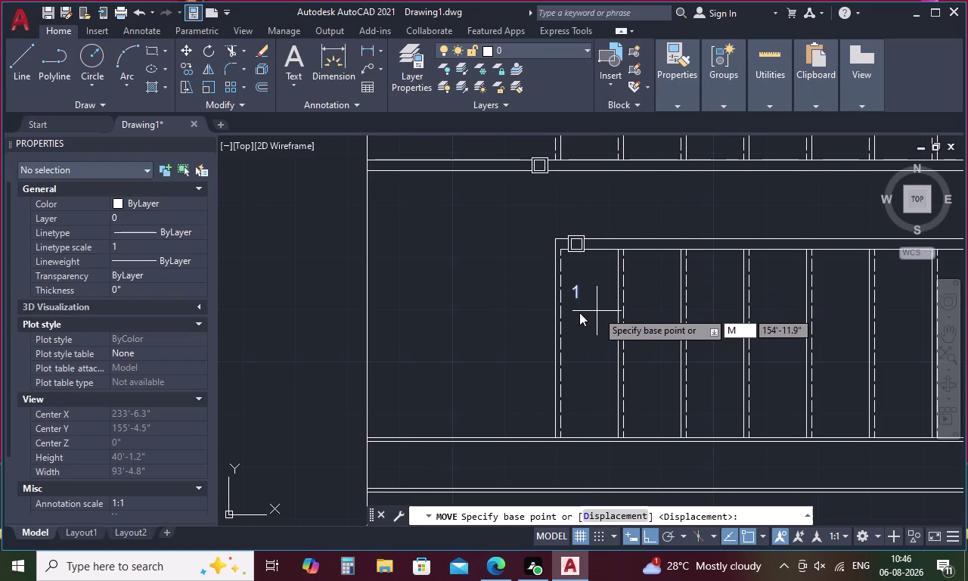
Move the number 1 to the midpoint between the first tread's top corners using M2P.
click(576, 287)
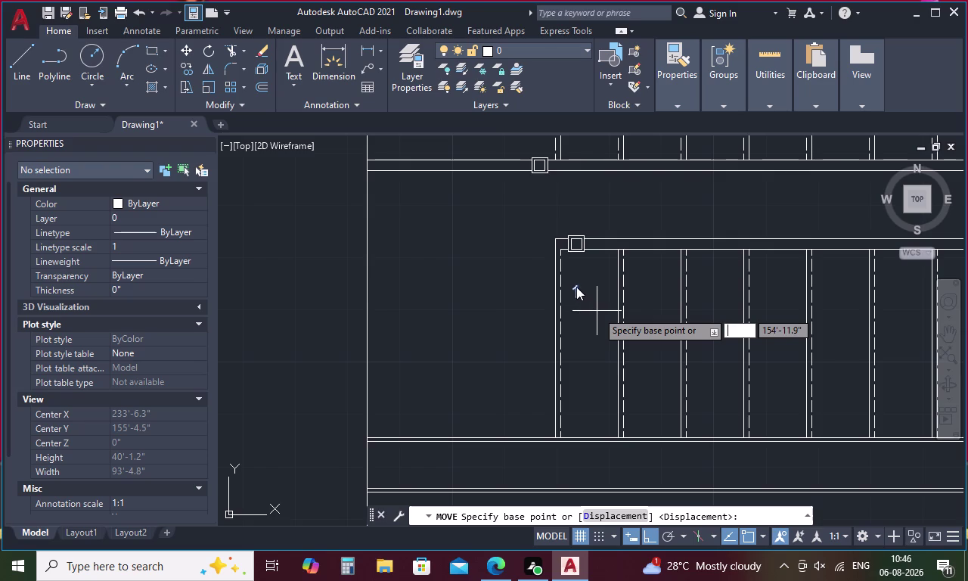
click(577, 294)
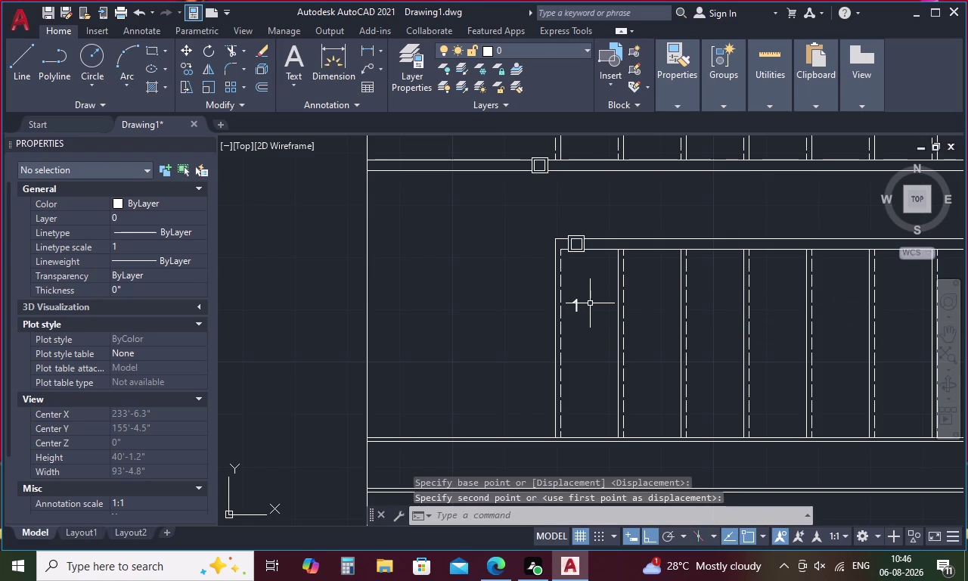
click(575, 305)
right_click(575, 305)
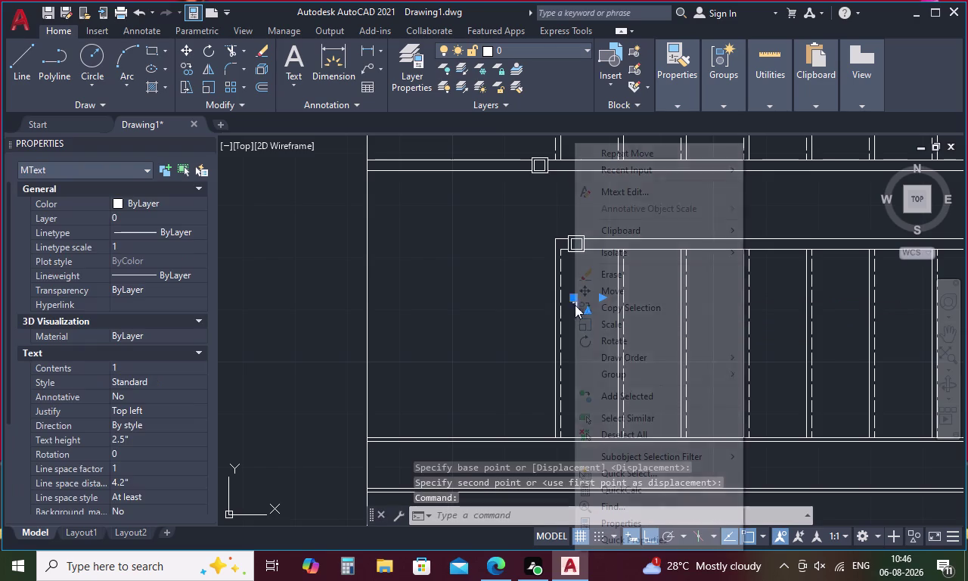
click(614, 291)
click(572, 315)
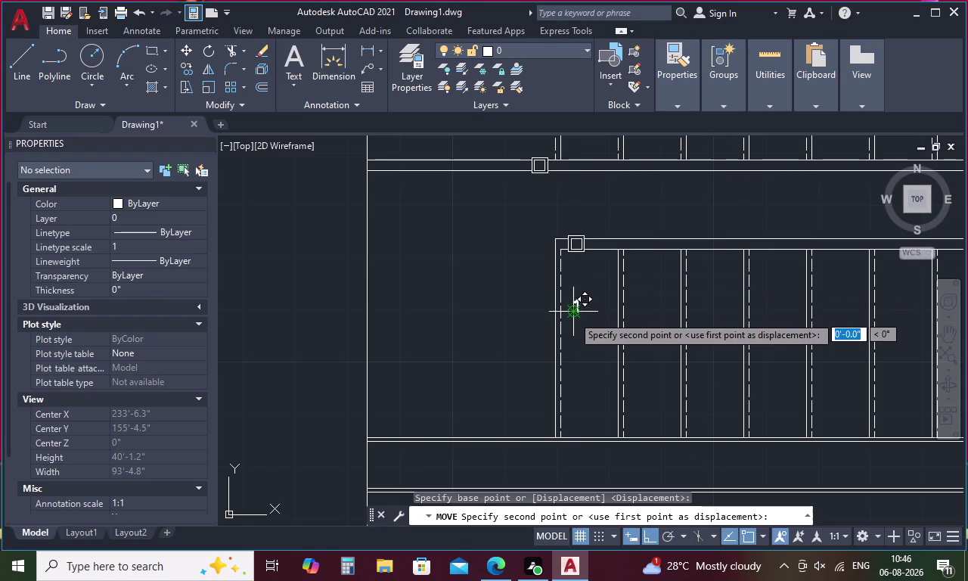
text(M)
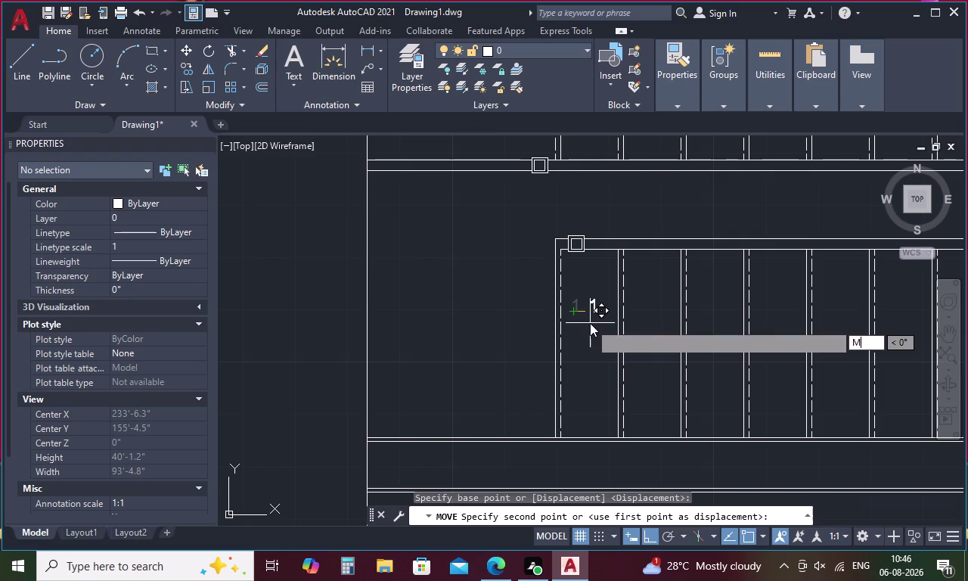
text(2)
key(p)
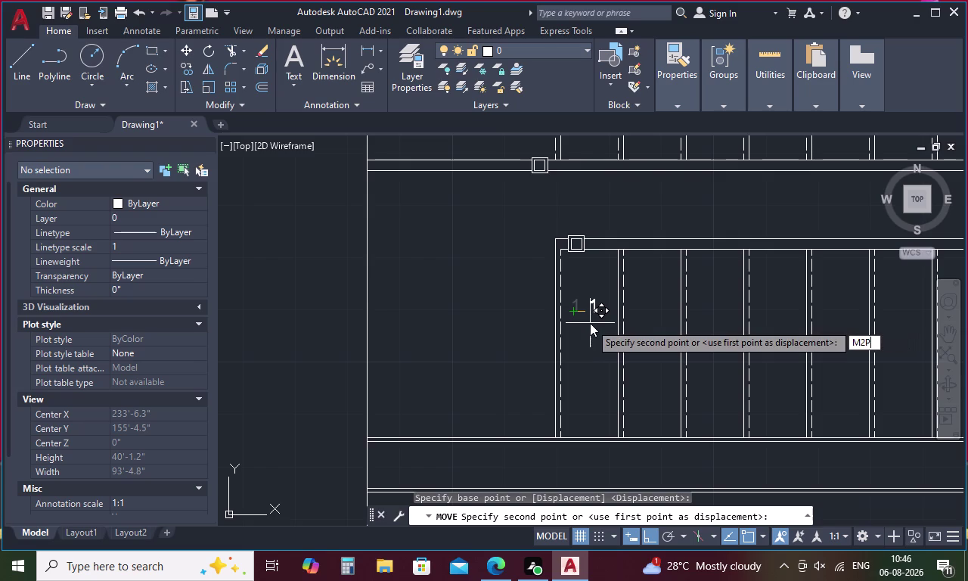
key(space)
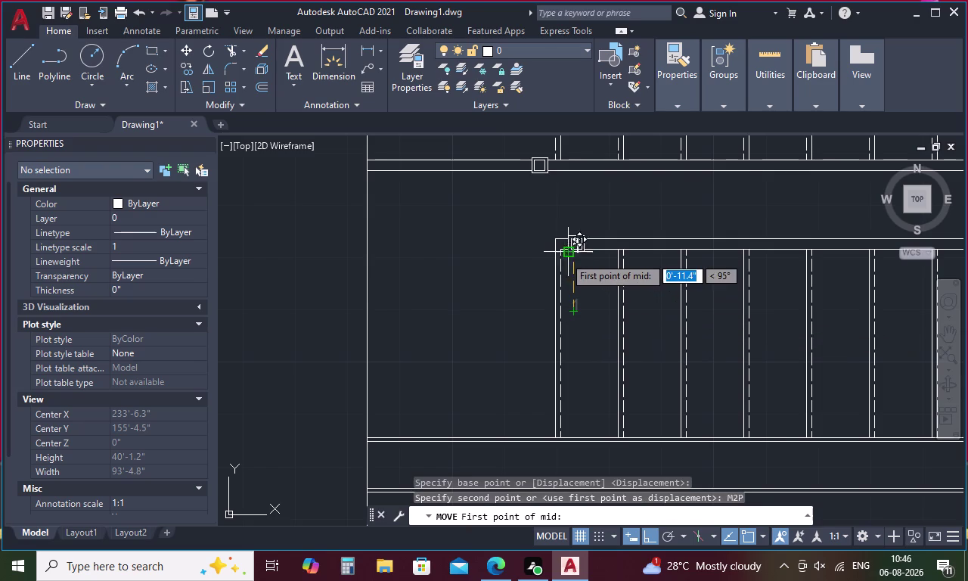
scroll(up, 3)
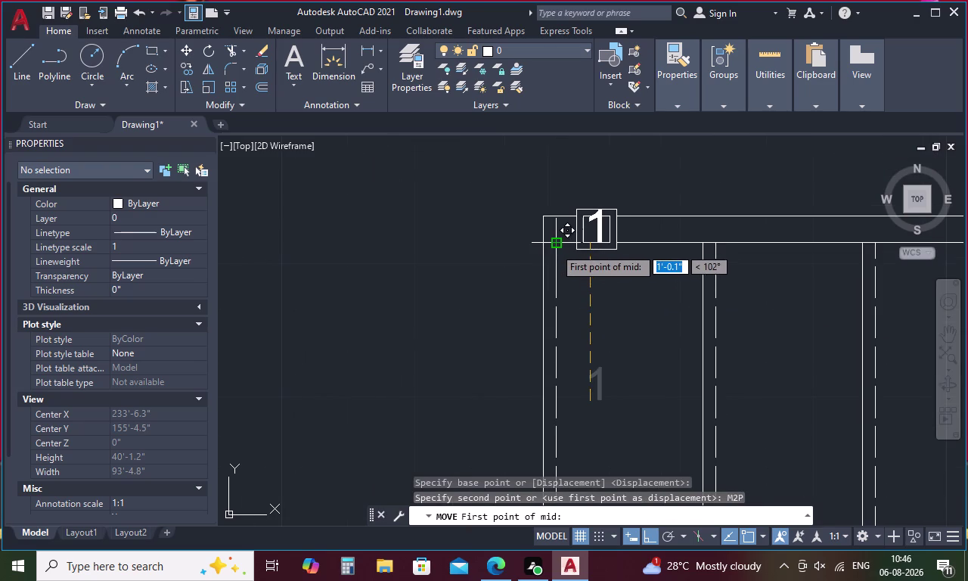
click(557, 247)
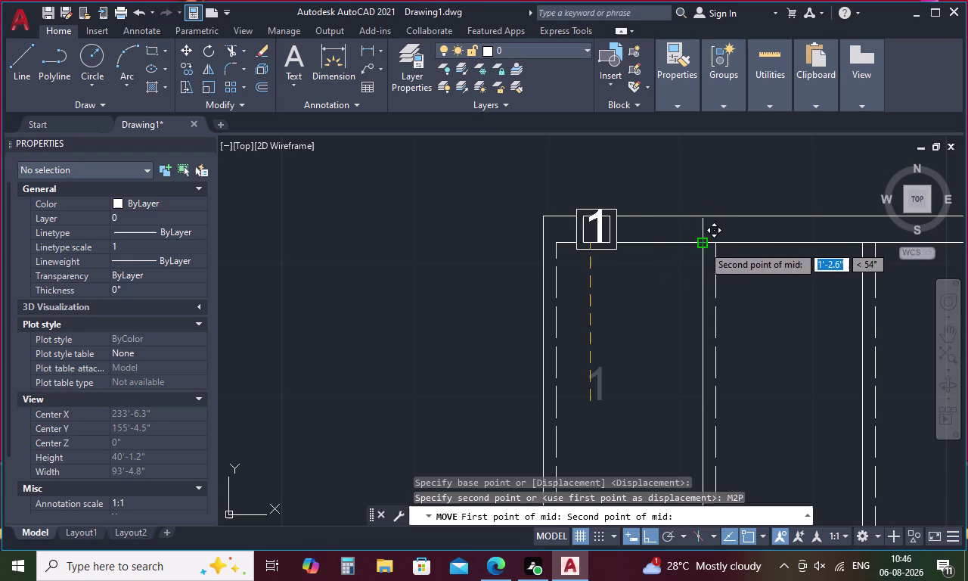
click(703, 245)
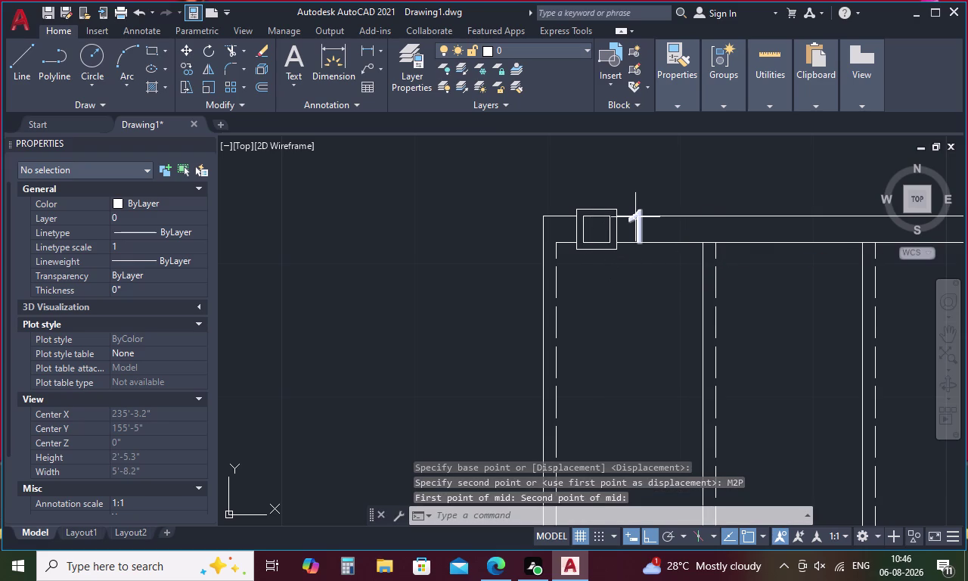
Move the number 1 down 1'-1" into the middle of the first tread.
click(636, 217)
right_click(636, 217)
click(694, 289)
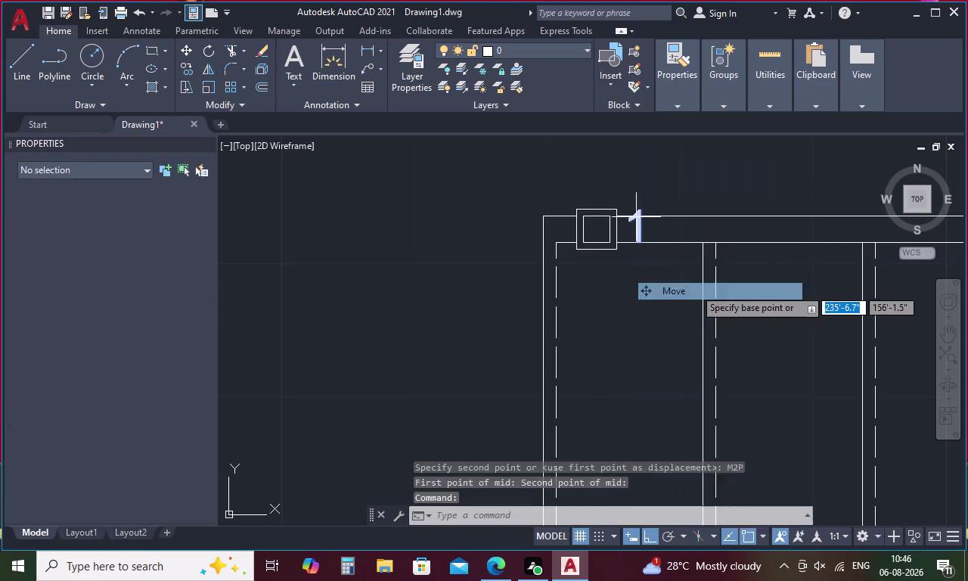
click(638, 228)
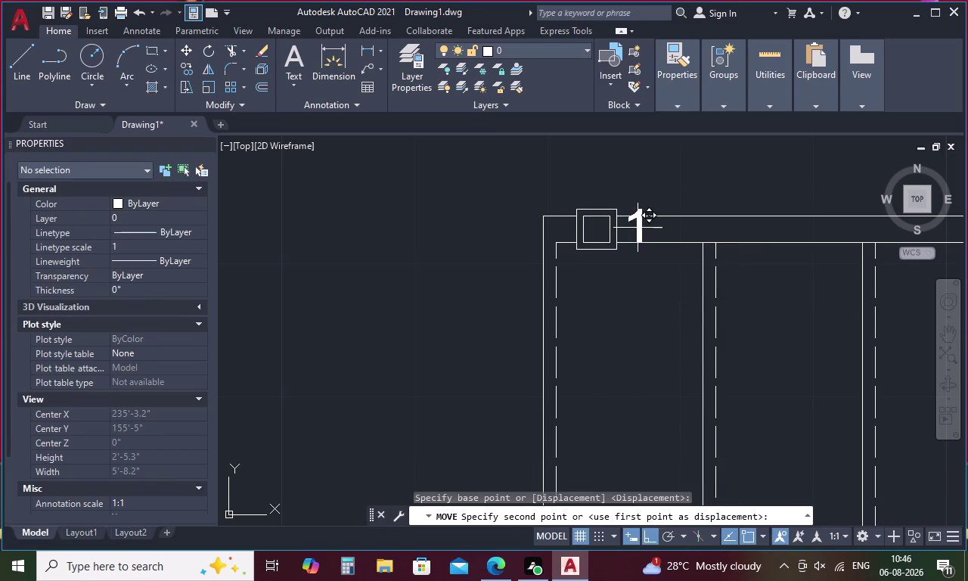
scroll(down, 3)
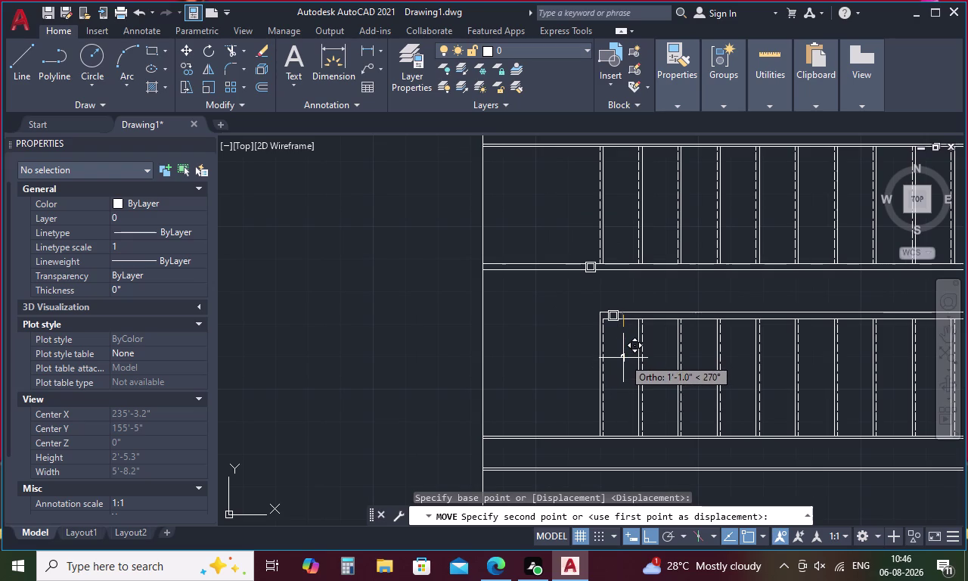
click(624, 361)
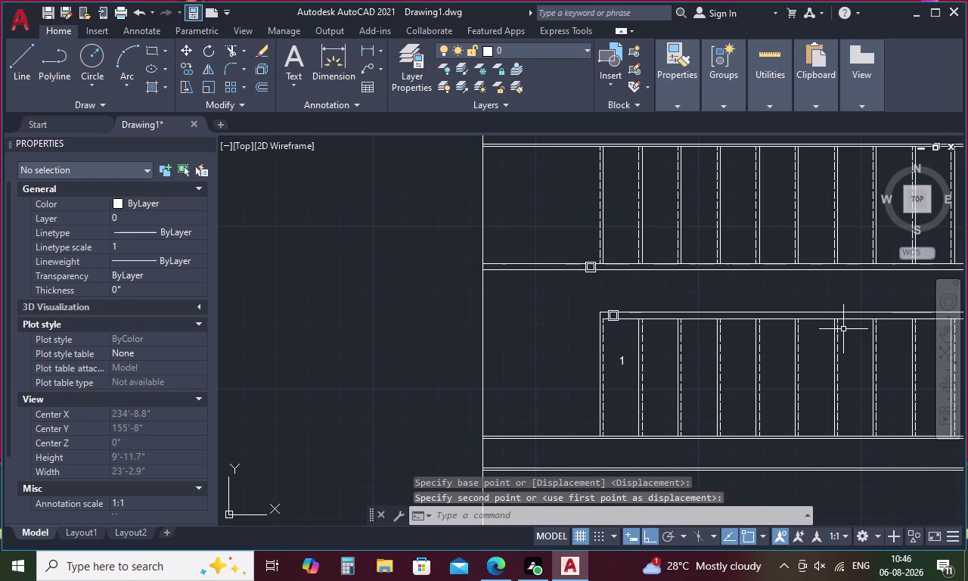
key(Escape)
click(622, 359)
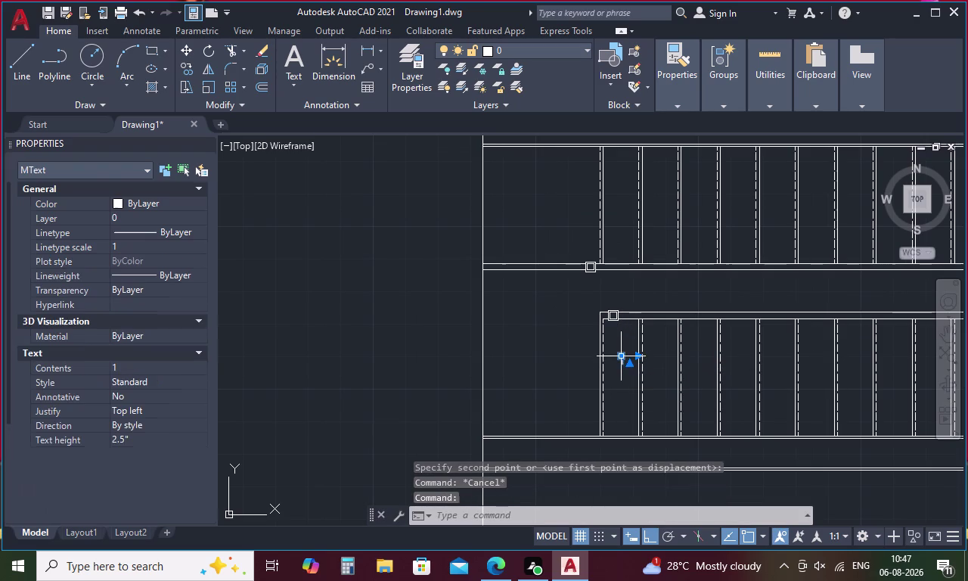
right_click(667, 287)
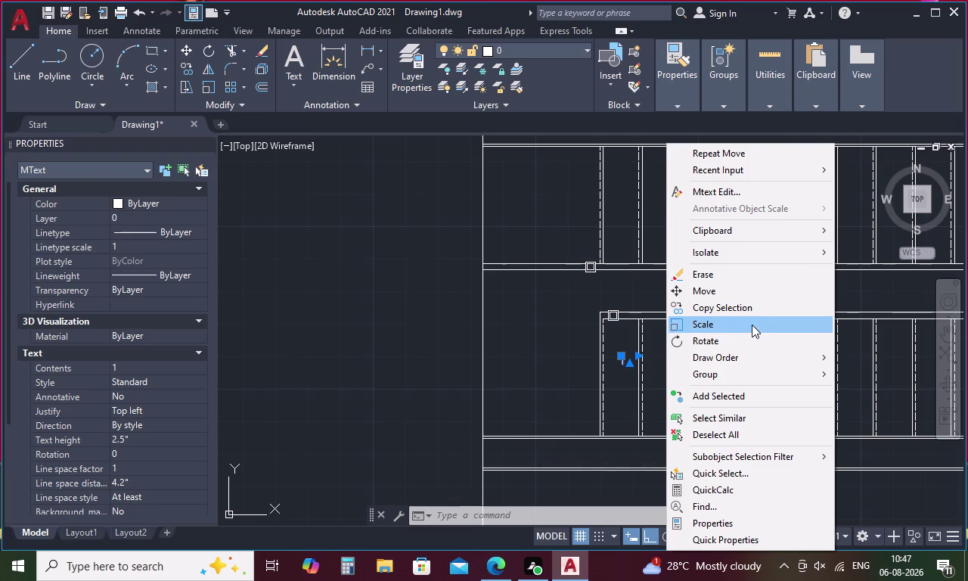
Copy the number 1 as an array of 11 labels spaced 1' apart across the lower flight.
click(756, 312)
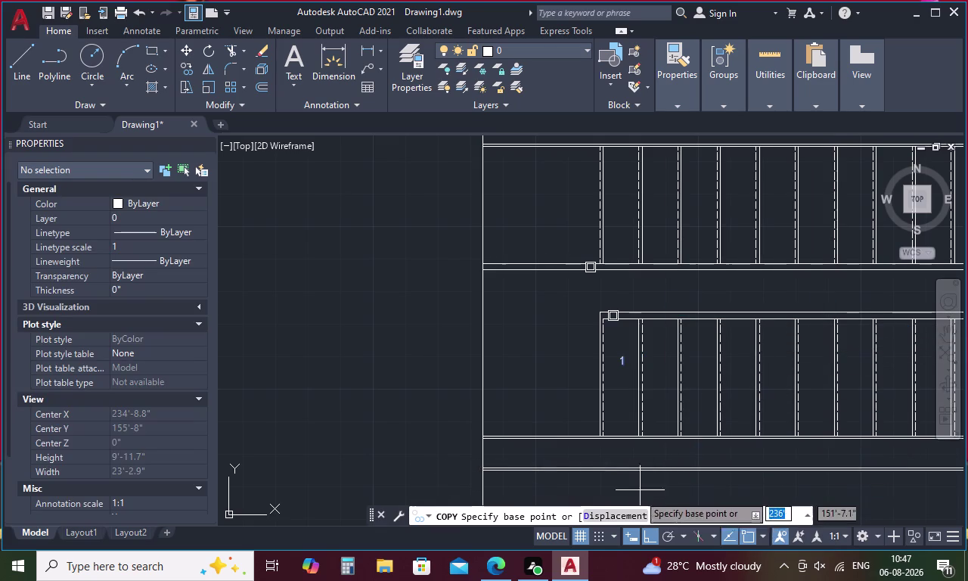
click(621, 362)
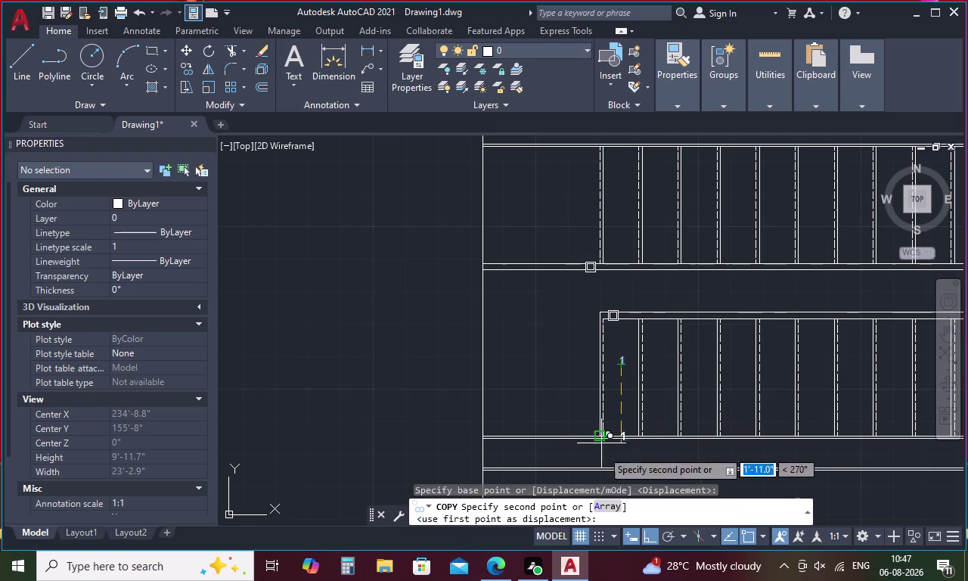
click(612, 507)
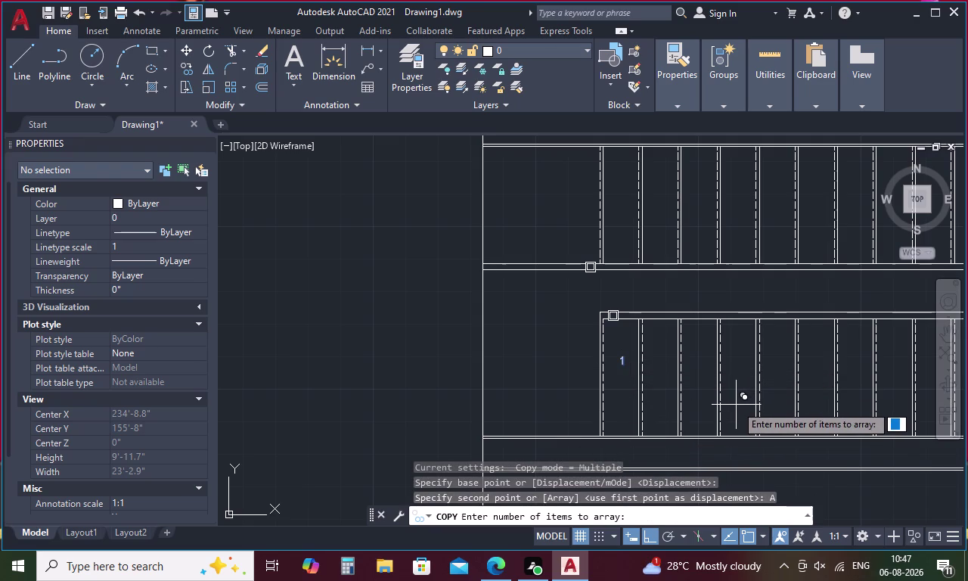
text(11)
key(space)
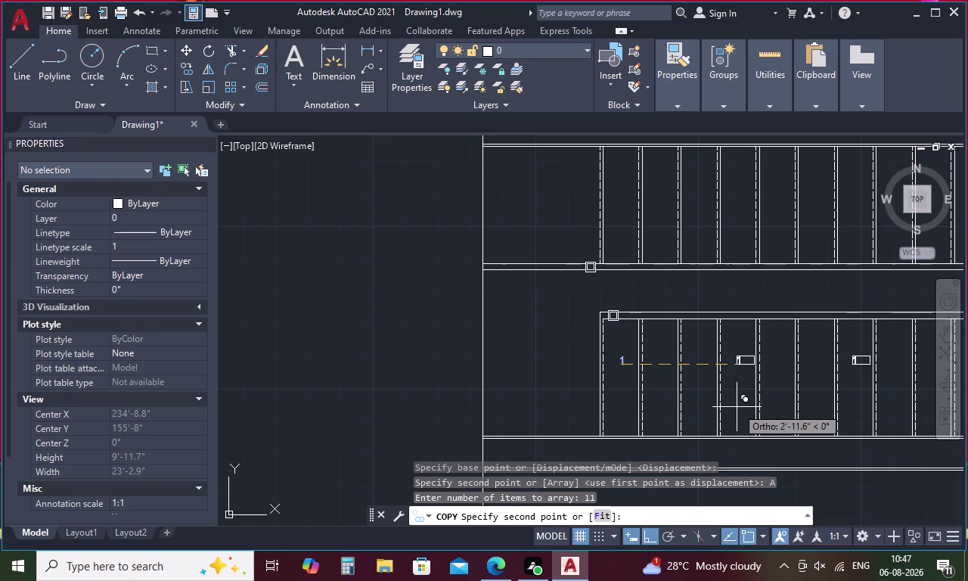
key(1)
key(apostrophe)
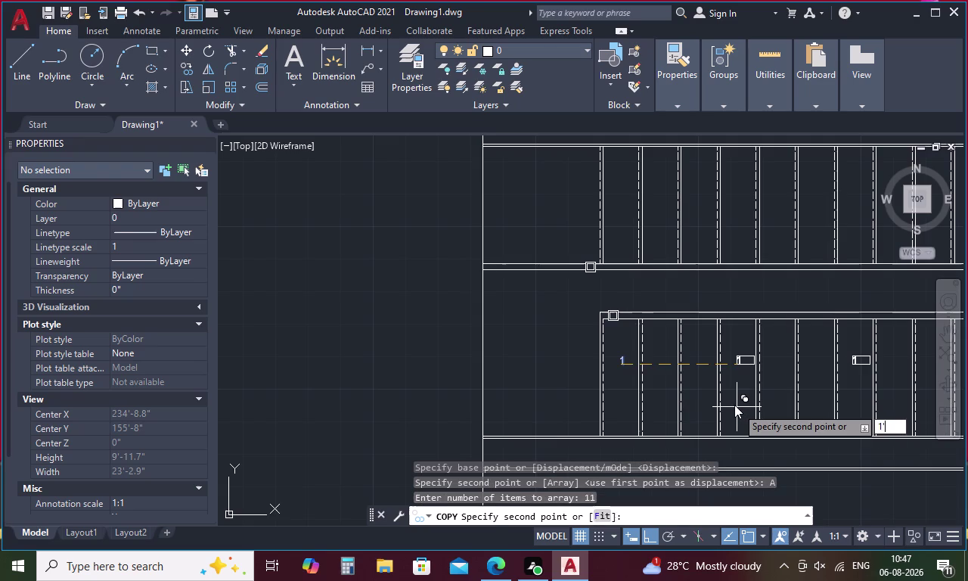
key(space)
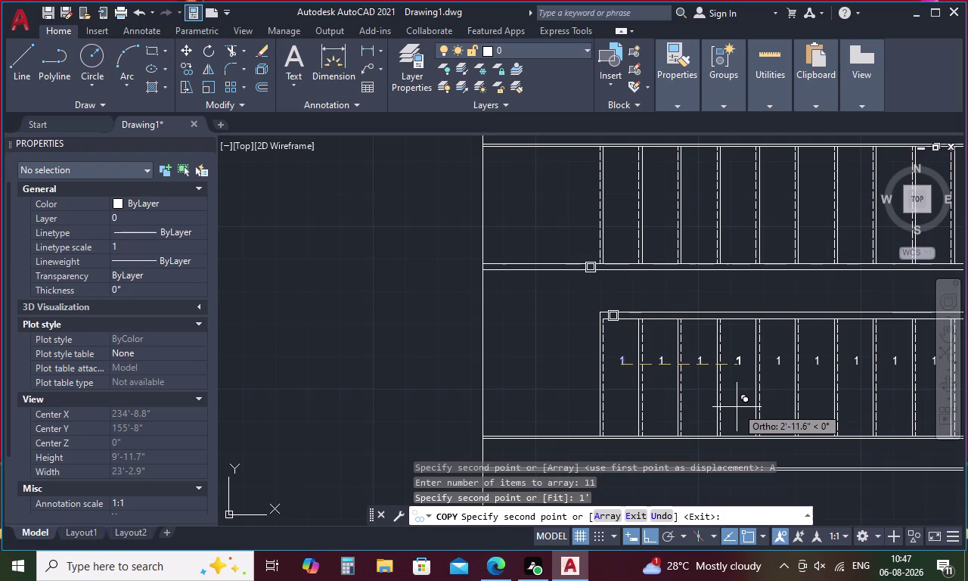
key(Escape)
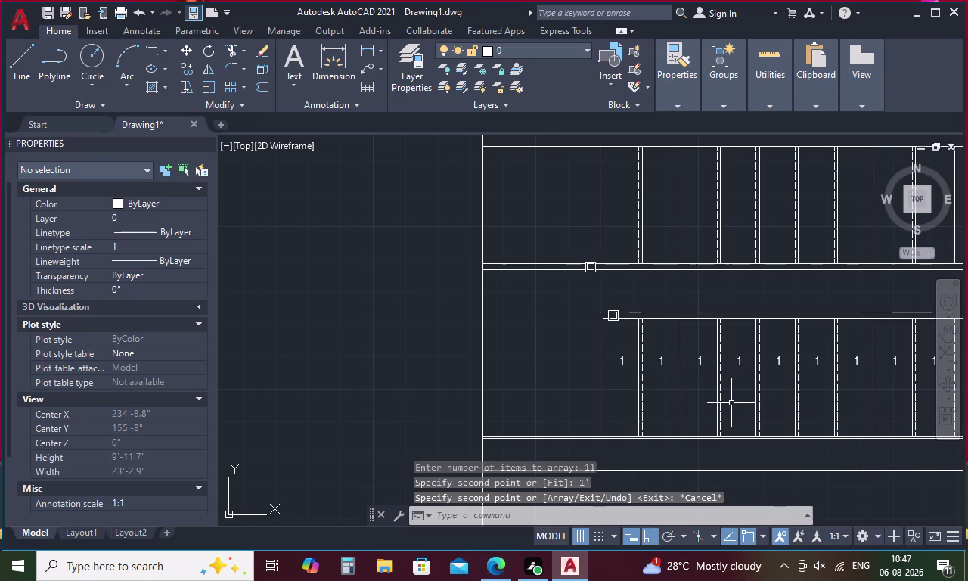
scroll(down, 3)
scroll(up, 3)
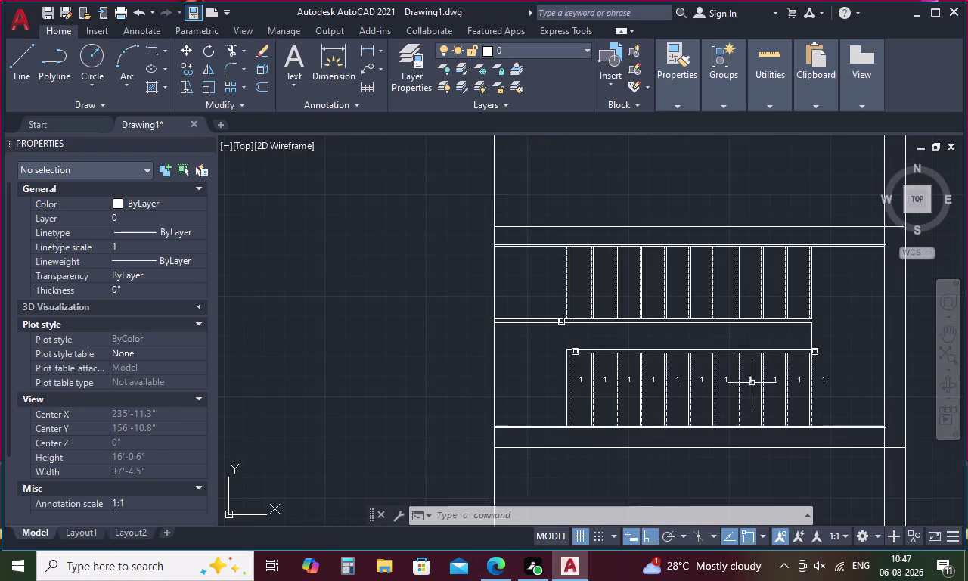
click(825, 379)
Copy all eleven tread numbers onto the upper stair flight with Ortho off.
right_click(825, 380)
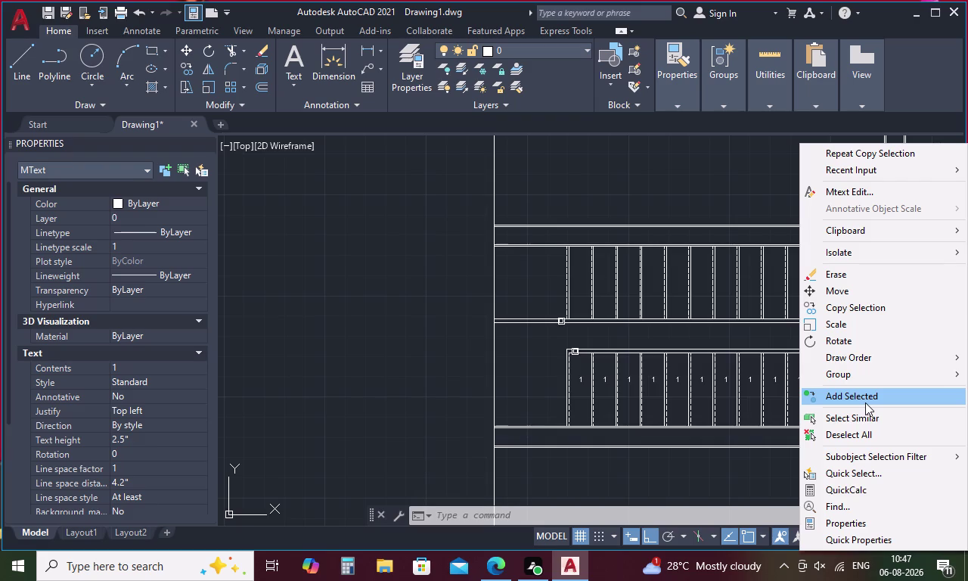
click(872, 420)
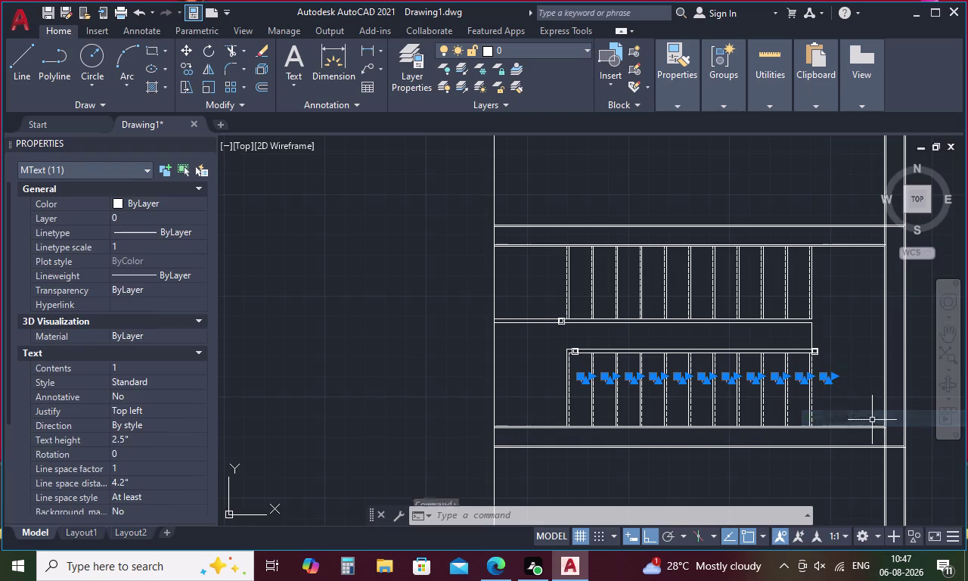
right_click(863, 392)
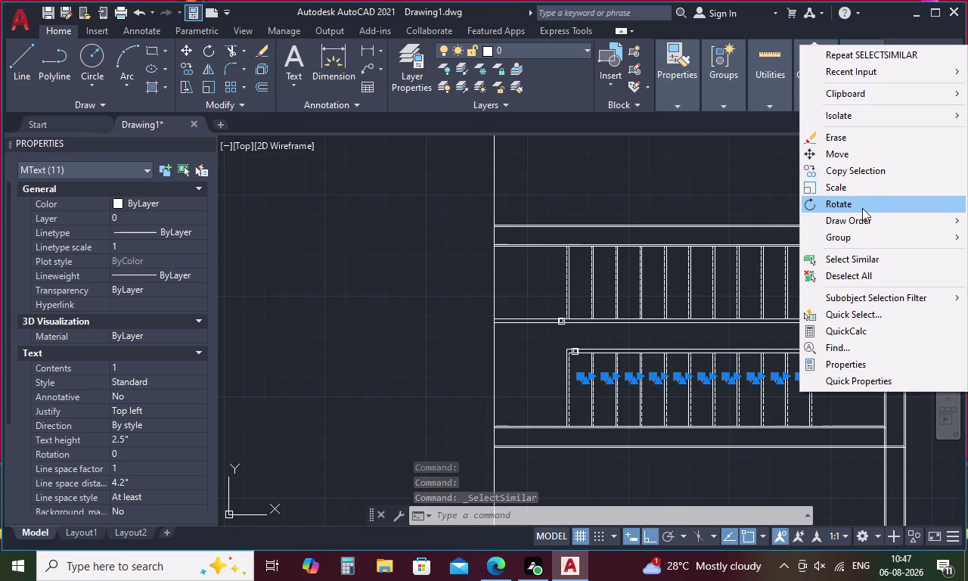
click(887, 174)
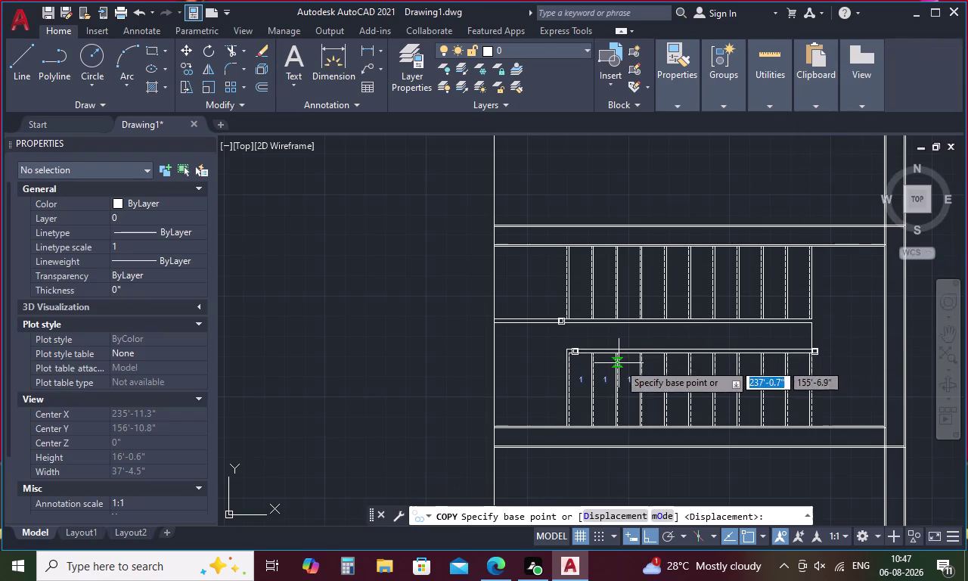
click(830, 384)
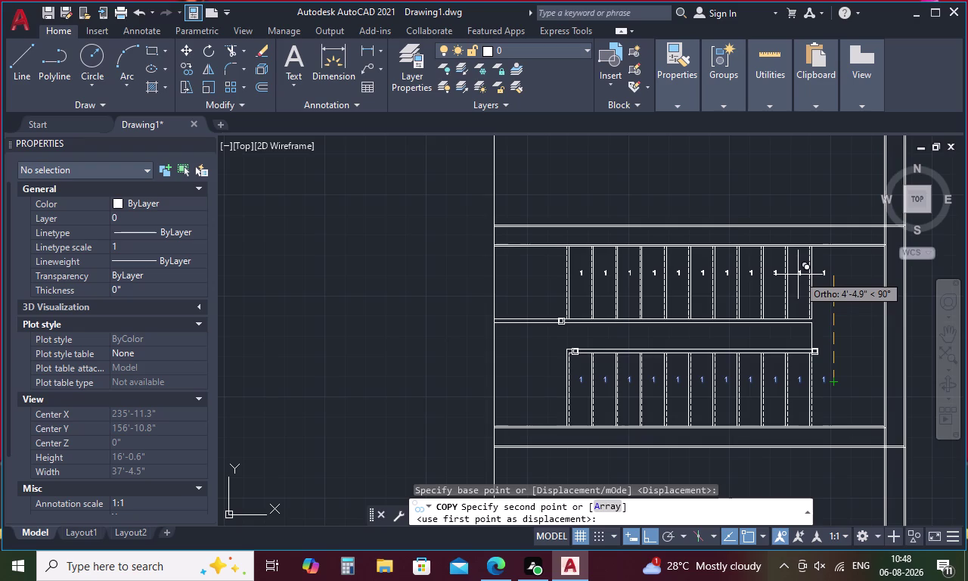
key(F8)
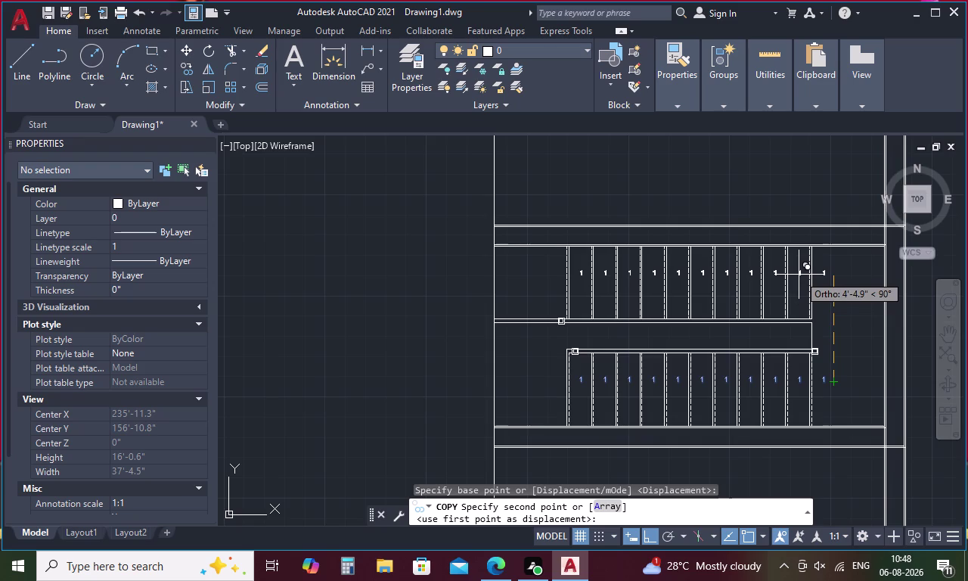
scroll(up, 3)
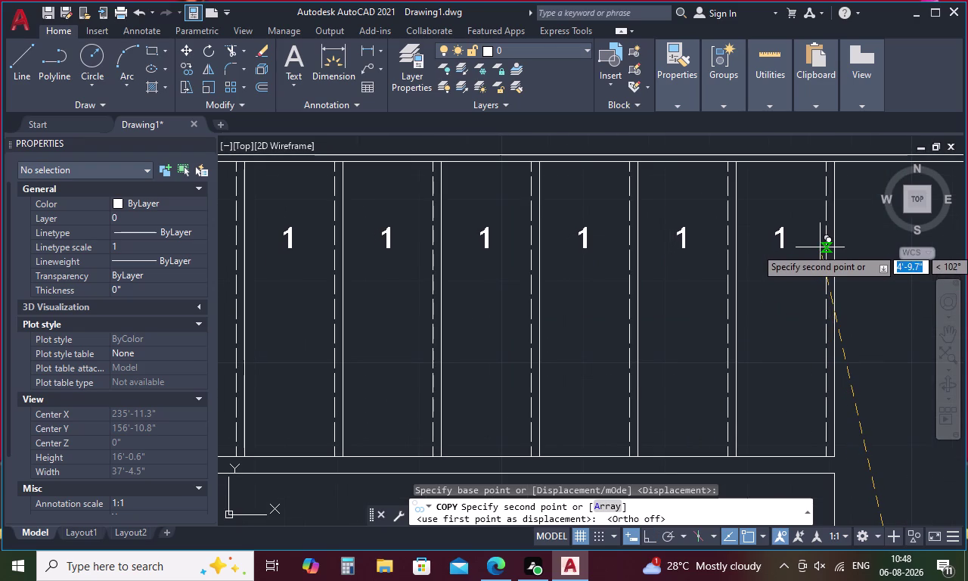
click(820, 248)
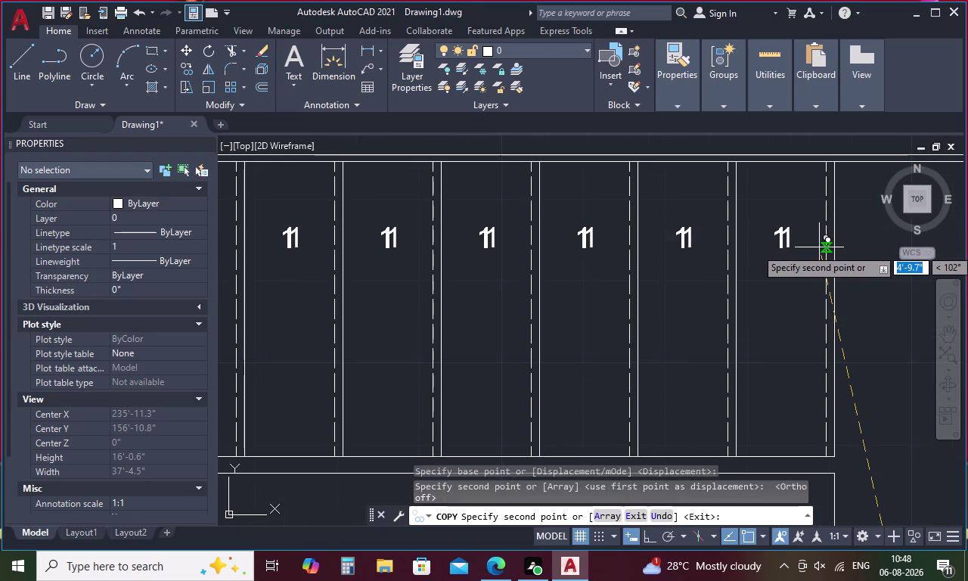
key(Escape)
scroll(down, 3)
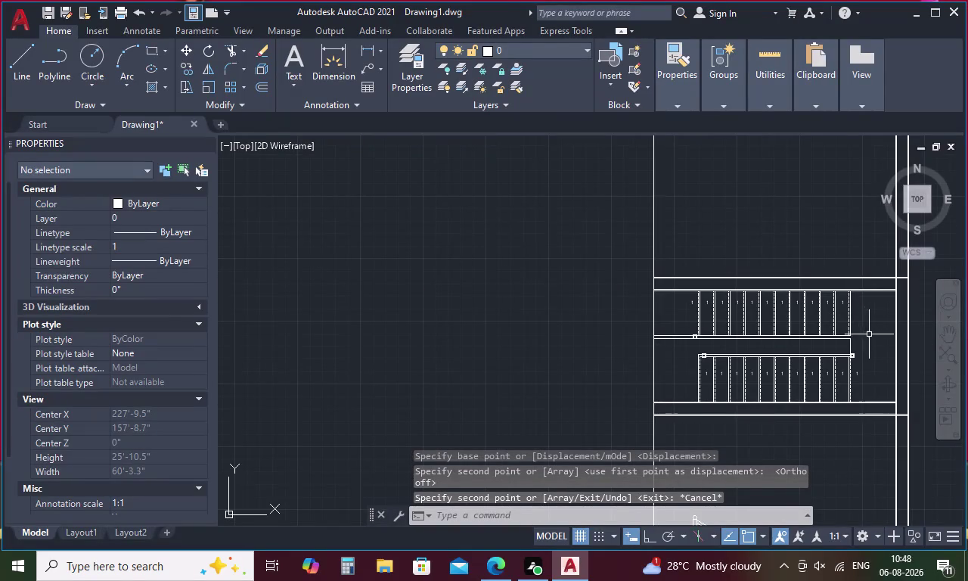
scroll(up, 3)
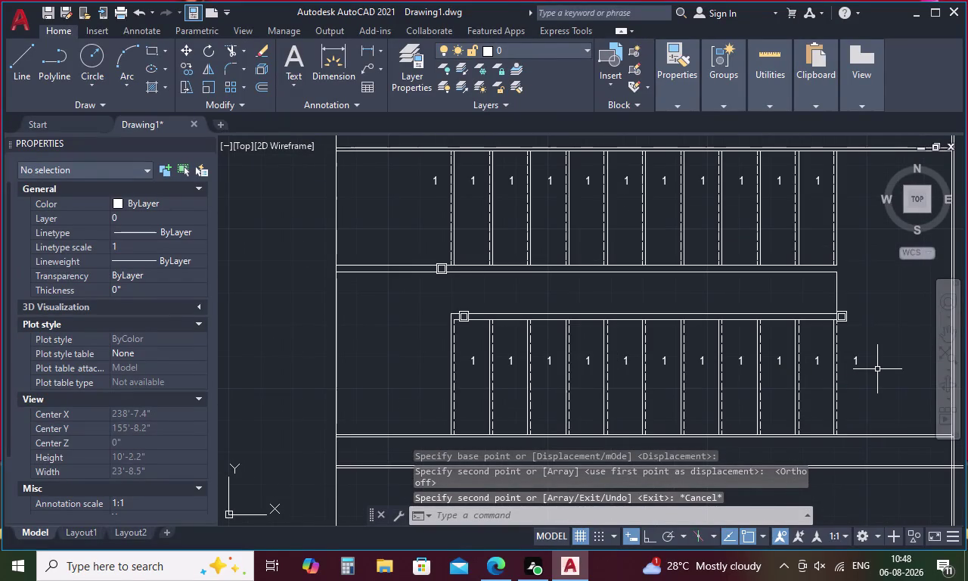
Try offsetting the bottom edge line at 2', then abandon that offset.
key(0)
key(space)
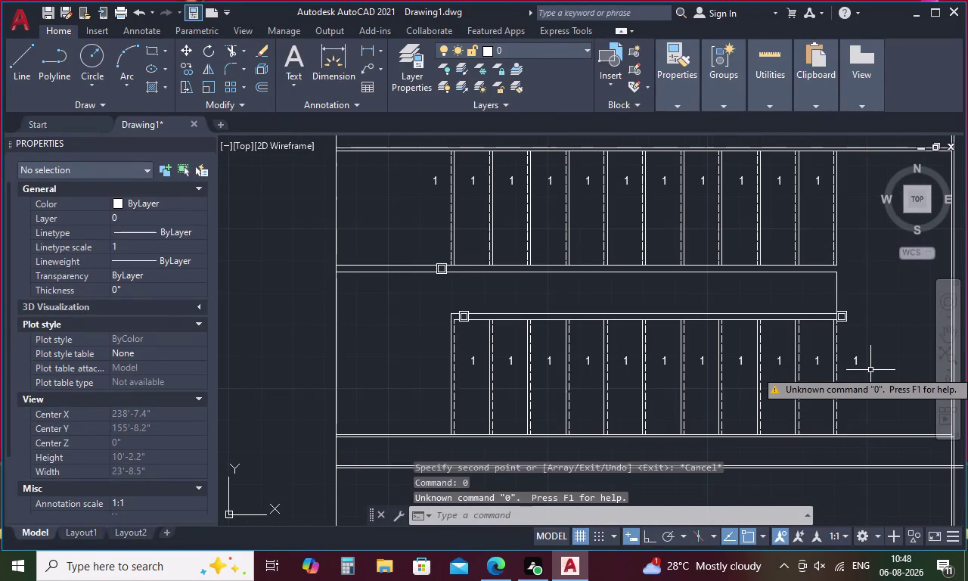
key(2)
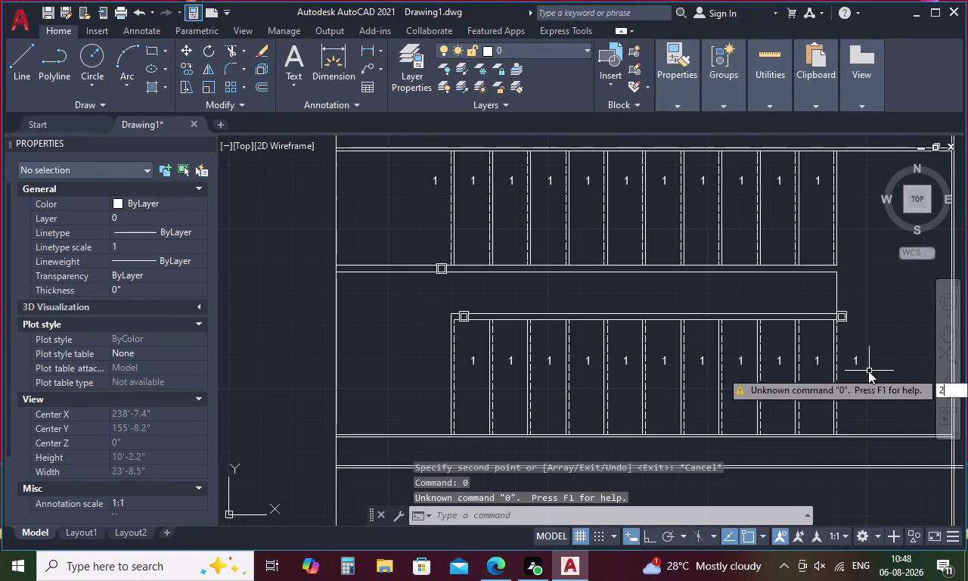
text(')
key(space)
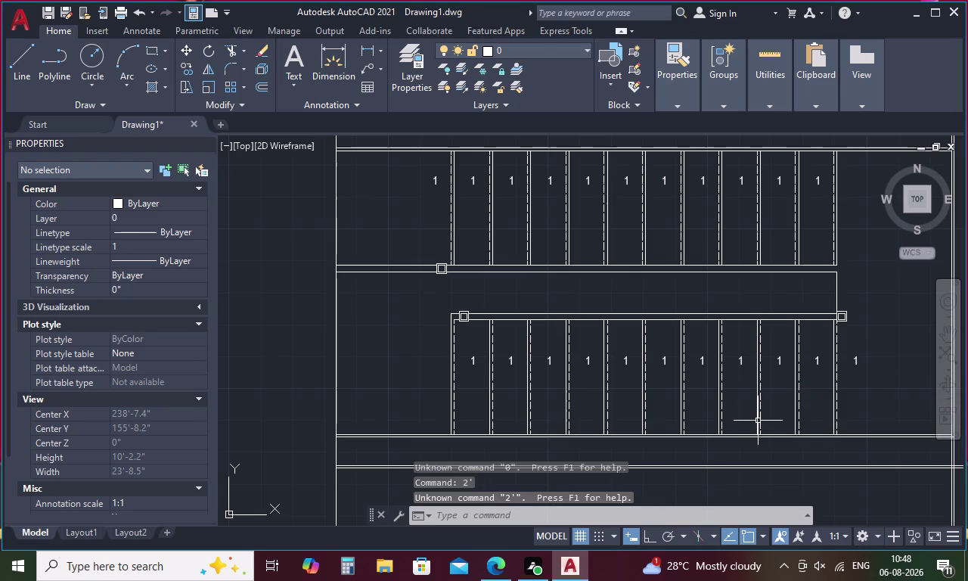
key(Escape)
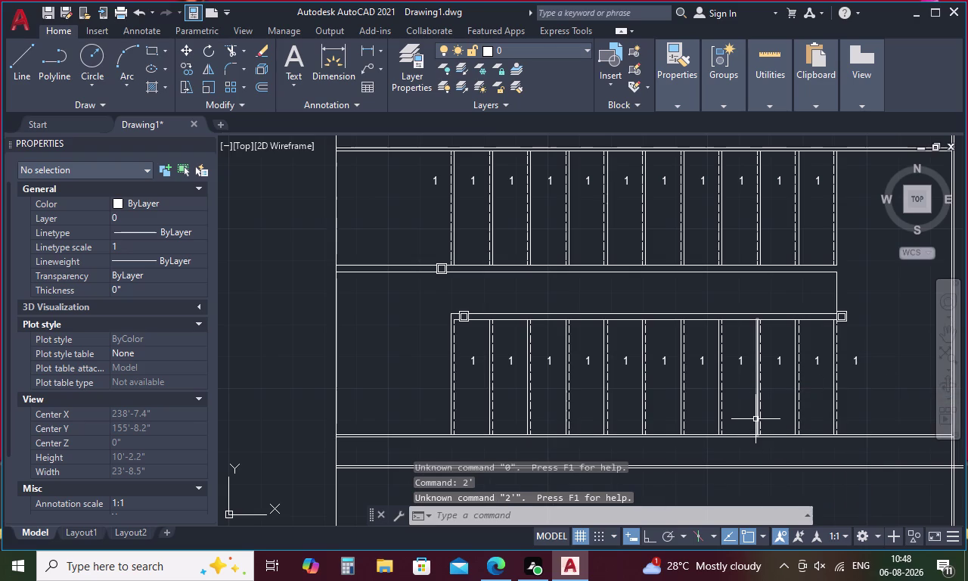
key(o)
key(space)
text(2)
text(')
key(space)
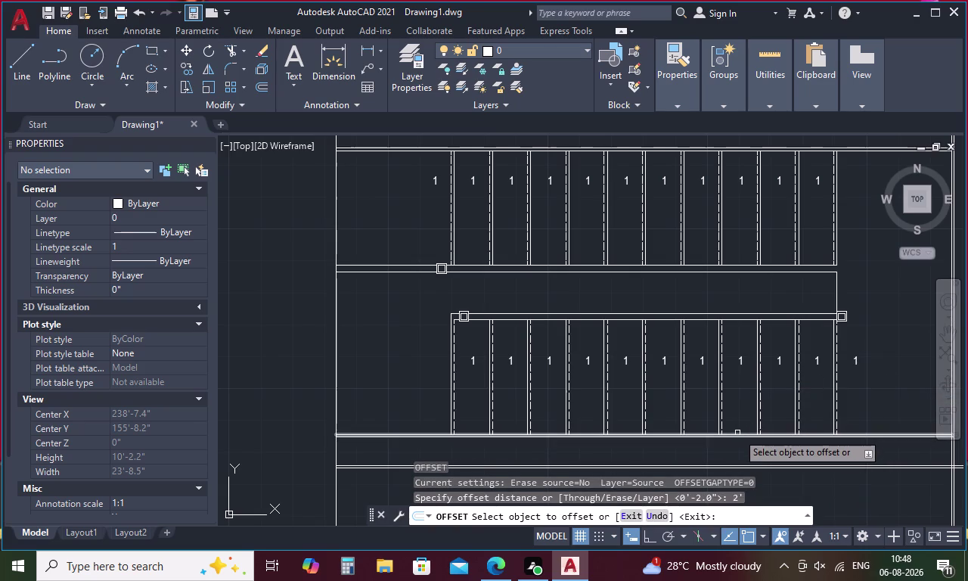
click(738, 433)
click(740, 432)
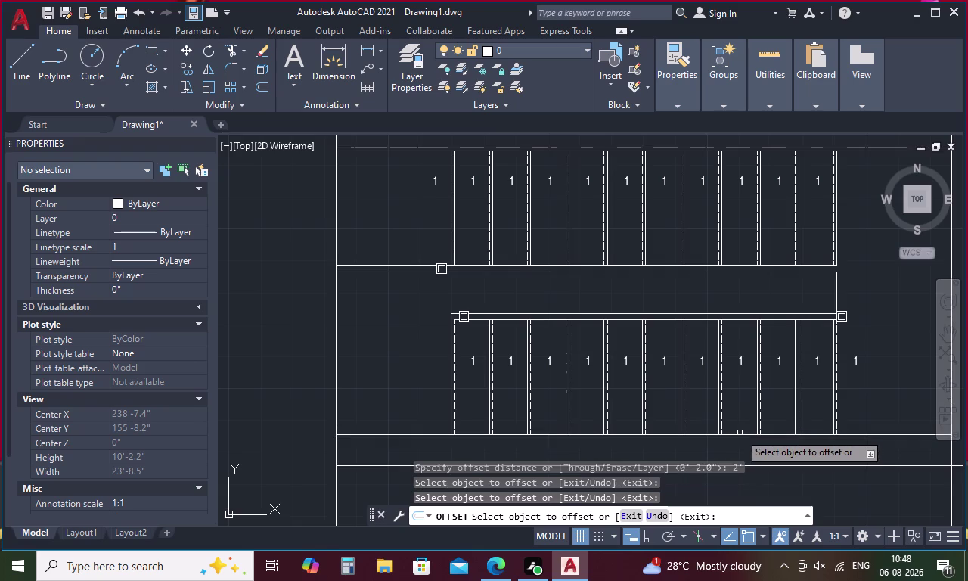
scroll(up, 3)
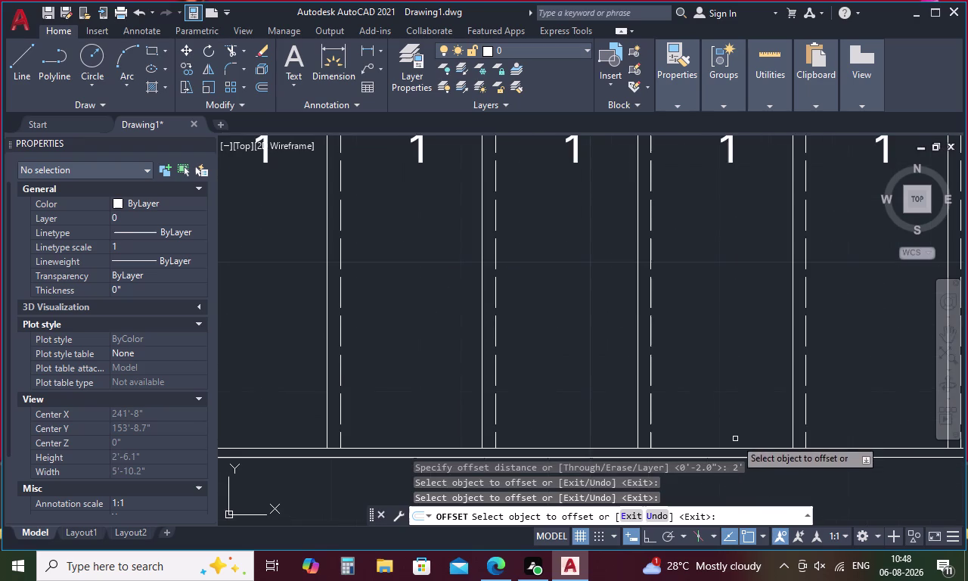
click(736, 449)
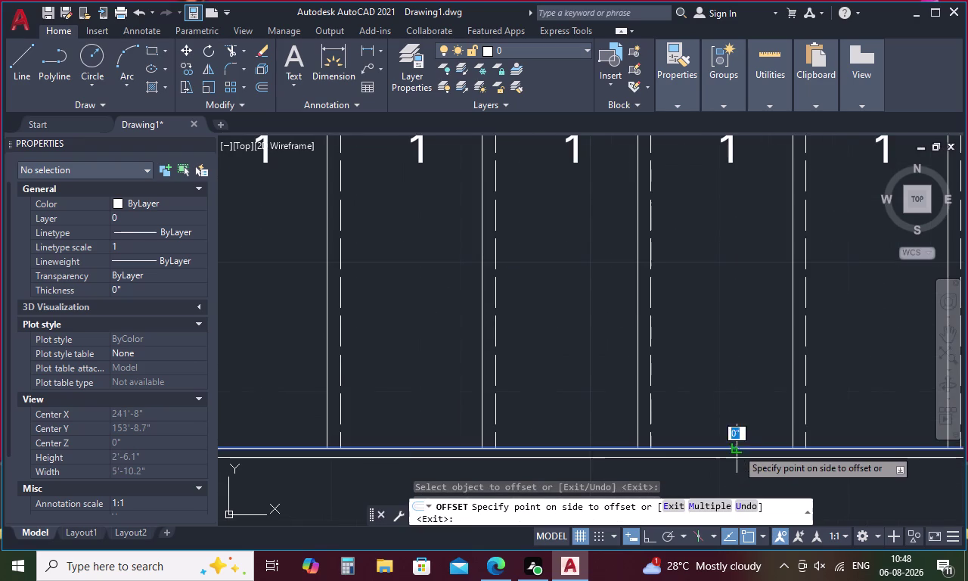
scroll(down, 3)
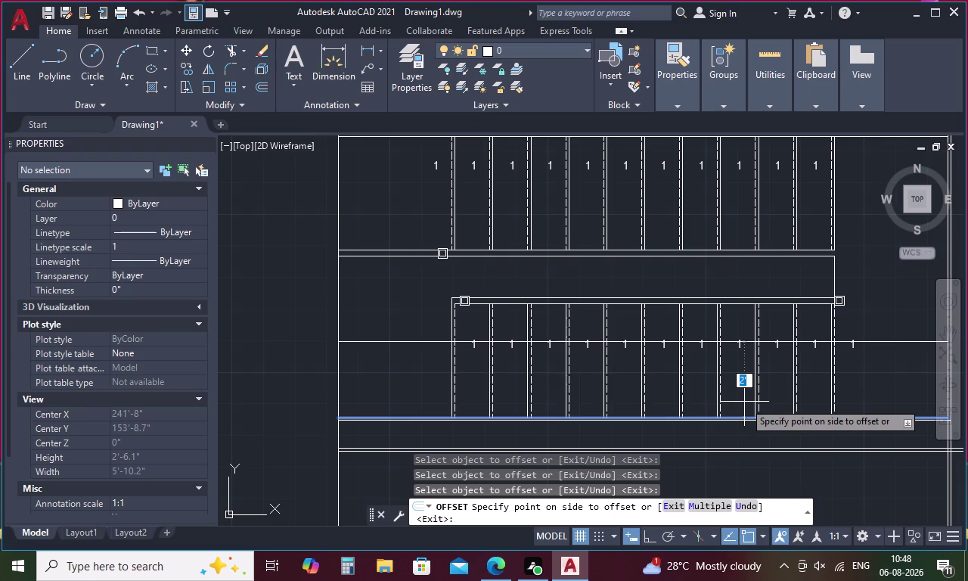
key(Escape)
Offset the bottom edge line 1'-6" inward into the lower flight.
text(O)
key(space)
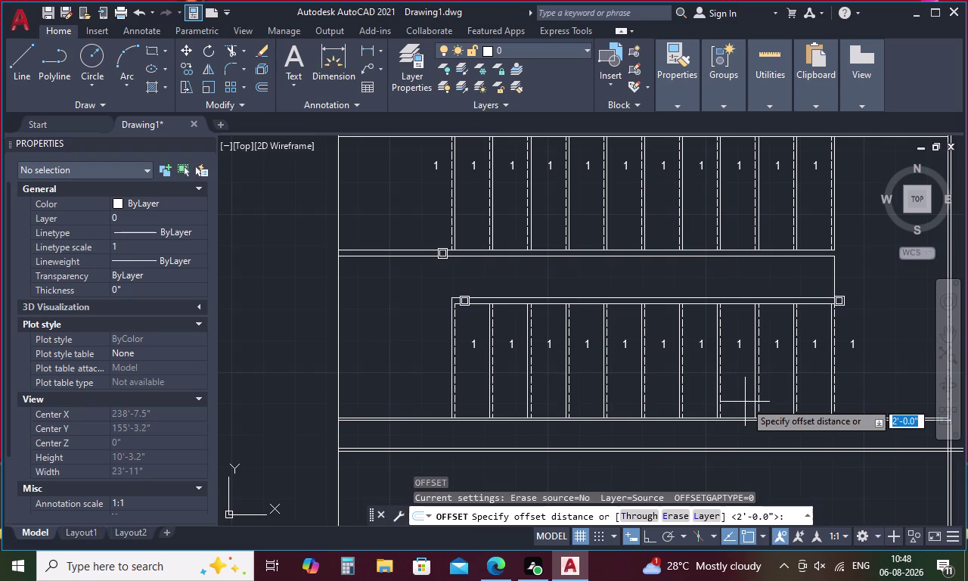
key(1)
key(period)
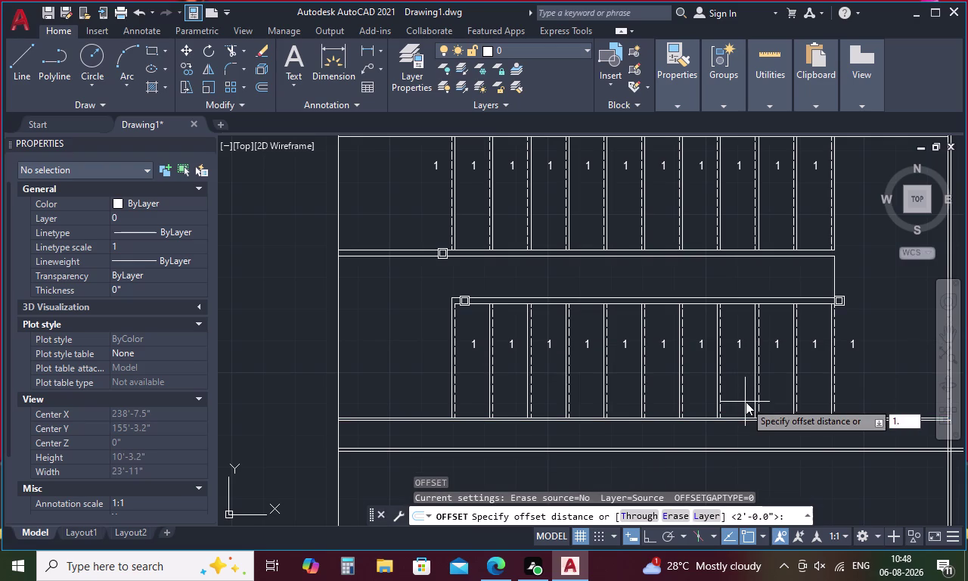
text(5')
key(space)
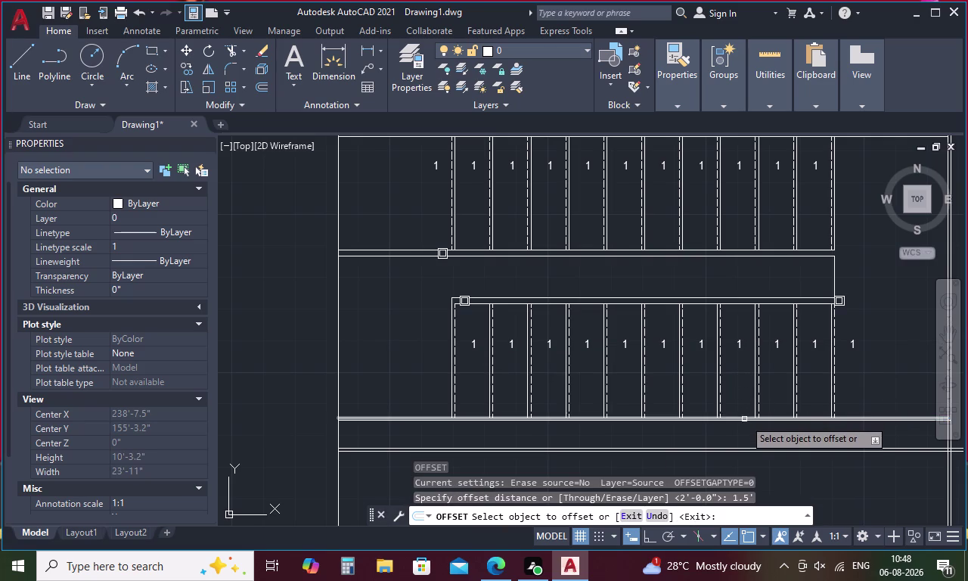
scroll(up, 3)
click(744, 419)
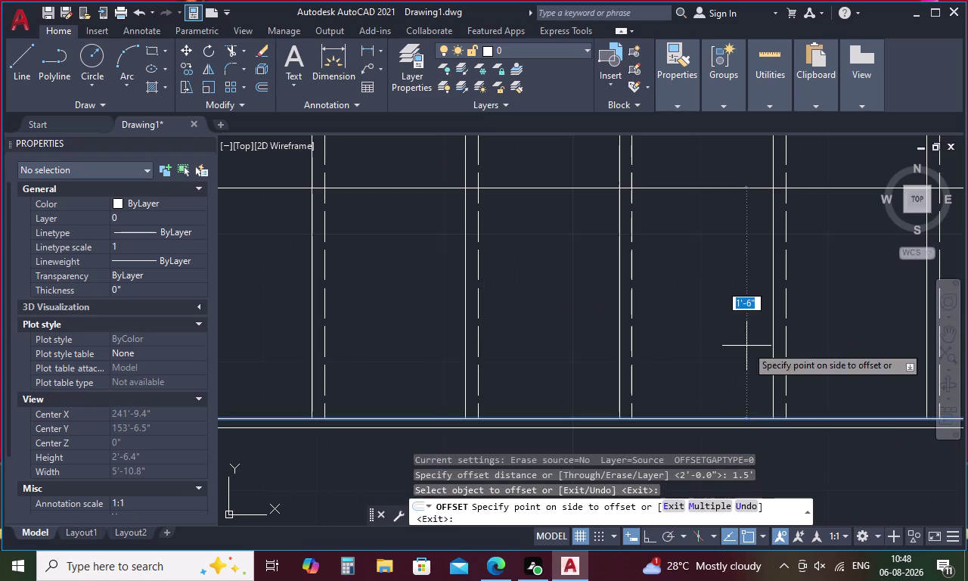
click(747, 343)
Offset the remaining edge lines 1'-6" inward, including the top edge across the upper flight.
scroll(down, 3)
middle_drag(783, 337, 641, 331)
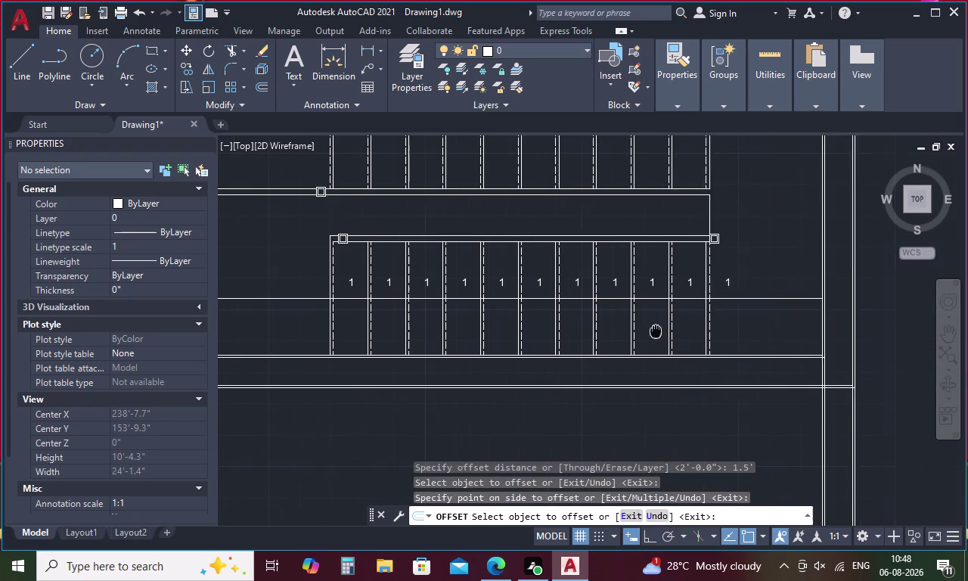
middle_drag(642, 332, 625, 331)
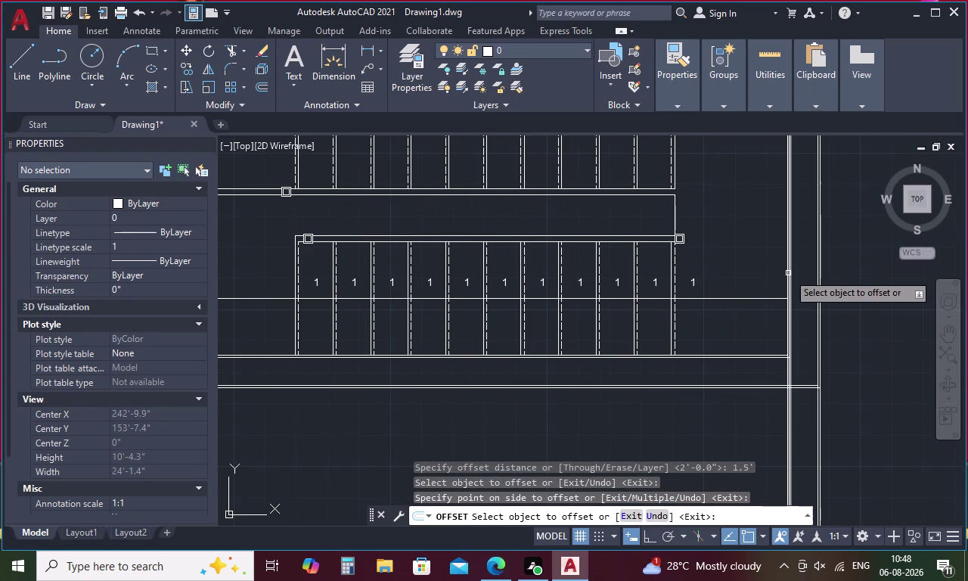
scroll(up, 3)
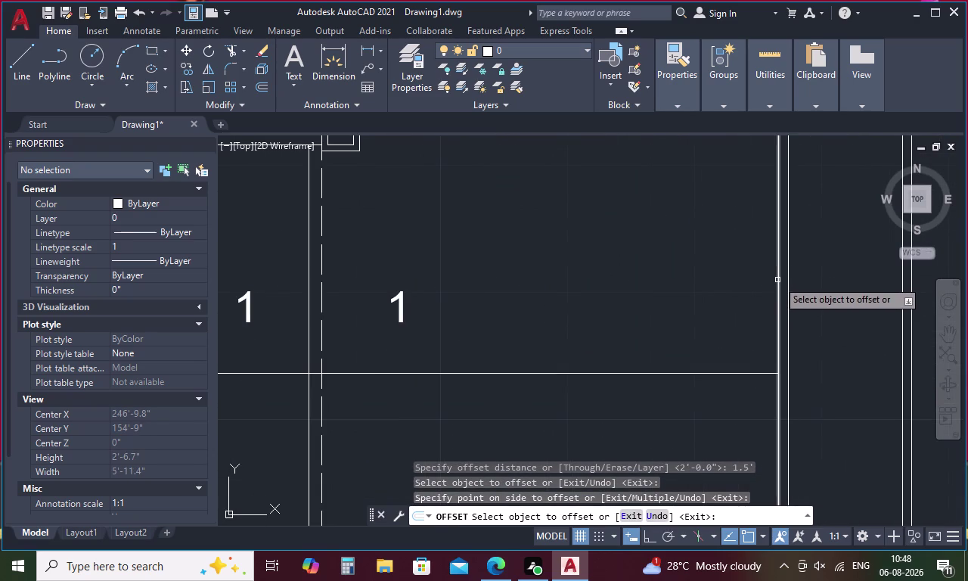
click(778, 280)
click(754, 284)
scroll(down, 3)
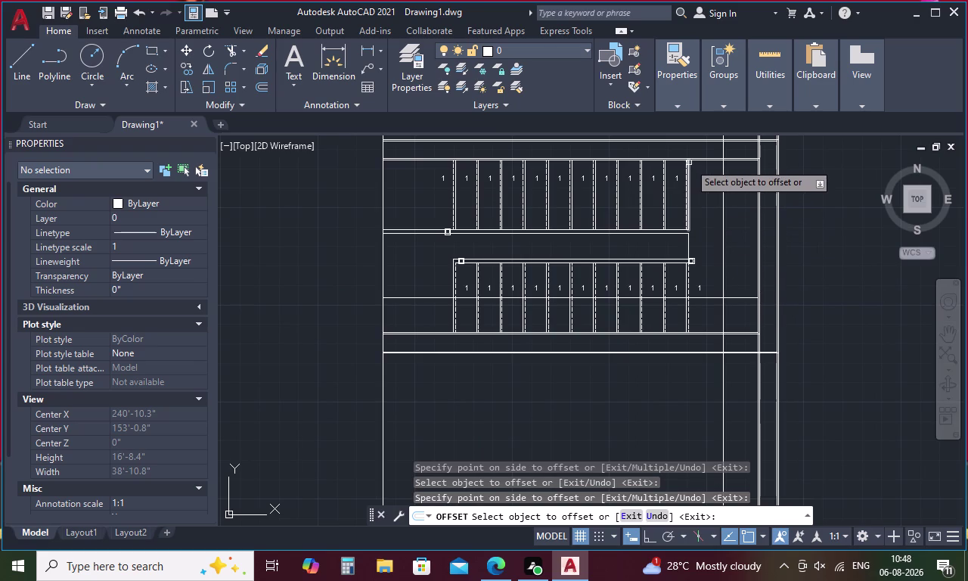
scroll(up, 3)
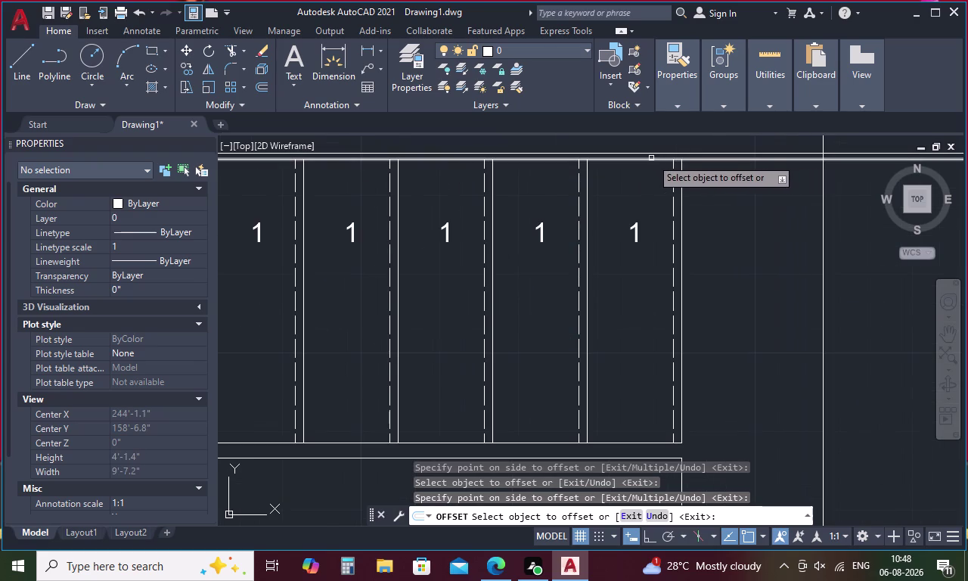
click(650, 159)
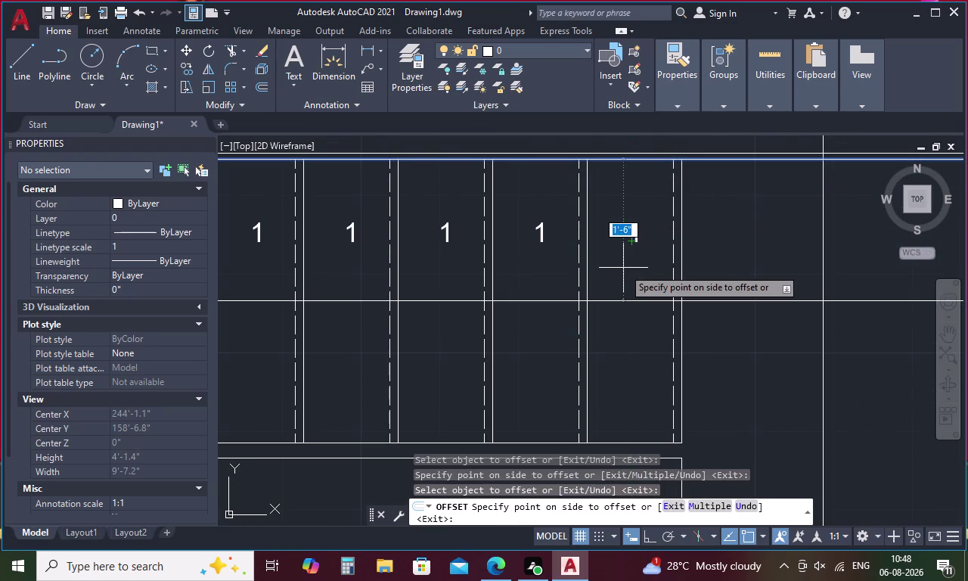
click(623, 268)
key(Escape)
Attempt a fence trim across the crossing line segments, then cancel it.
text(TR)
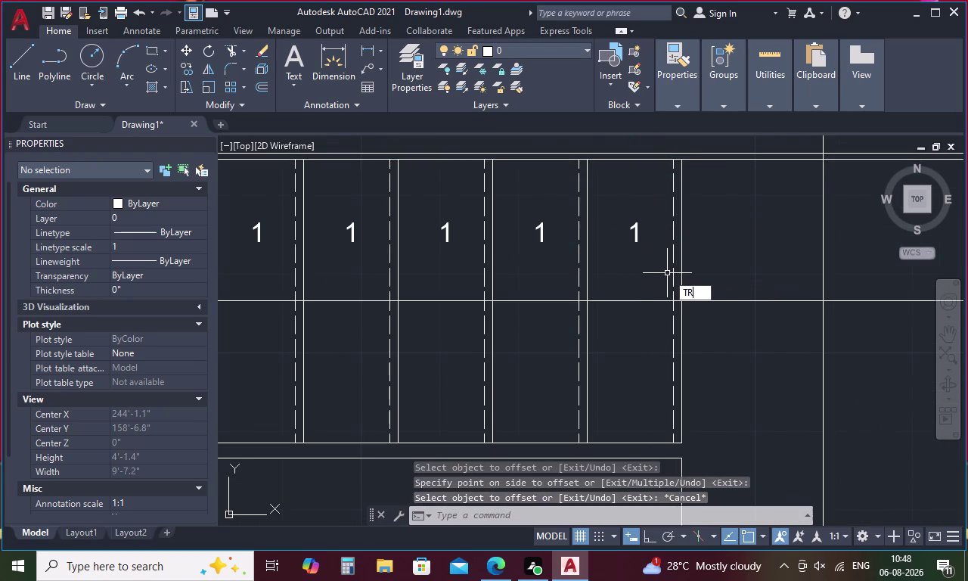
key(space)
click(810, 243)
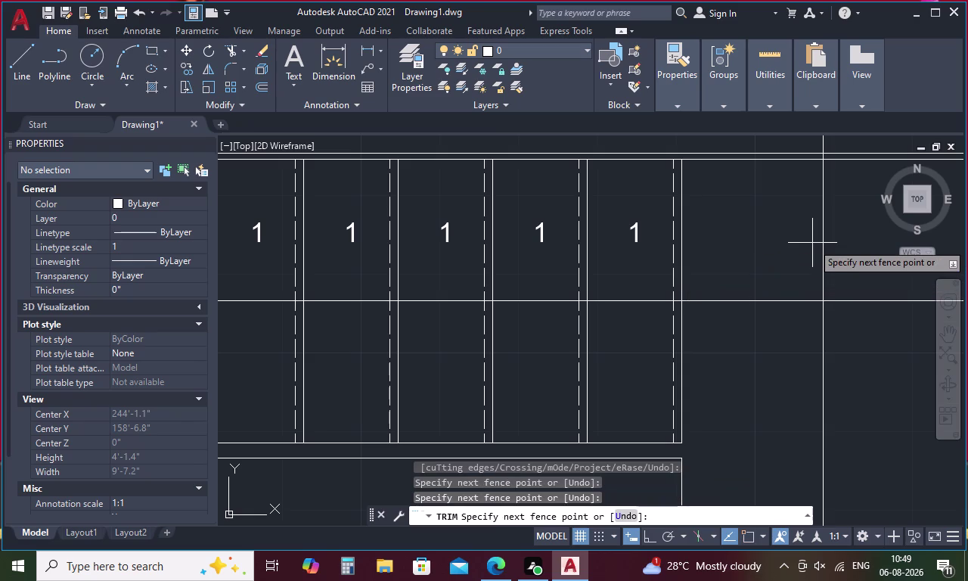
drag(812, 243, 863, 268)
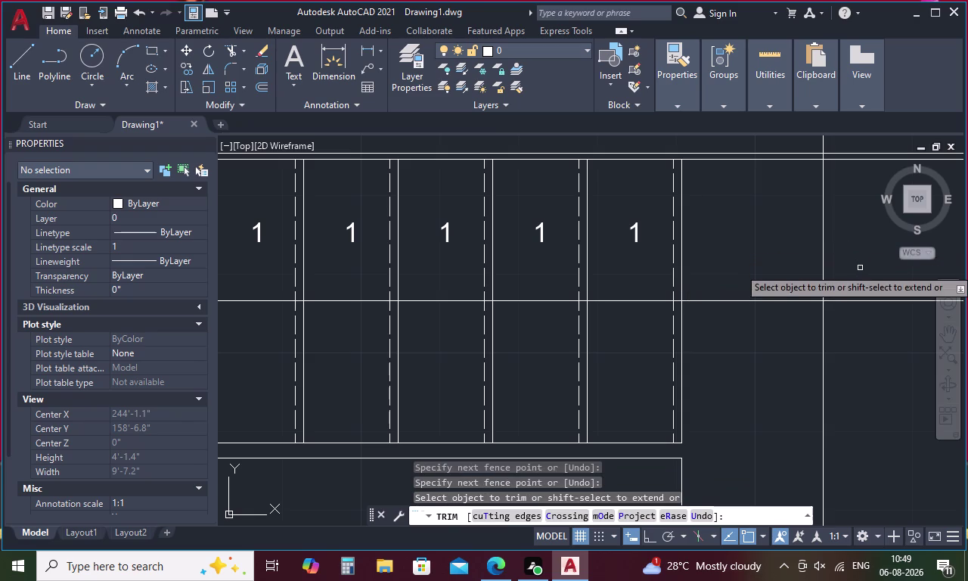
scroll(down, 3)
scroll(down, 3)
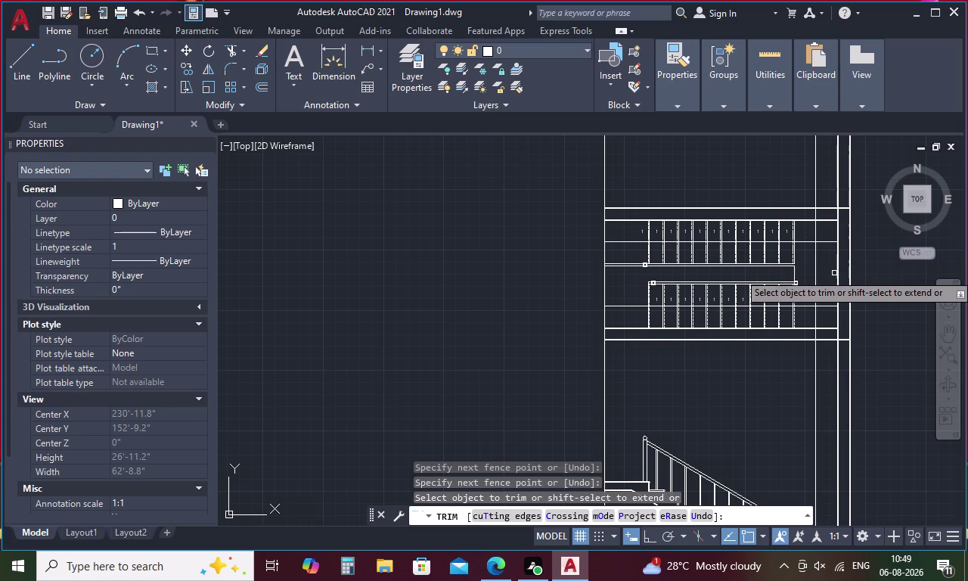
key(Escape)
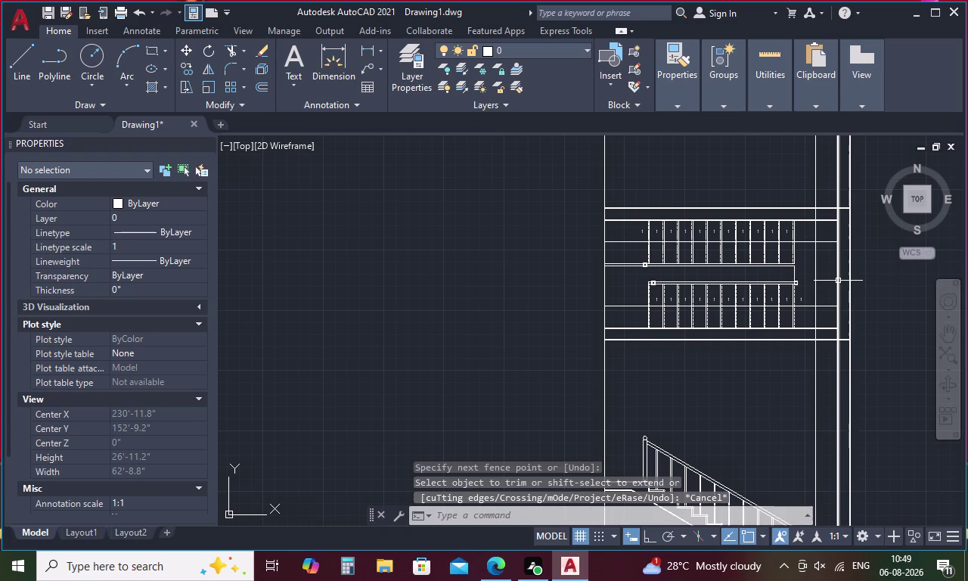
key(Escape)
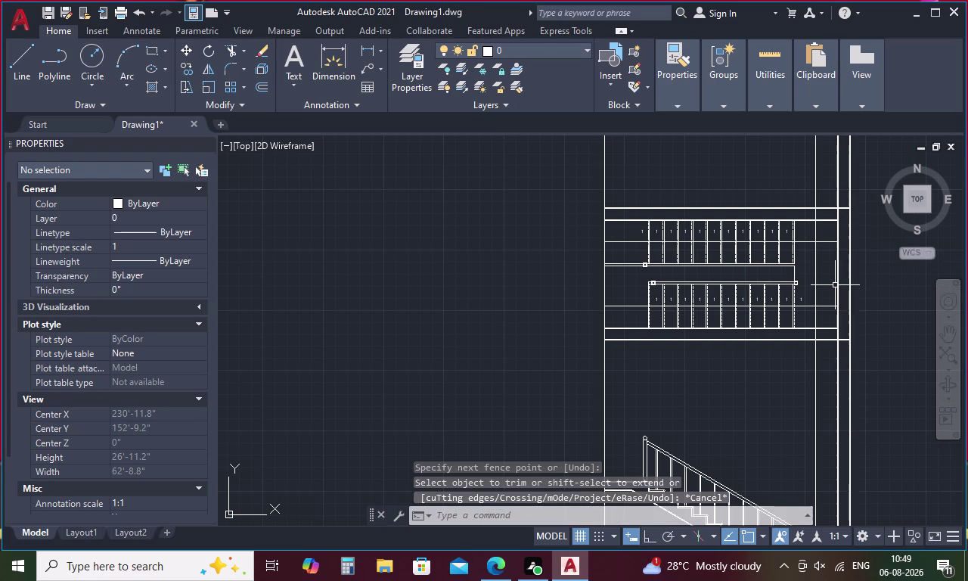
Trim the overhanging line ends near the upper and lower flights.
text(TR)
key(space)
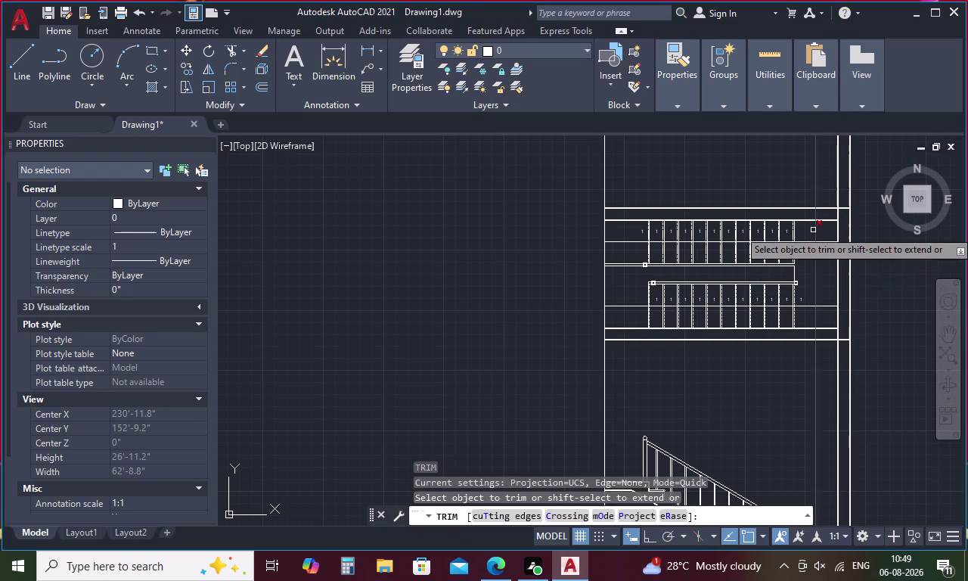
drag(811, 230, 828, 256)
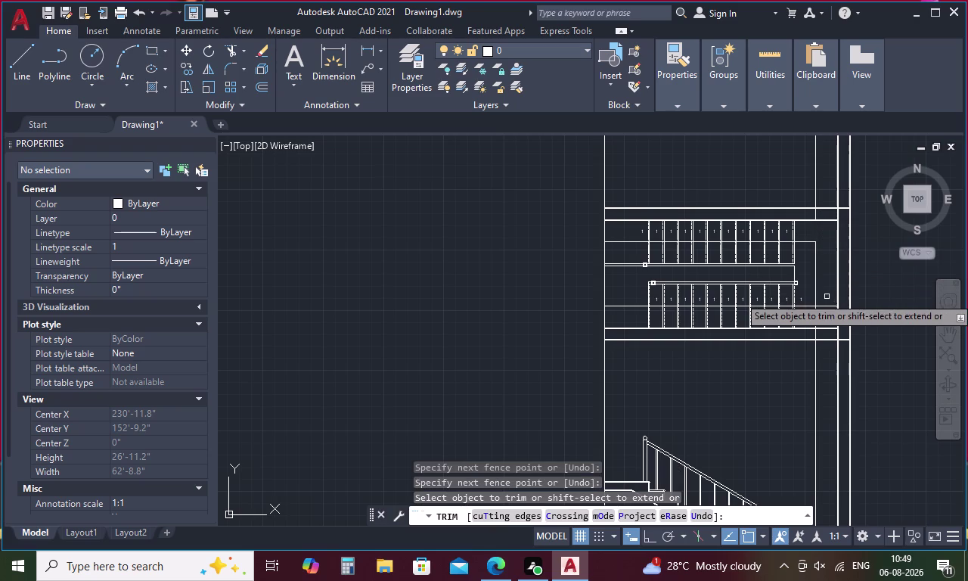
drag(826, 298, 807, 320)
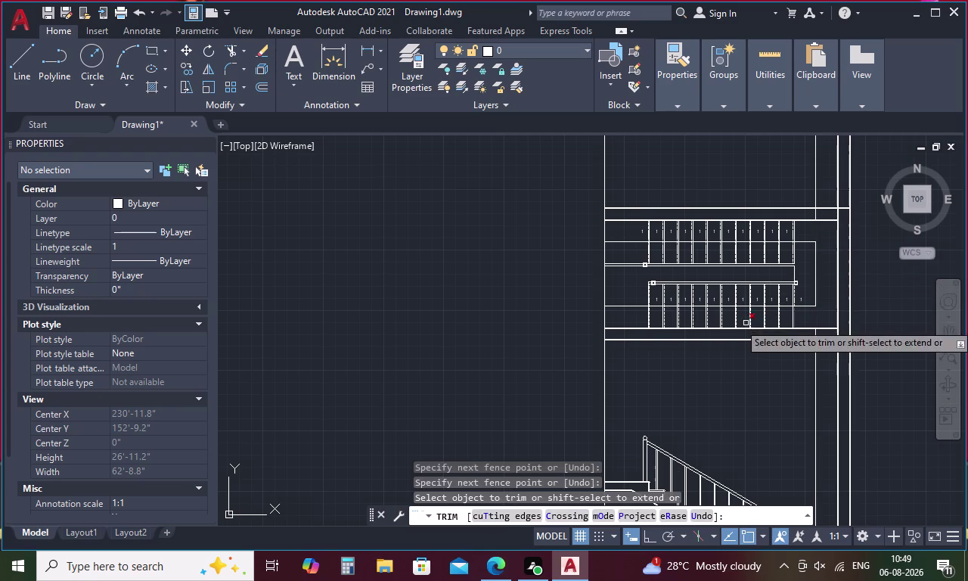
click(816, 214)
scroll(up, 3)
scroll(up, 3)
click(776, 197)
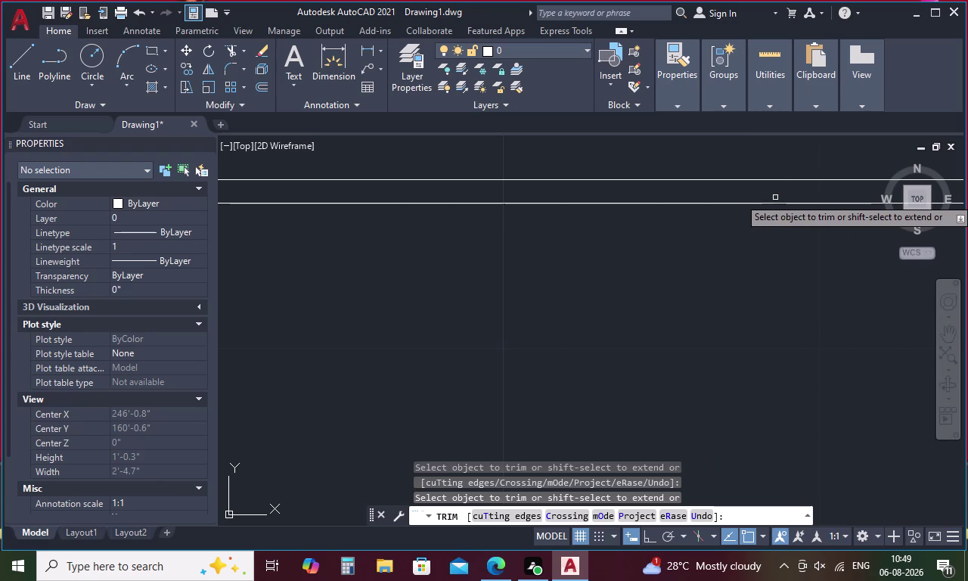
Trim the remaining unwanted line segments and extra line ends elsewhere on the stairs.
scroll(down, 3)
middle_drag(786, 163, 758, 268)
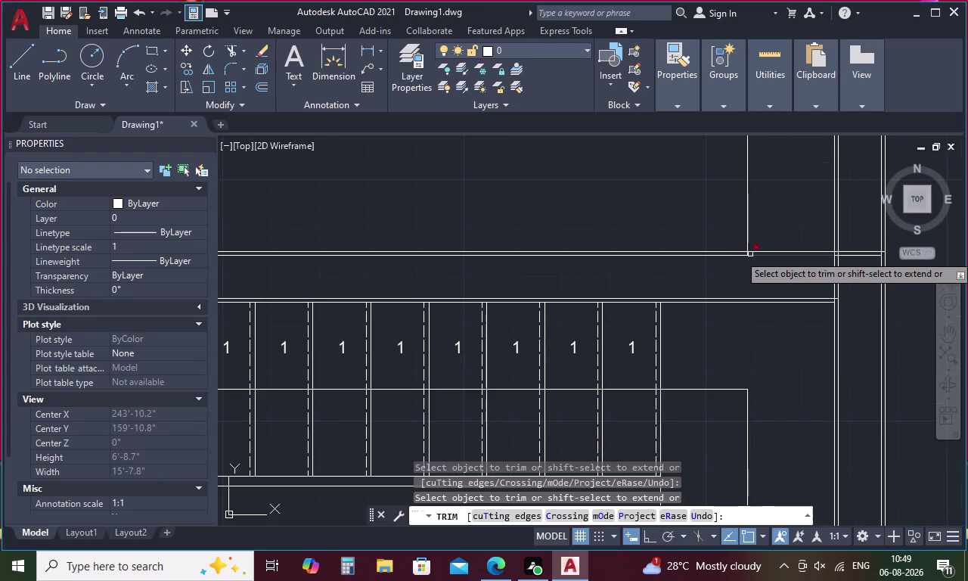
scroll(up, 3)
drag(740, 329, 710, 328)
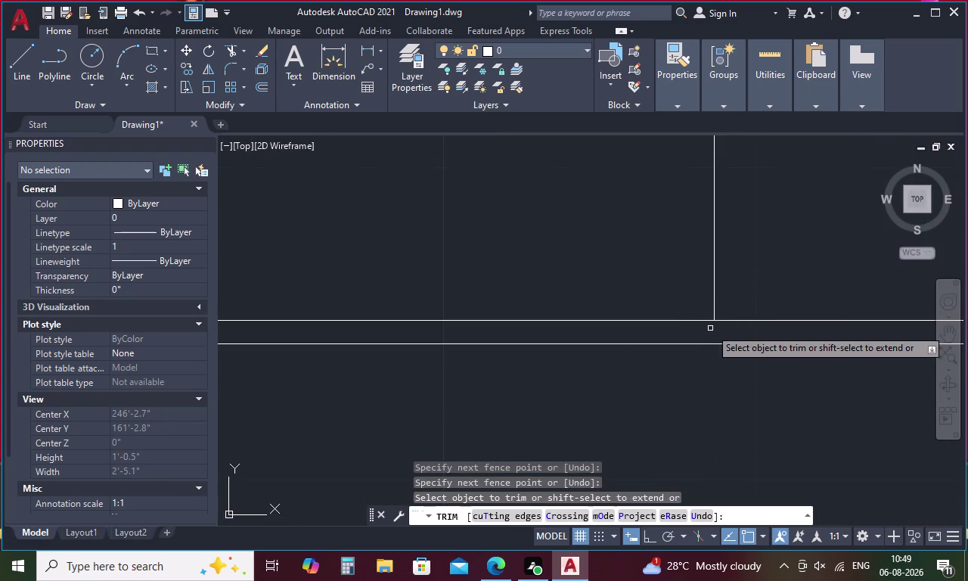
scroll(down, 3)
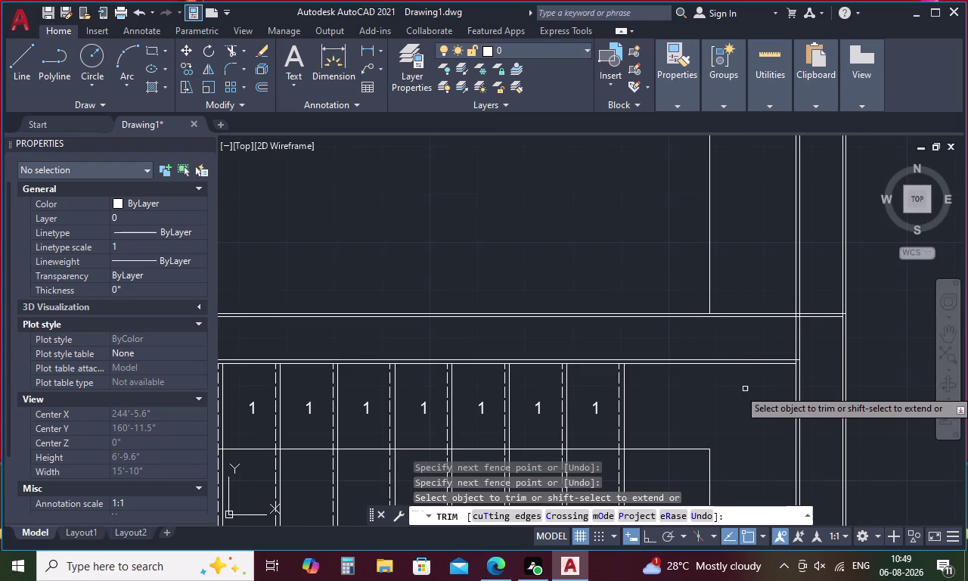
middle_drag(745, 389, 749, 215)
middle_click(753, 295)
scroll(down, 3)
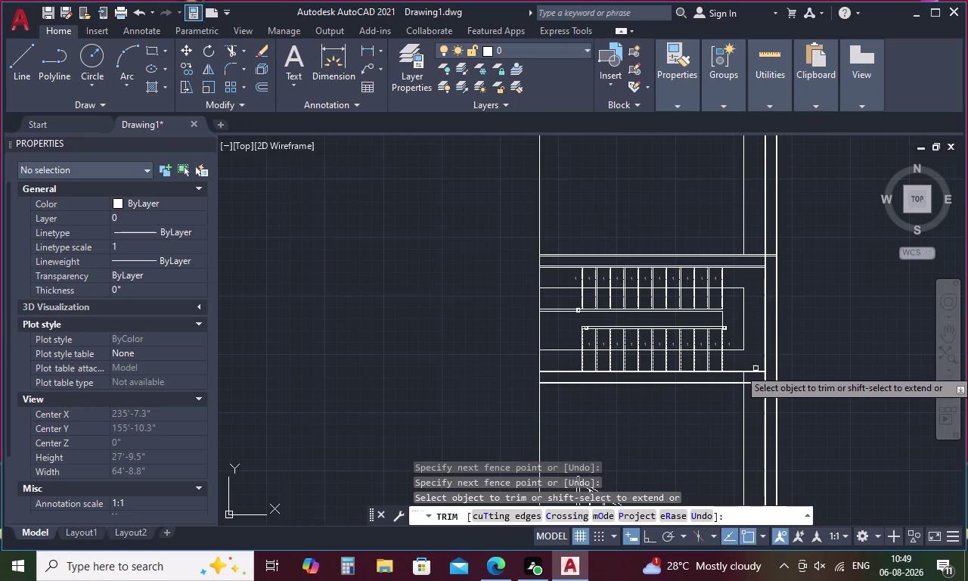
scroll(up, 3)
scroll(up, 3)
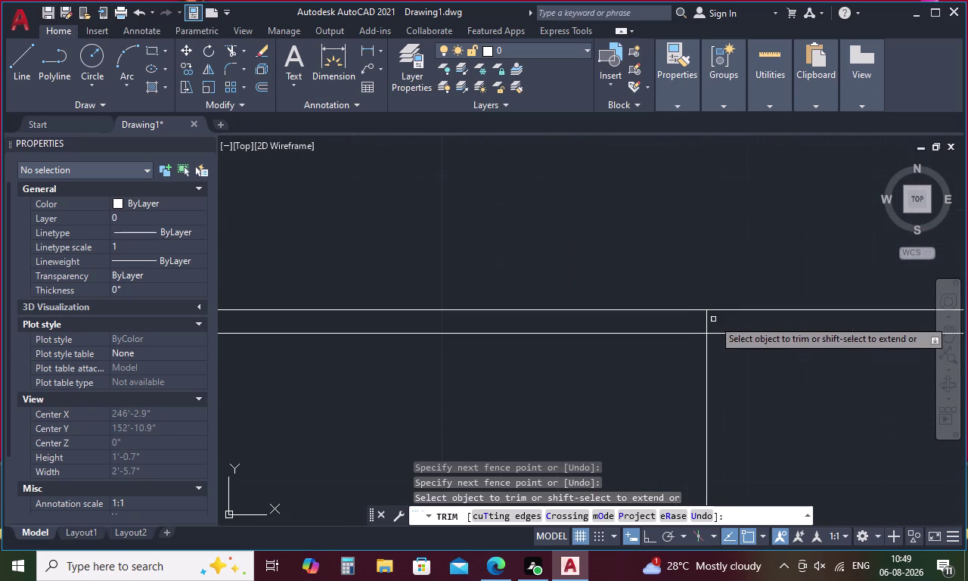
drag(718, 317, 700, 317)
drag(746, 372, 696, 386)
scroll(down, 3)
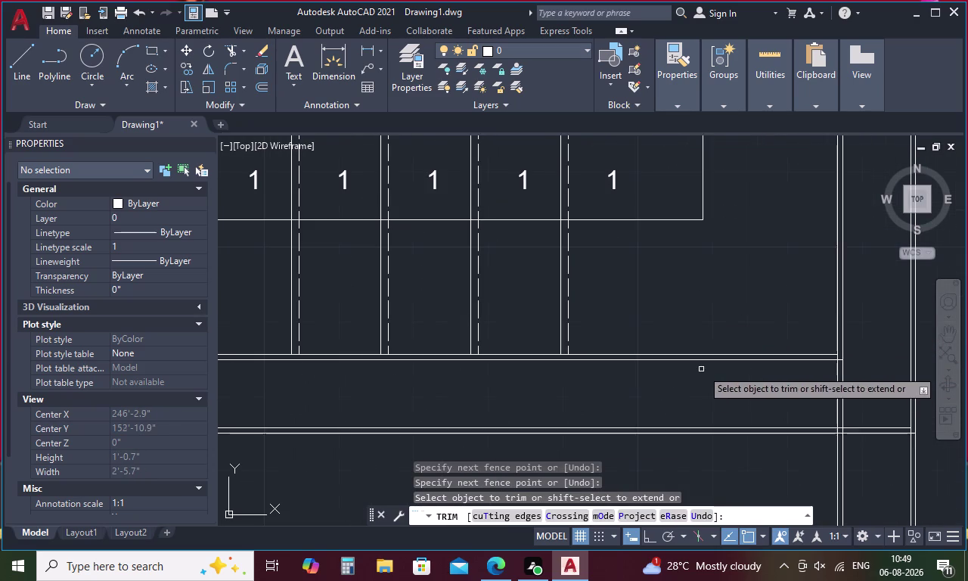
scroll(down, 3)
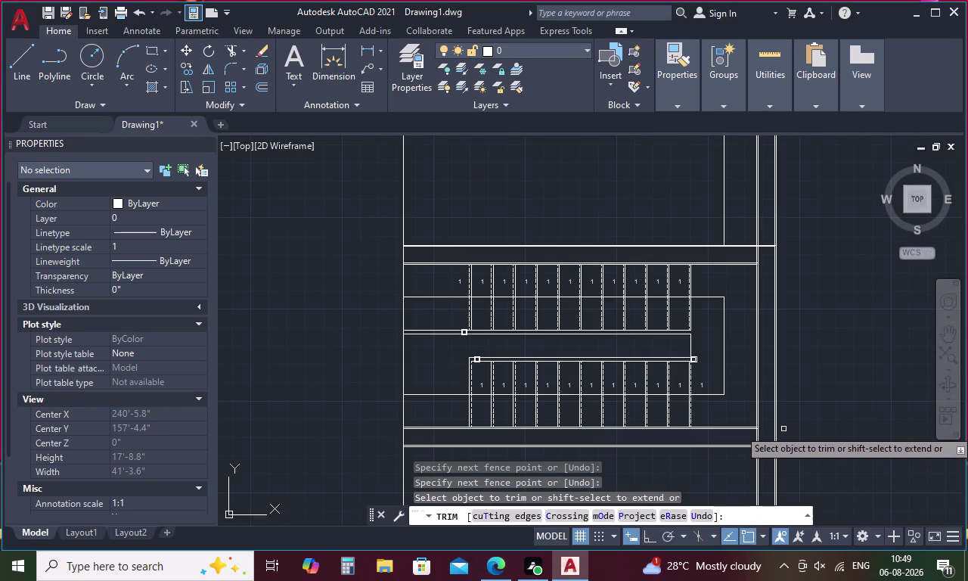
key(Escape)
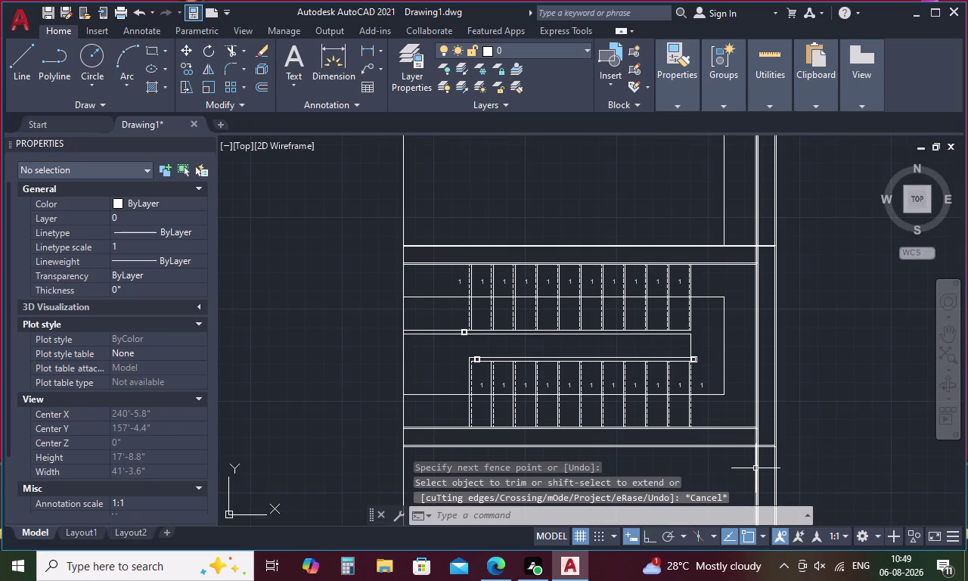
Erase the stray object from the stair drawing.
click(756, 468)
key(Escape)
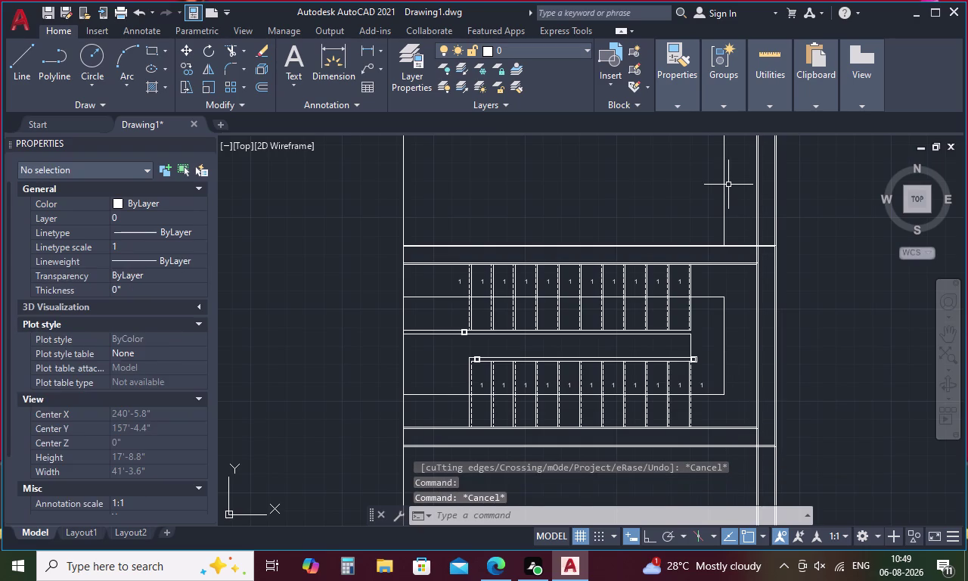
click(724, 181)
key(Delete)
Select all 22 '1' labels via Select Similar and launch Express Tools Auto Number.
scroll(down, 3)
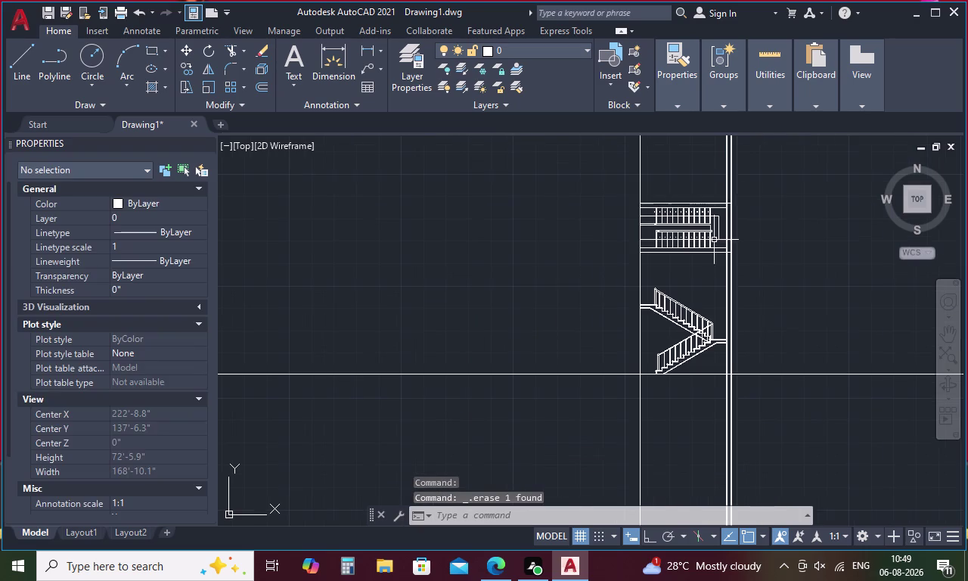
scroll(up, 3)
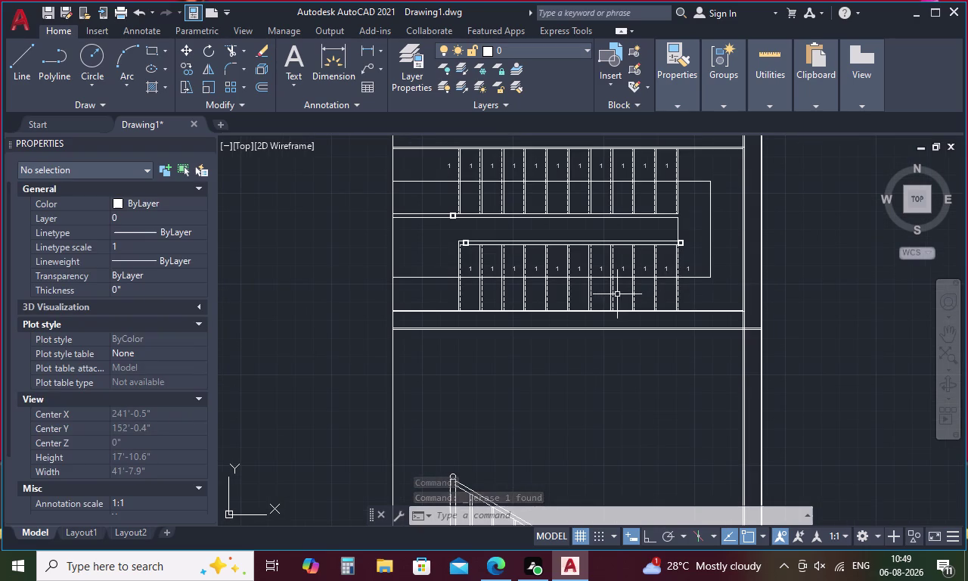
scroll(down, 3)
scroll(up, 3)
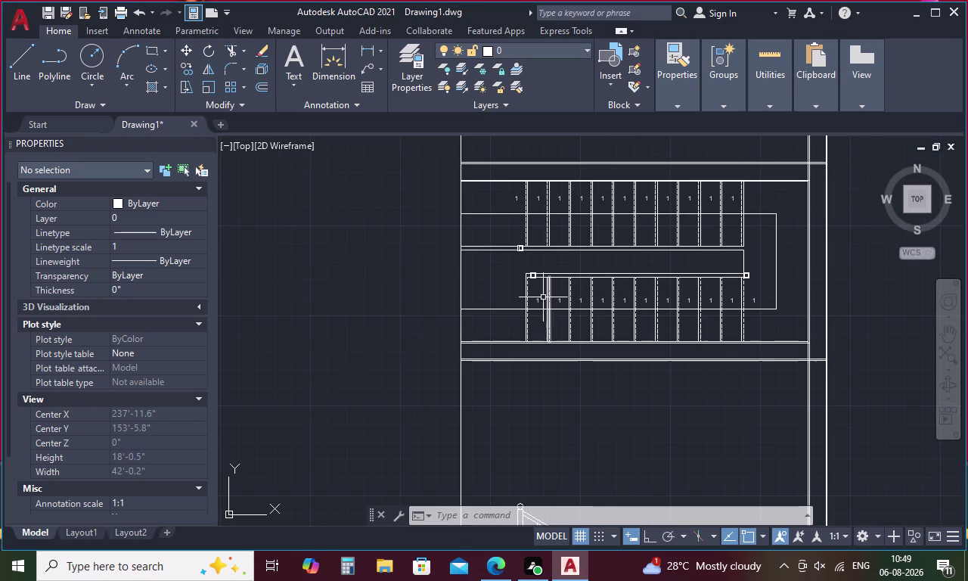
click(540, 302)
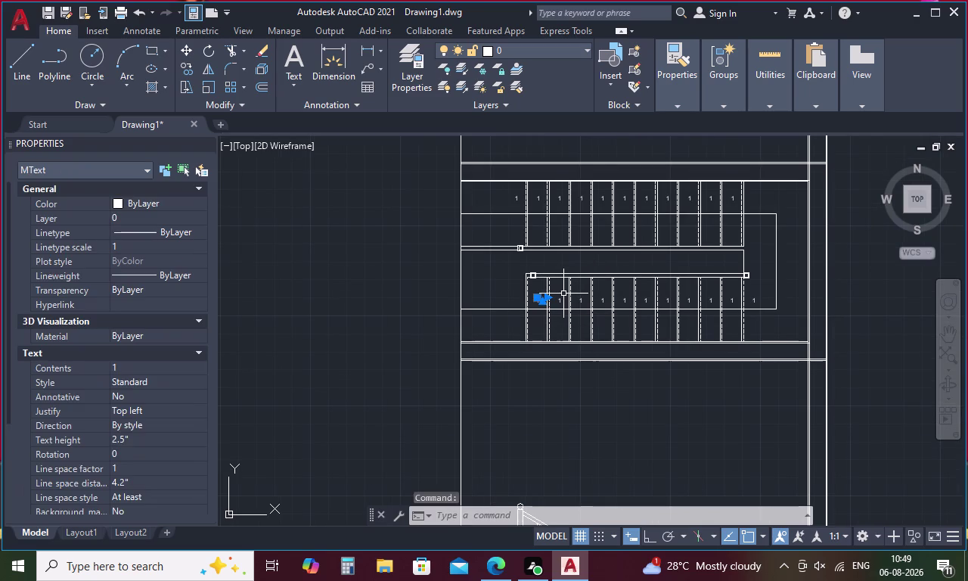
right_click(564, 294)
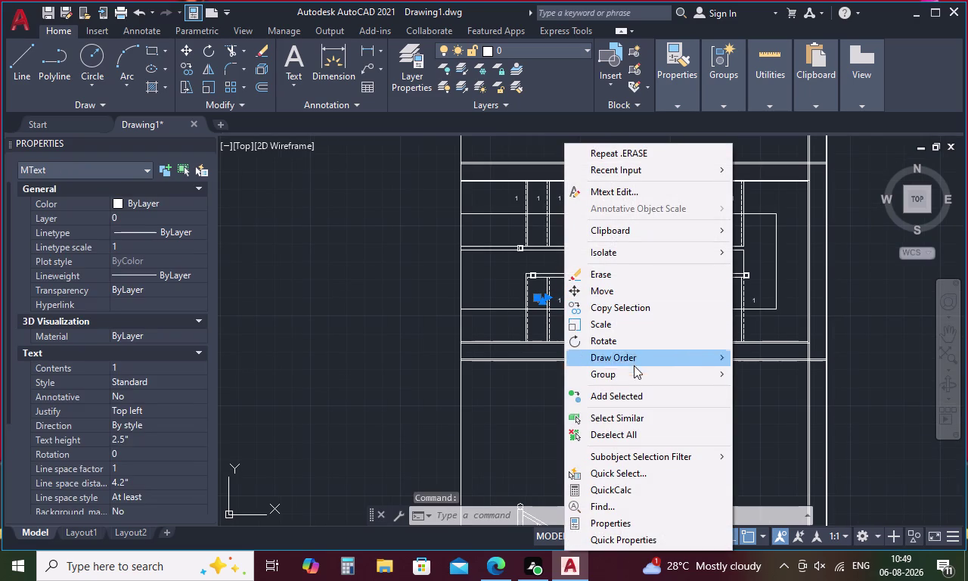
click(647, 411)
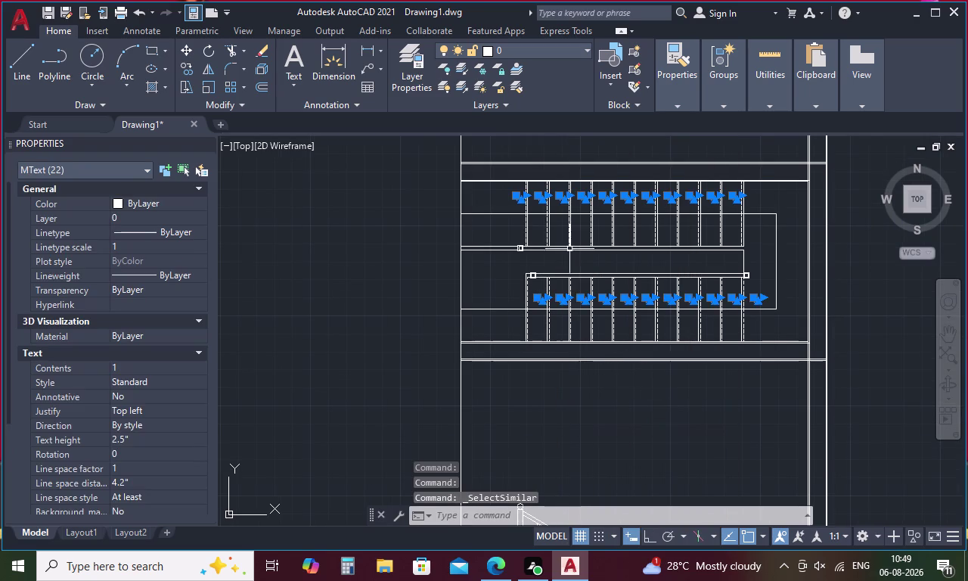
click(550, 28)
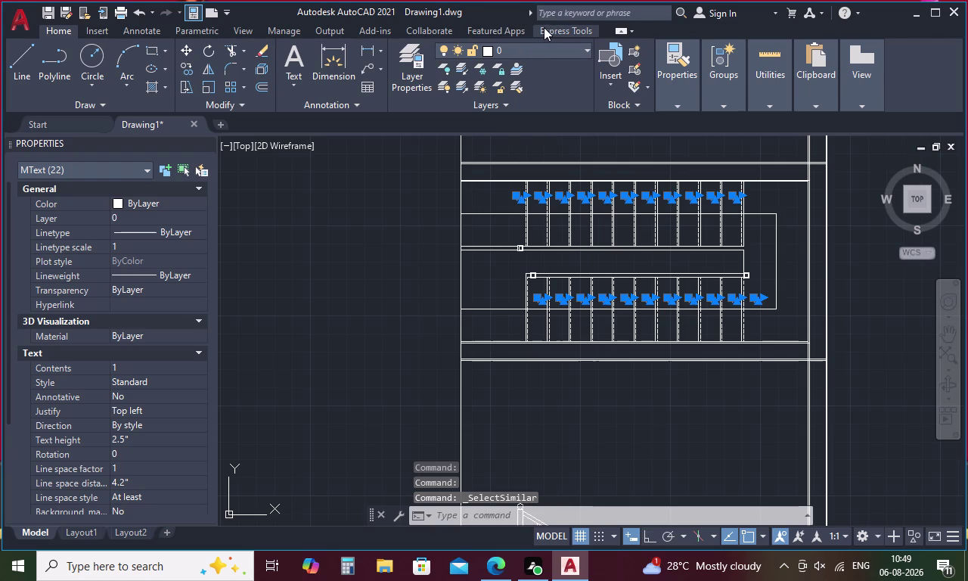
click(288, 65)
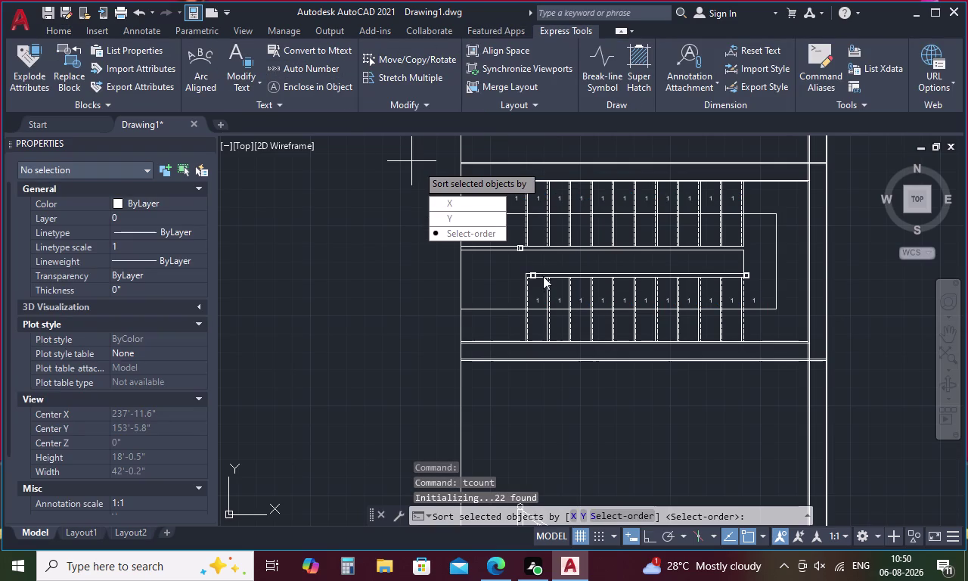
Auto-number the labels 1–22 in select order replacing '1', then undo back to all 1s.
drag(495, 230, 389, 142)
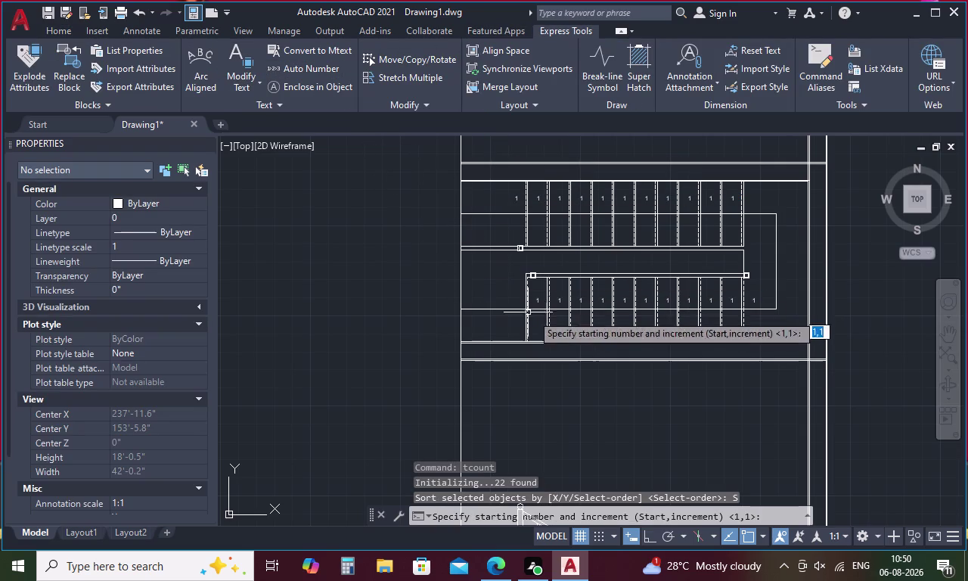
key(space)
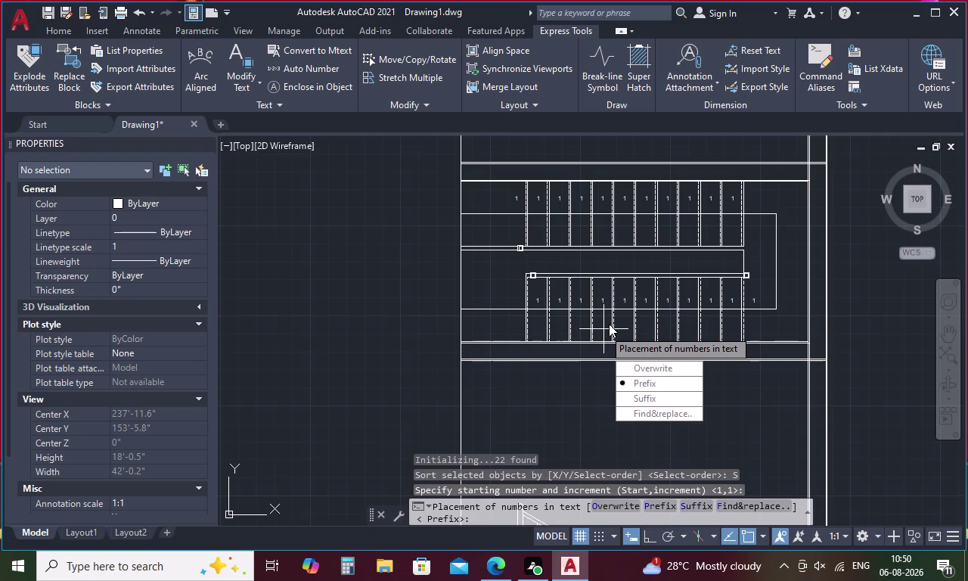
click(748, 505)
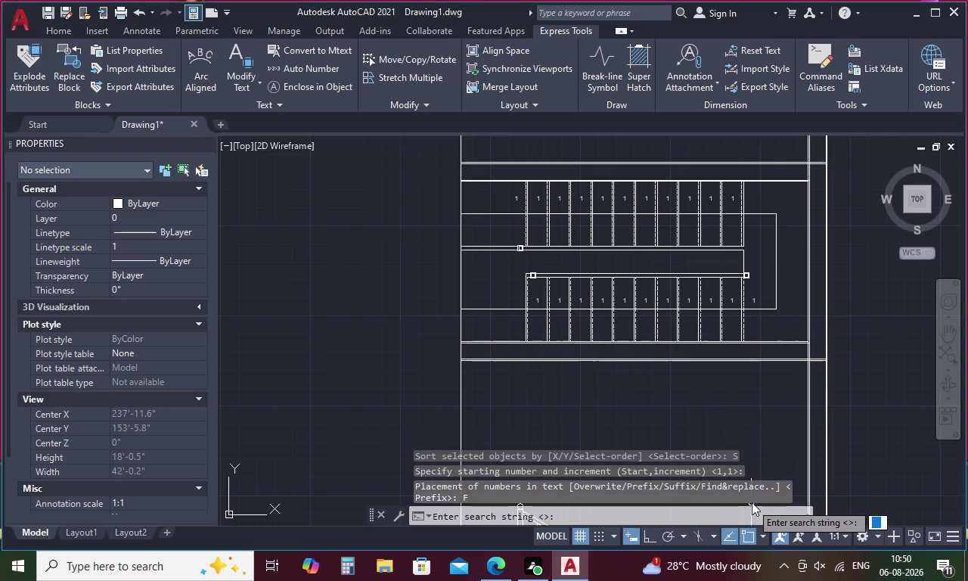
key(1)
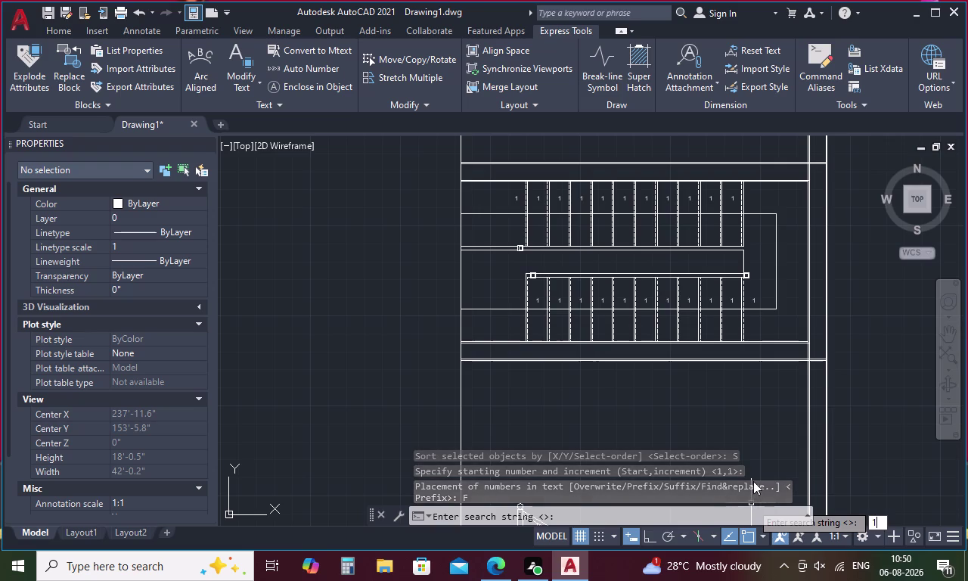
key(Return)
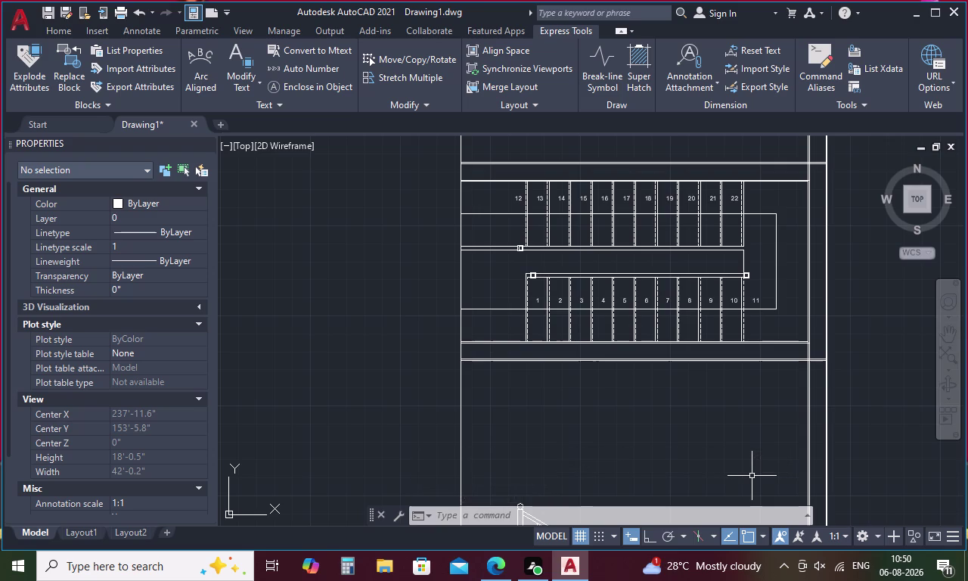
key(Escape)
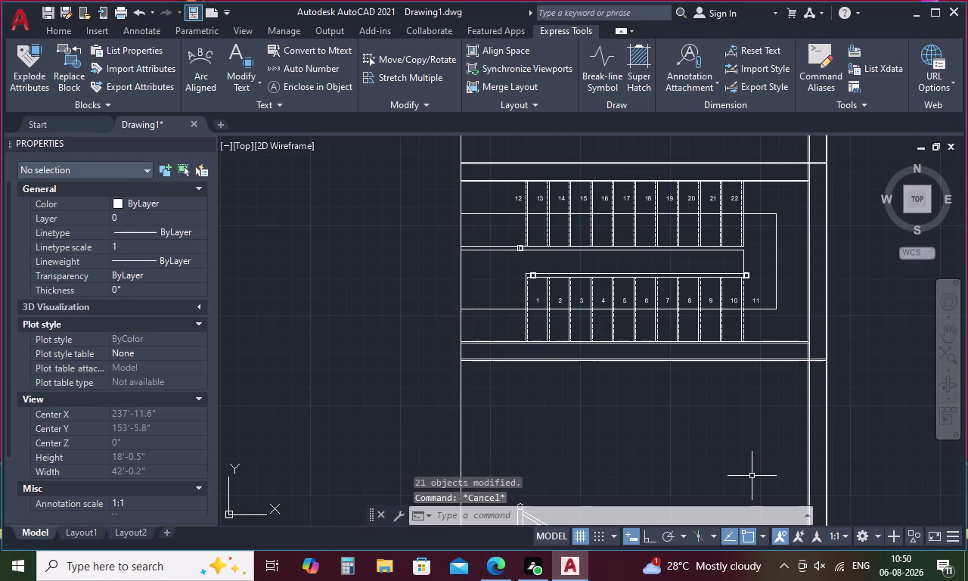
key(ctrl+z)
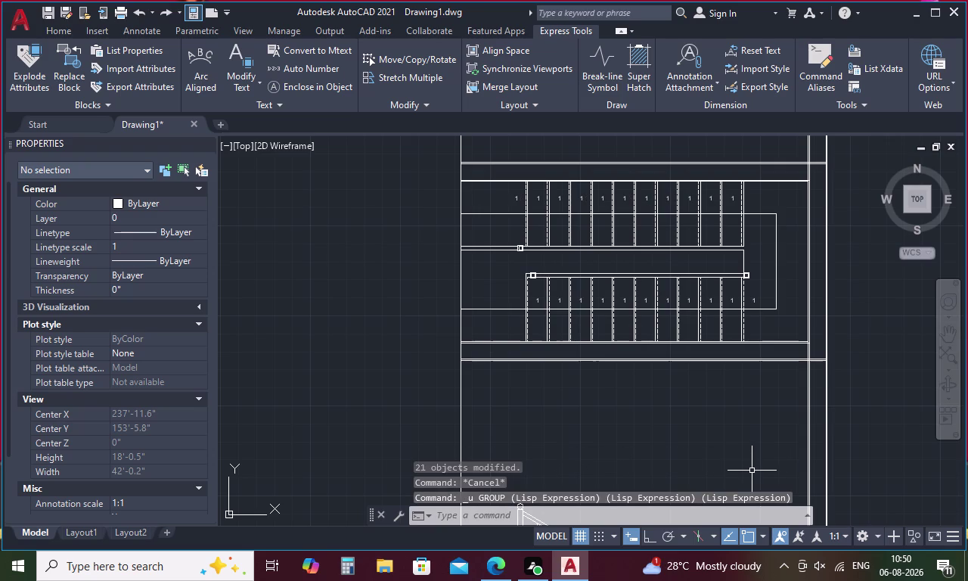
click(538, 302)
click(558, 301)
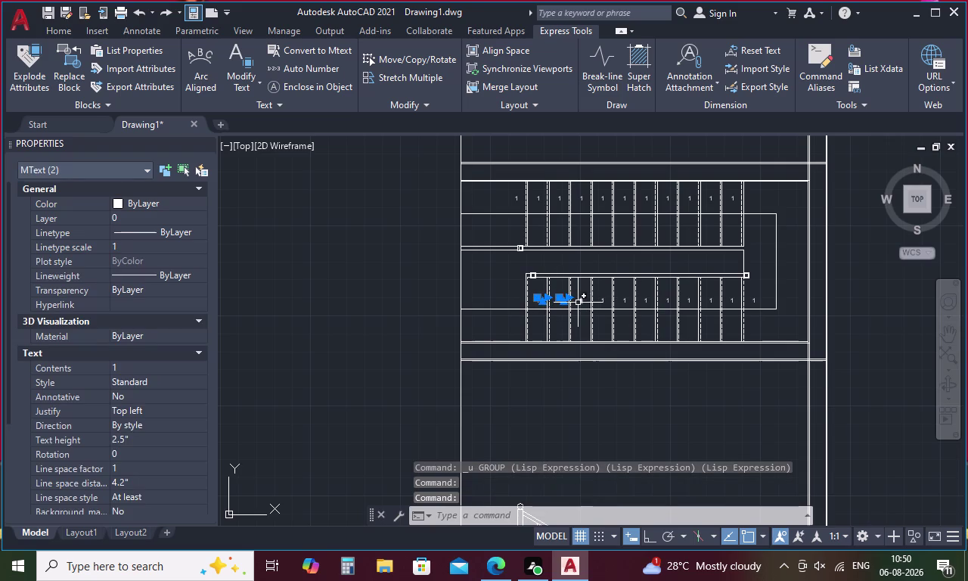
click(580, 300)
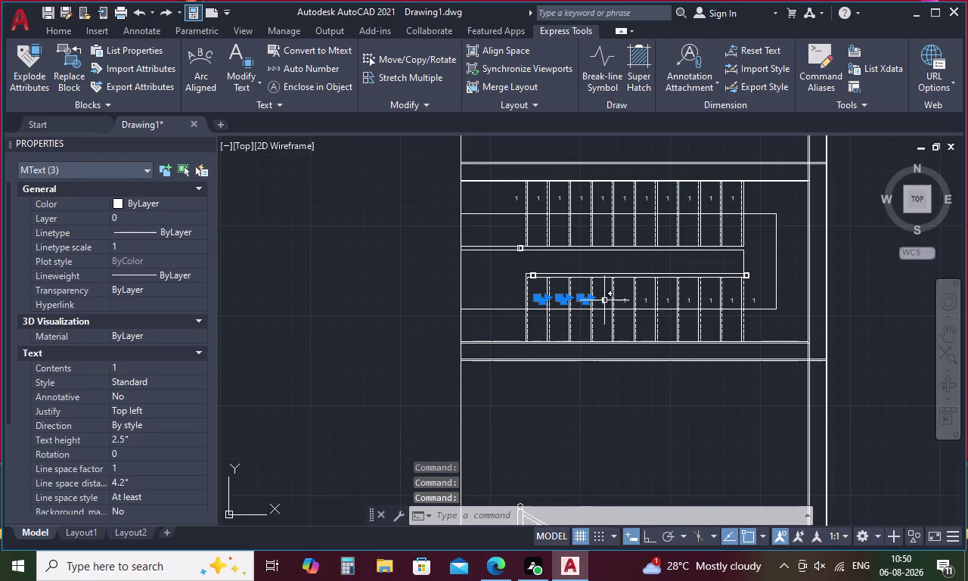
click(605, 301)
click(627, 301)
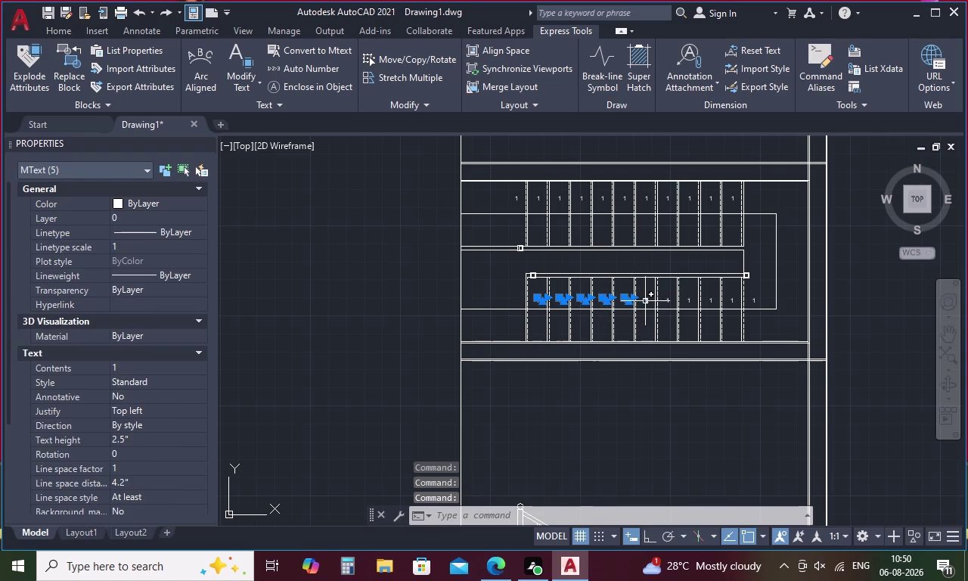
click(645, 301)
click(668, 302)
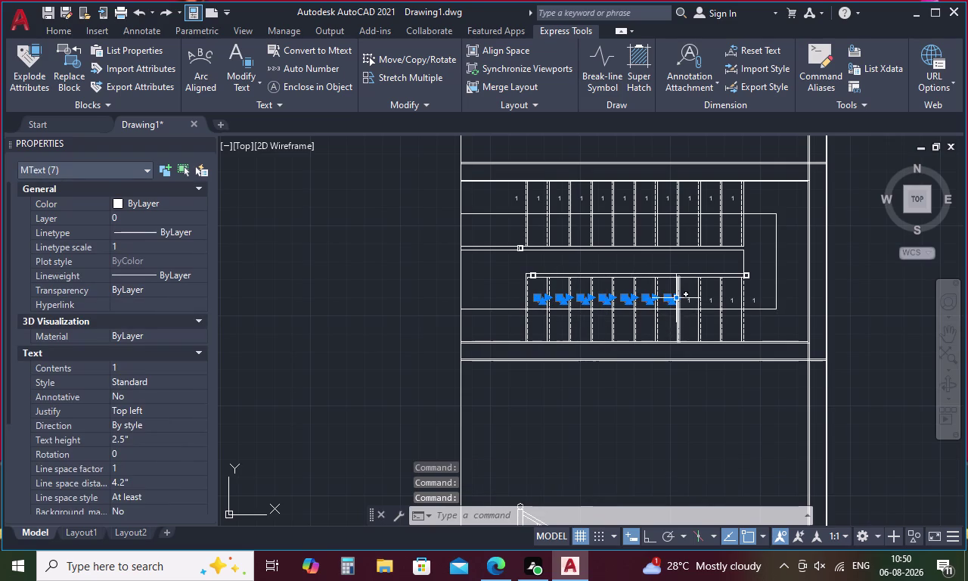
click(685, 301)
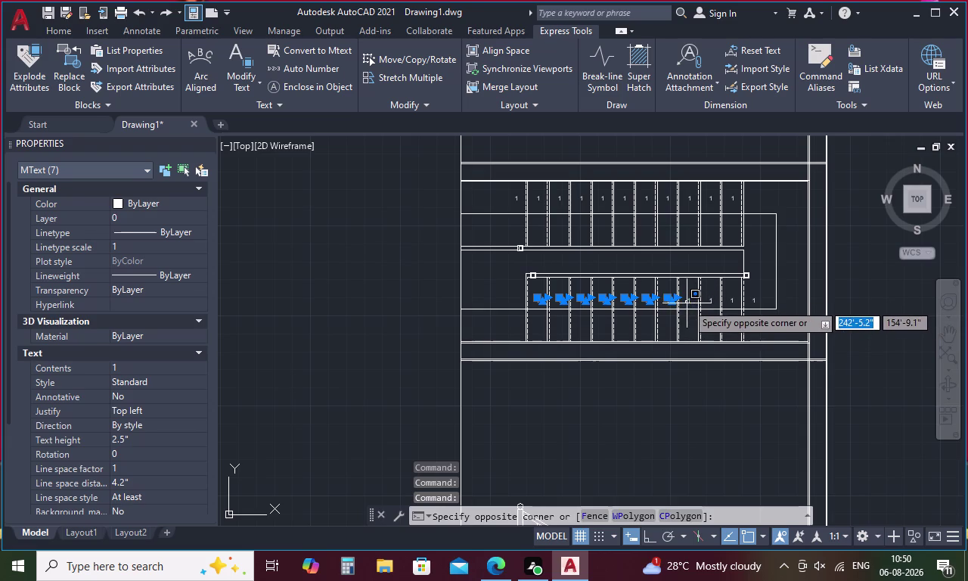
click(688, 299)
click(689, 301)
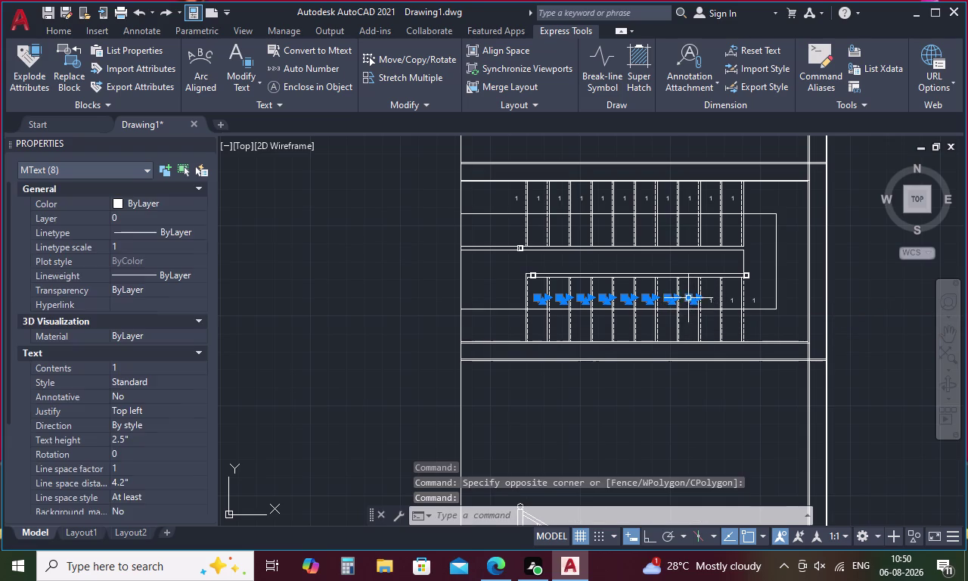
click(712, 302)
click(735, 300)
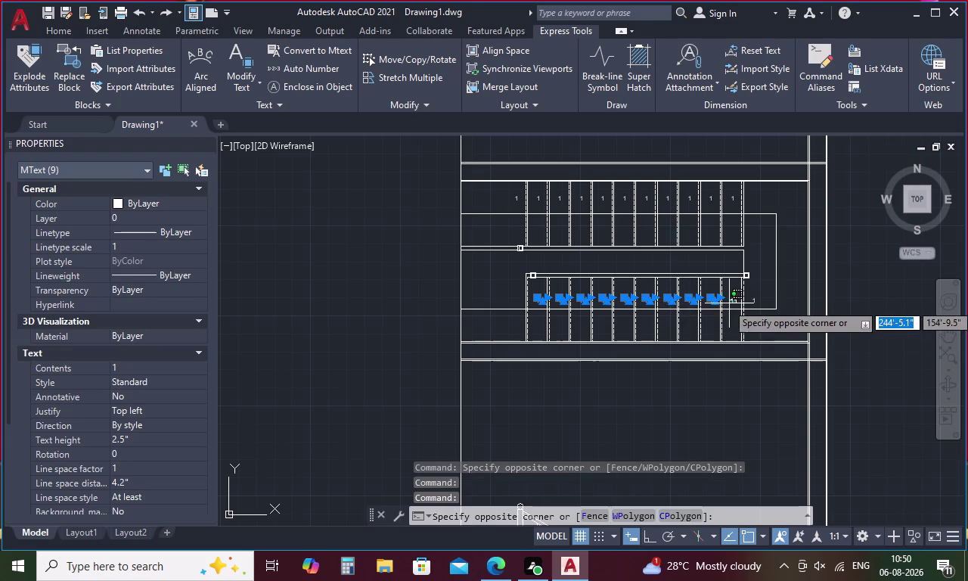
click(727, 304)
click(755, 301)
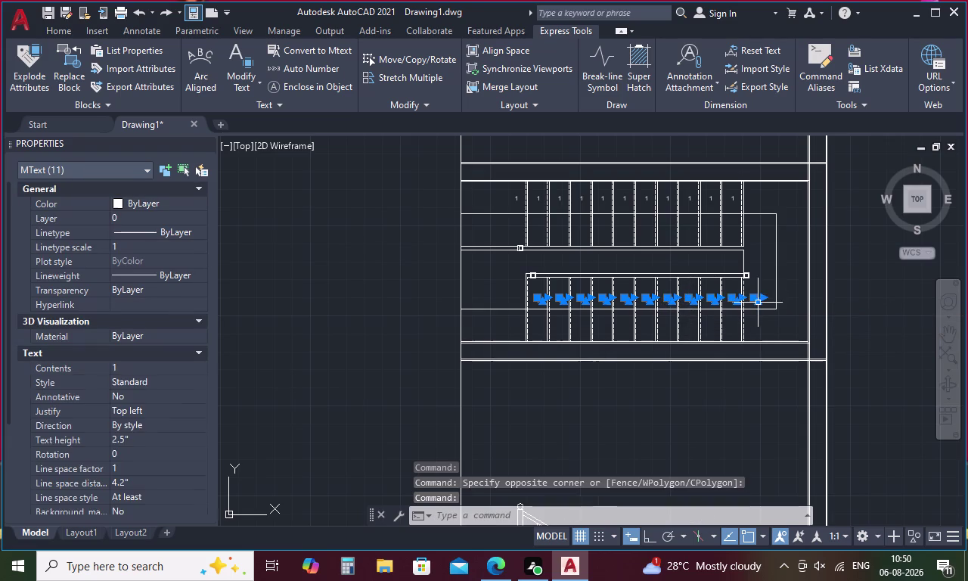
click(735, 198)
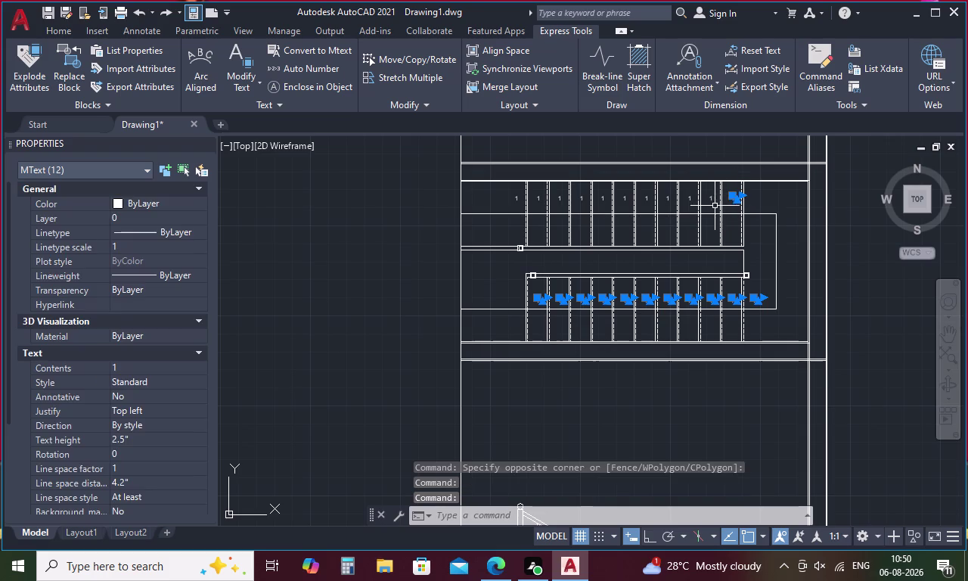
click(707, 201)
click(712, 197)
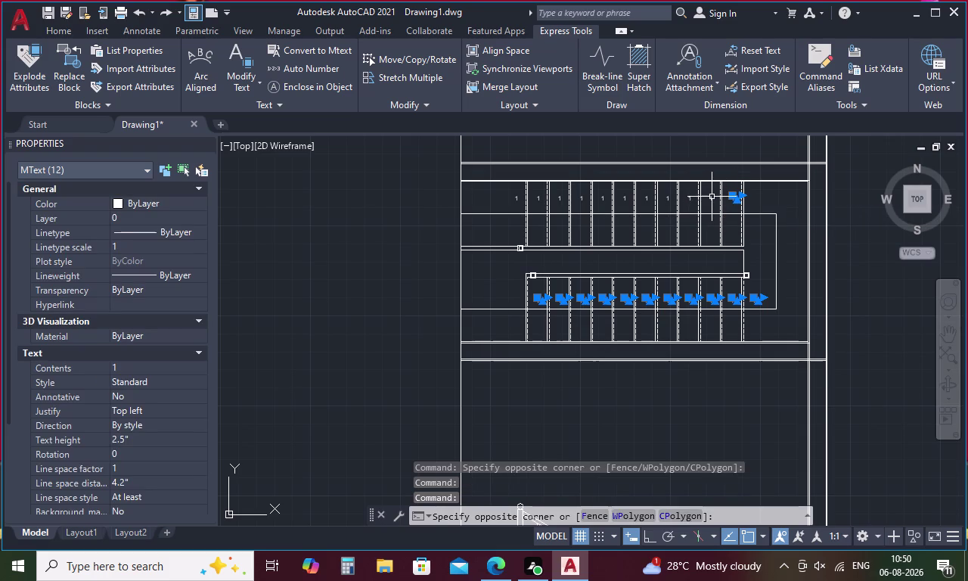
click(711, 198)
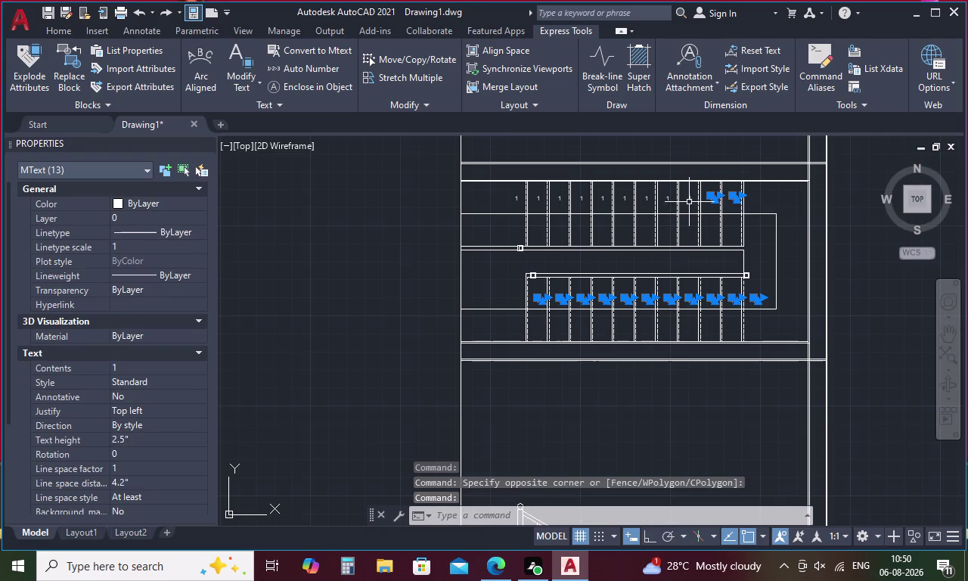
click(692, 198)
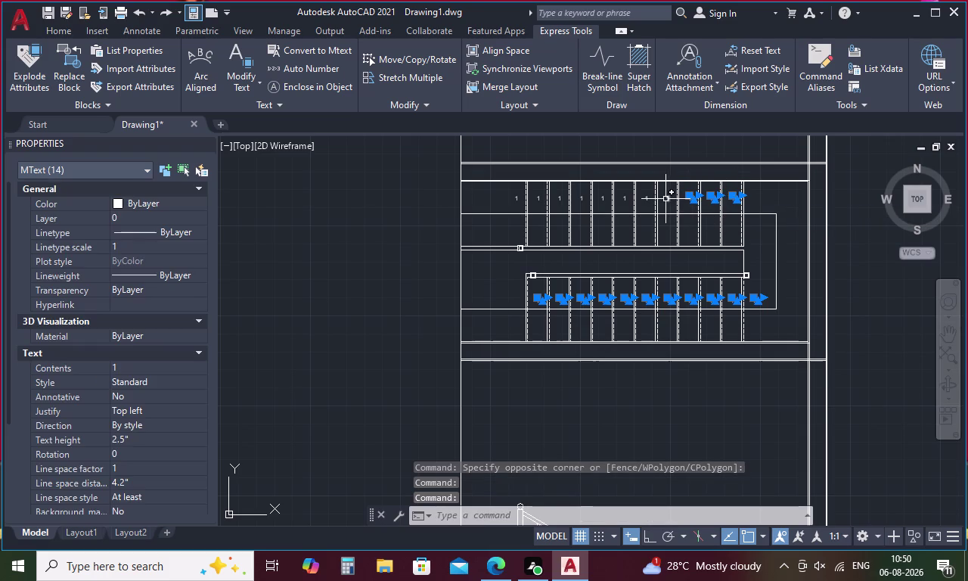
click(667, 197)
click(645, 201)
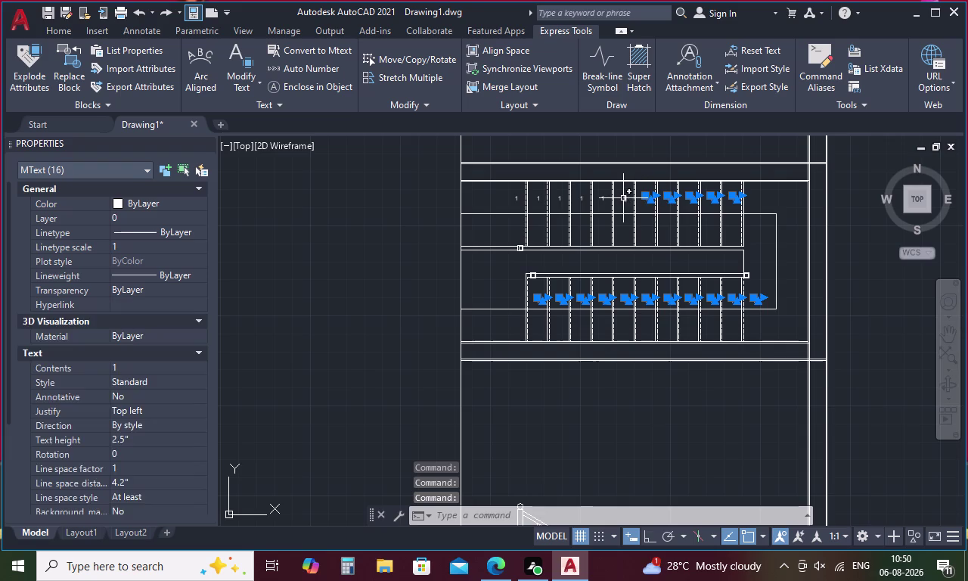
click(623, 198)
click(602, 197)
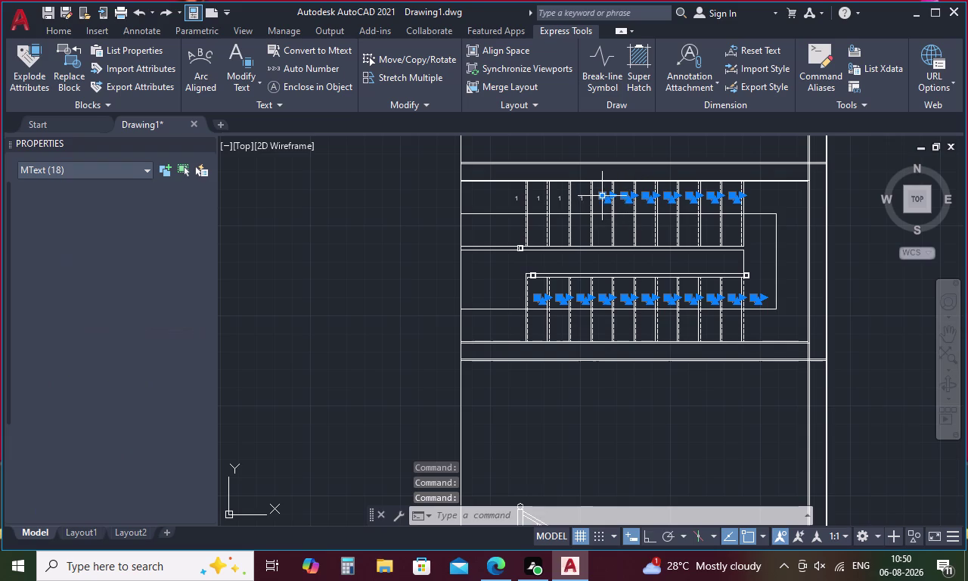
click(582, 200)
click(559, 200)
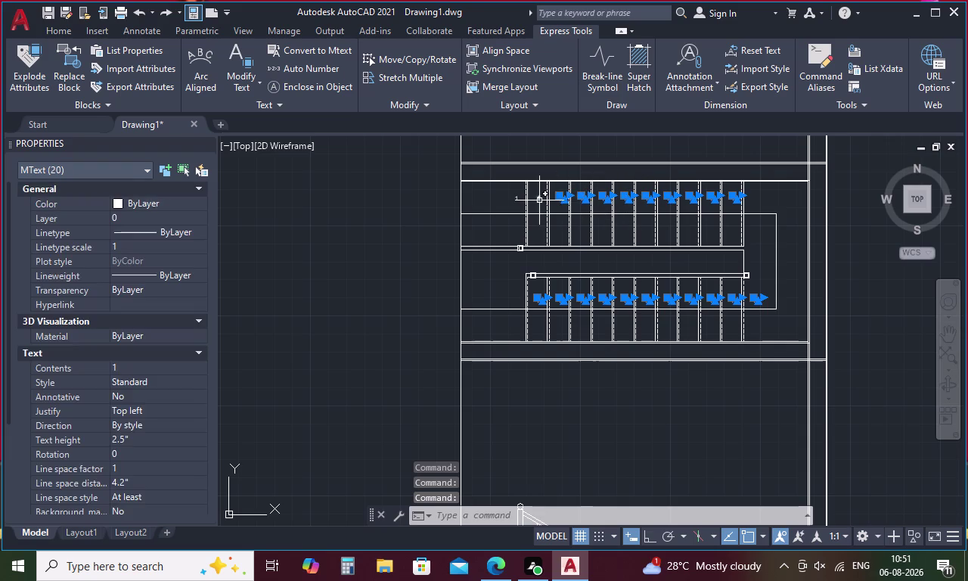
click(539, 200)
click(513, 200)
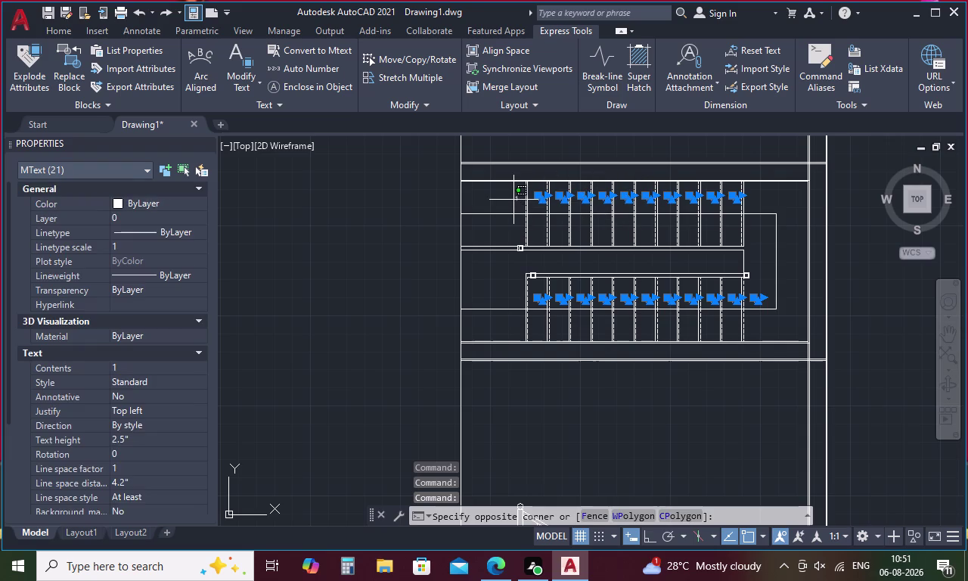
click(422, 281)
key(Escape)
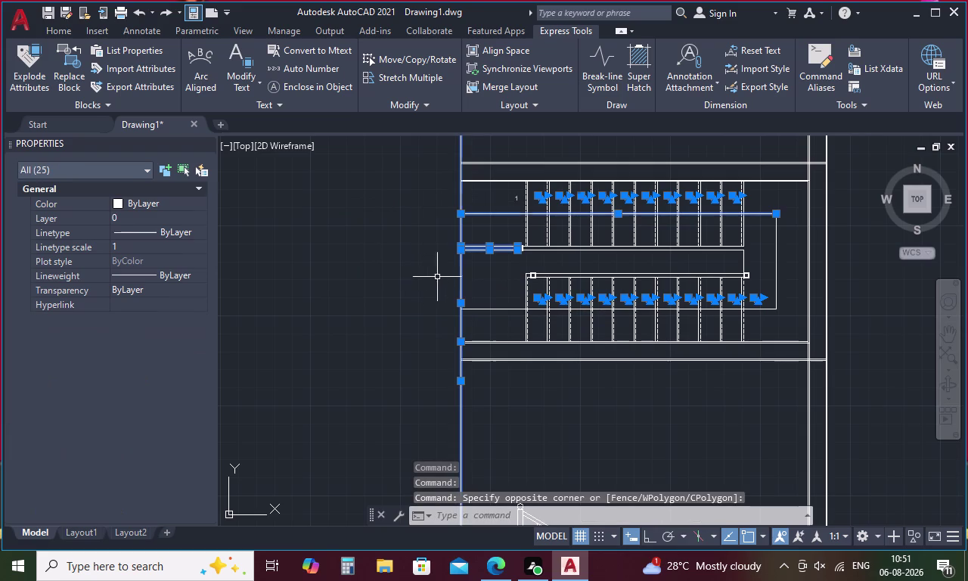
scroll(up, 3)
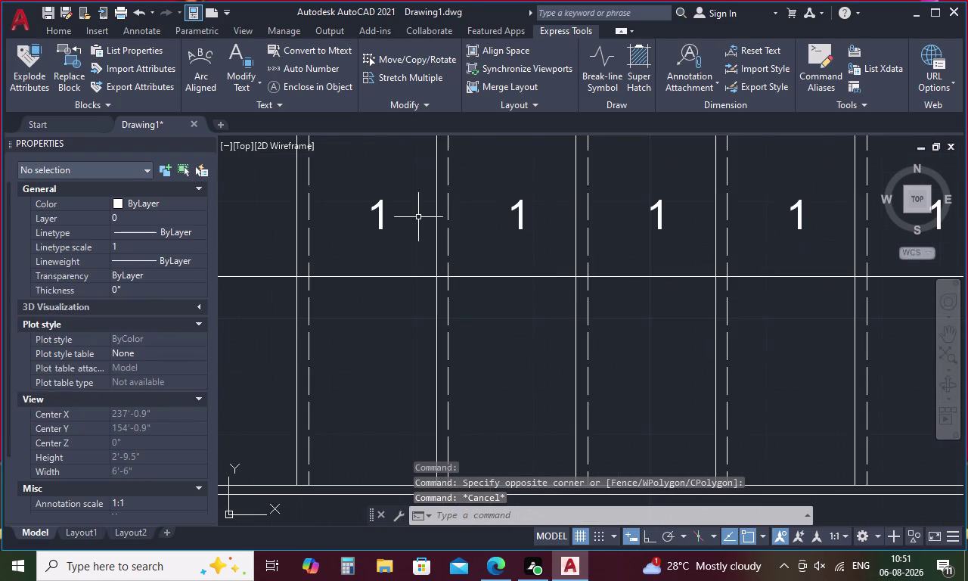
Pick the first four '1' step labels in the lower flight.
drag(416, 209, 368, 219)
drag(541, 211, 482, 228)
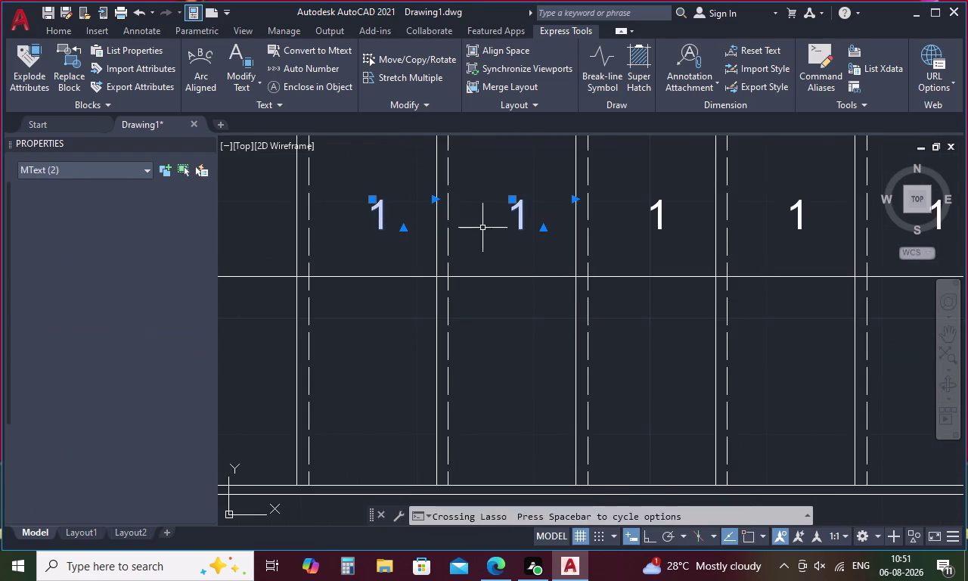
drag(677, 216, 606, 228)
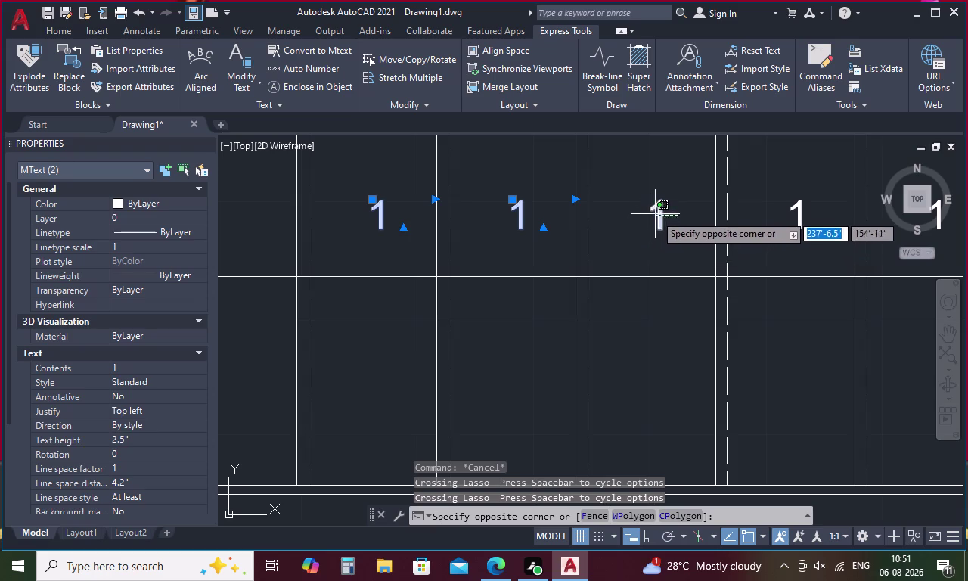
click(635, 210)
drag(812, 207, 776, 222)
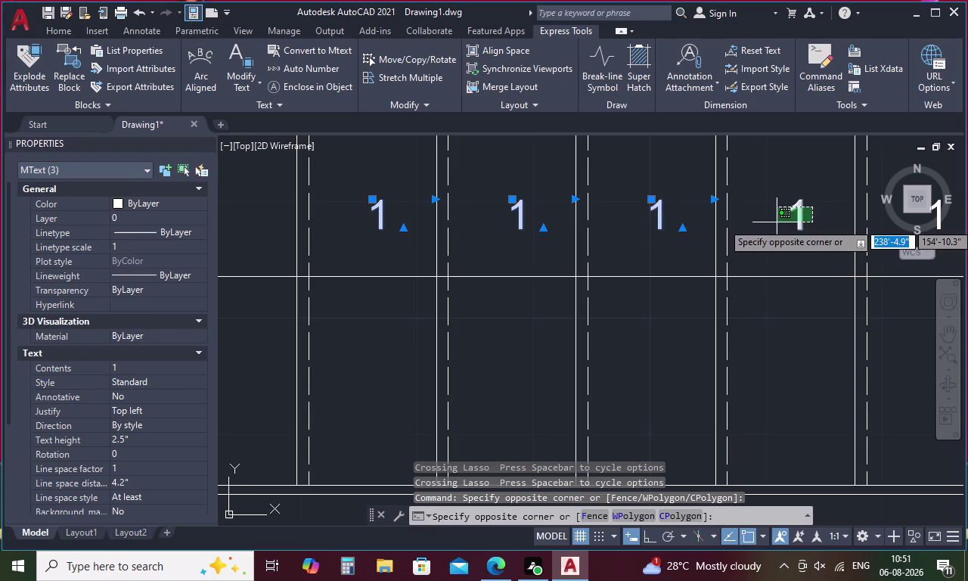
click(776, 222)
Pan along the row and pick the remaining lower-flight labels plus one upper label.
scroll(down, 3)
middle_drag(806, 213, 804, 211)
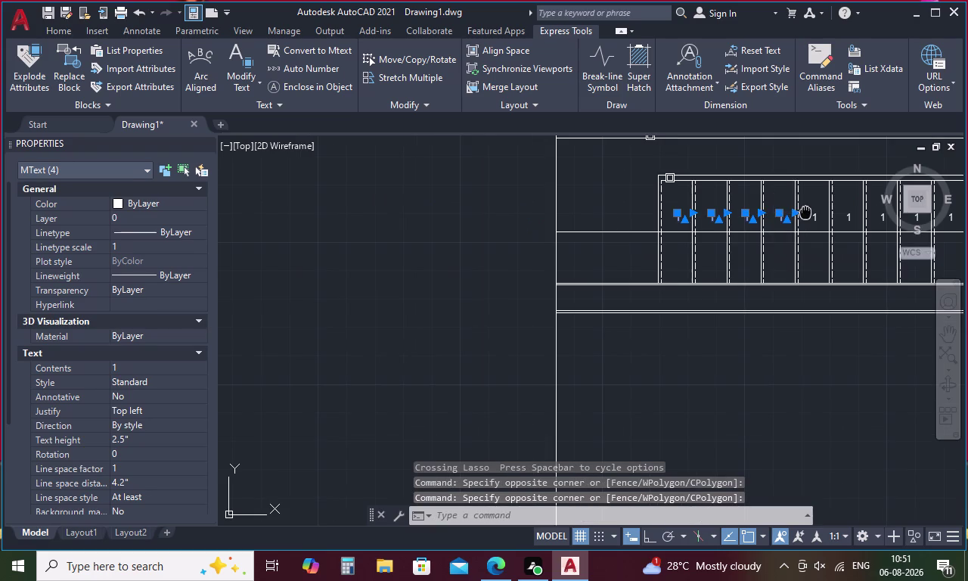
middle_drag(804, 211, 495, 233)
drag(511, 230, 503, 233)
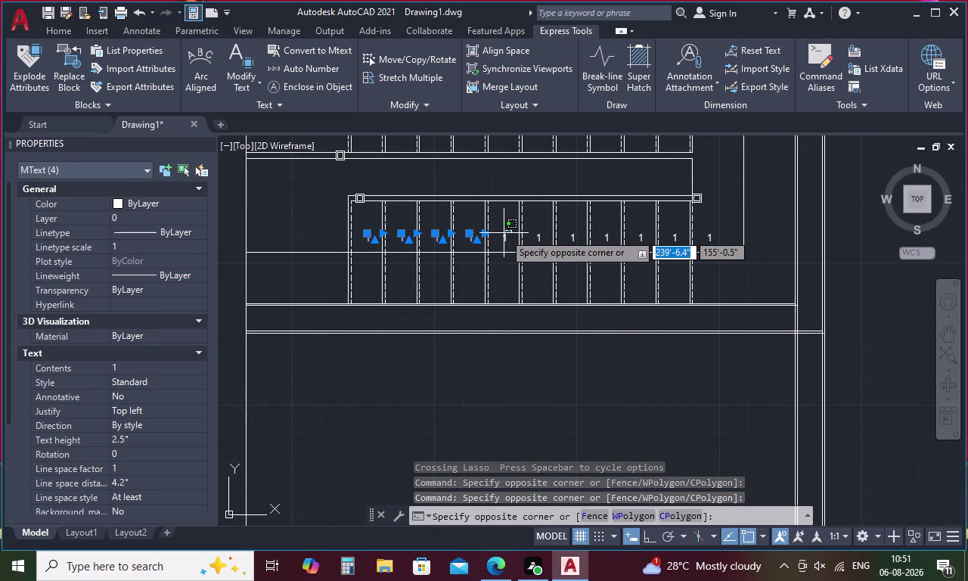
click(501, 244)
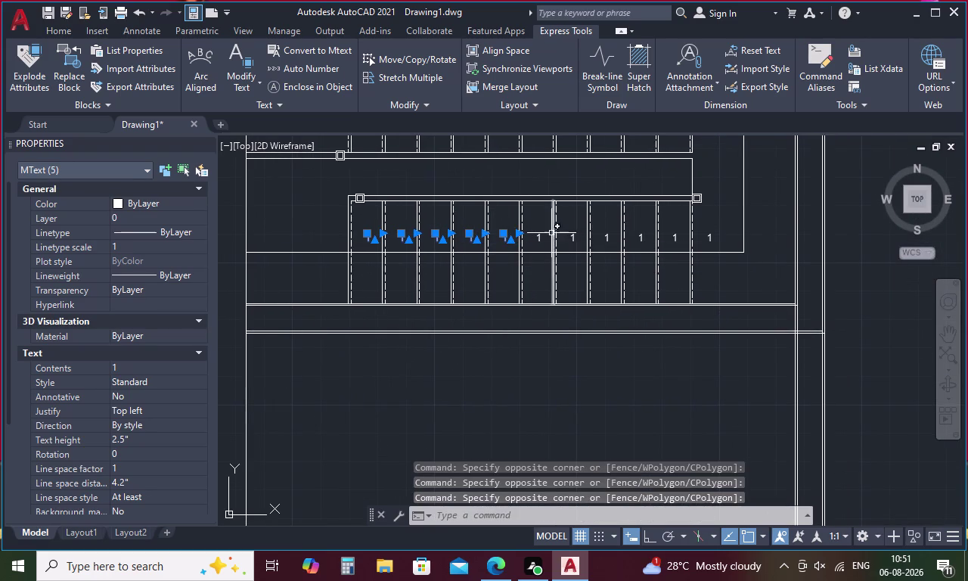
drag(546, 232, 536, 239)
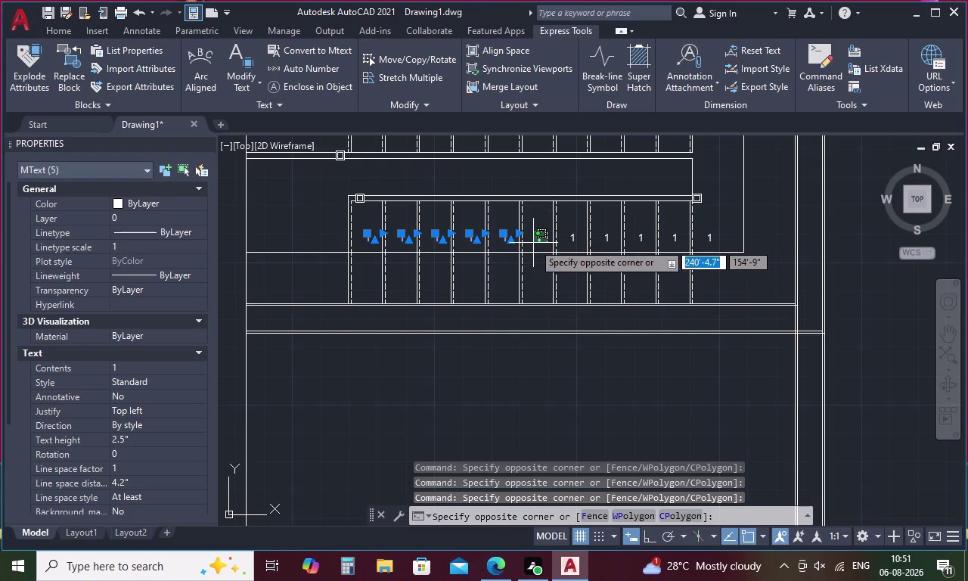
click(533, 242)
click(574, 239)
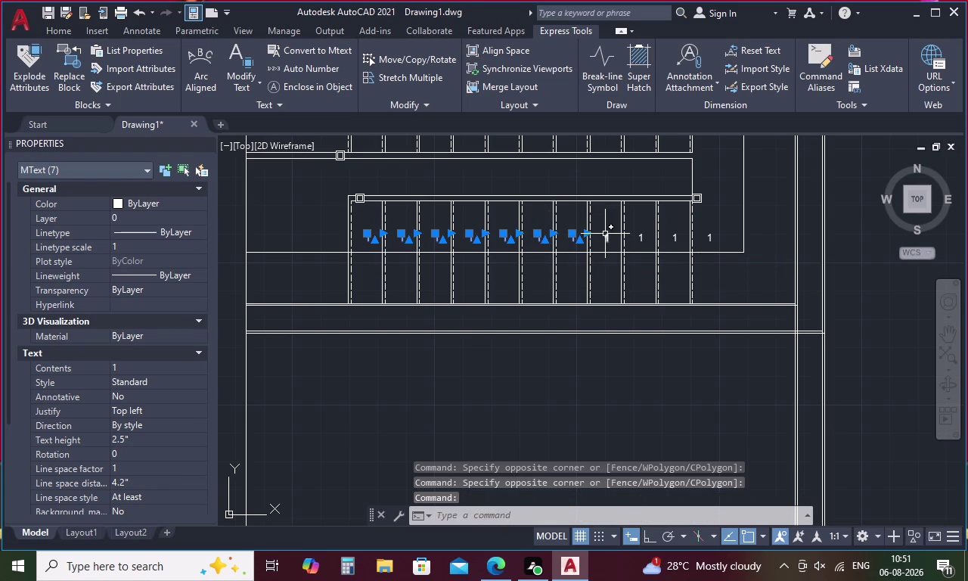
click(605, 234)
click(641, 235)
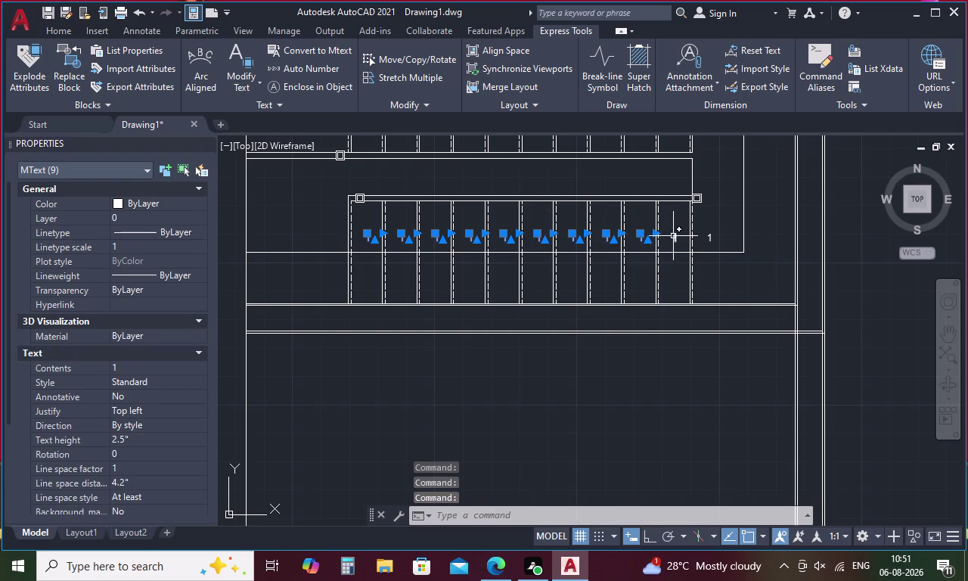
click(673, 236)
click(709, 236)
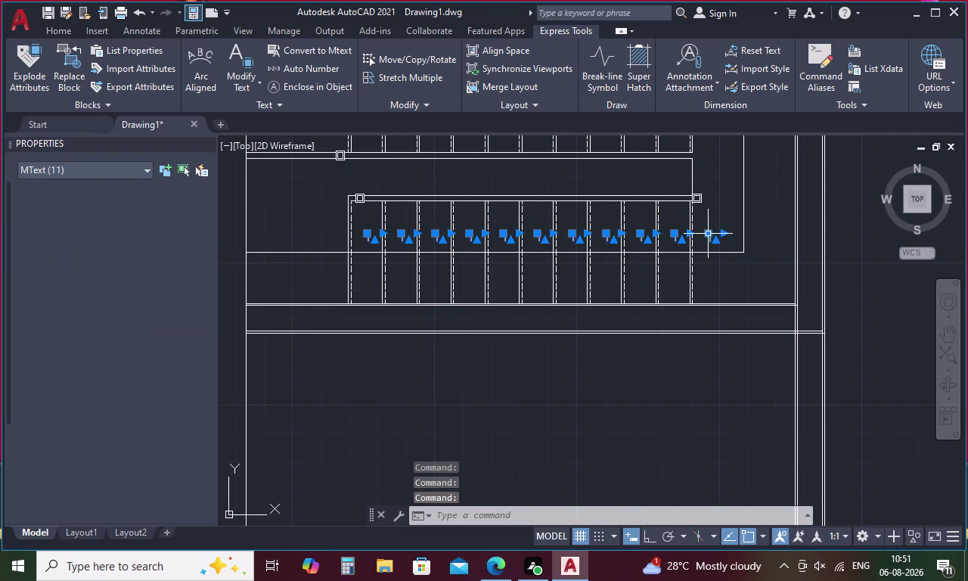
scroll(down, 3)
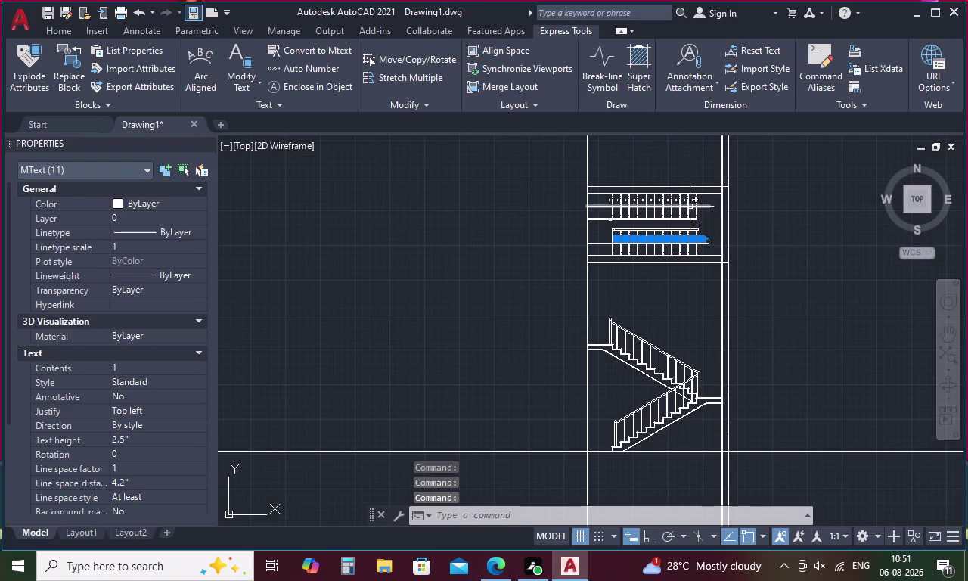
scroll(up, 3)
Add the first upper-flight step labels to the selection, working right to left.
click(708, 194)
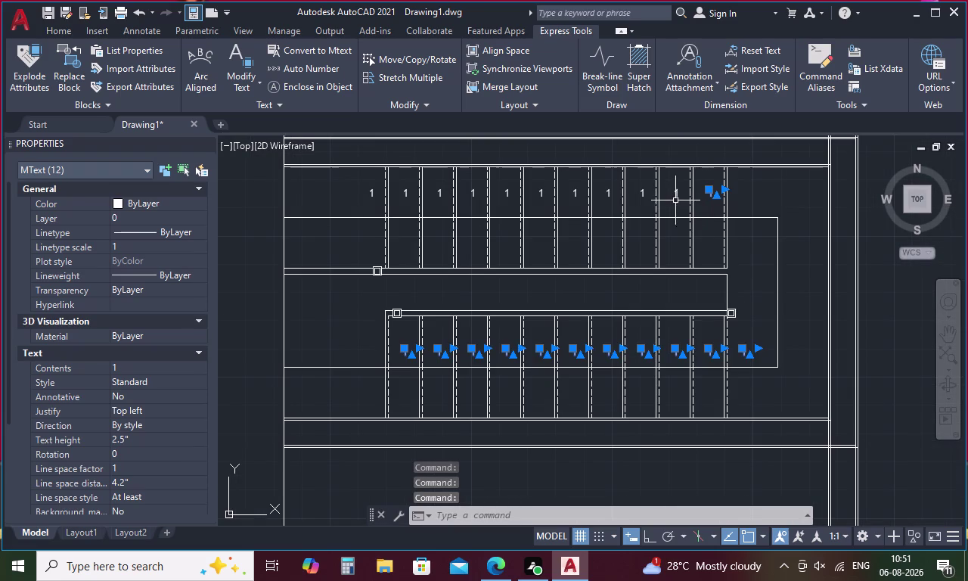
click(675, 196)
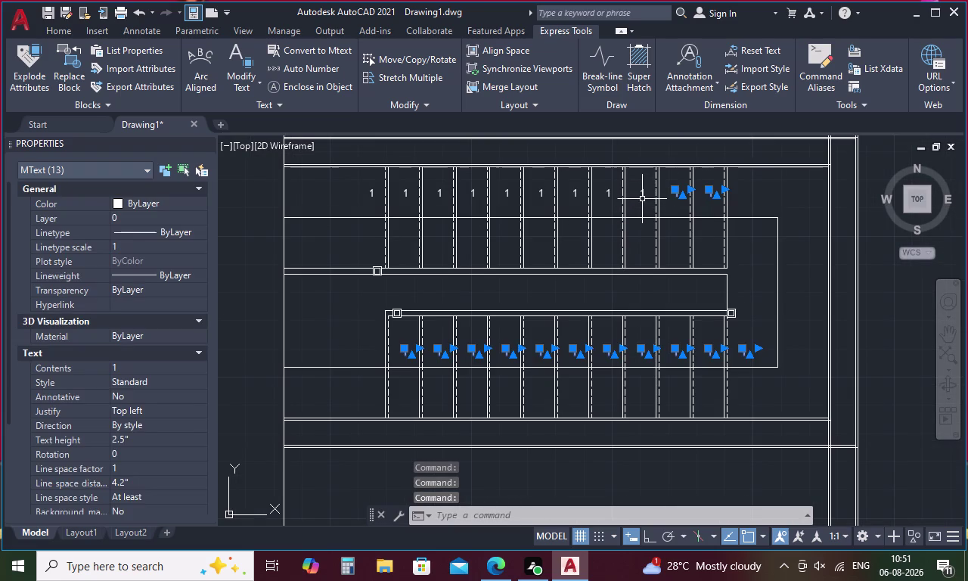
click(642, 198)
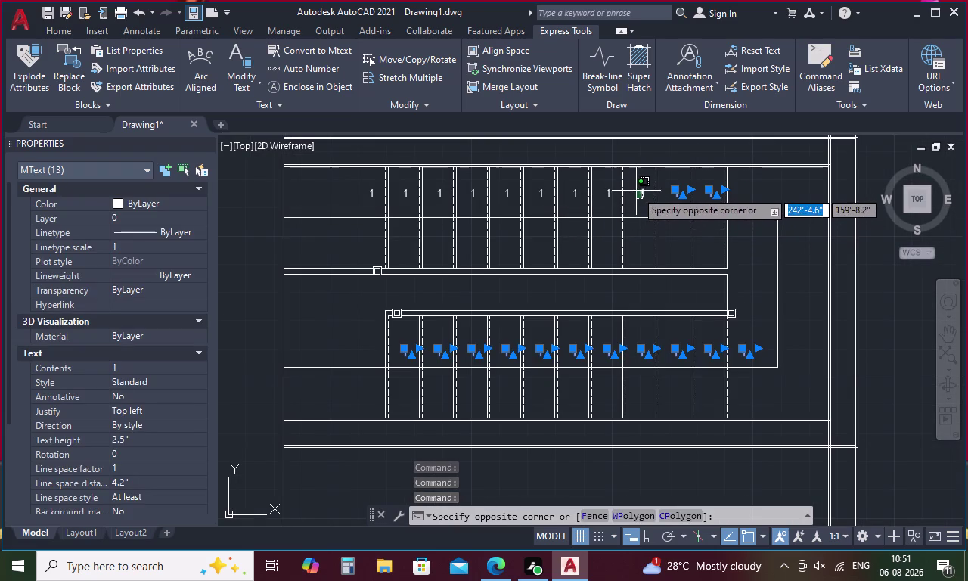
click(638, 185)
click(605, 195)
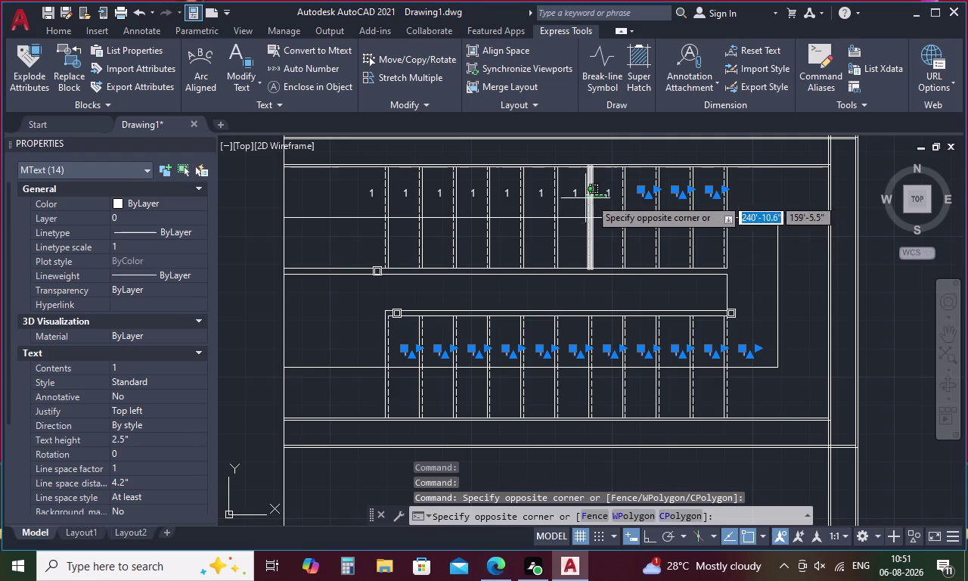
click(612, 188)
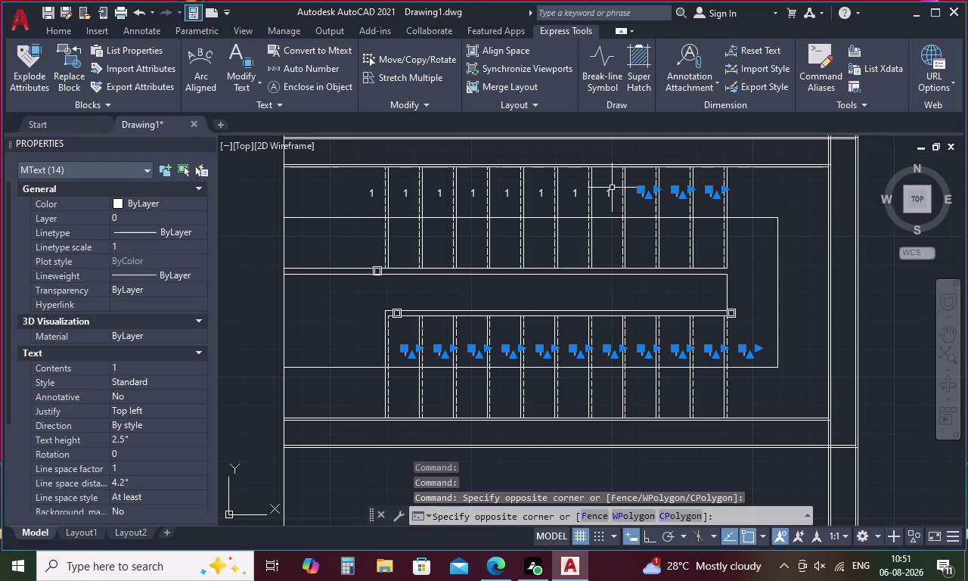
click(610, 191)
click(578, 196)
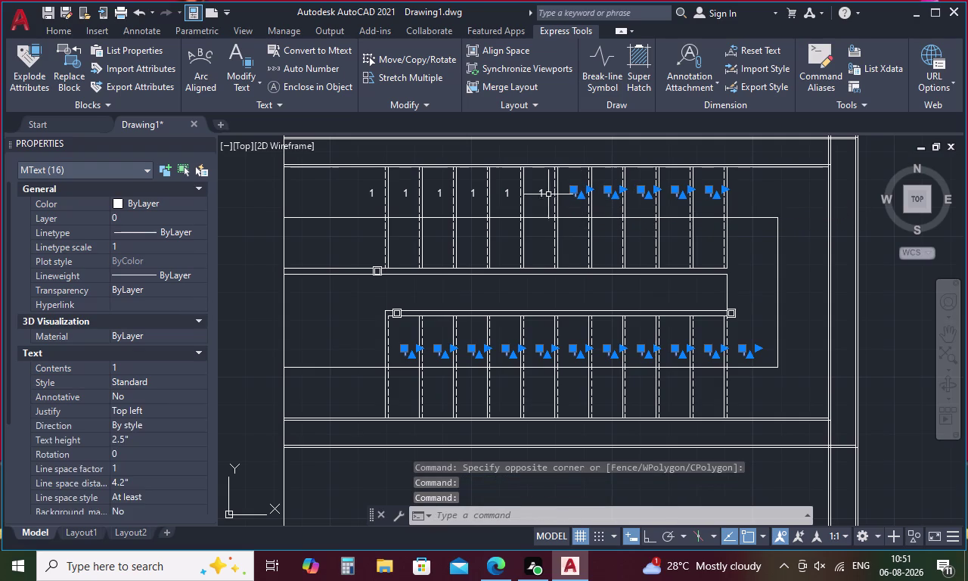
Add the last upper-flight labels so all 22 MText labels are picked.
click(544, 192)
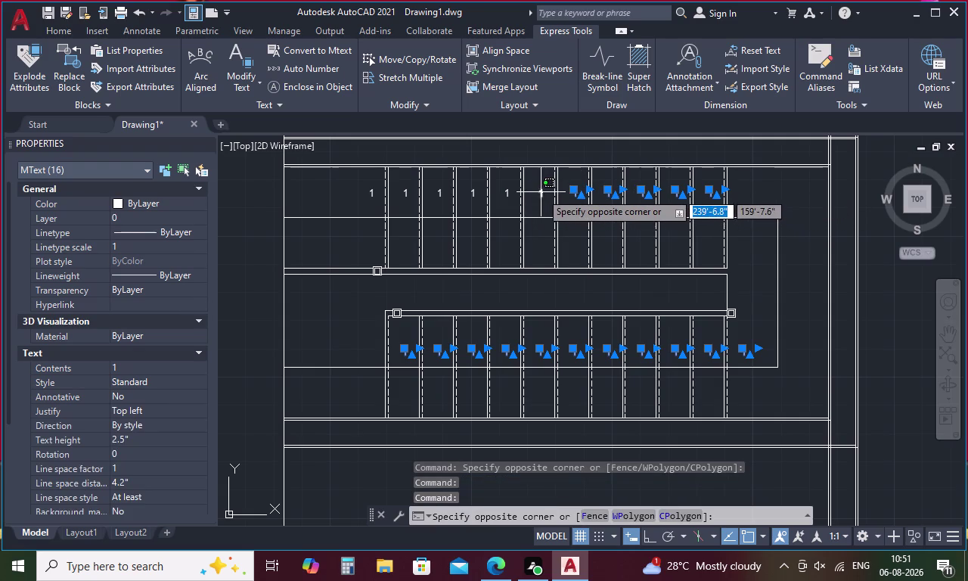
click(542, 193)
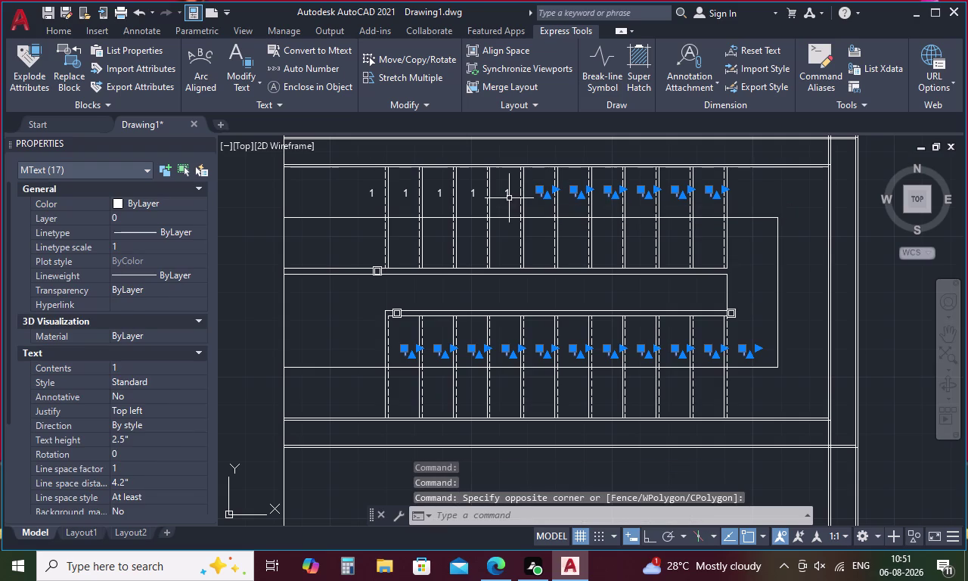
click(506, 197)
click(471, 192)
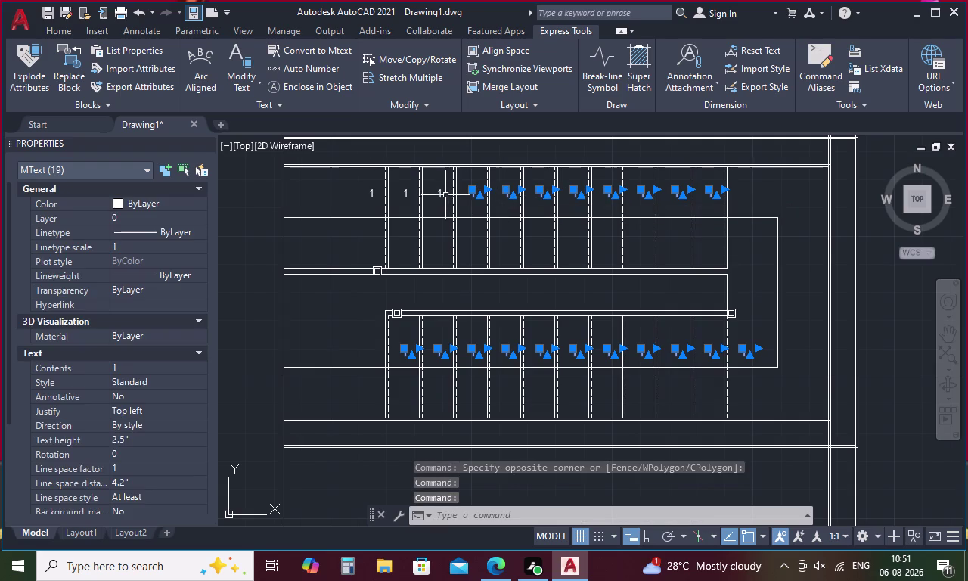
click(440, 191)
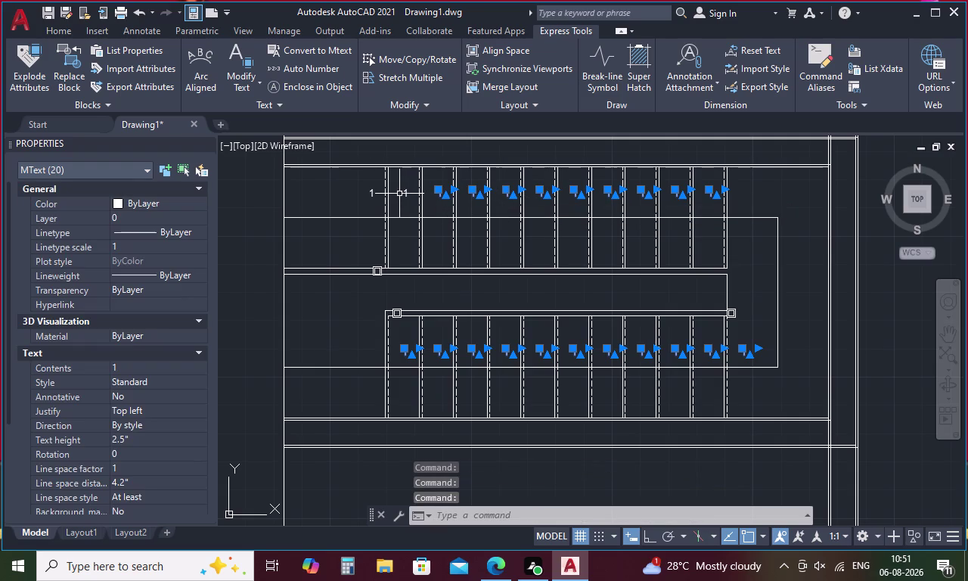
click(402, 193)
click(373, 191)
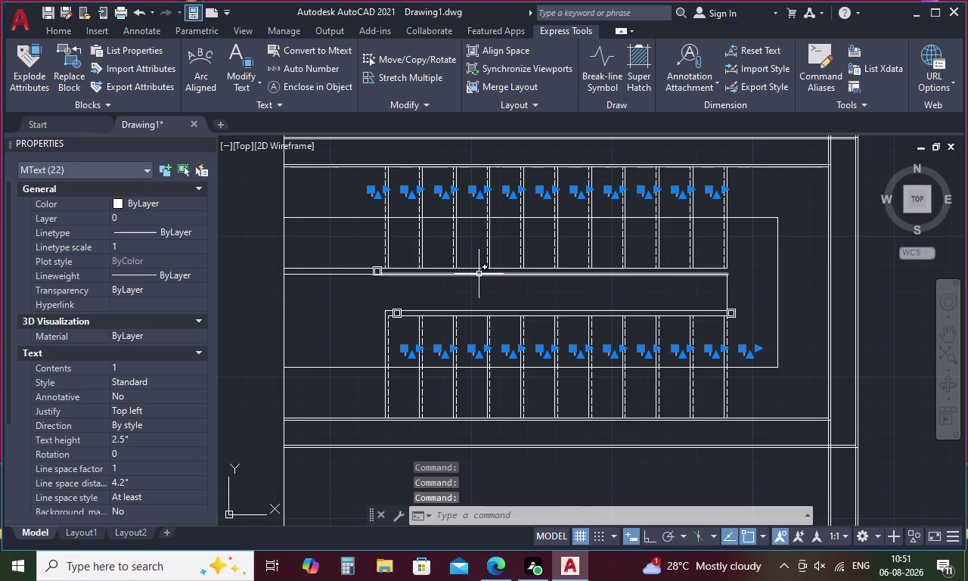
click(320, 69)
Auto Number the labels from 1 in steps of 1, Find&replace on '1'.
key(space)
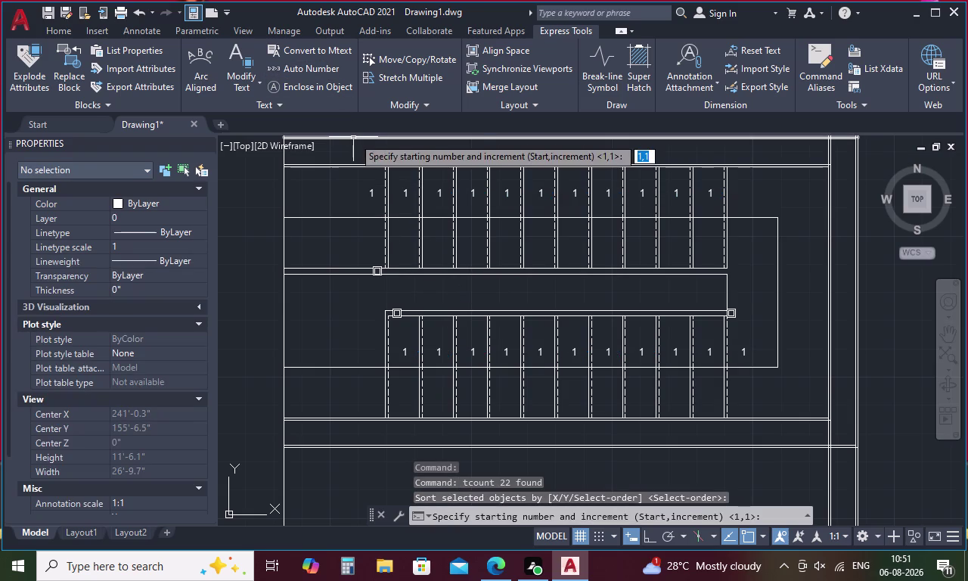
key(space)
key(space)
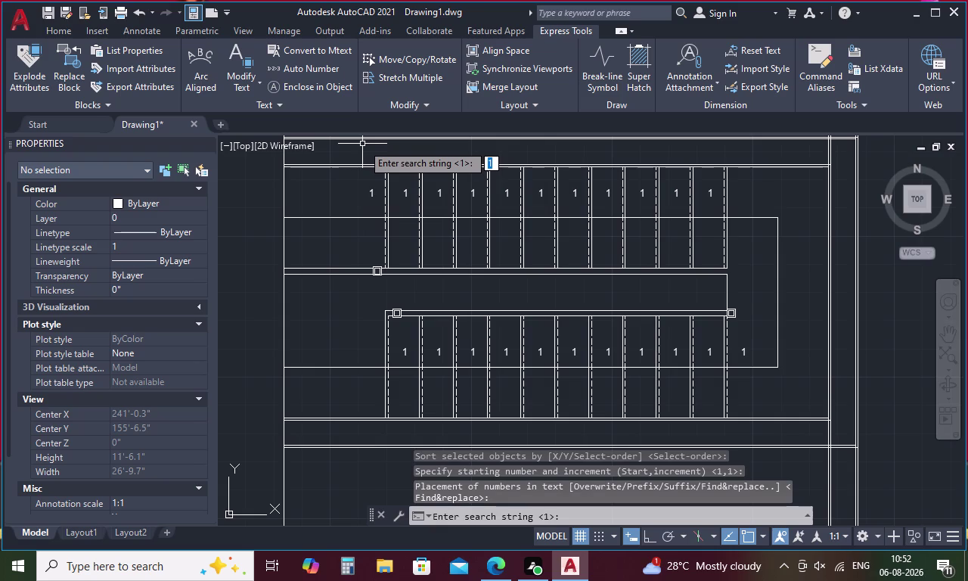
key(space)
key(1)
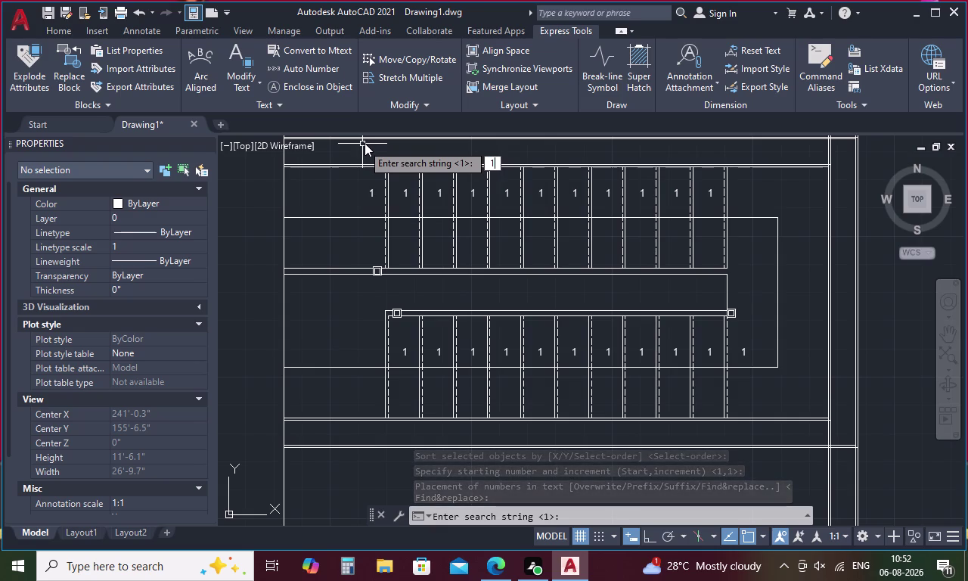
key(BackSpace)
key(BackSpace)
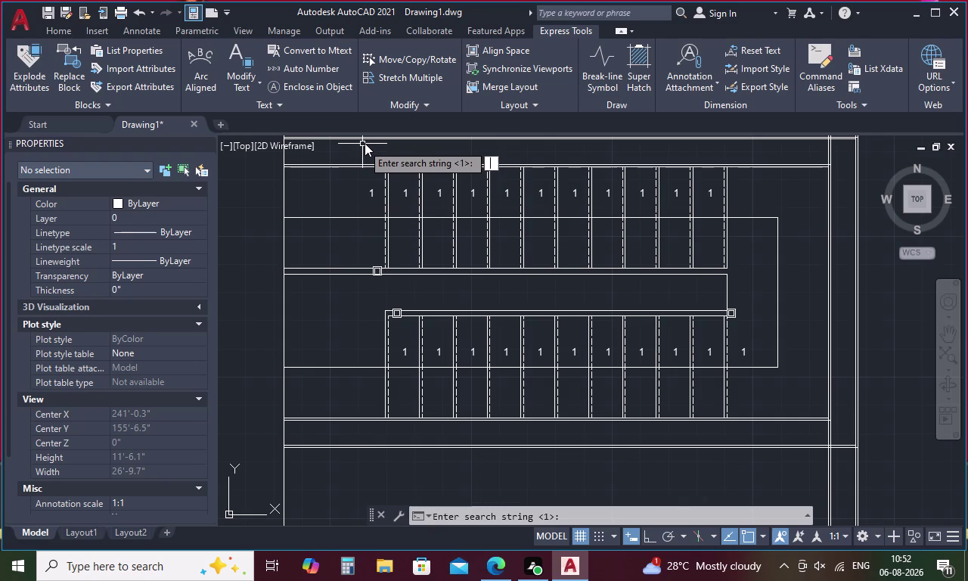
key(1)
key(Return)
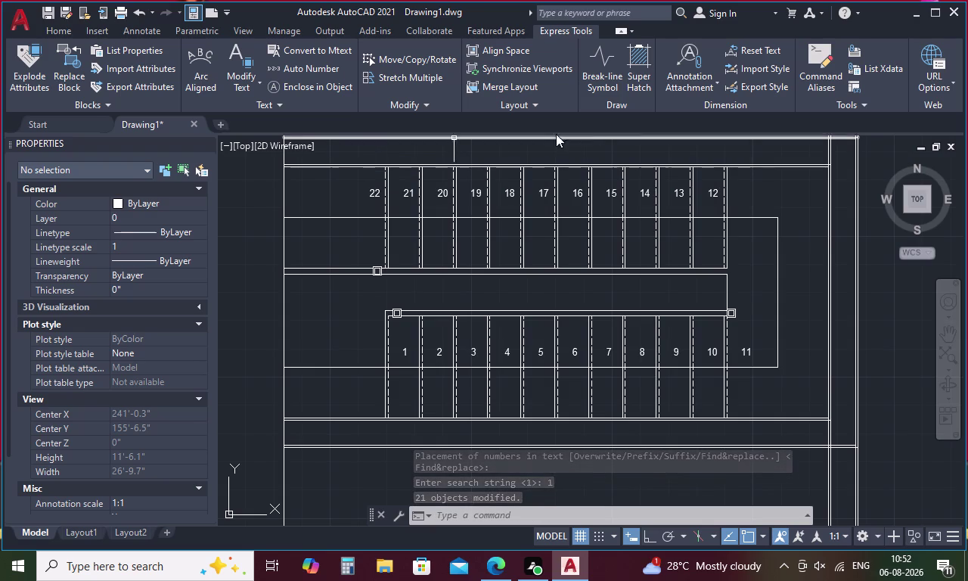
key(Escape)
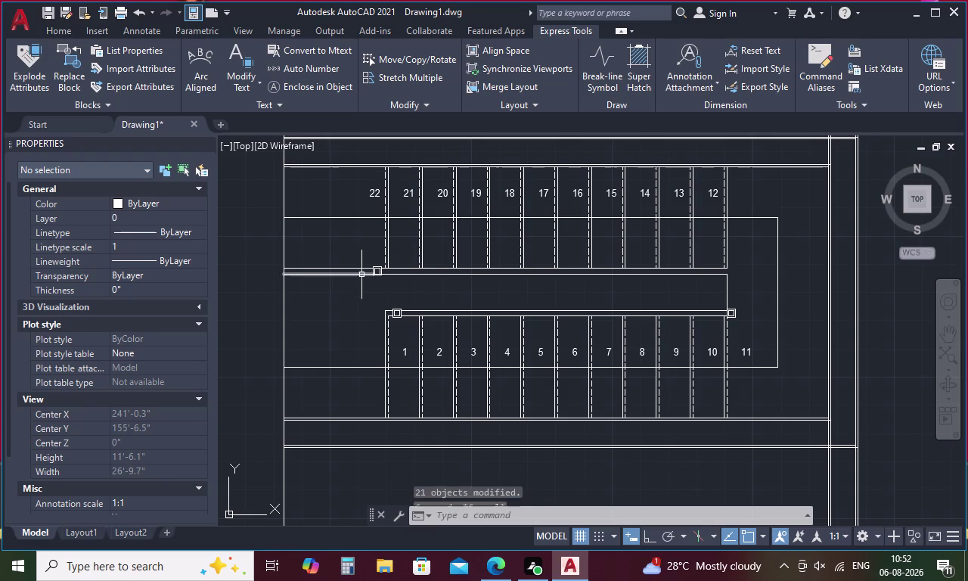
Pan to the elevation and add a multiline text '1' on the bottom tread.
scroll(down, 3)
middle_drag(421, 353, 437, 146)
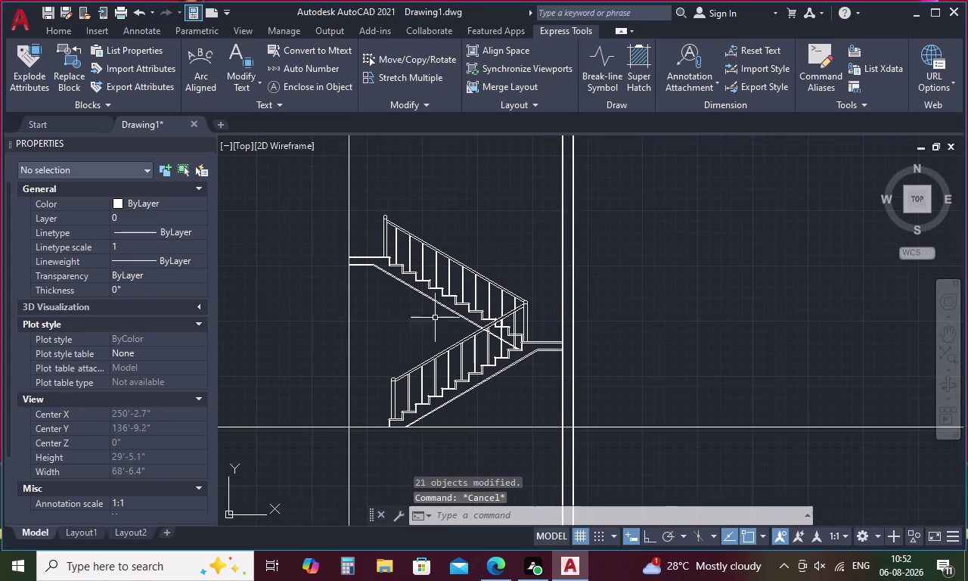
scroll(up, 3)
scroll(up, 3)
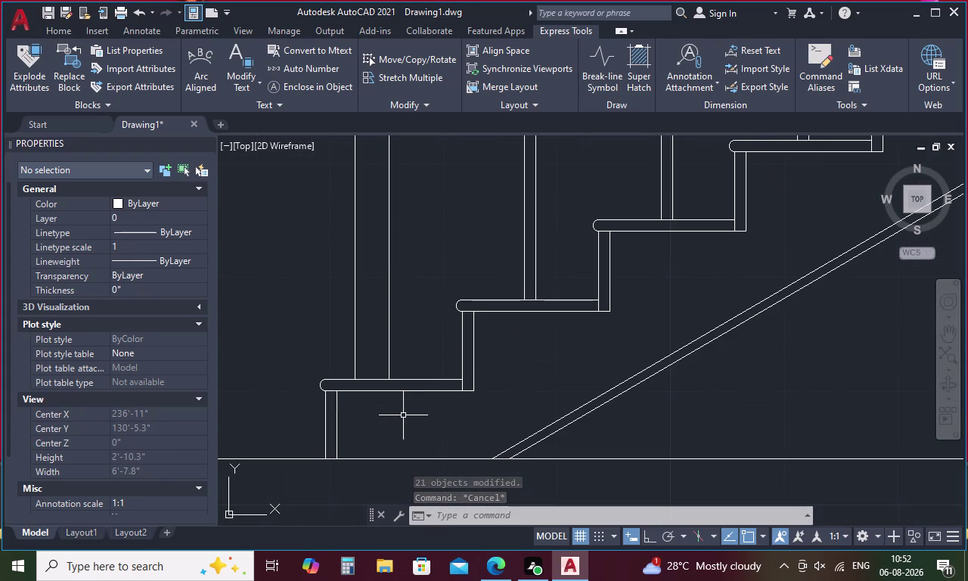
text(T)
key(space)
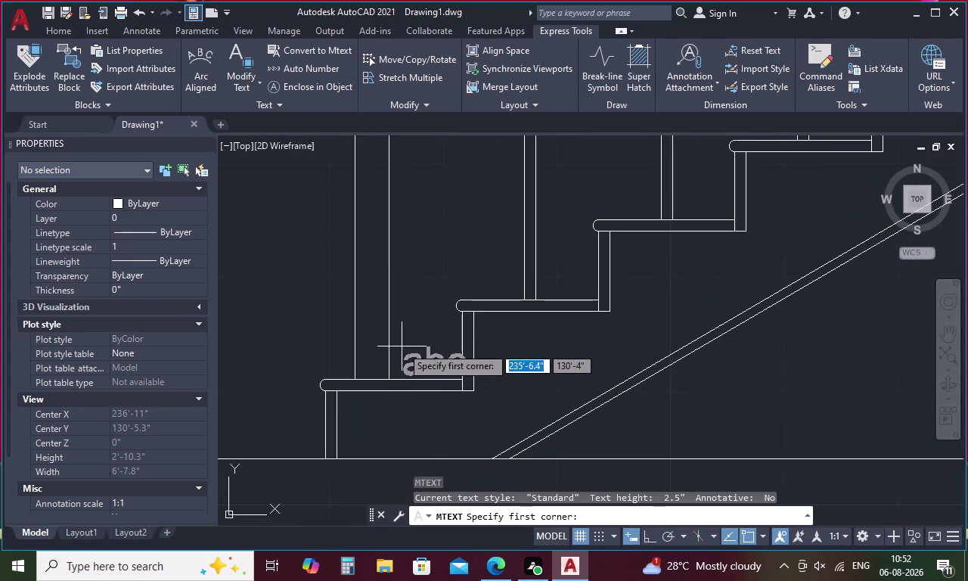
drag(401, 346, 444, 362)
click(444, 363)
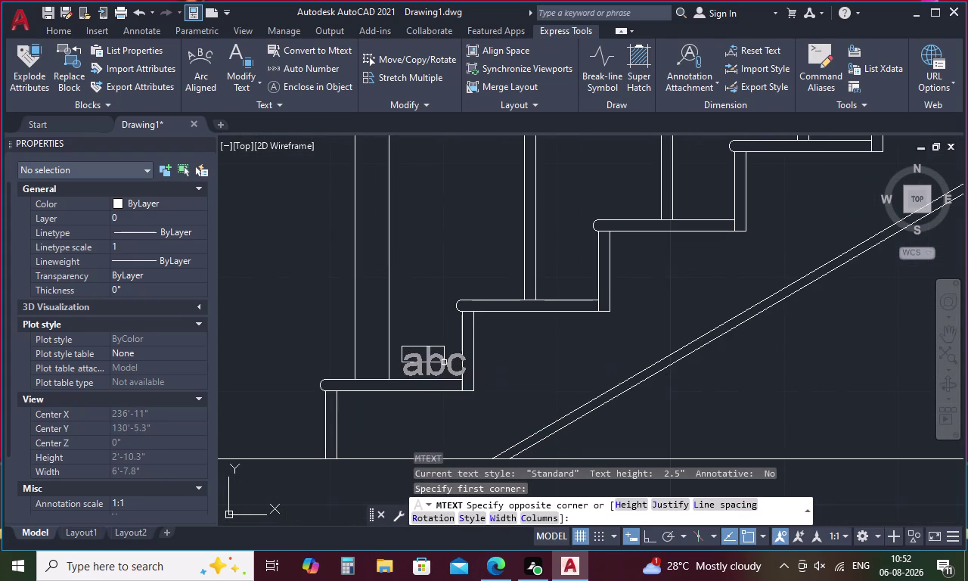
key(1)
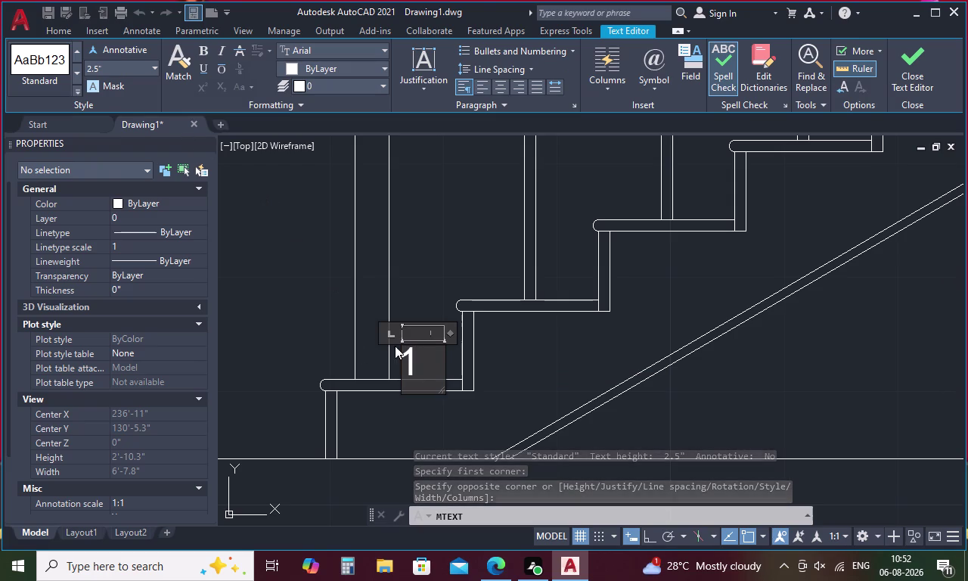
Select the typed 1, enter 3 in the Text Editor ribbon, and finish editing.
drag(425, 358, 374, 372)
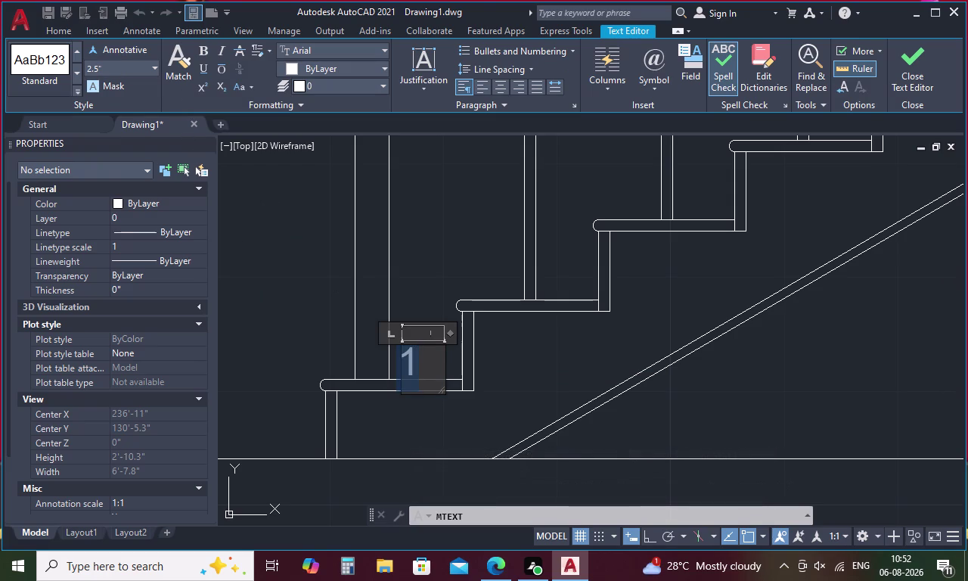
click(113, 71)
key(BackSpace)
key(3)
key(Return)
click(247, 271)
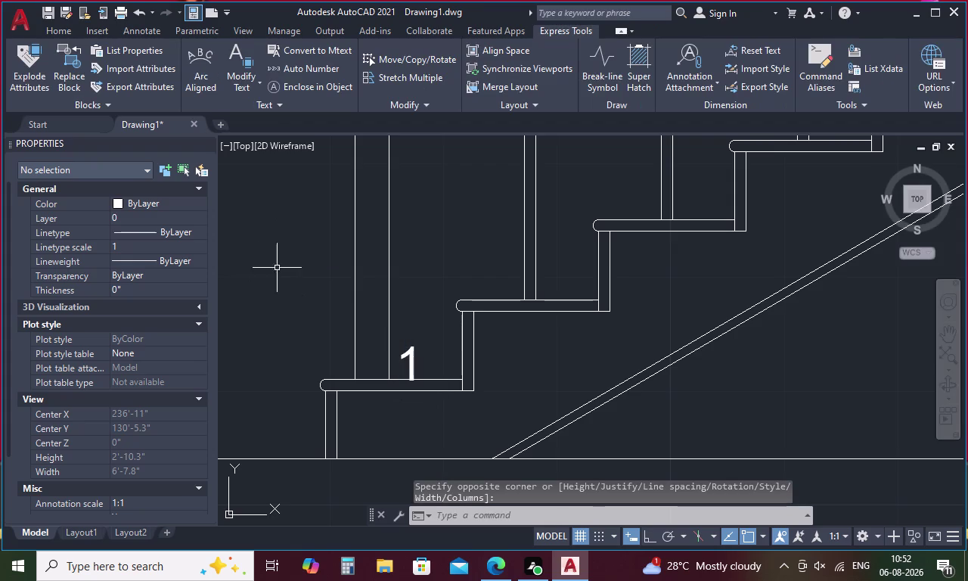
Move the '1' label up onto the first tread.
click(412, 363)
right_click(413, 362)
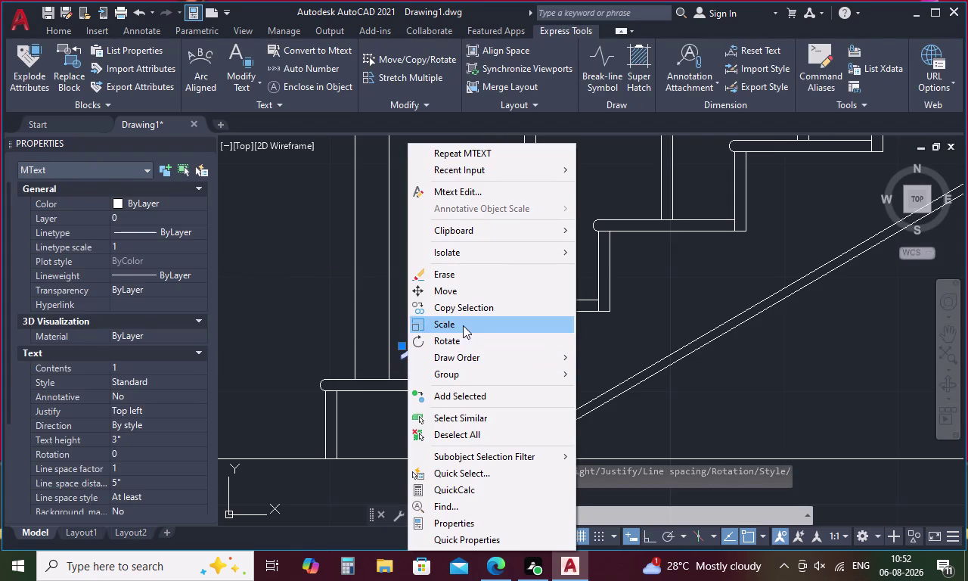
click(469, 292)
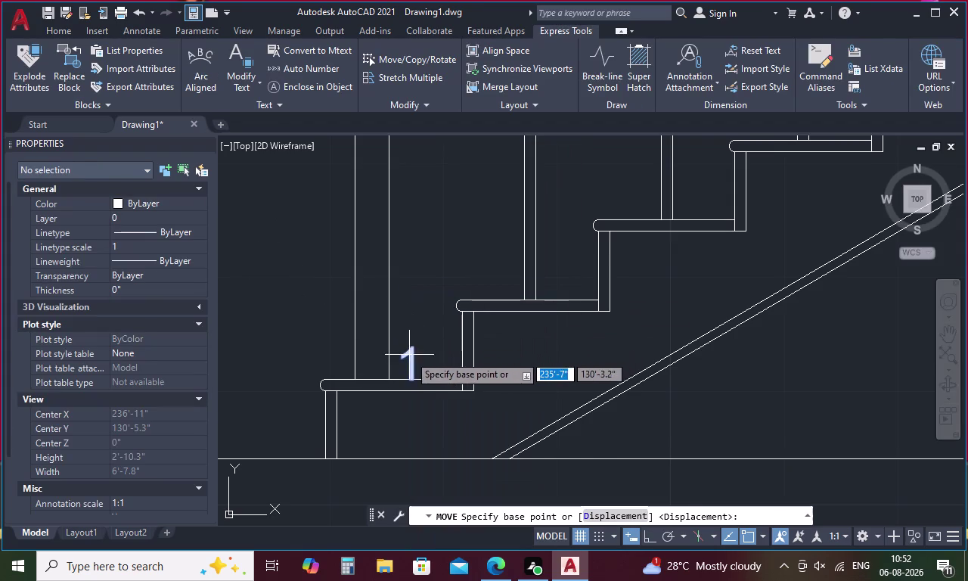
click(409, 355)
click(409, 340)
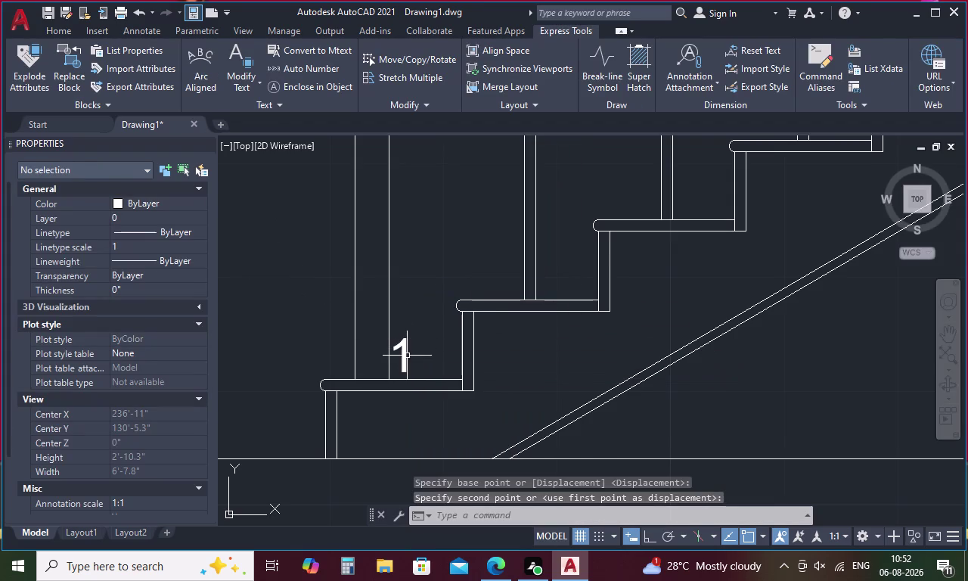
Move the '1' label again to refine its position above the tread.
click(402, 358)
right_click(405, 358)
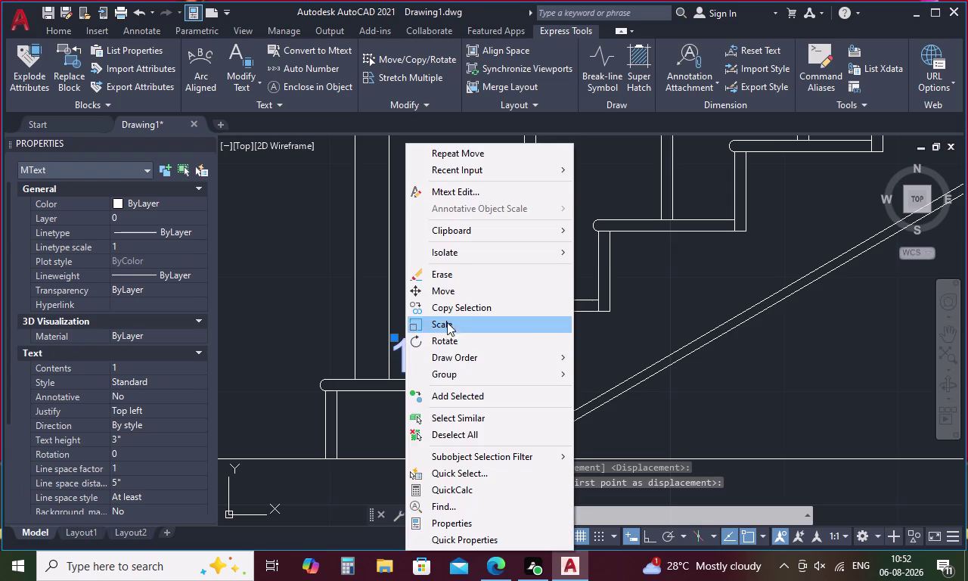
click(457, 291)
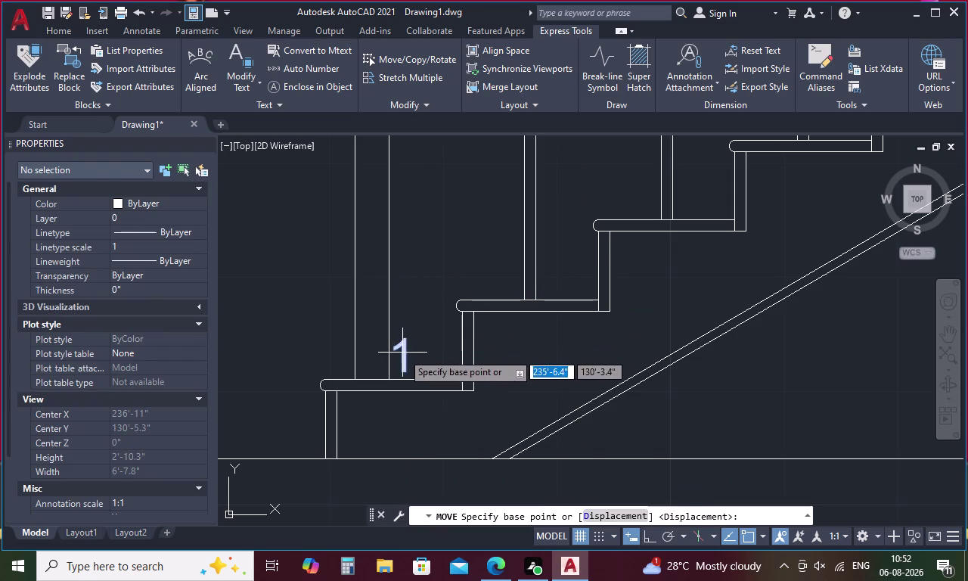
click(402, 352)
scroll(up, 3)
click(420, 335)
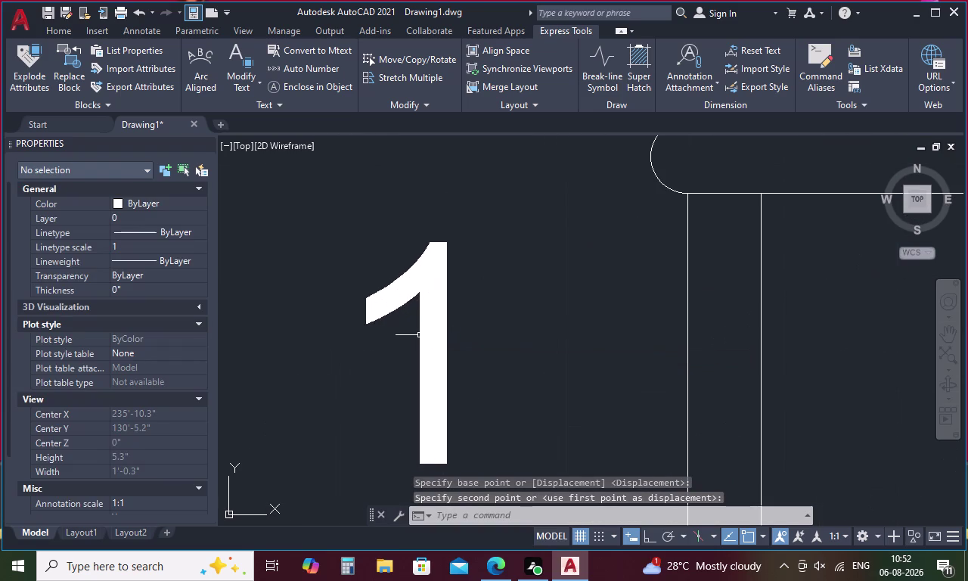
scroll(down, 3)
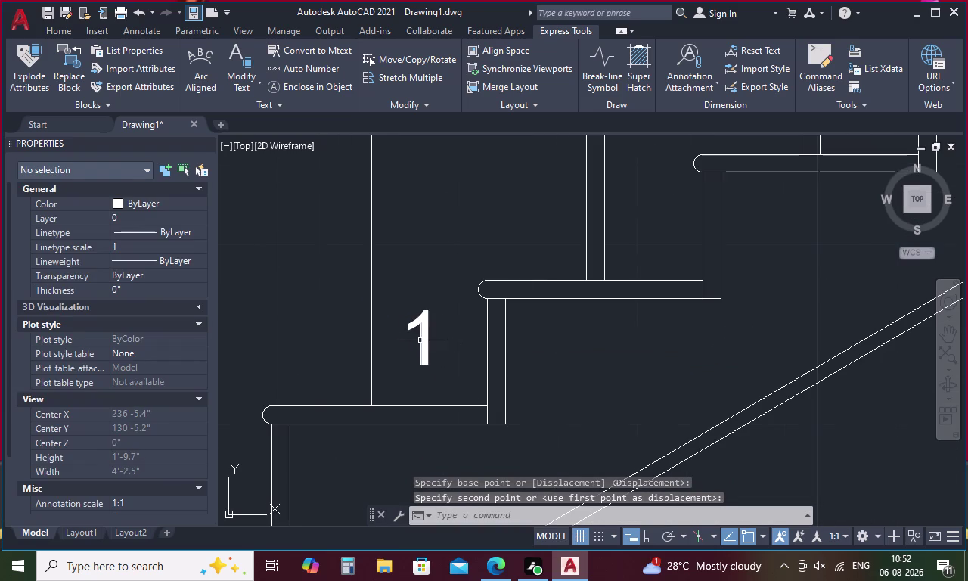
click(420, 340)
right_click(424, 331)
Copy the '1' label onto the next five treads of the flight.
click(456, 310)
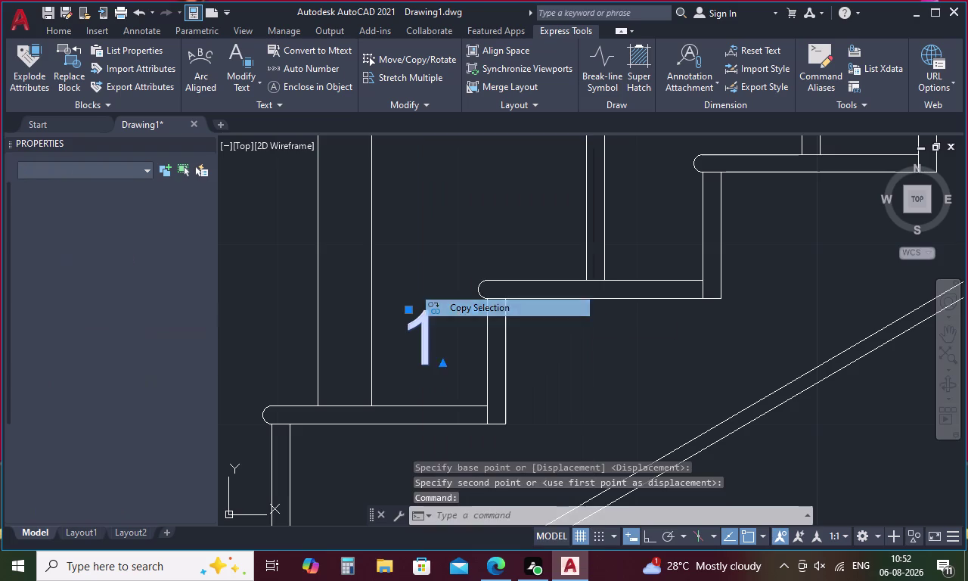
click(423, 364)
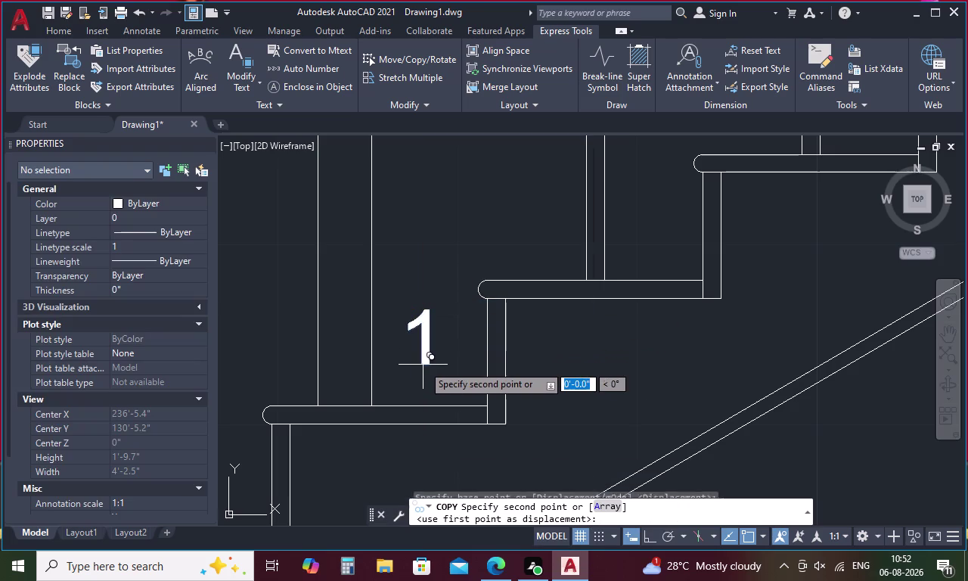
scroll(down, 3)
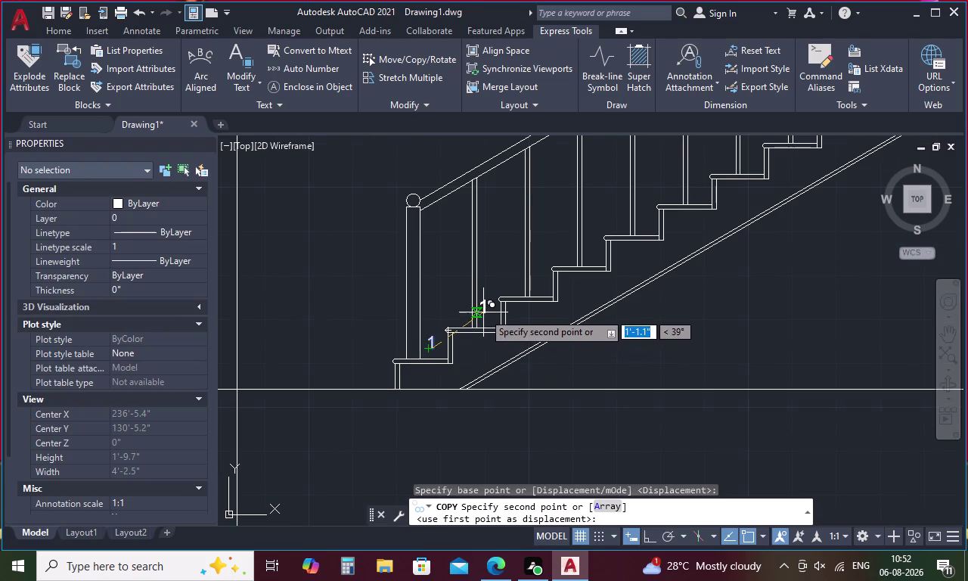
scroll(up, 3)
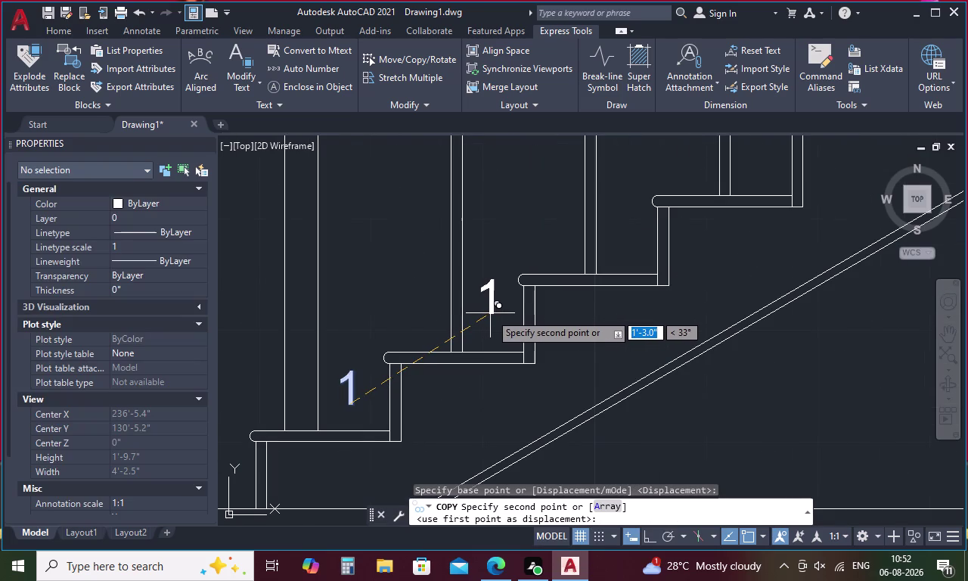
click(490, 313)
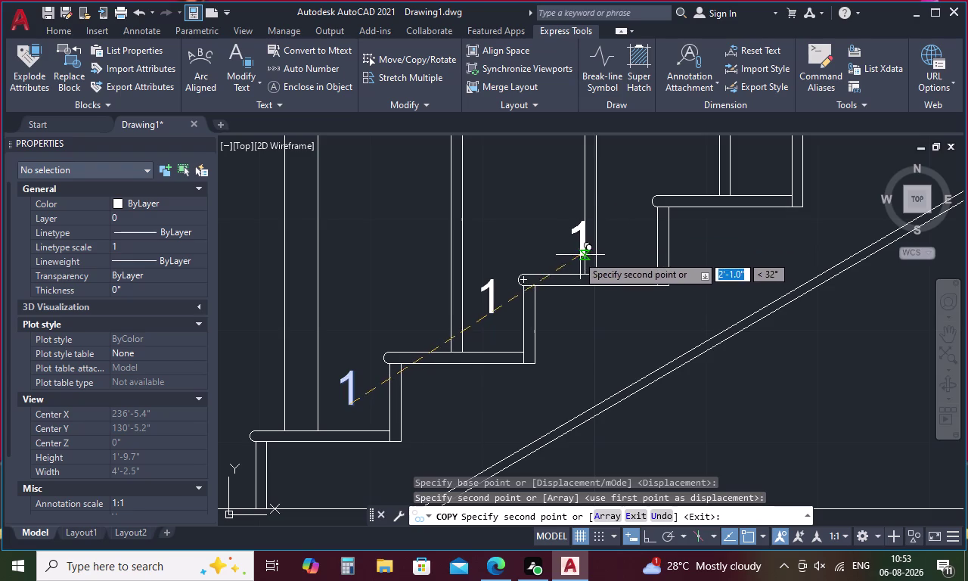
click(415, 321)
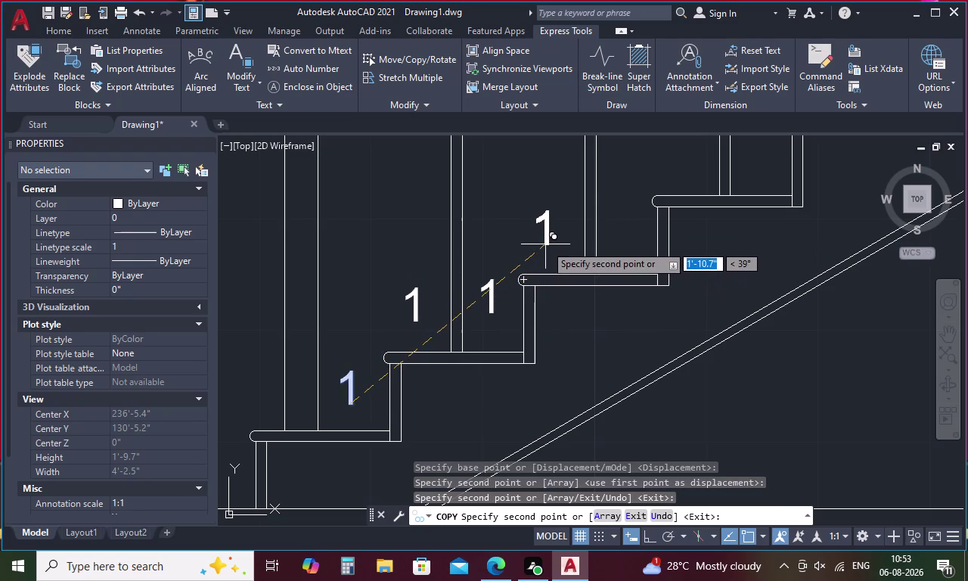
click(546, 250)
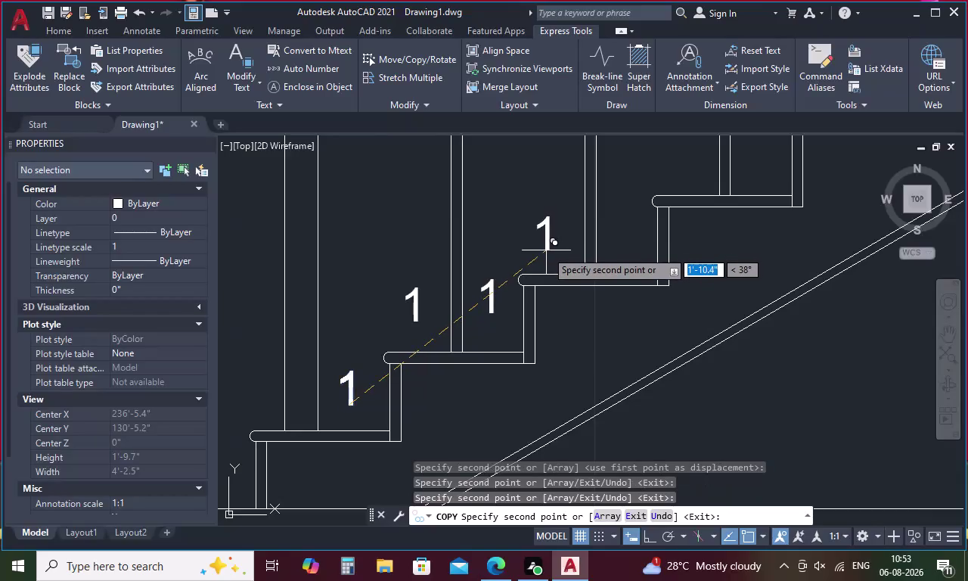
middle_drag(613, 210, 424, 301)
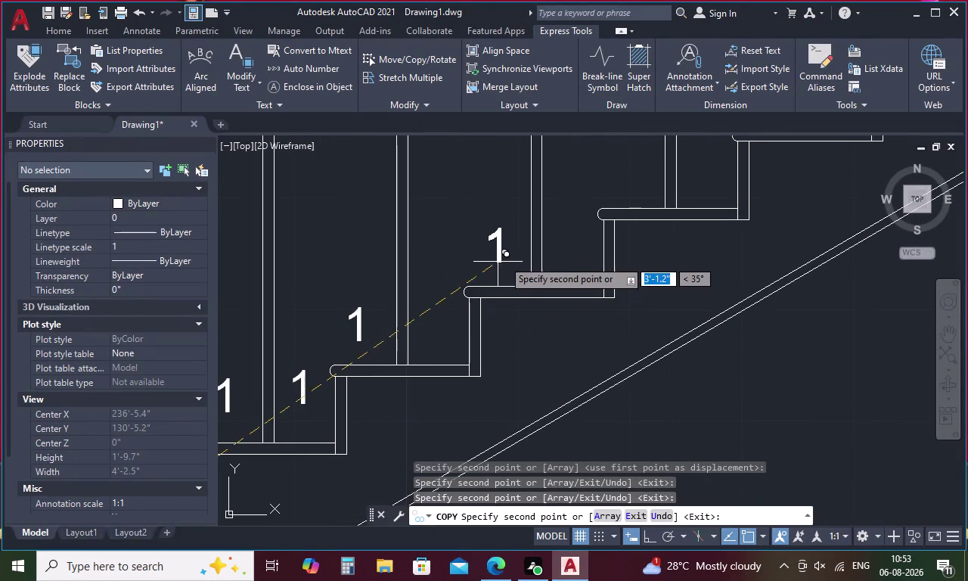
click(496, 261)
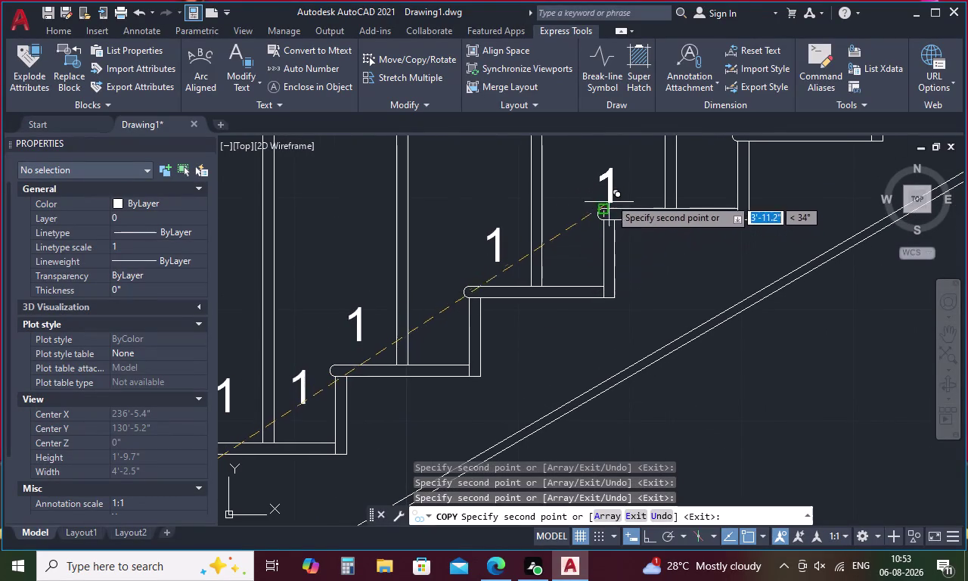
click(626, 187)
Place five more '1' copies up the flight, panning toward the landing.
middle_drag(622, 189, 617, 192)
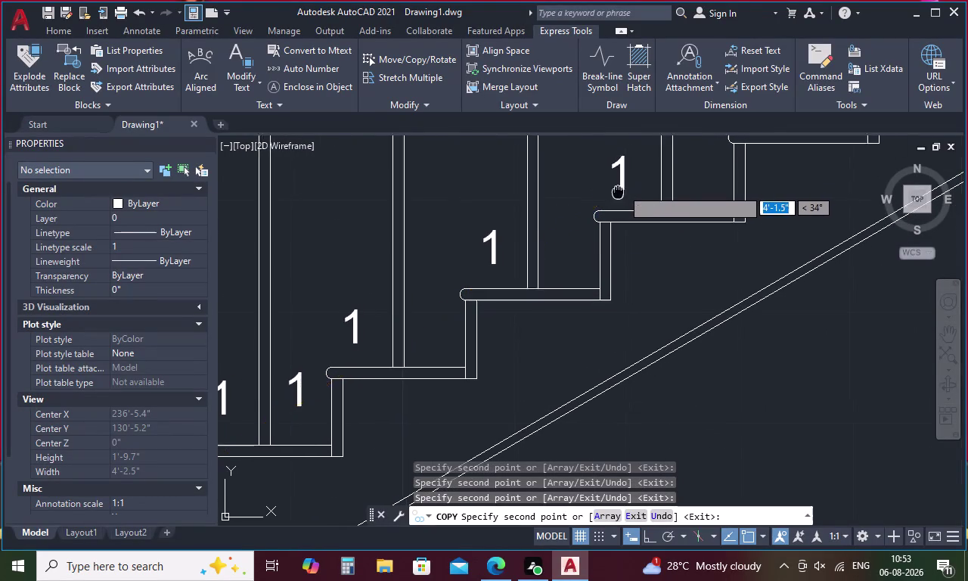
middle_drag(617, 191, 407, 308)
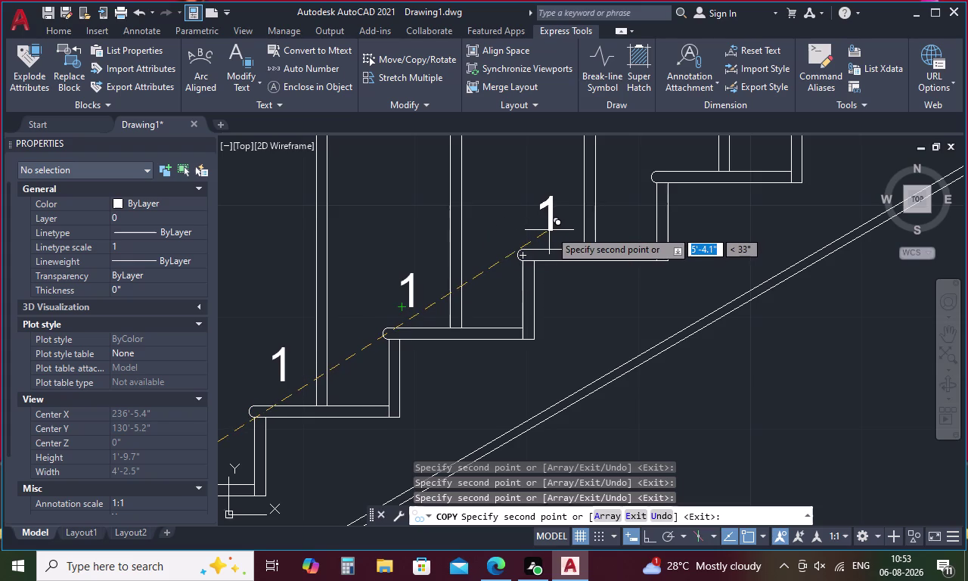
click(552, 229)
middle_drag(567, 216, 382, 330)
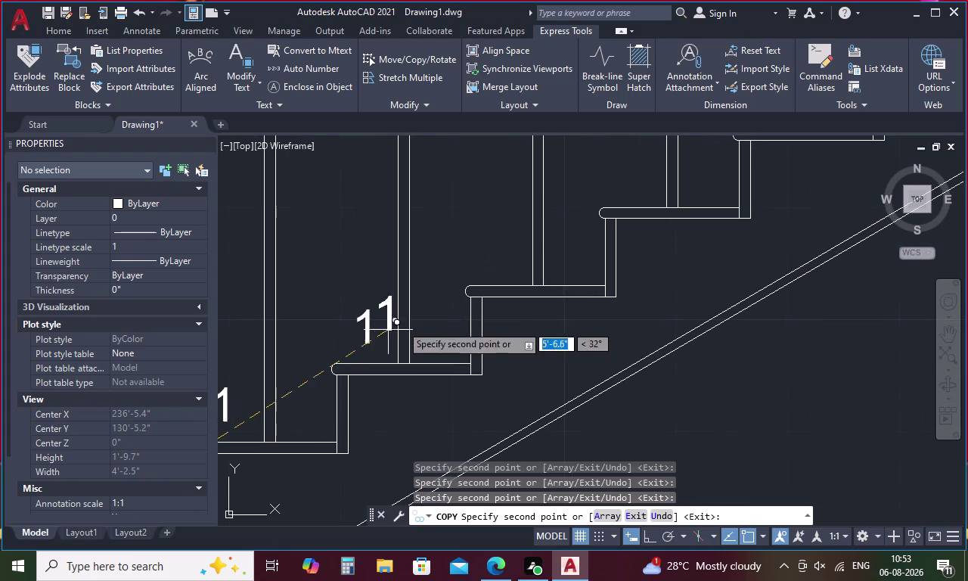
click(496, 257)
middle_drag(522, 240, 396, 316)
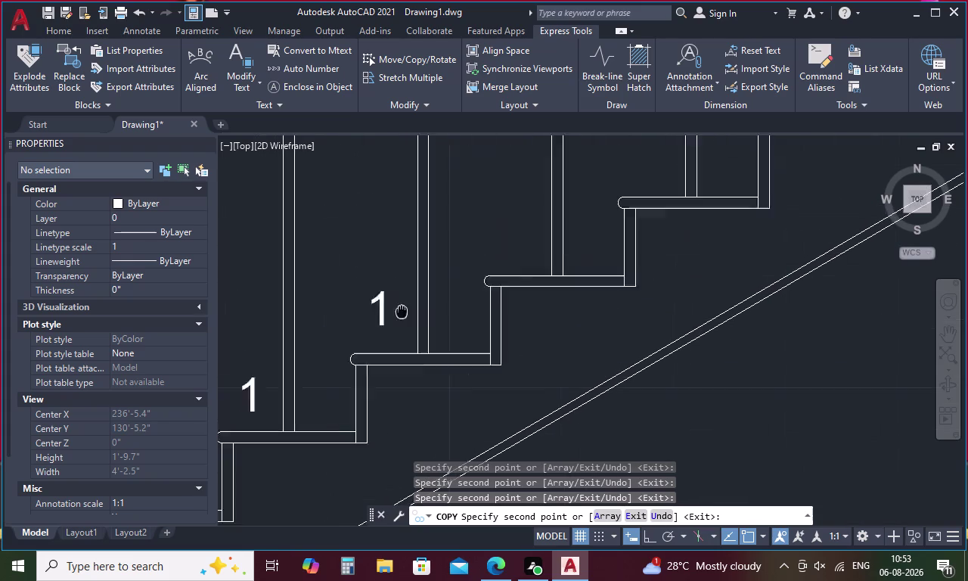
middle_drag(396, 316, 360, 341)
click(471, 276)
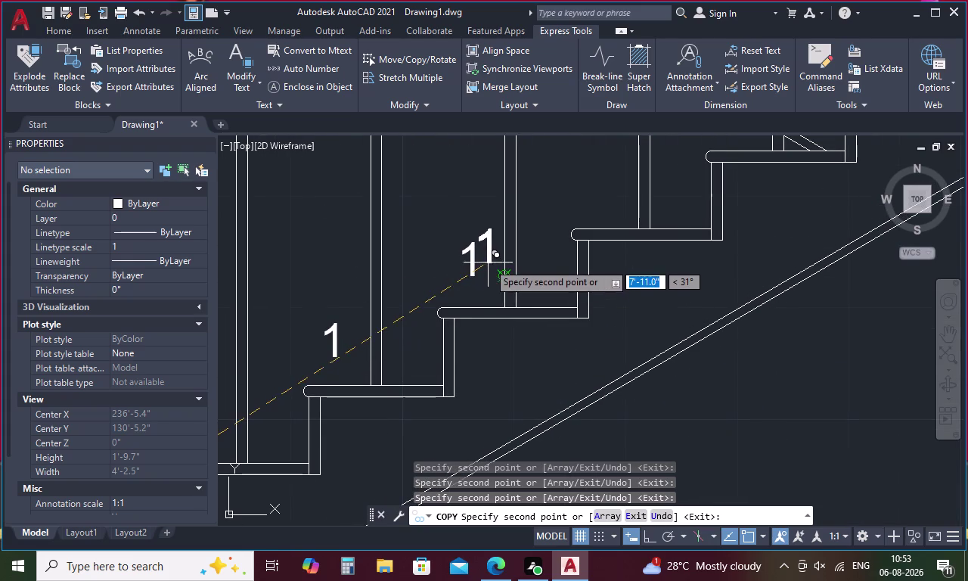
middle_drag(488, 262, 382, 330)
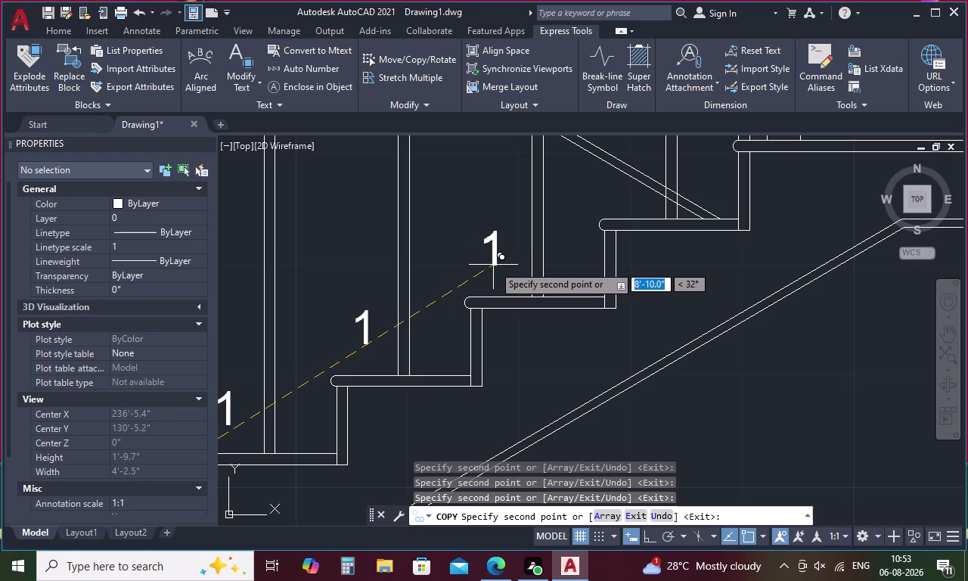
click(494, 264)
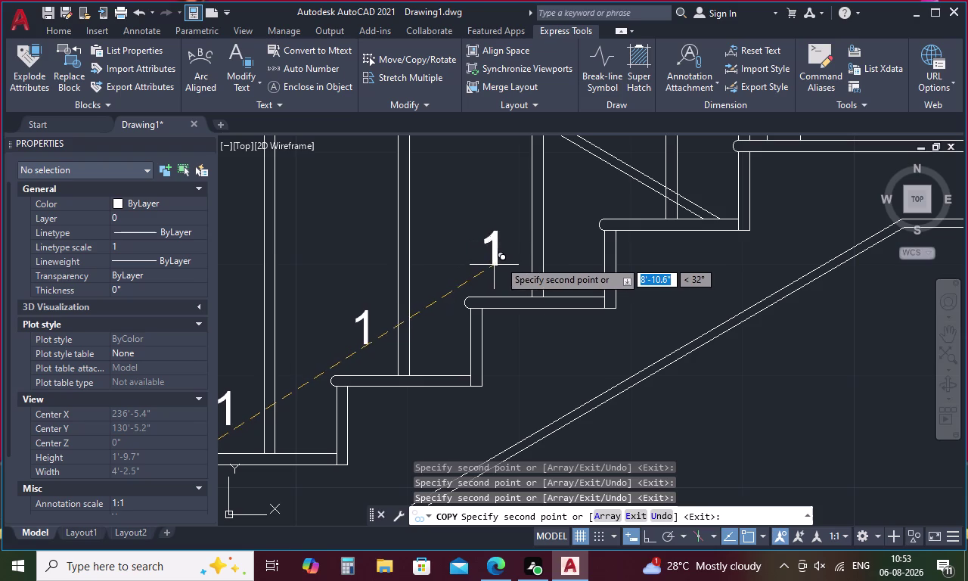
click(569, 214)
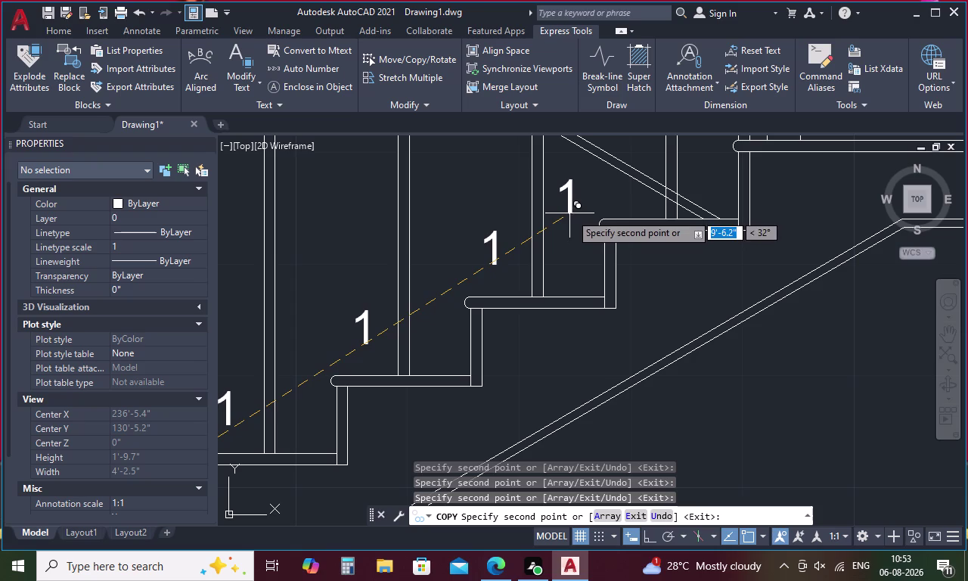
middle_drag(591, 204, 409, 309)
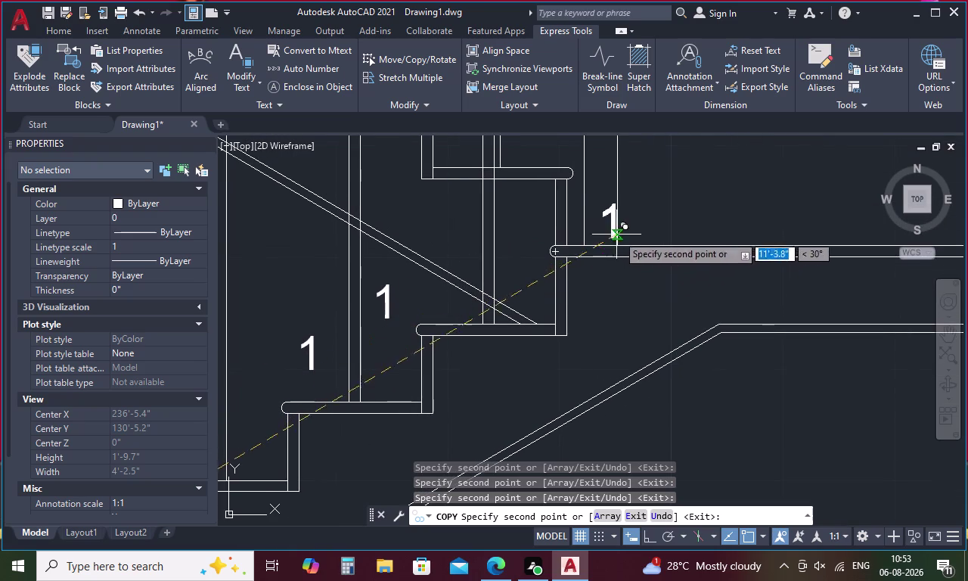
Place '1' copies on the top step and the first upper-flight treads.
click(659, 221)
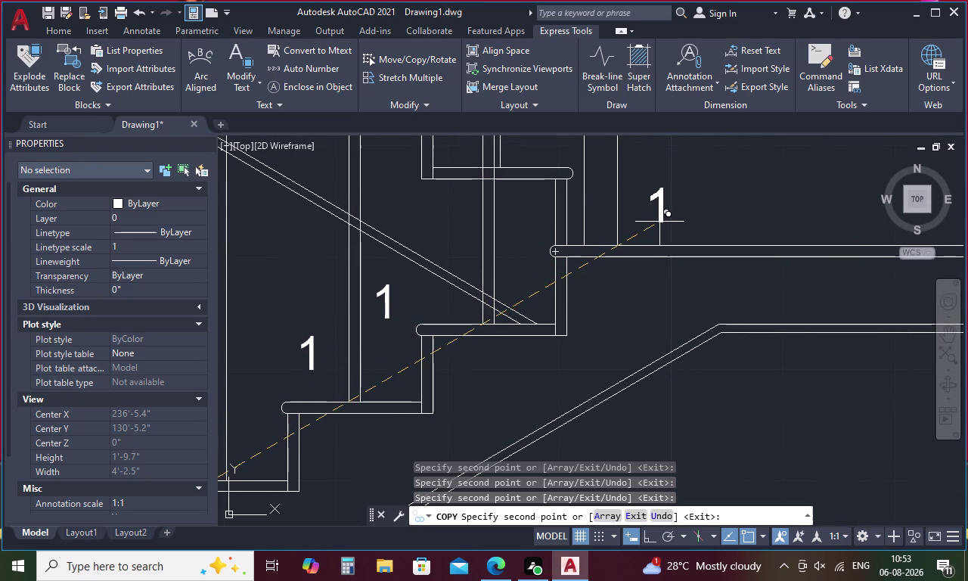
middle_drag(628, 213, 630, 220)
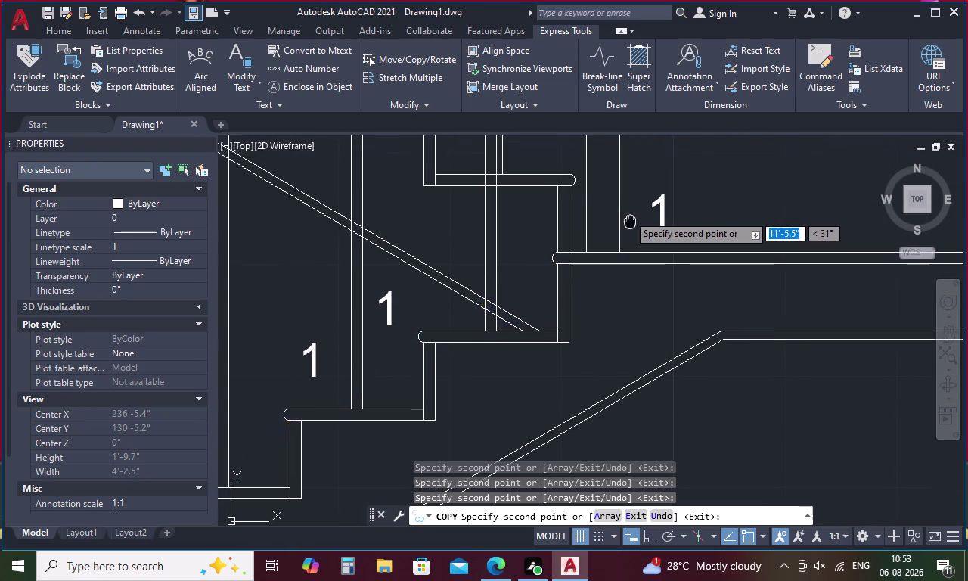
middle_drag(630, 220, 682, 347)
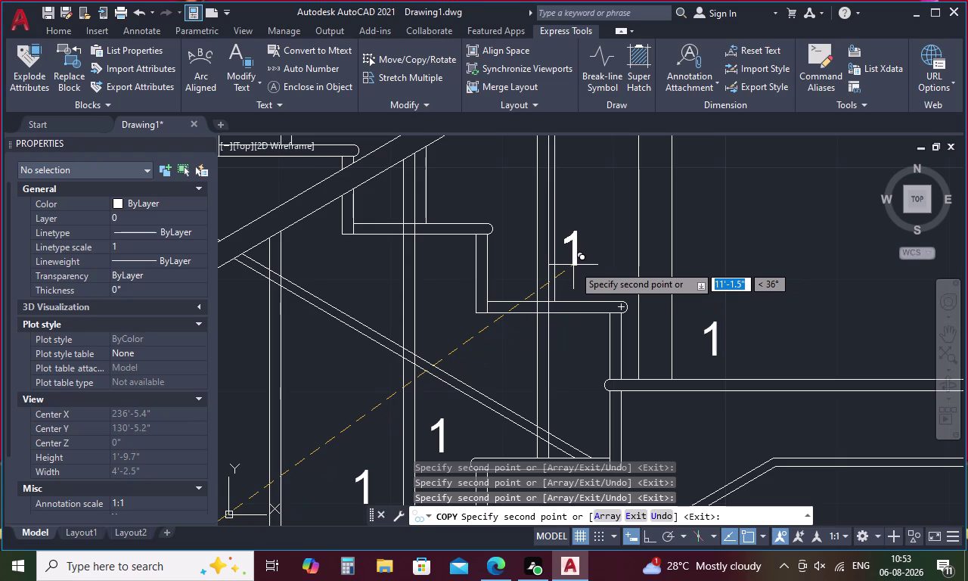
click(573, 264)
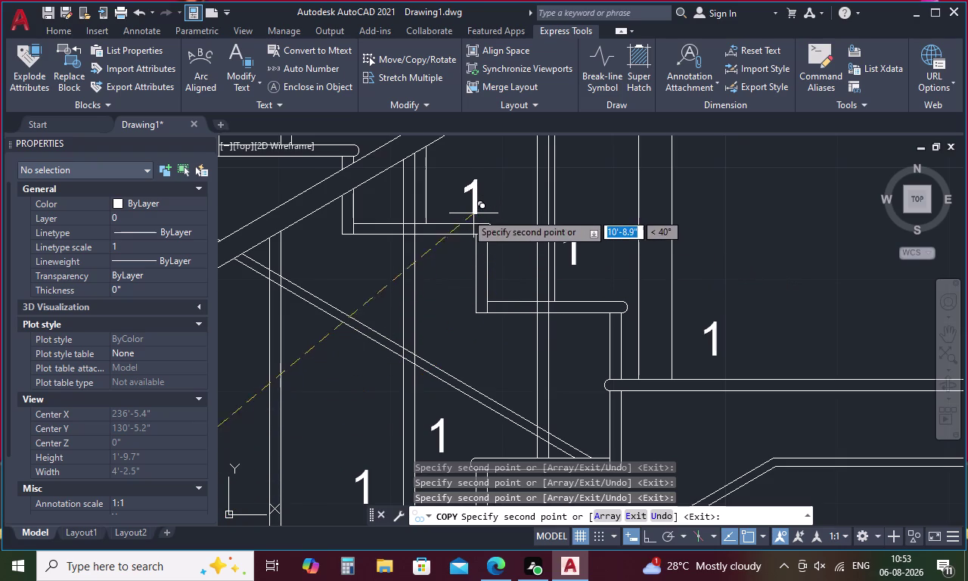
click(456, 208)
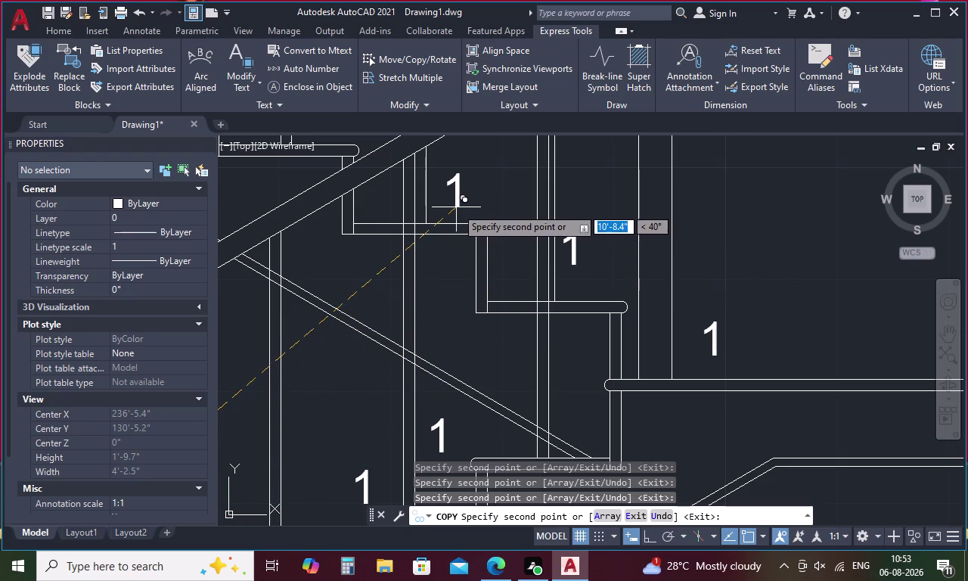
middle_drag(468, 202, 645, 328)
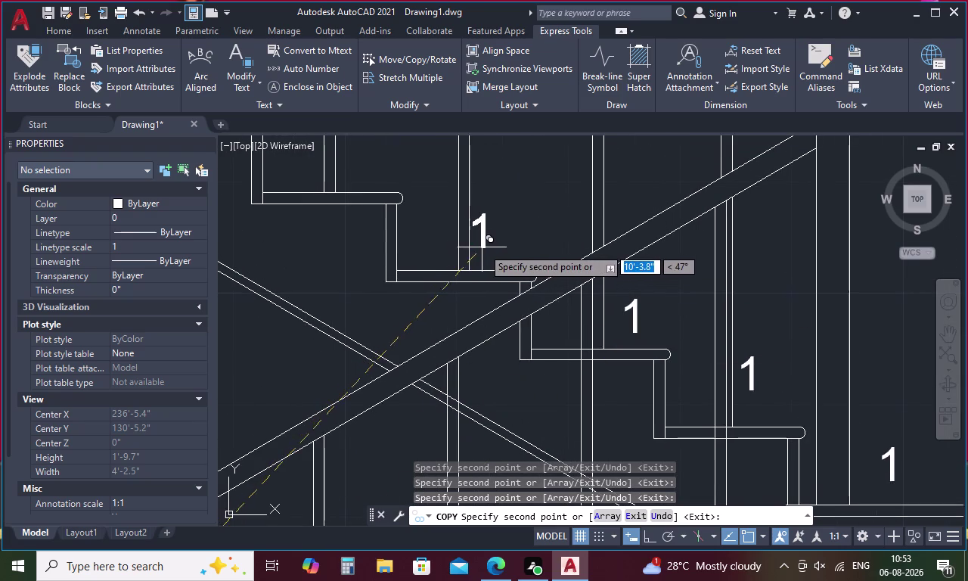
click(493, 248)
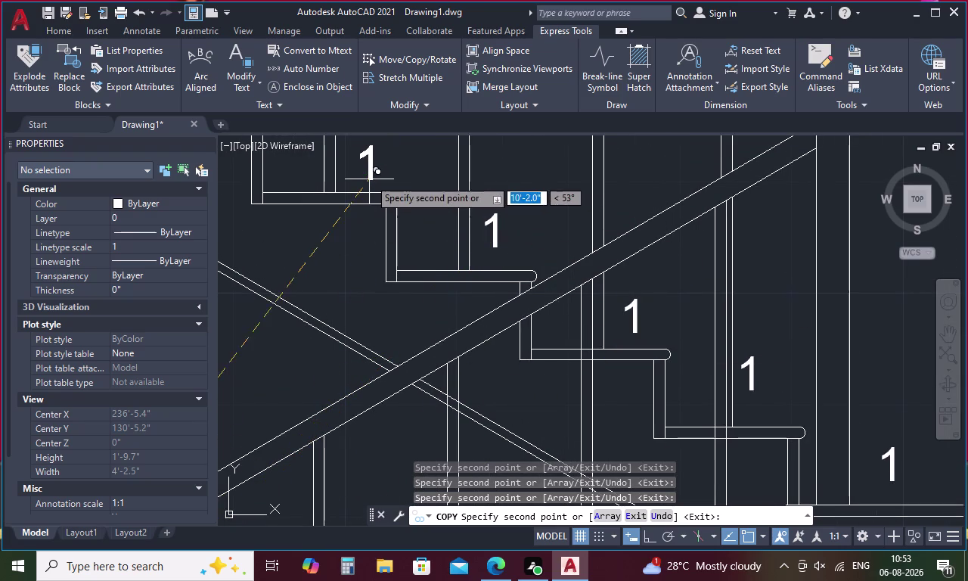
click(360, 174)
middle_drag(375, 177, 461, 206)
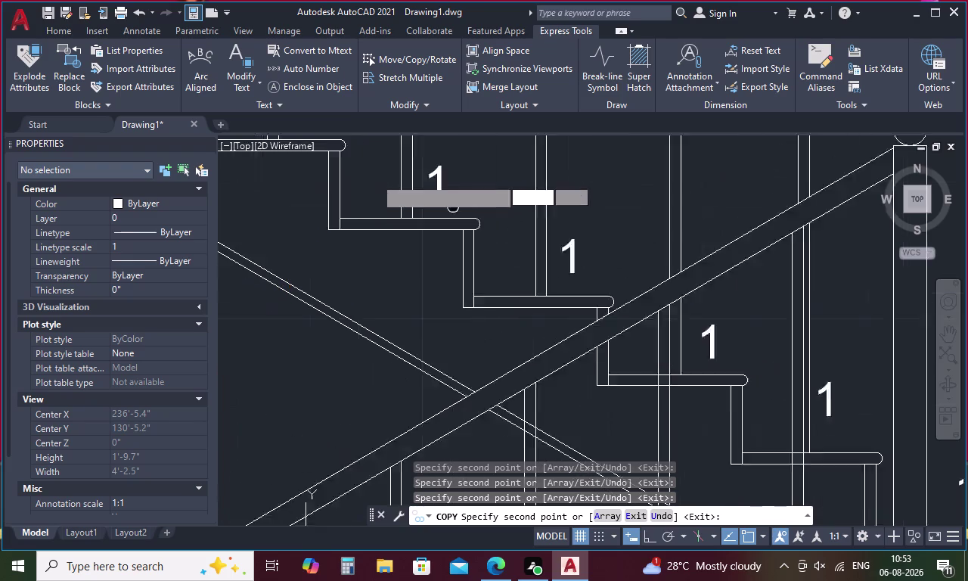
middle_drag(461, 207, 618, 296)
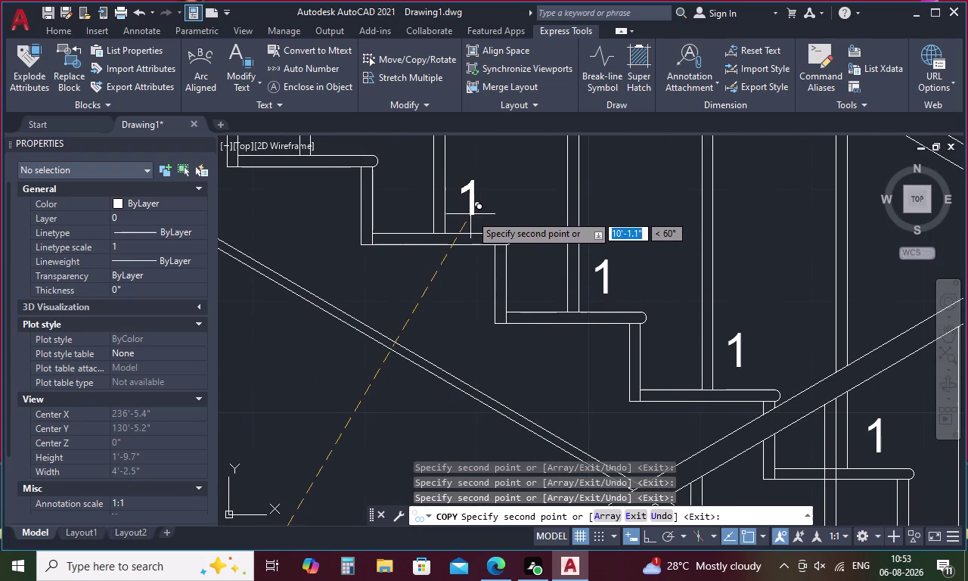
click(471, 214)
Place '1' copies on the remaining upper-flight treads up to the last step.
middle_drag(456, 200, 617, 280)
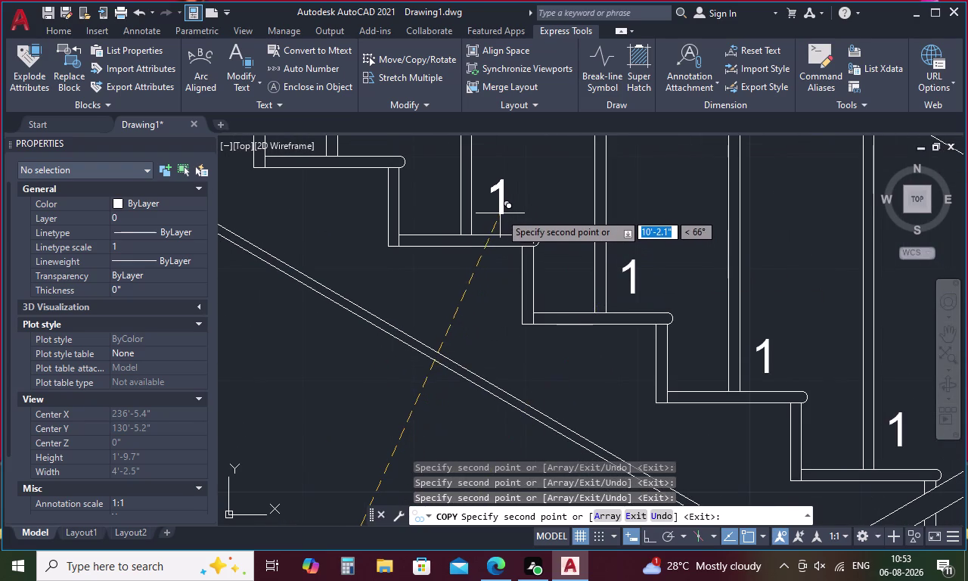
click(499, 212)
middle_drag(504, 213, 638, 317)
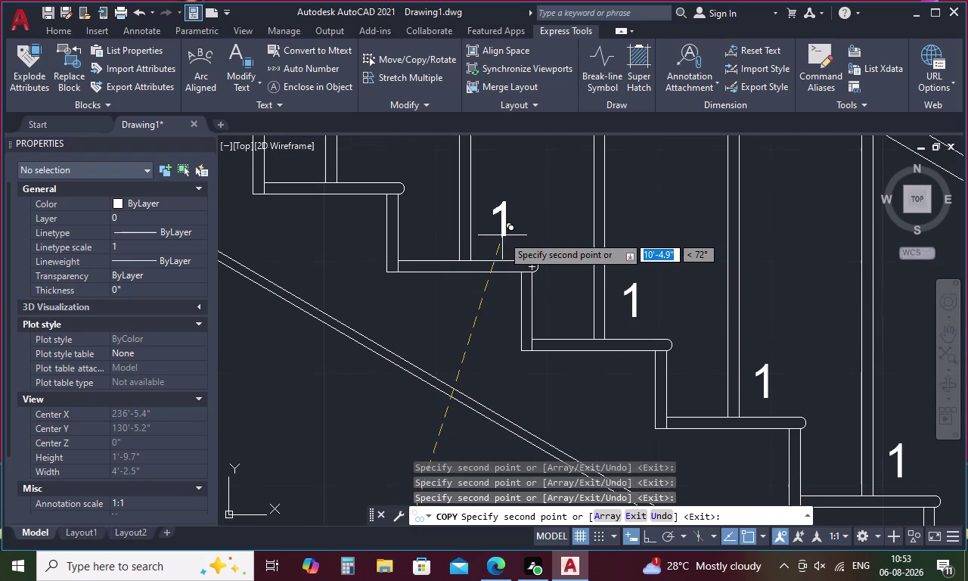
click(497, 232)
middle_drag(513, 240, 683, 343)
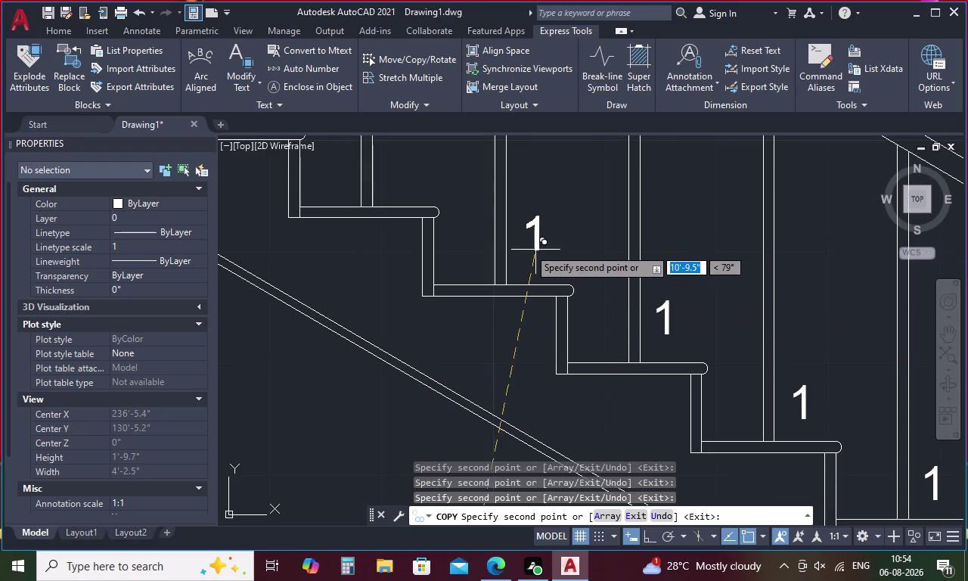
click(528, 249)
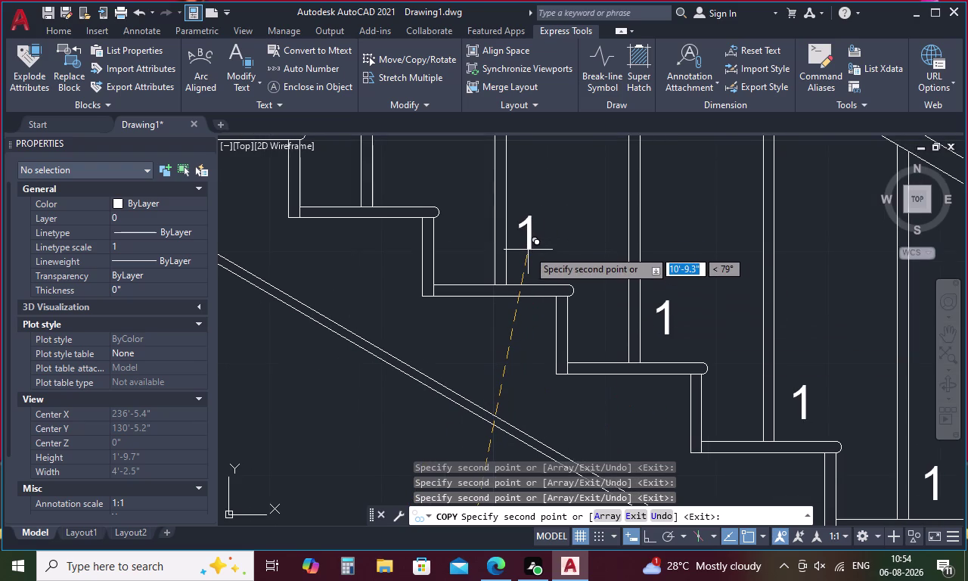
middle_drag(528, 249, 676, 335)
click(546, 263)
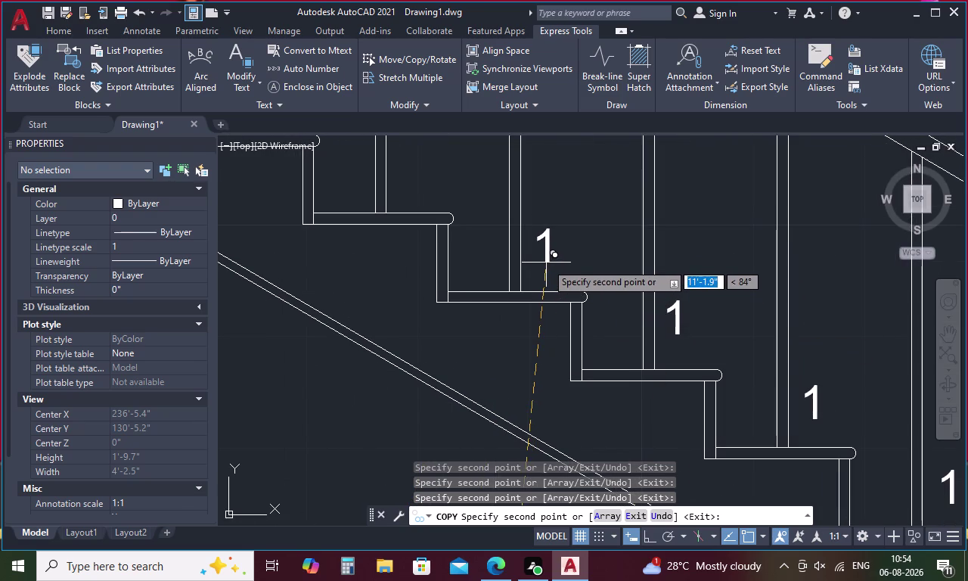
middle_drag(552, 262, 725, 327)
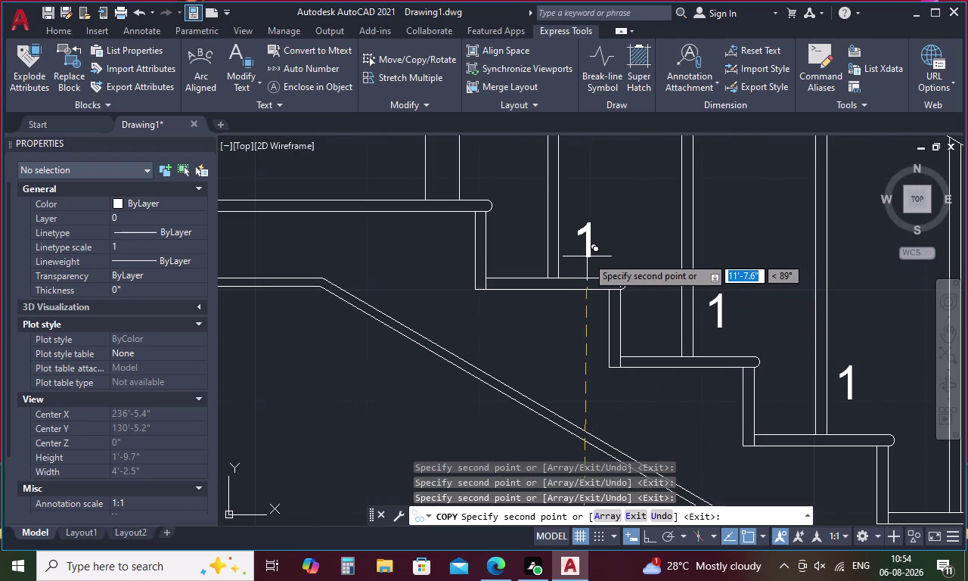
click(587, 256)
middle_drag(587, 257, 736, 319)
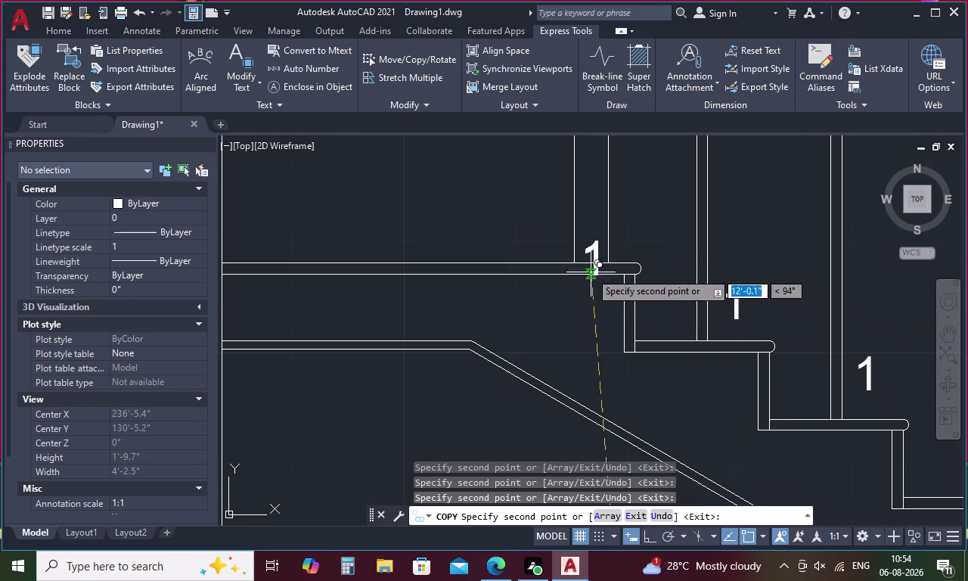
click(529, 242)
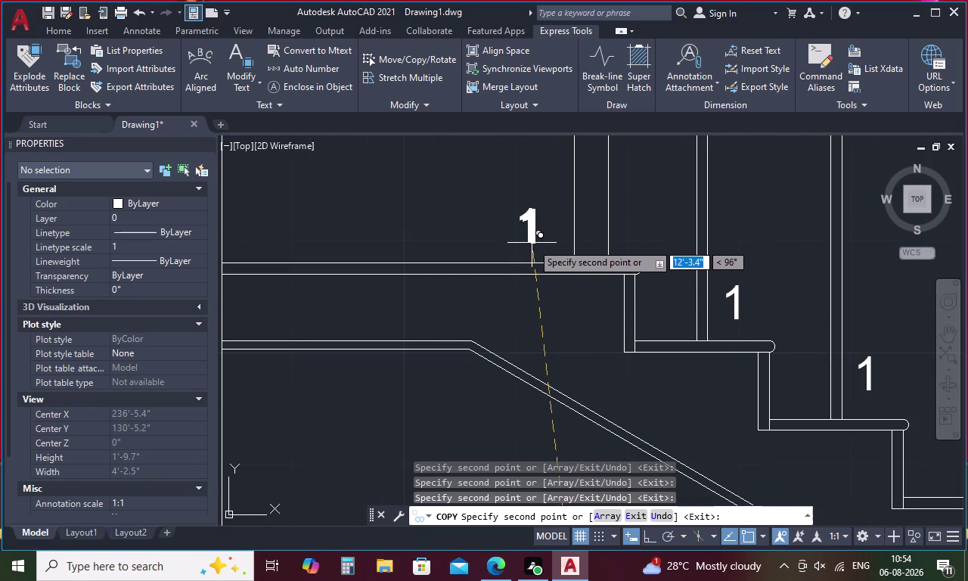
End copying, pan back to the lower flight, and select a duplicate '1' label.
scroll(down, 3)
key(Escape)
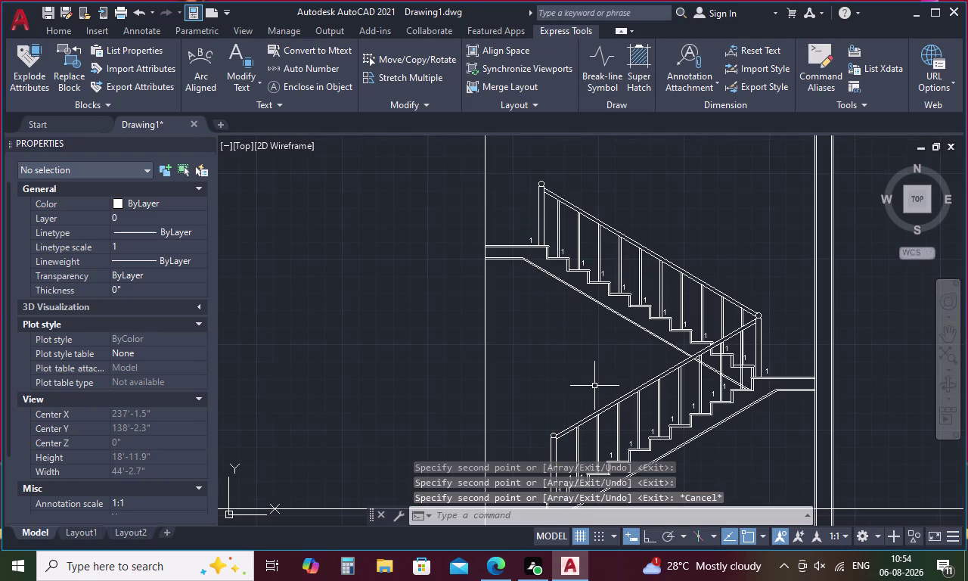
middle_drag(595, 386, 504, 257)
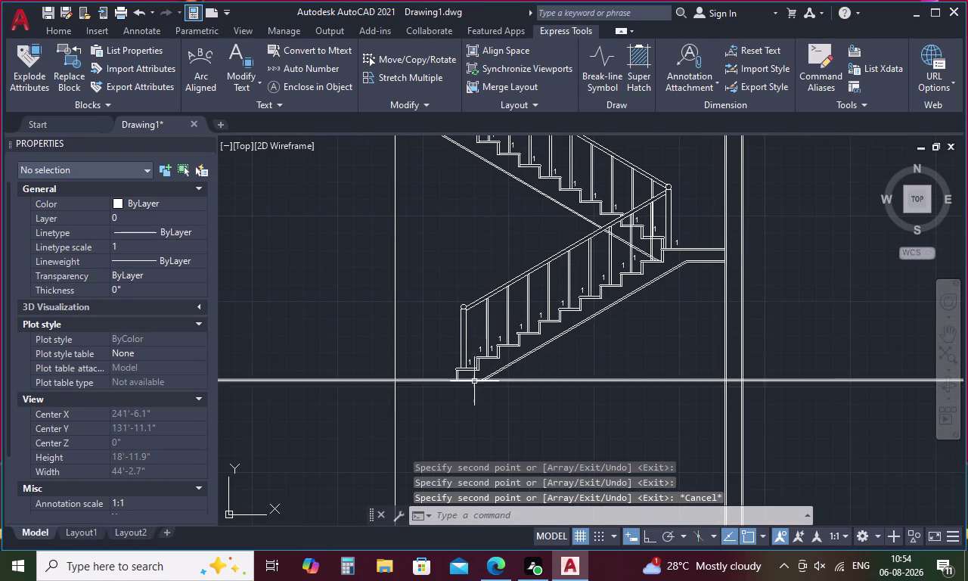
scroll(up, 3)
click(490, 347)
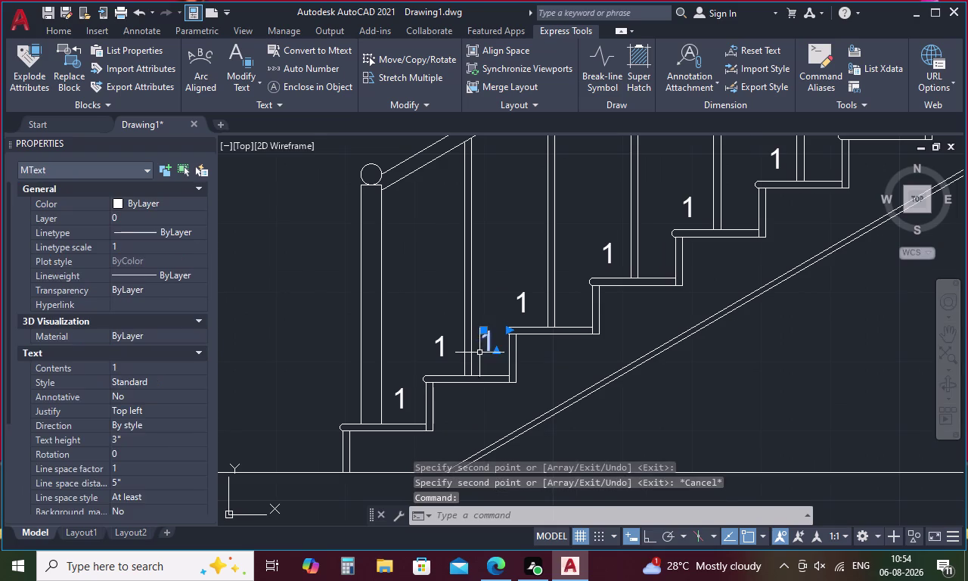
Delete the duplicate '1' label and select the labels on steps one to five.
key(Delete)
click(400, 392)
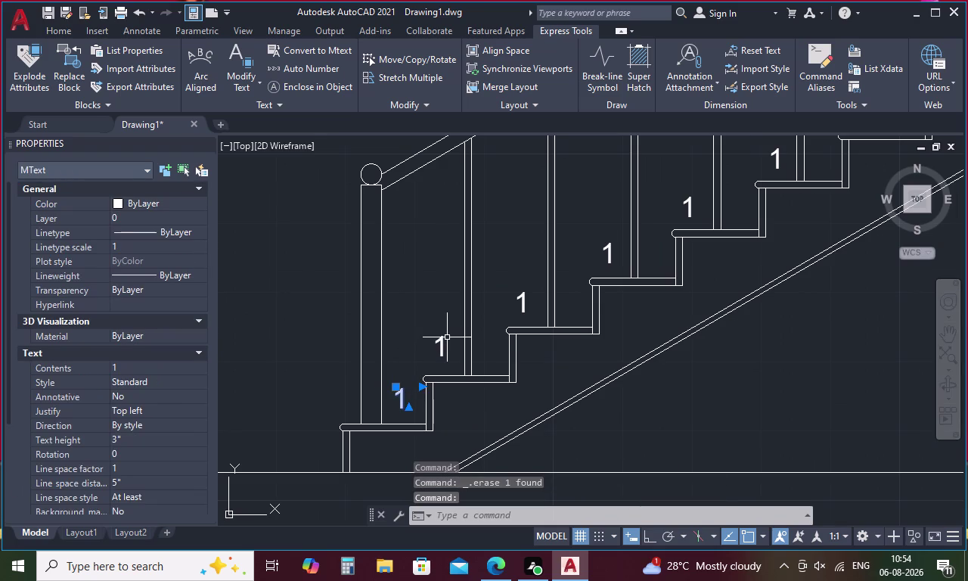
click(442, 349)
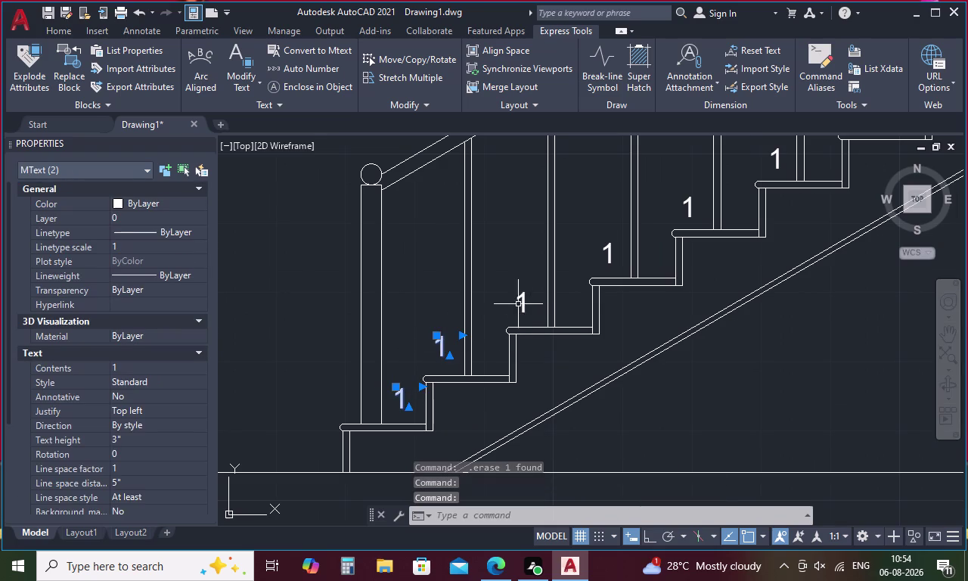
click(521, 301)
click(606, 261)
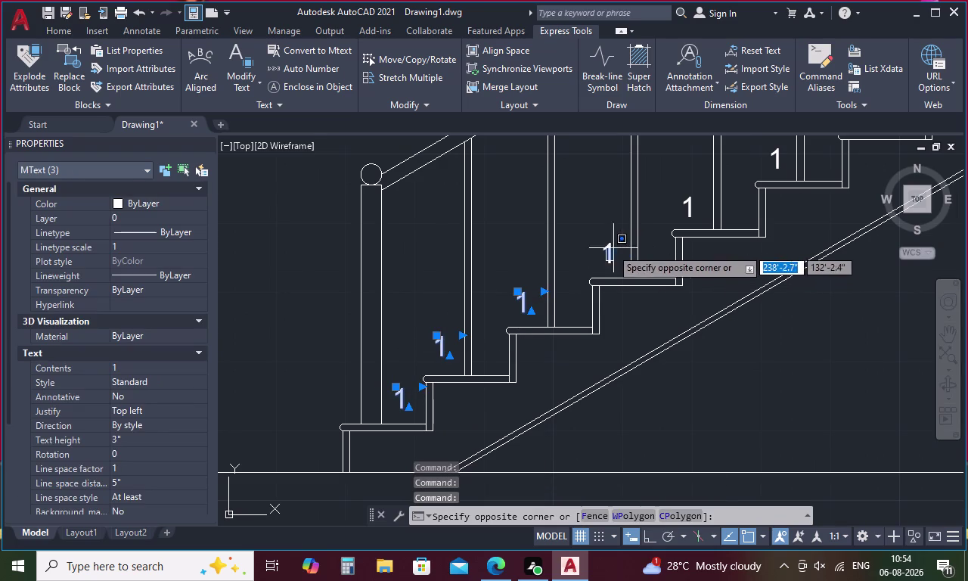
click(610, 249)
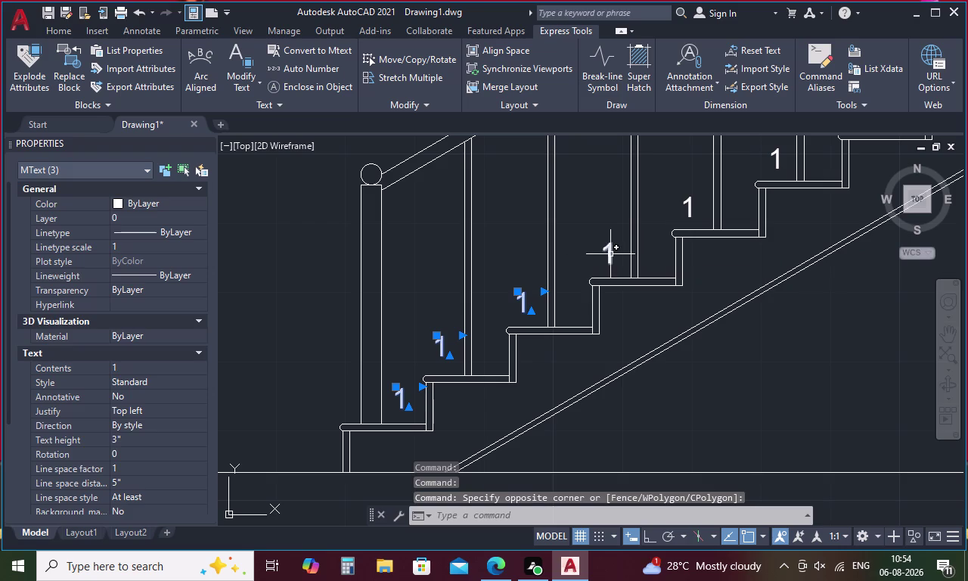
click(609, 254)
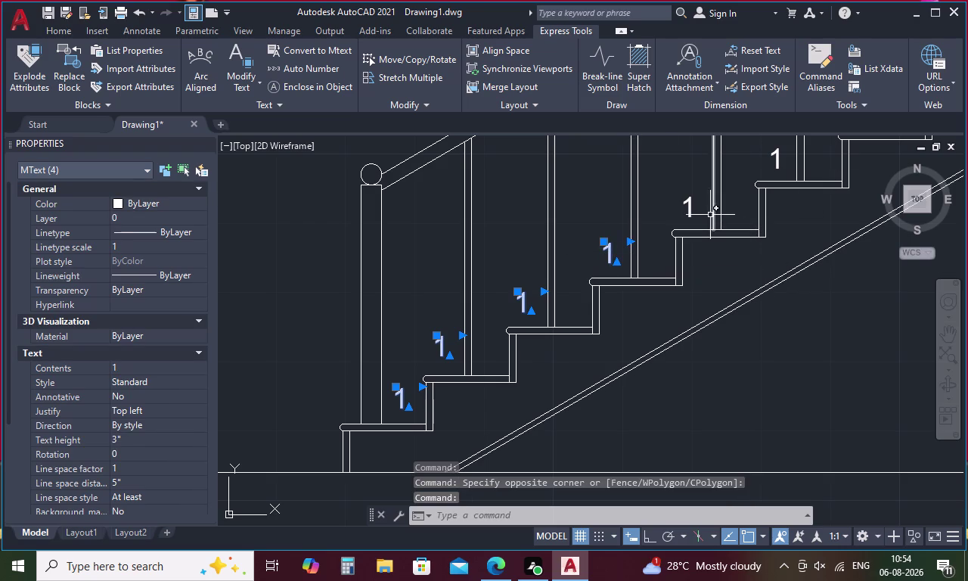
click(691, 210)
Add the '1' labels on steps six through eleven to the selection.
middle_drag(696, 206, 419, 323)
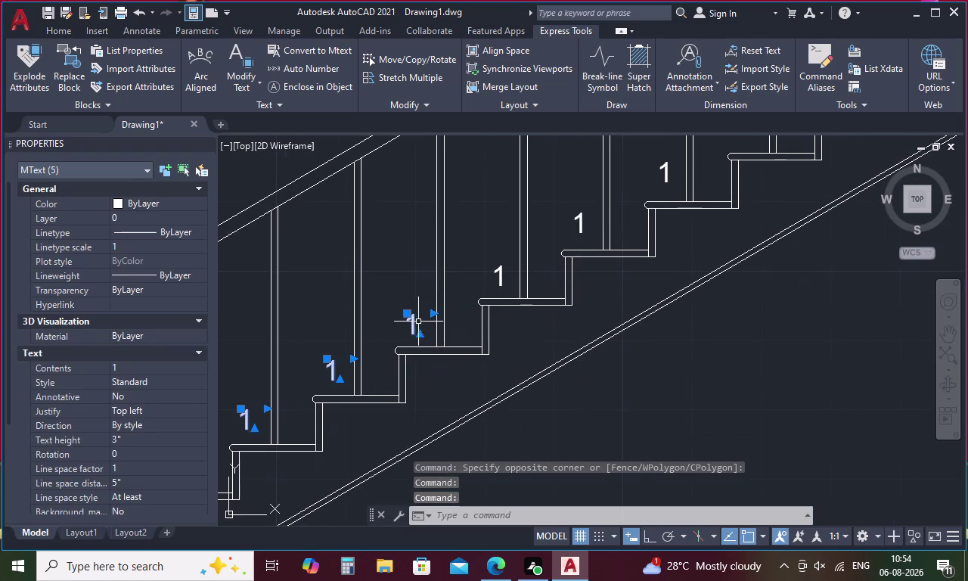
click(499, 269)
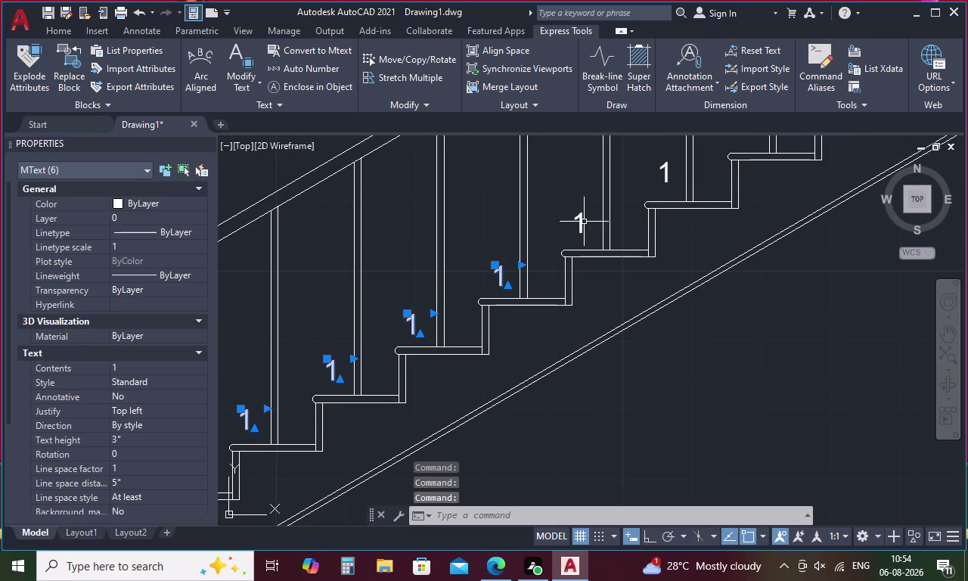
click(582, 223)
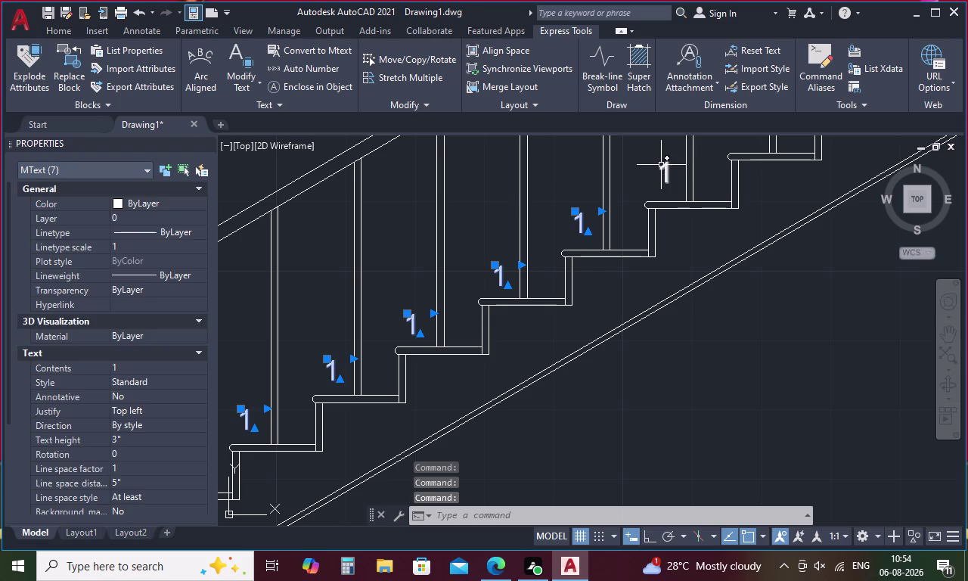
click(661, 165)
middle_drag(646, 181, 318, 328)
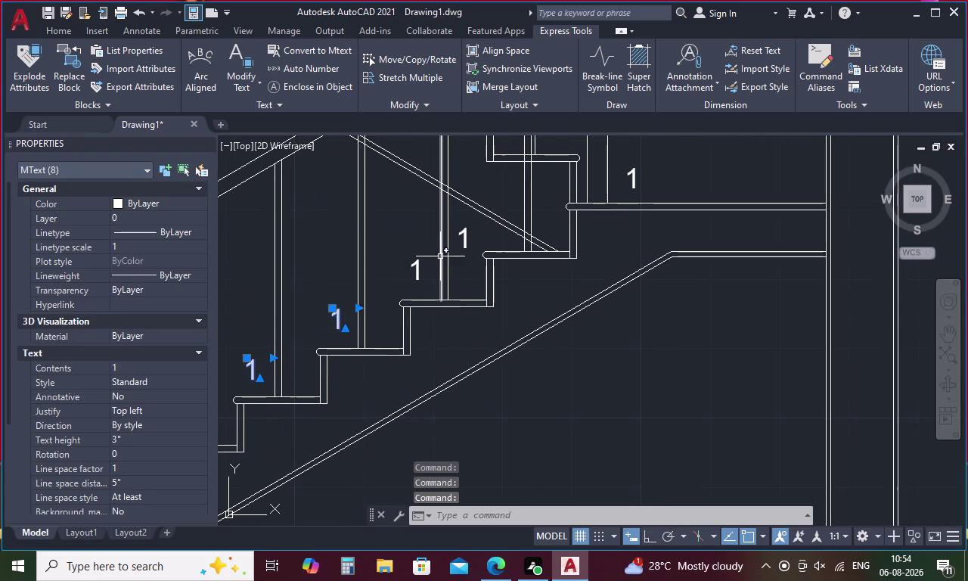
click(420, 266)
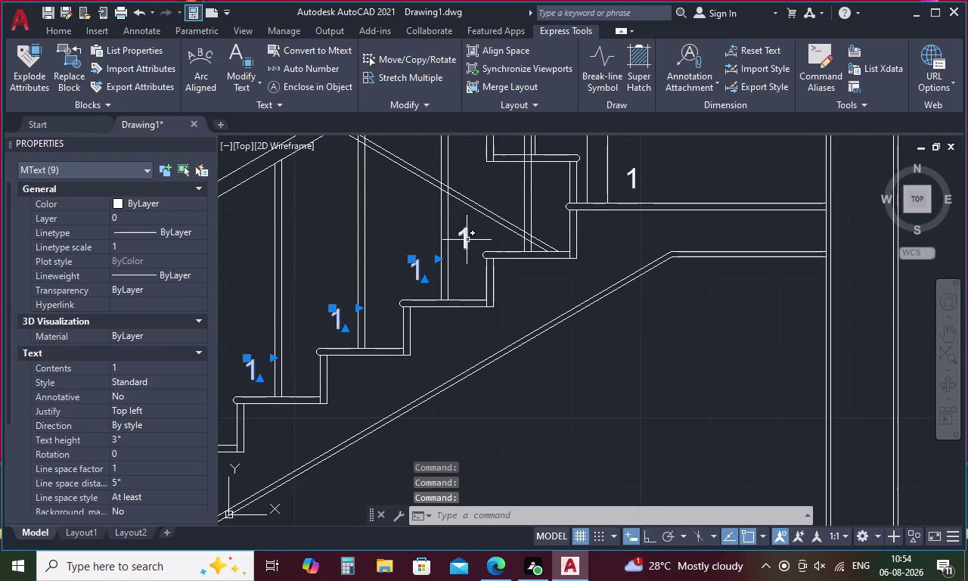
click(467, 241)
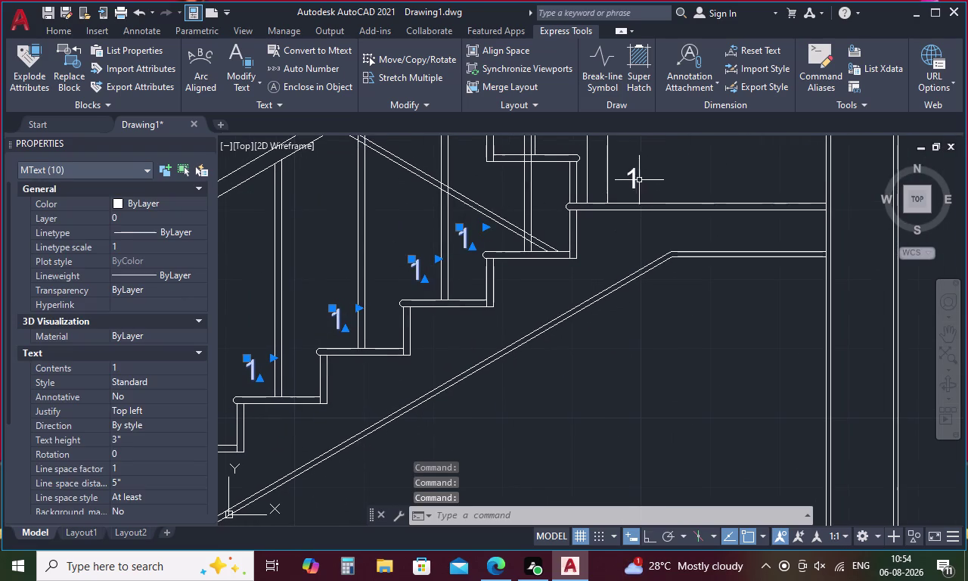
click(632, 180)
Add the labels on steps twelve through seventeen along the upper flight.
middle_drag(632, 183, 635, 205)
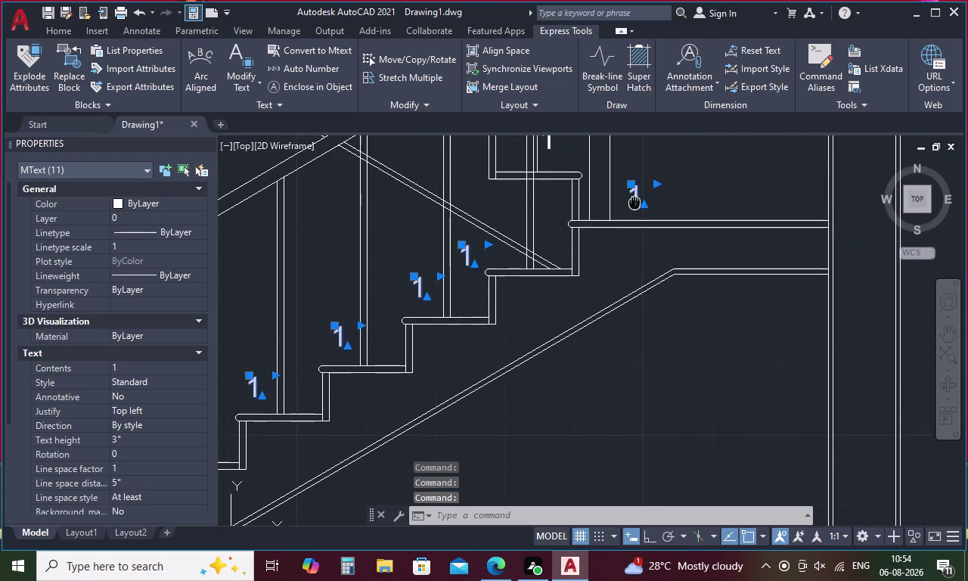
middle_drag(635, 205, 772, 442)
click(688, 385)
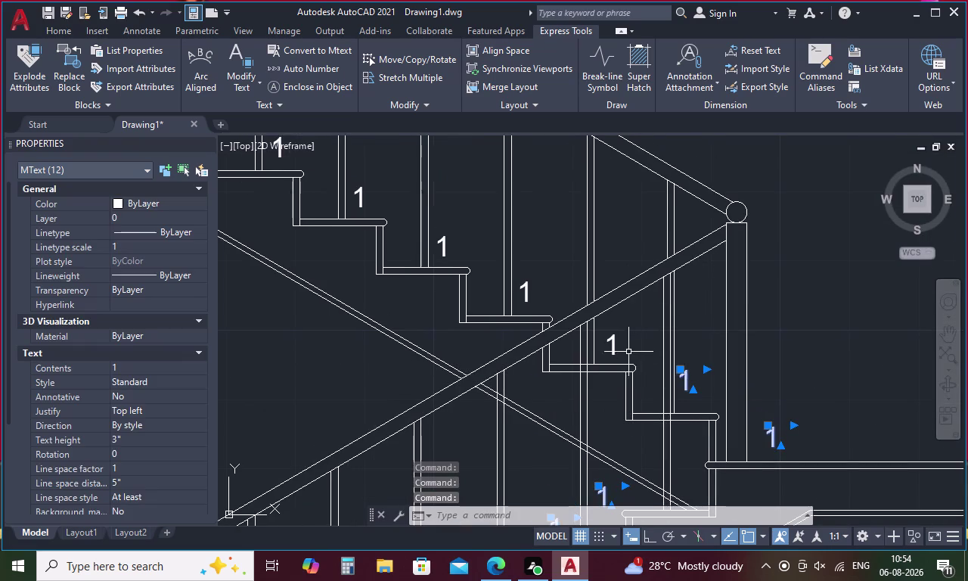
click(614, 343)
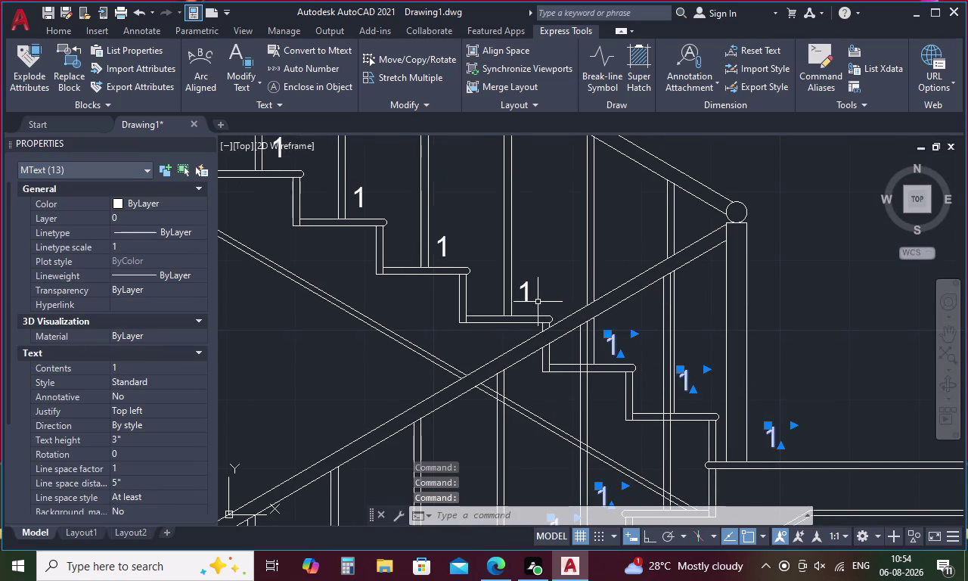
click(527, 291)
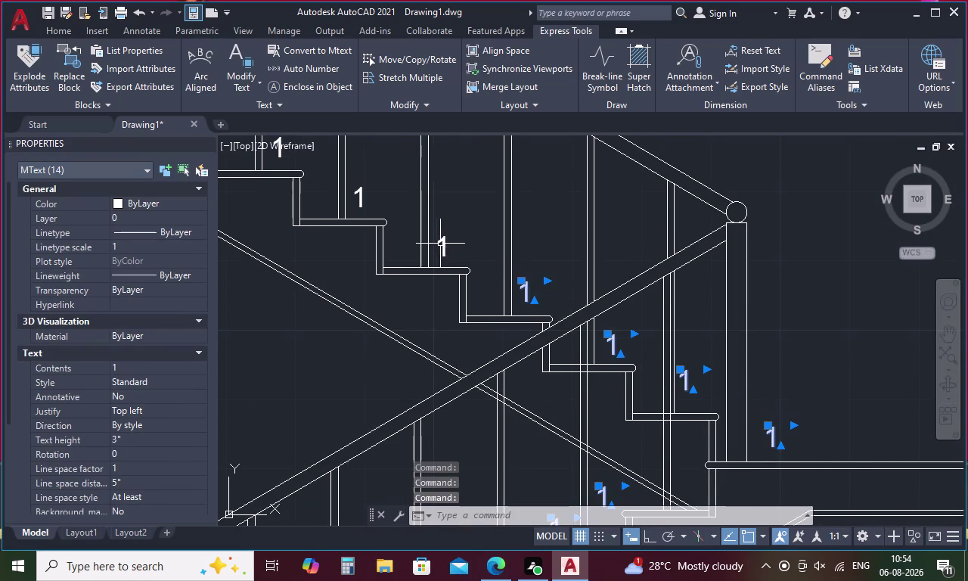
click(440, 243)
middle_drag(441, 243, 733, 400)
click(654, 361)
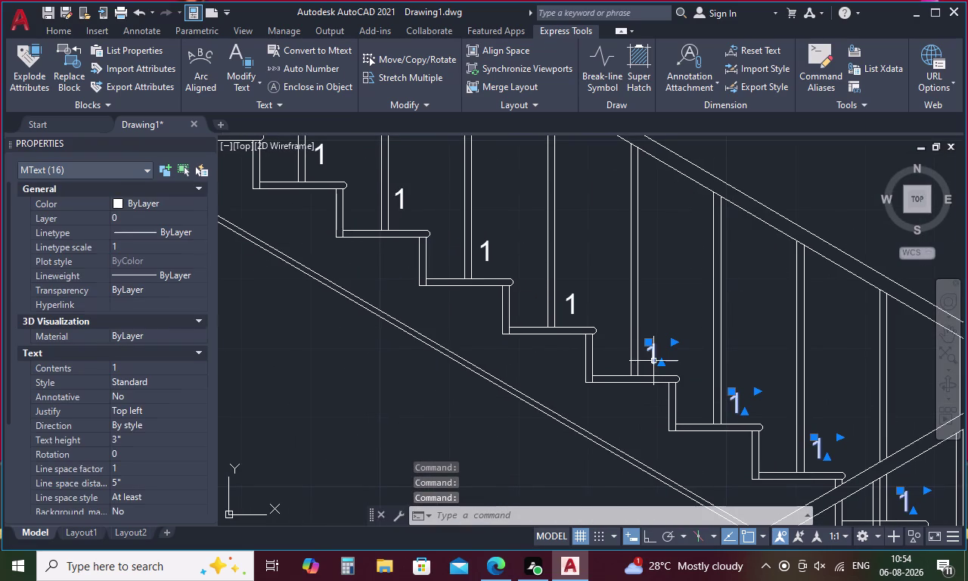
click(572, 310)
Add the remaining labels up to the top landing, completing all 22.
middle_drag(571, 310, 820, 424)
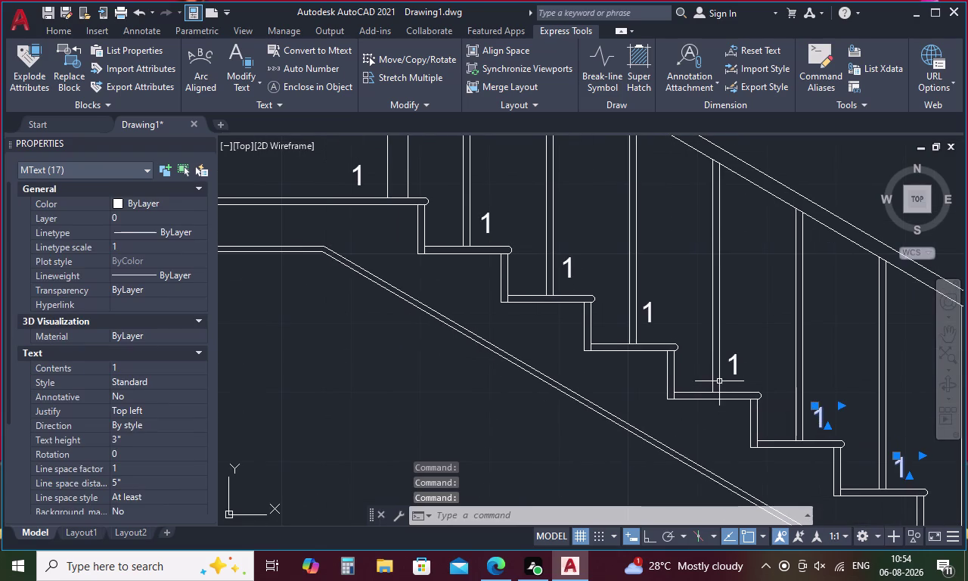
click(734, 370)
click(650, 320)
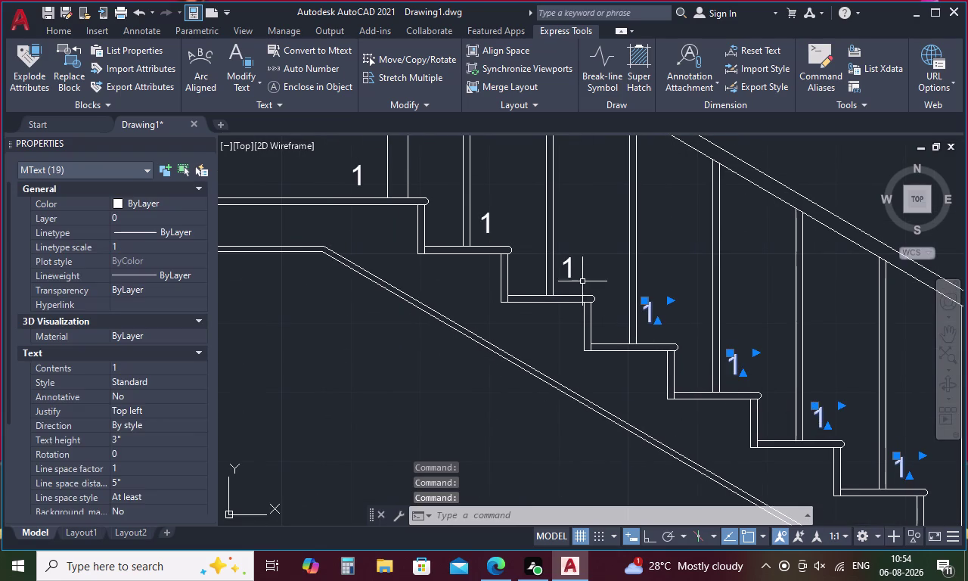
click(567, 273)
middle_drag(568, 272, 768, 402)
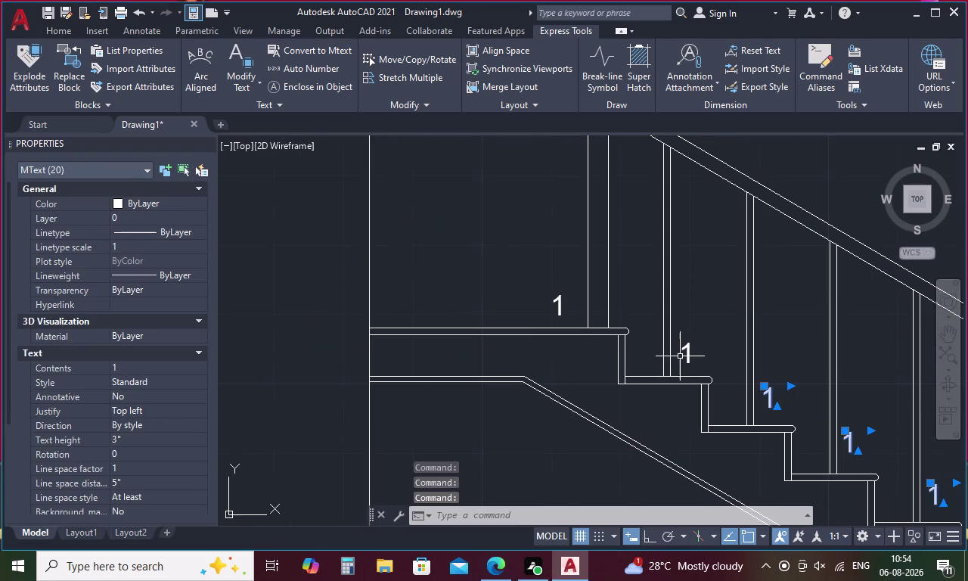
click(684, 352)
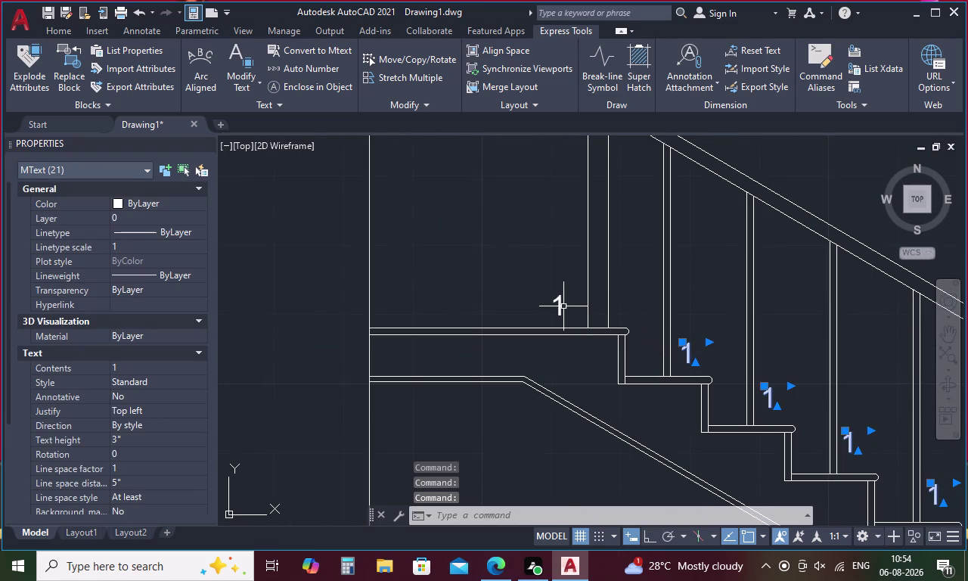
click(561, 305)
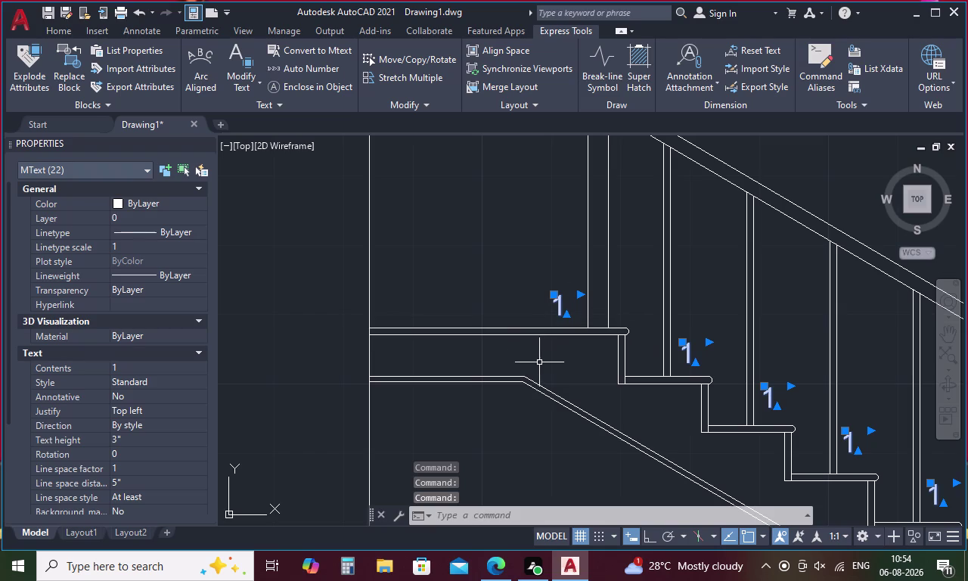
click(335, 71)
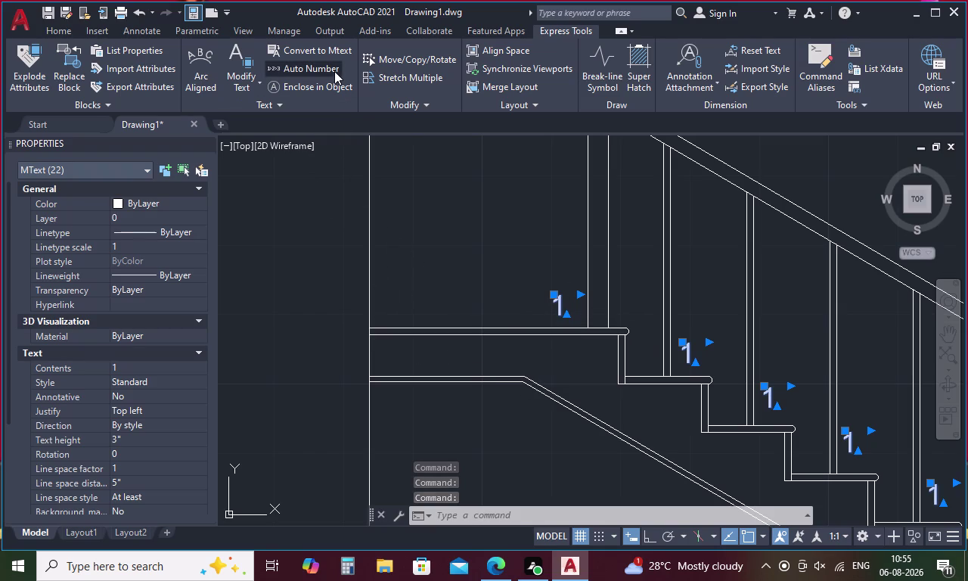
Auto Number the selected labels by select order, start 1, increment 1, replacing '1'.
key(space)
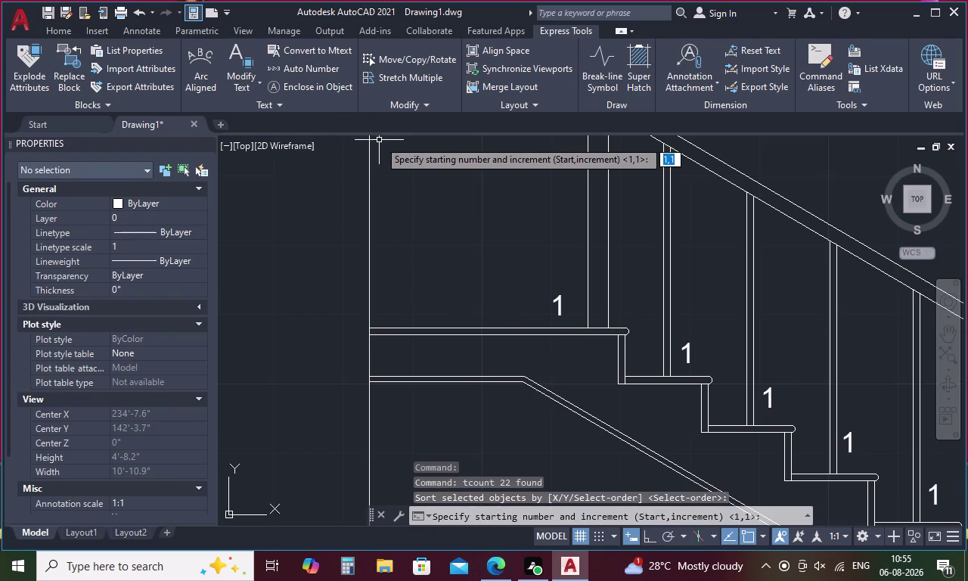
key(space)
key(space)
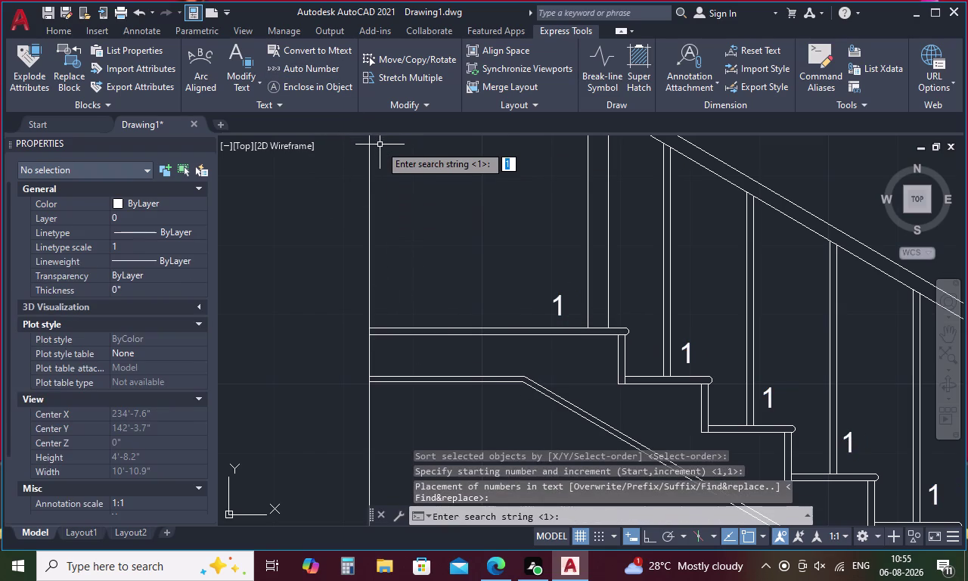
key(1)
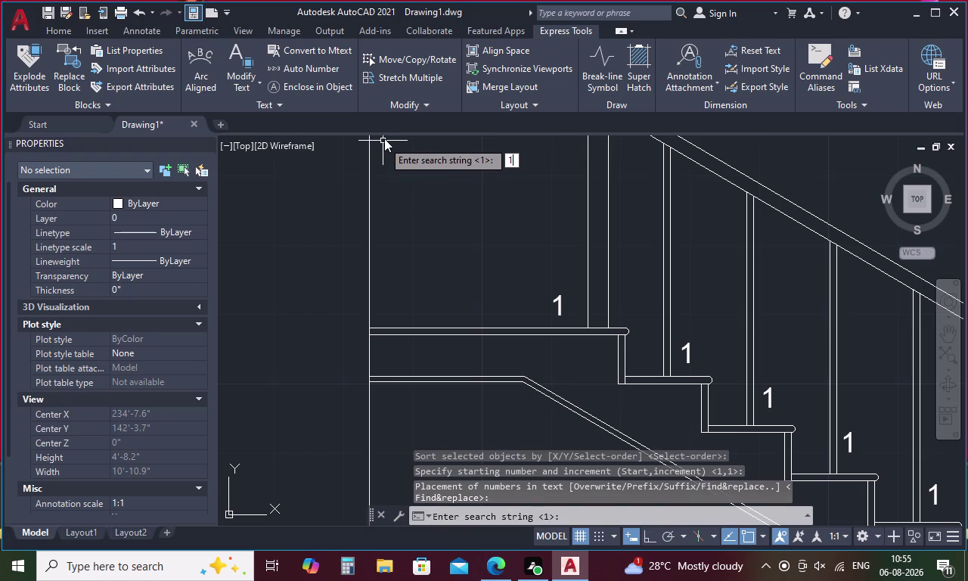
key(Return)
scroll(down, 3)
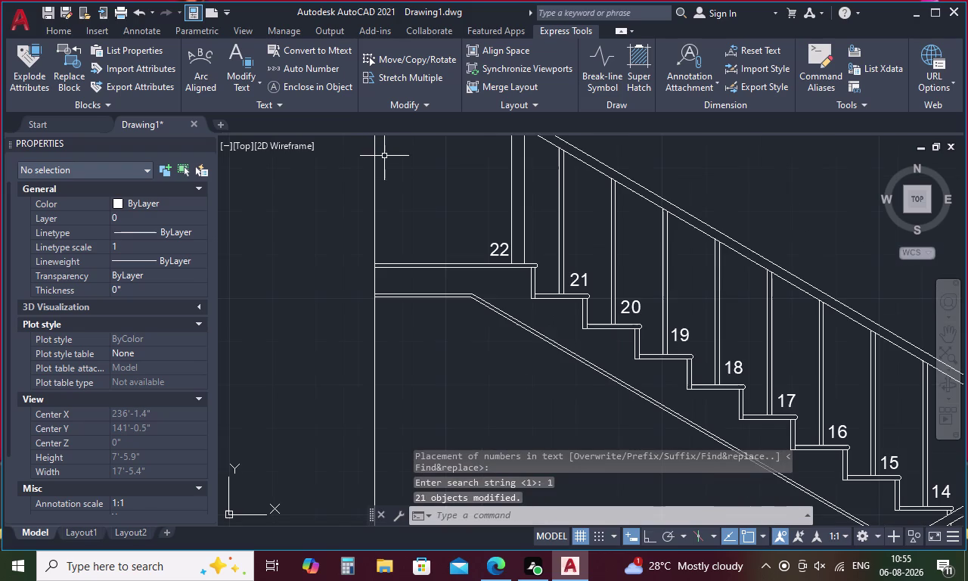
middle_drag(699, 309, 408, 162)
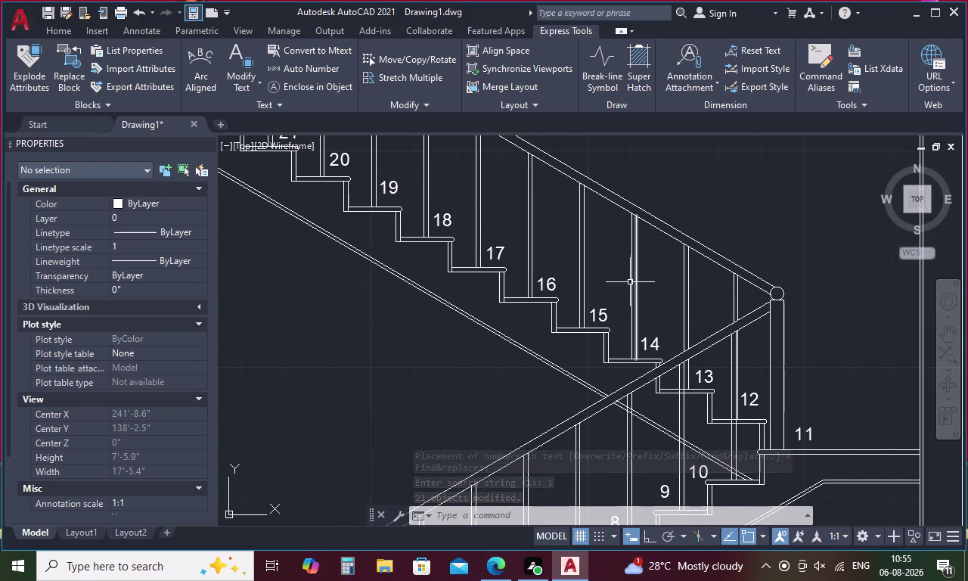
Select all similar step numbers and enclose them in circles with offset factor 0.2.
click(597, 310)
right_click(598, 291)
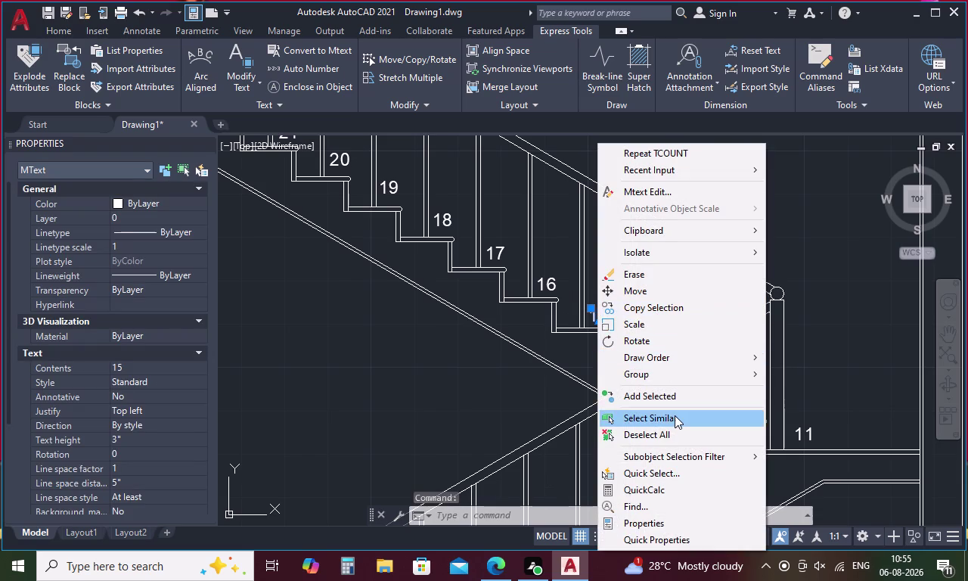
click(675, 415)
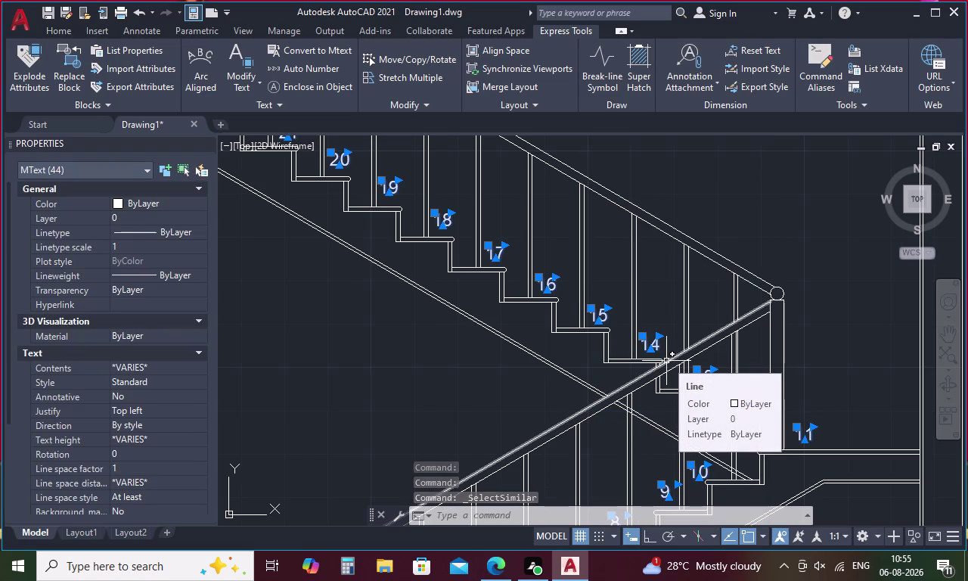
click(283, 90)
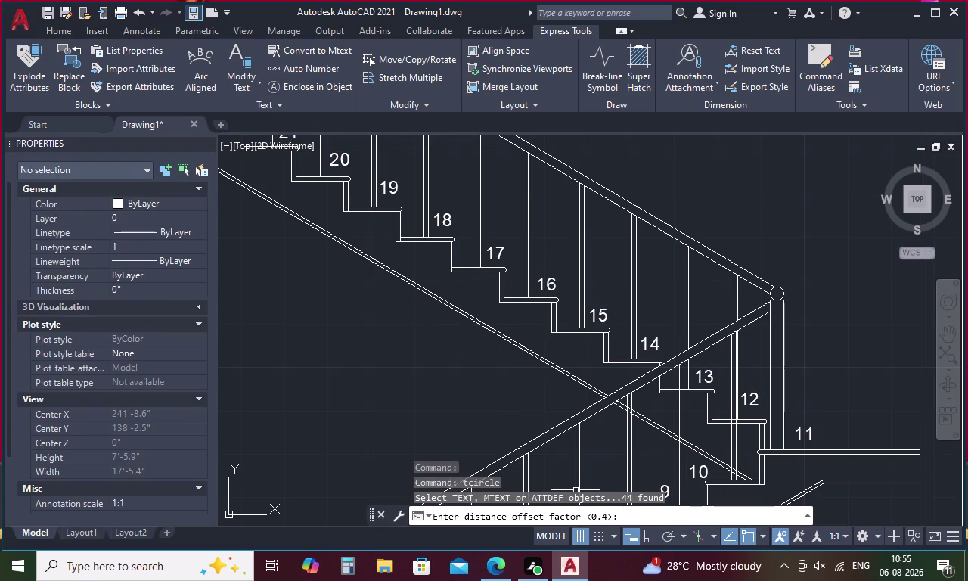
key(period)
key(2)
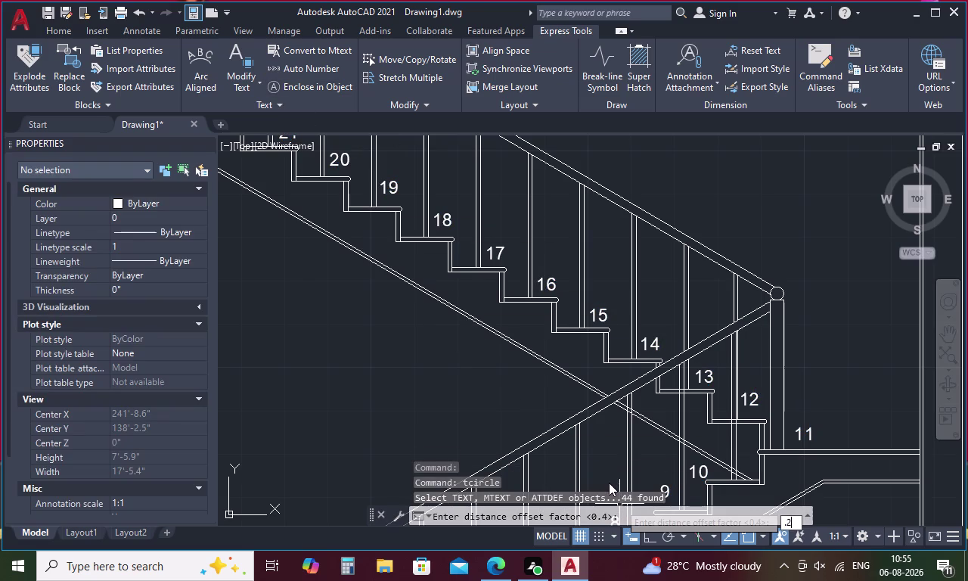
key(space)
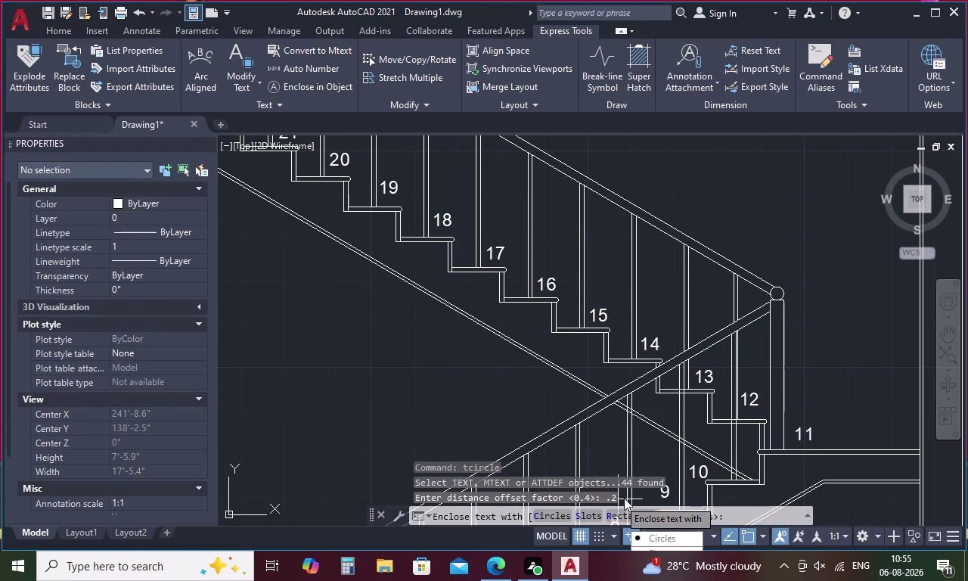
key(space)
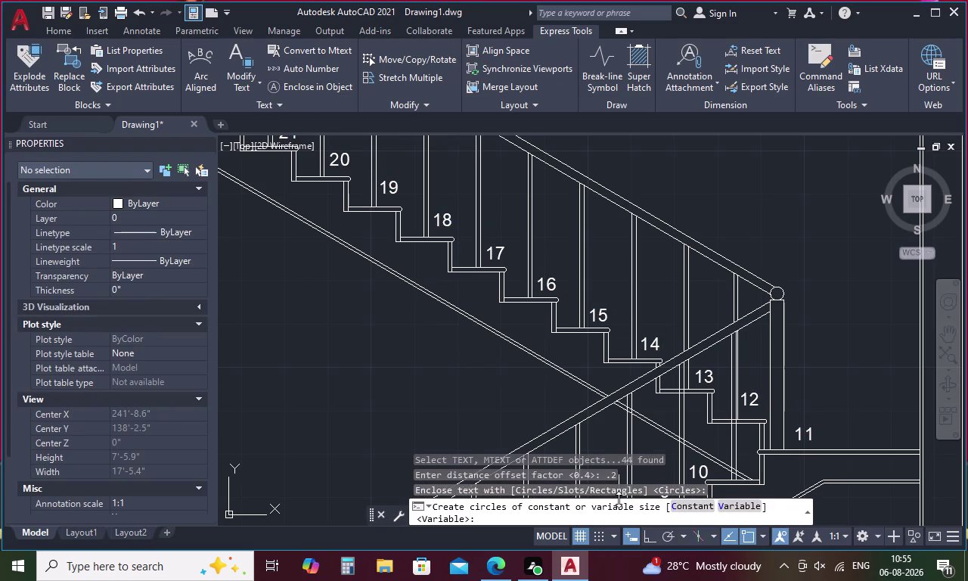
key(space)
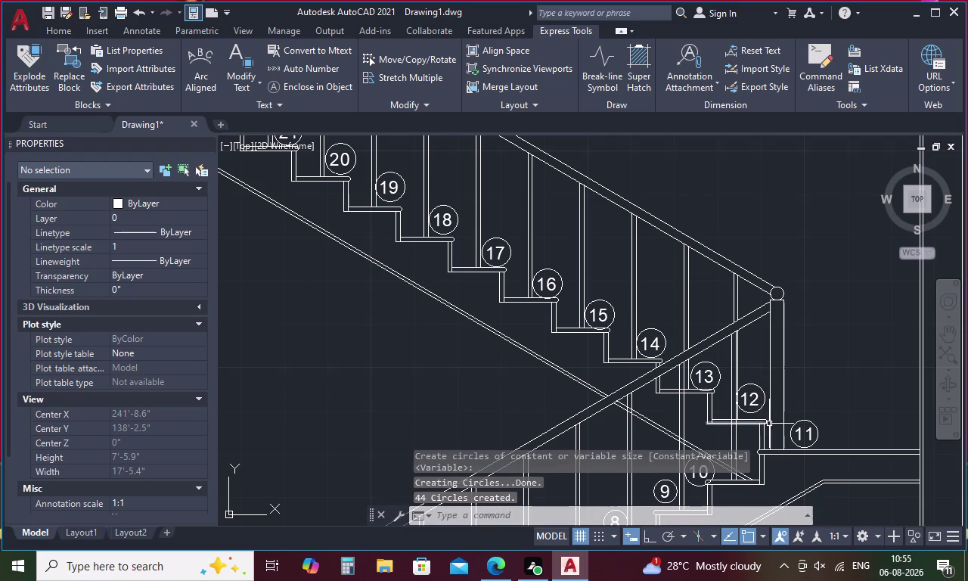
Review the circled staircase, then undo the circles.
middle_drag(725, 429, 608, 257)
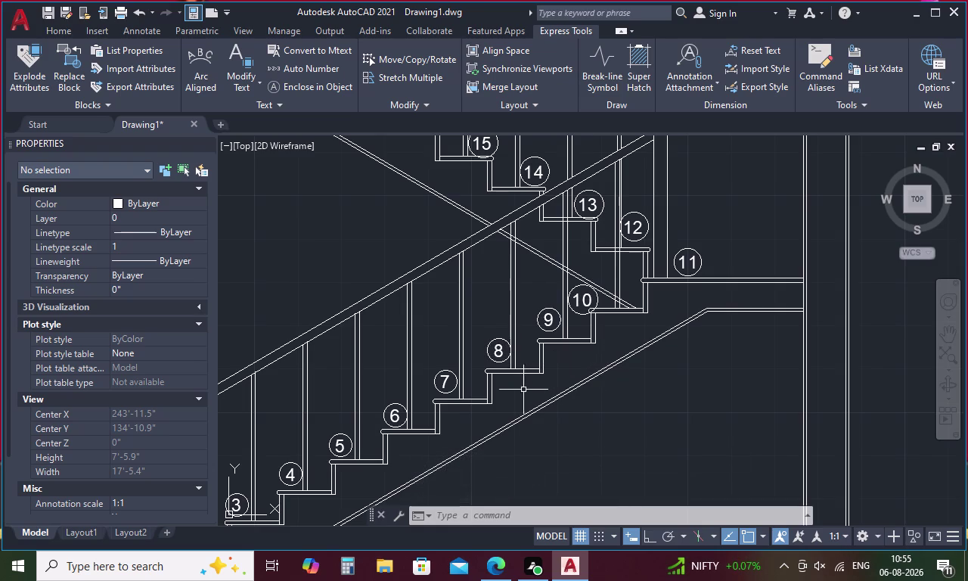
scroll(down, 3)
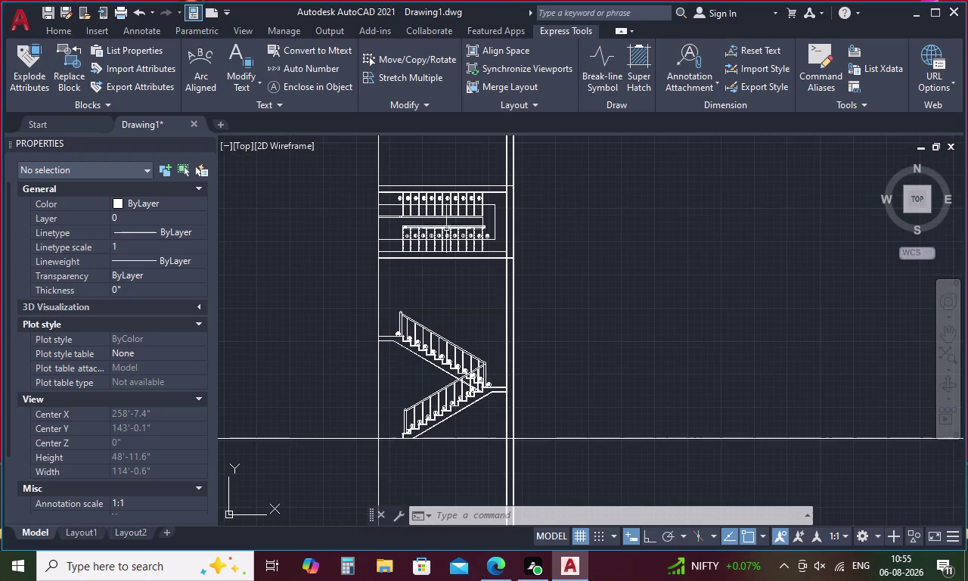
scroll(up, 3)
scroll(down, 3)
middle_drag(552, 430, 487, 221)
scroll(up, 3)
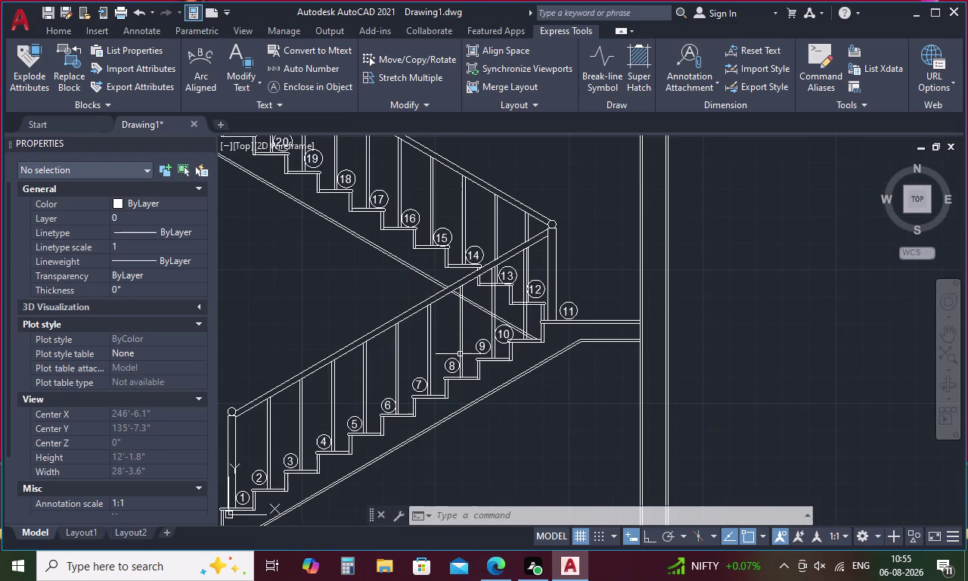
middle_drag(540, 380, 621, 378)
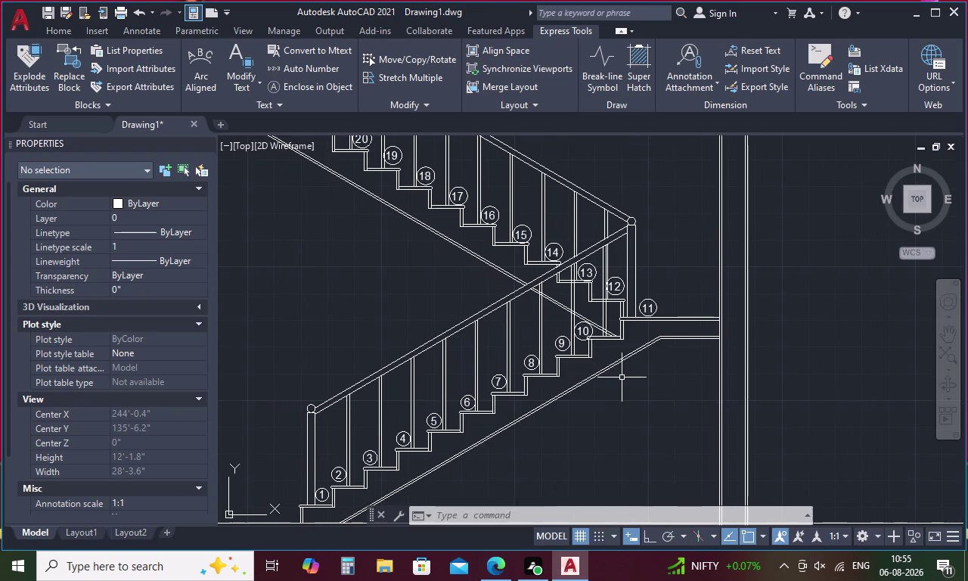
key(ctrl+z)
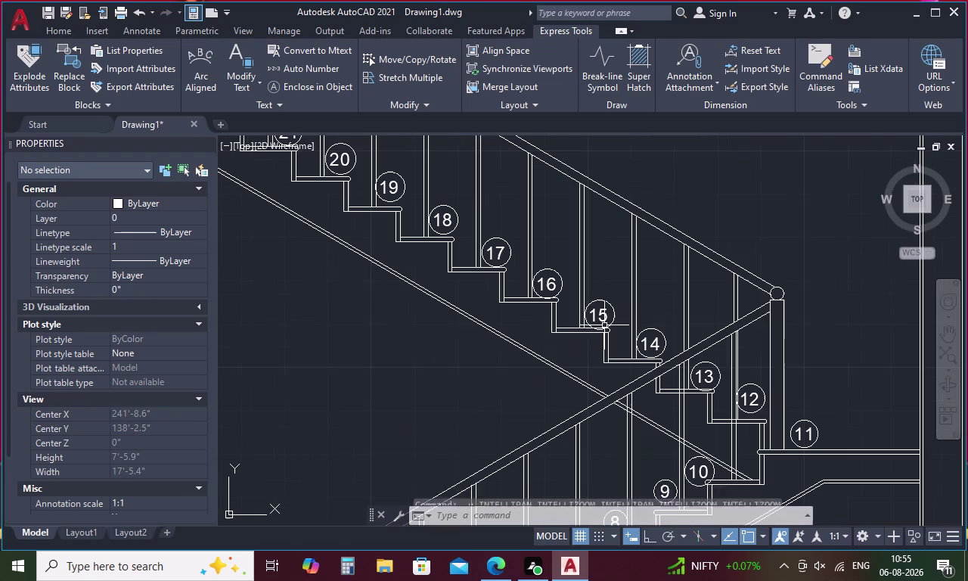
Clear the remaining old circles and select all step number texts via Select Similar.
key(ctrl+z)
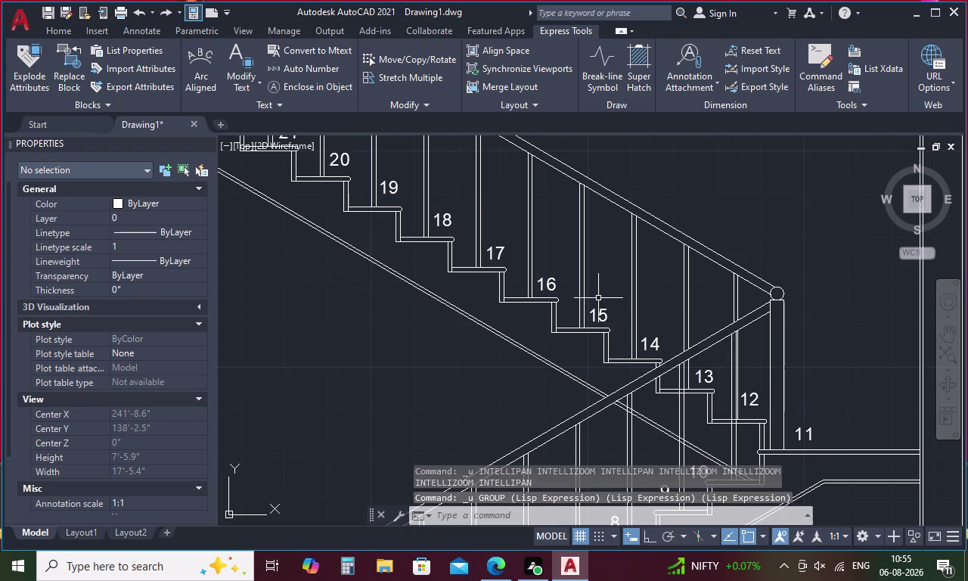
click(602, 312)
right_click(602, 313)
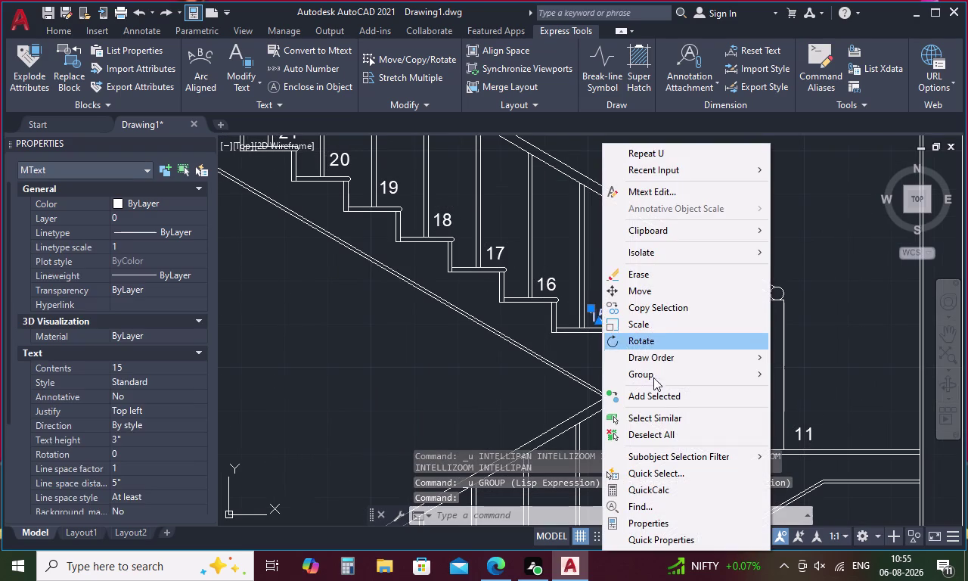
click(673, 415)
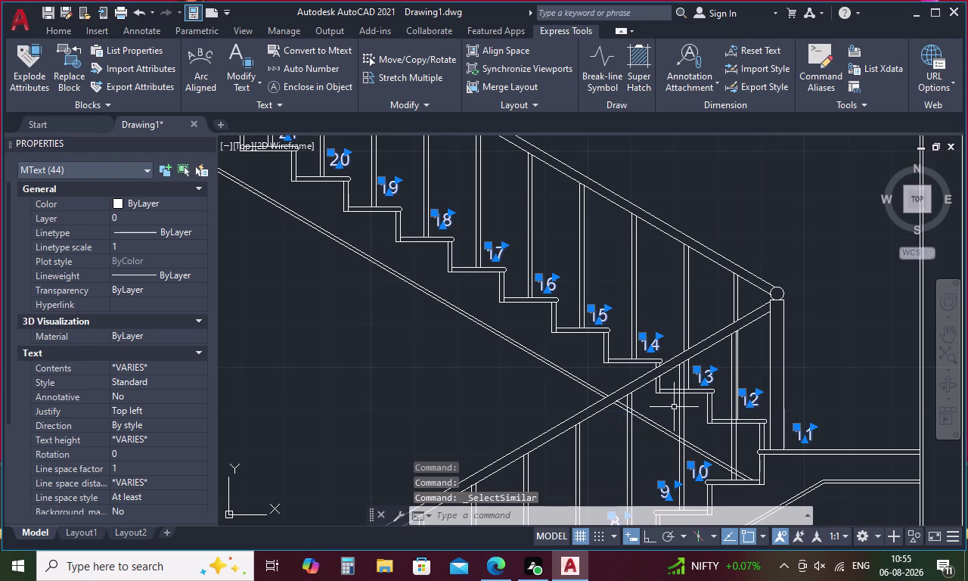
key(period)
key(1)
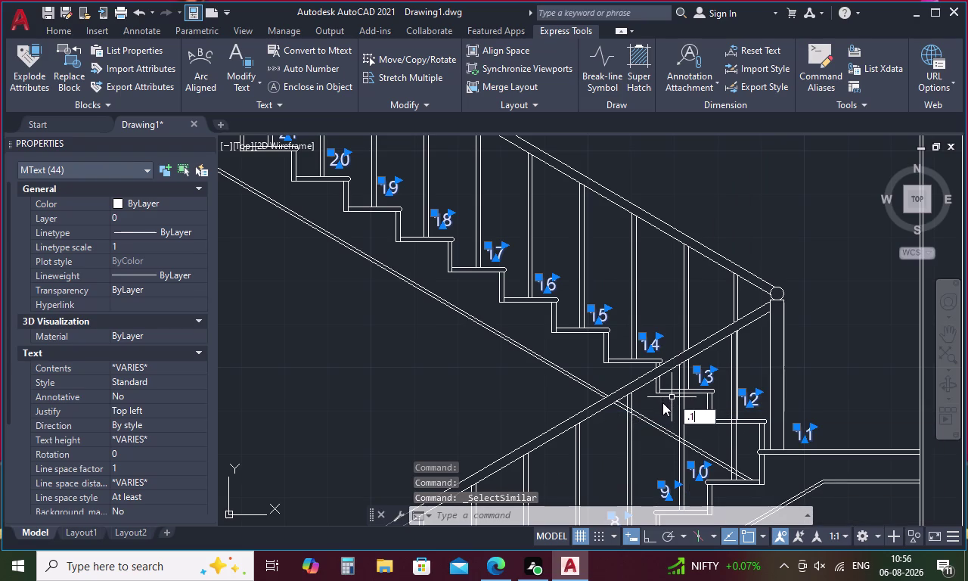
key(BackSpace)
key(BackSpace)
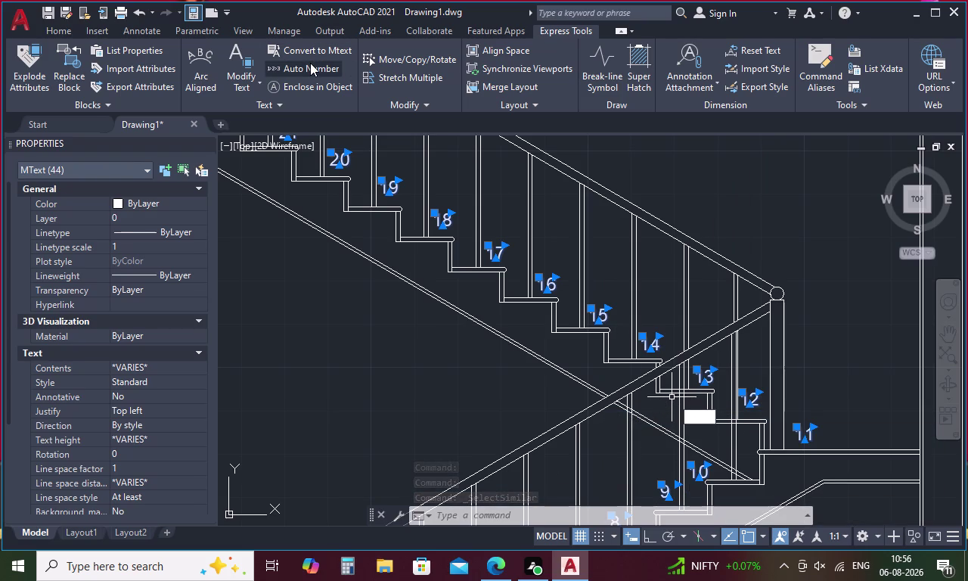
click(332, 83)
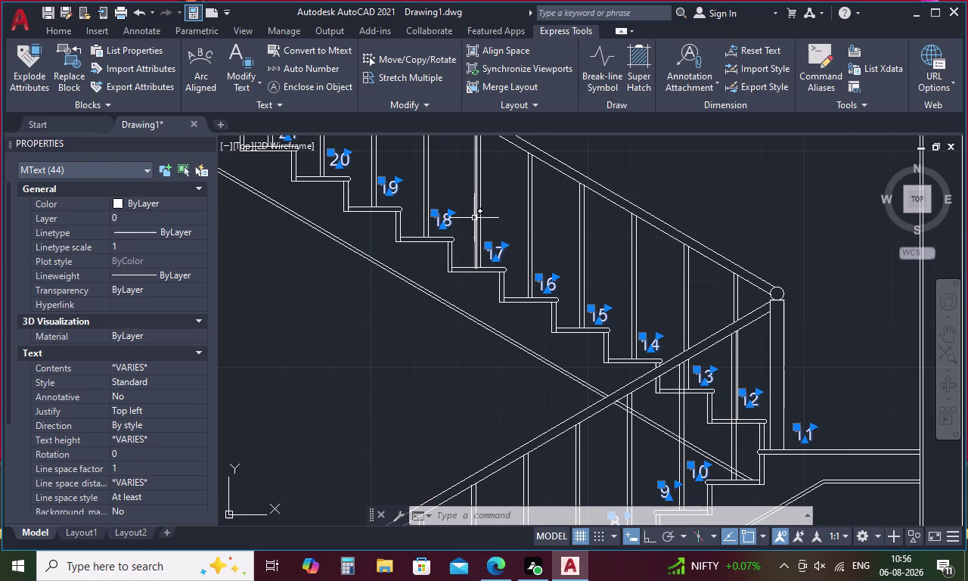
Enclose the 44 selected numbers in circles using a smaller offset factor.
click(309, 86)
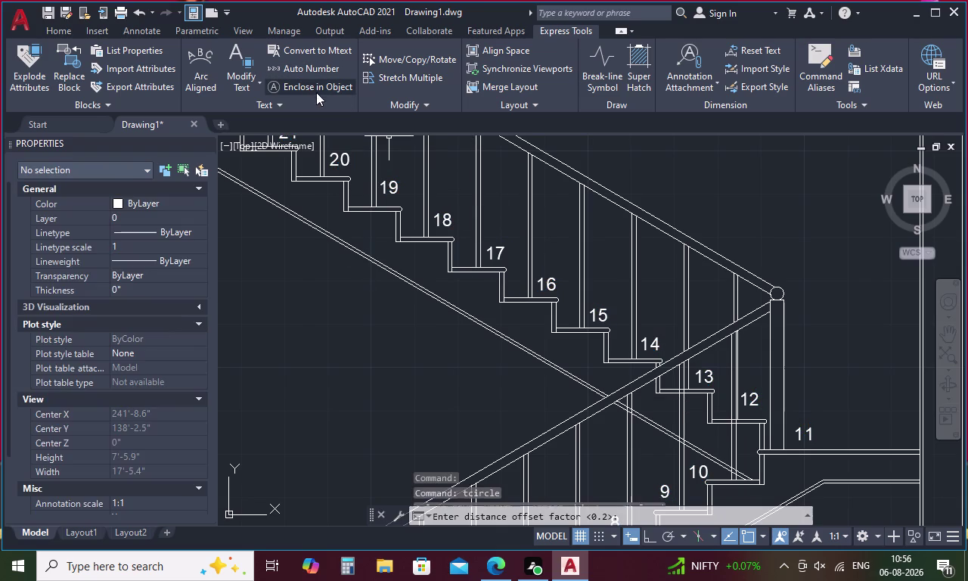
key(period)
key(1)
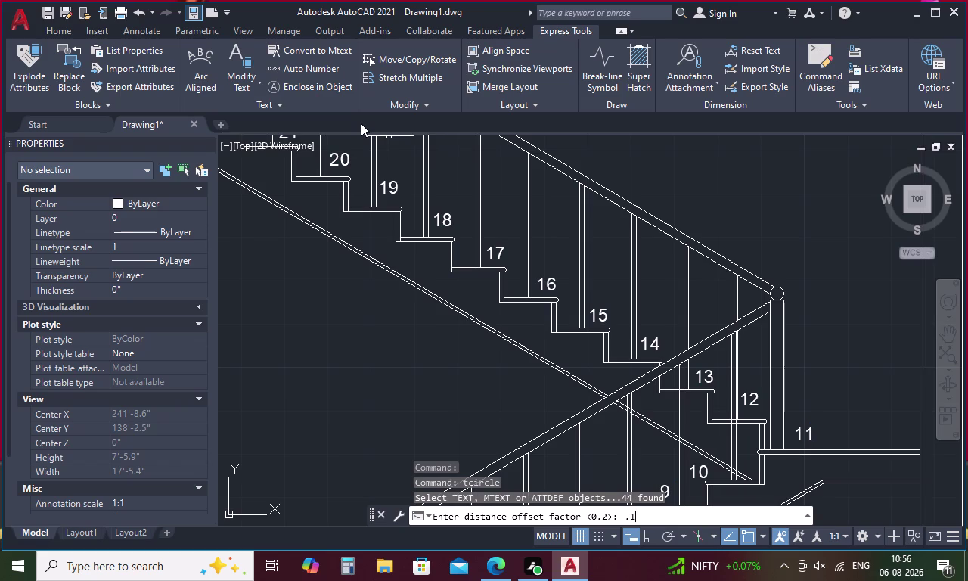
key(5)
key(space)
key(space)
key(space)
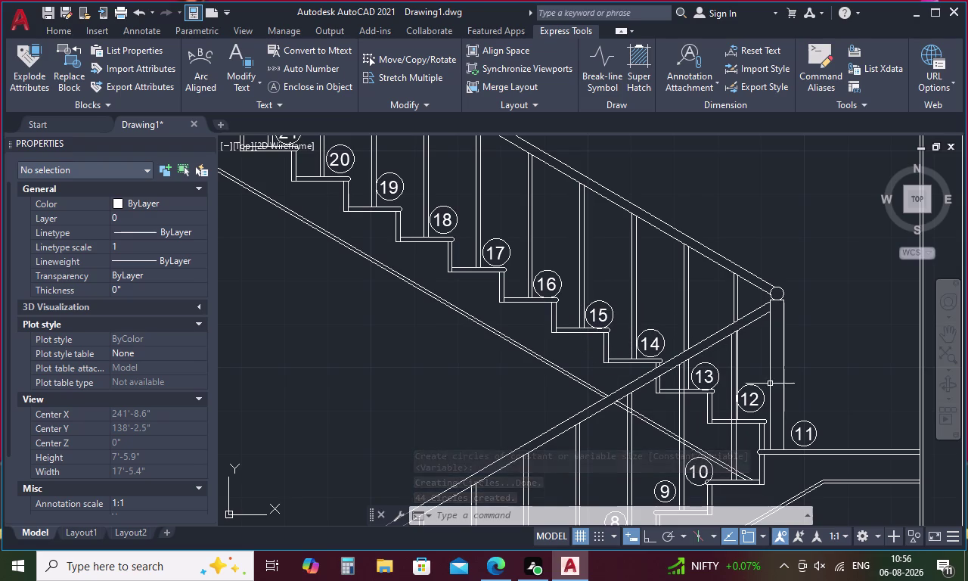
scroll(up, 3)
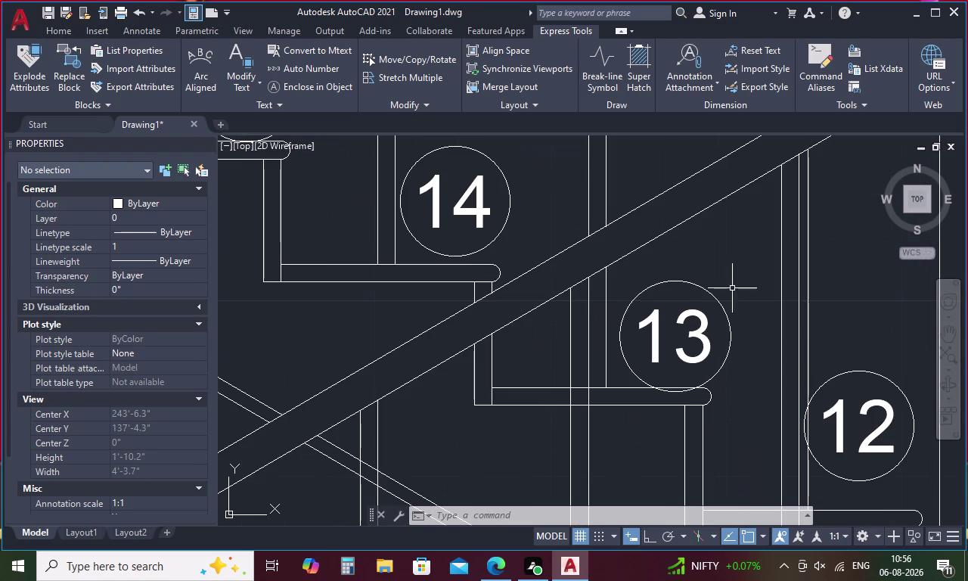
Move step number 13 with its circle slightly higher.
drag(733, 288, 626, 371)
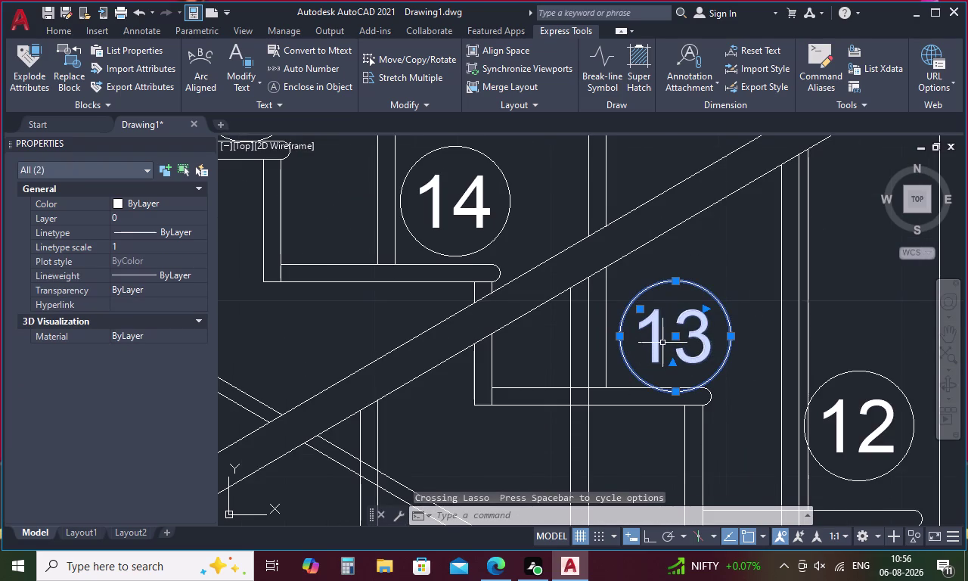
right_click(715, 272)
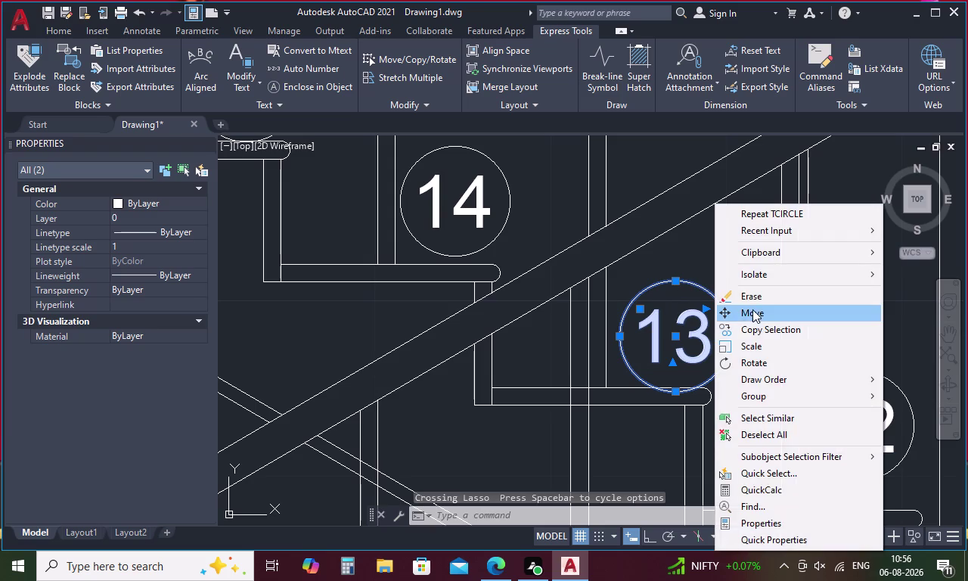
click(752, 310)
click(675, 279)
click(671, 267)
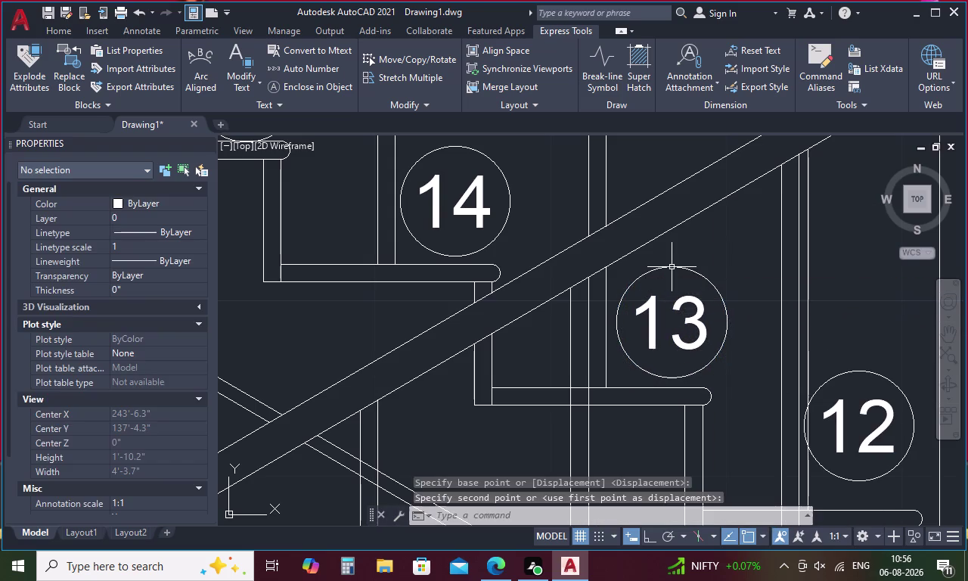
Move step number 12 with its circle to a better position on its step.
middle_drag(615, 311, 651, 316)
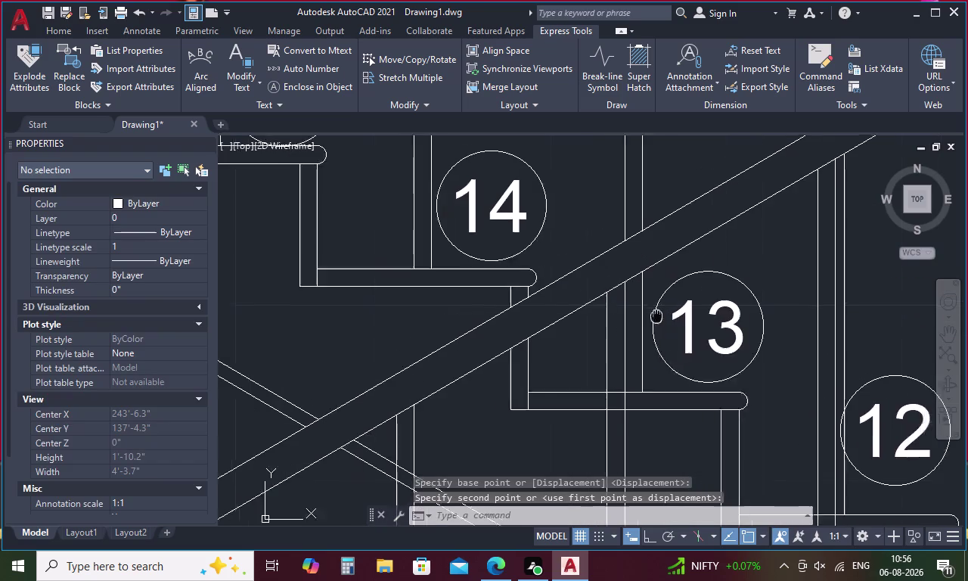
middle_drag(652, 317, 673, 316)
middle_drag(717, 325, 489, 286)
drag(744, 313, 718, 357)
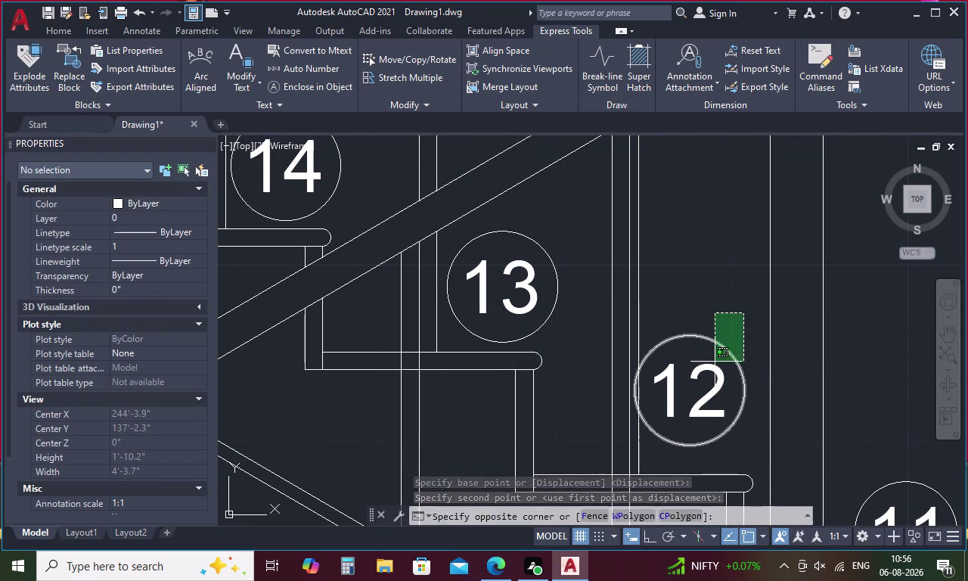
drag(718, 357, 666, 452)
right_click(718, 297)
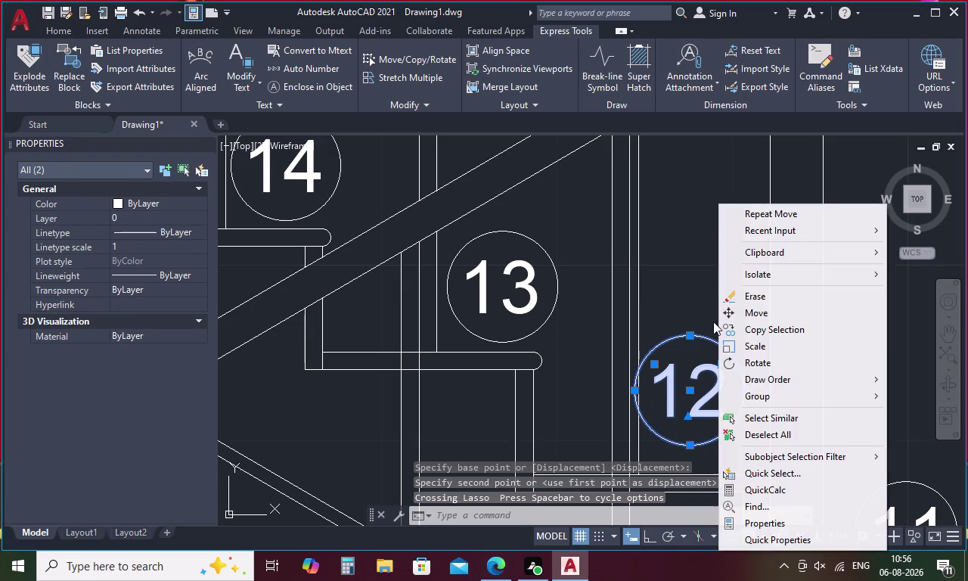
click(762, 314)
click(744, 385)
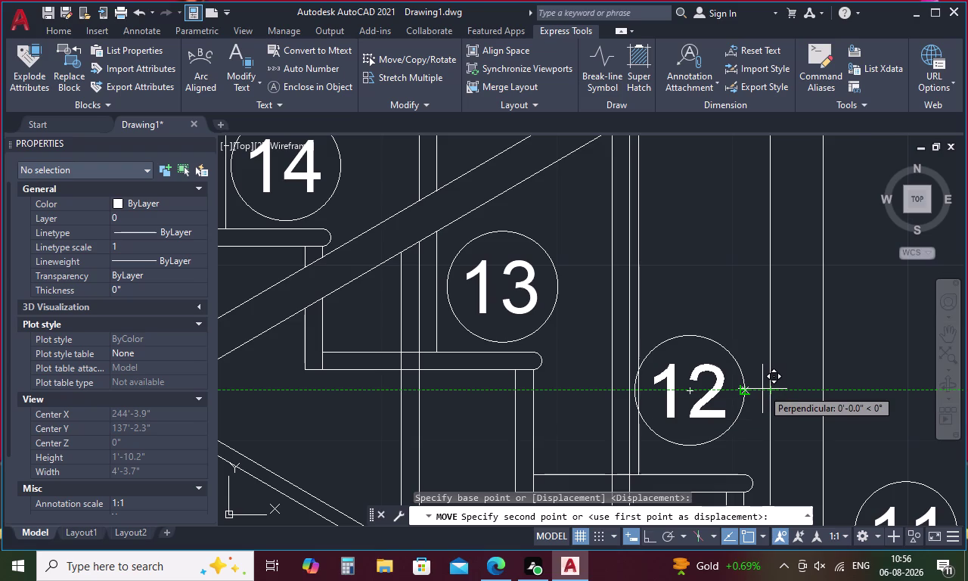
scroll(up, 3)
click(775, 400)
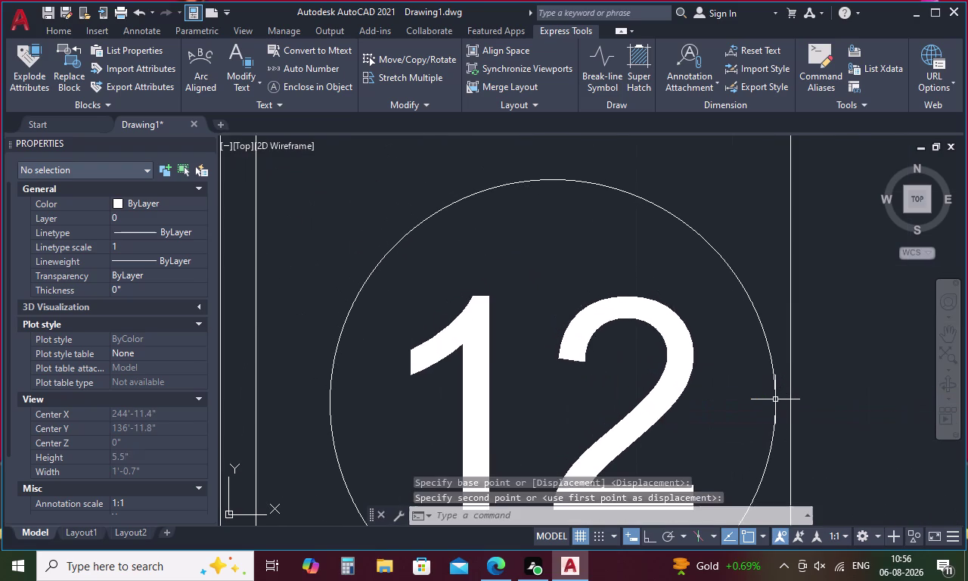
Move step number 15 with its circle slightly upward.
scroll(down, 3)
middle_drag(649, 387, 813, 401)
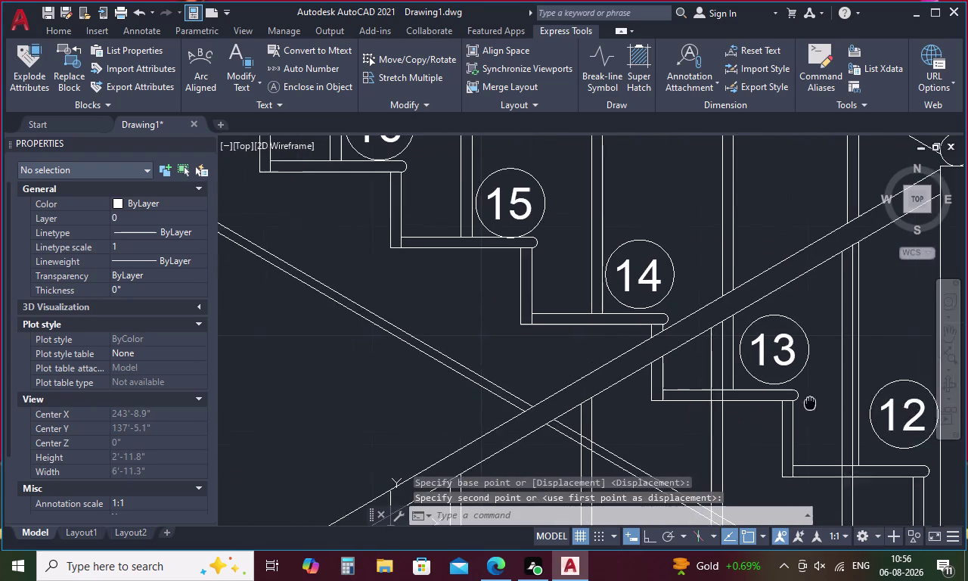
middle_drag(812, 402, 815, 401)
scroll(down, 3)
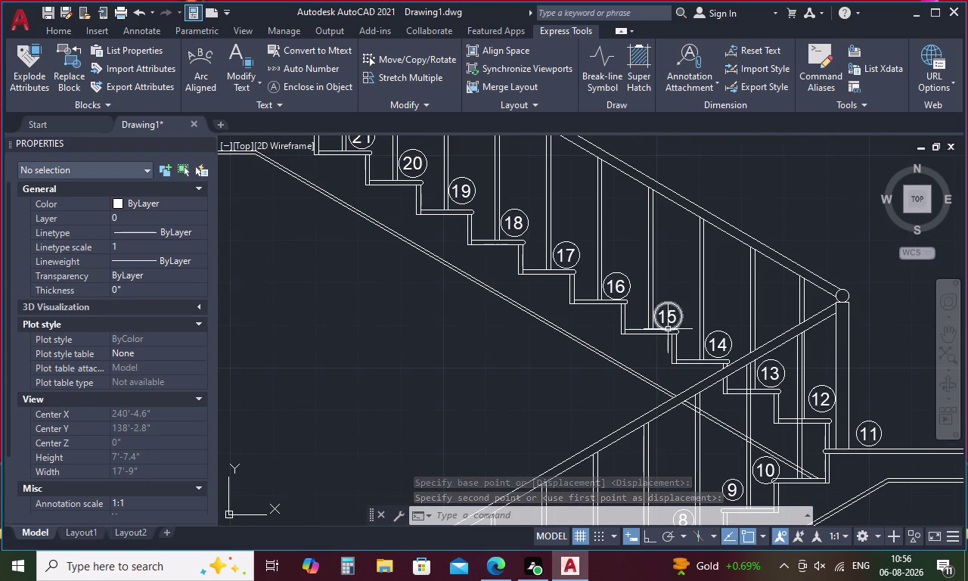
scroll(up, 3)
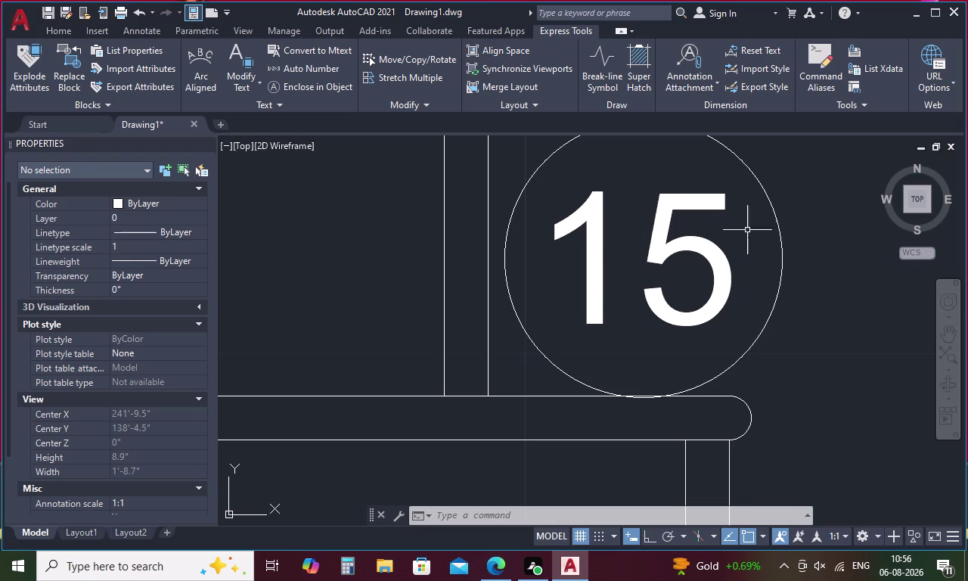
drag(782, 203, 550, 366)
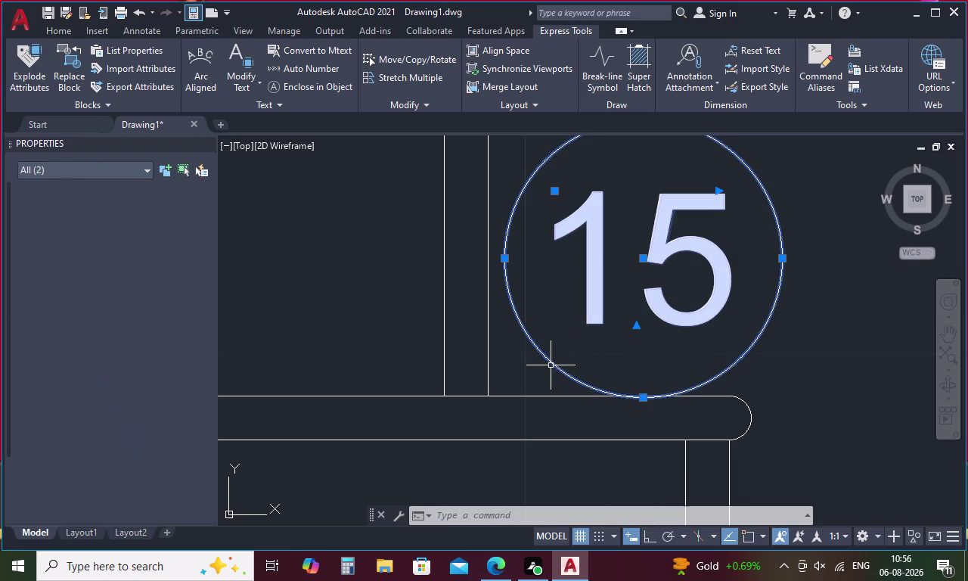
right_click(588, 330)
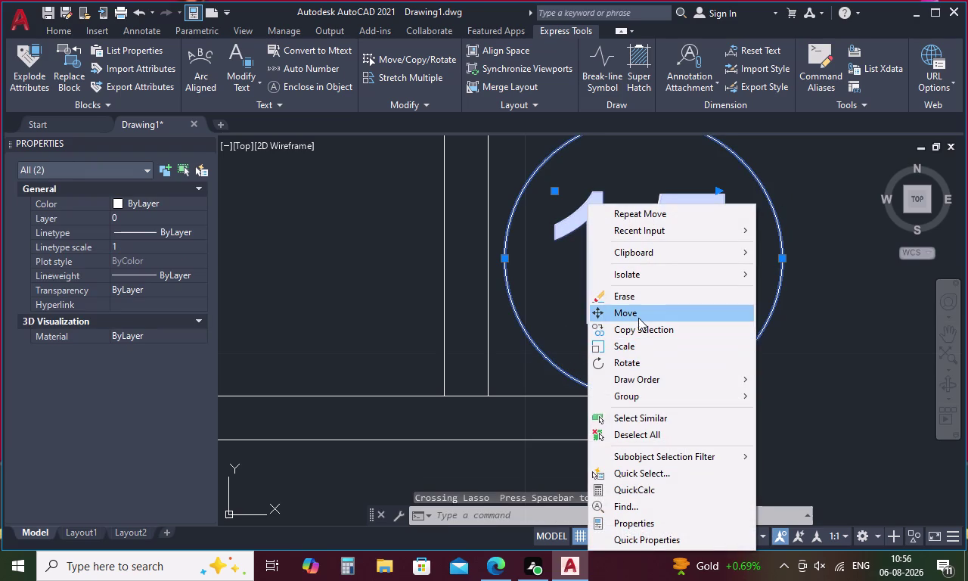
click(639, 318)
click(657, 260)
click(655, 238)
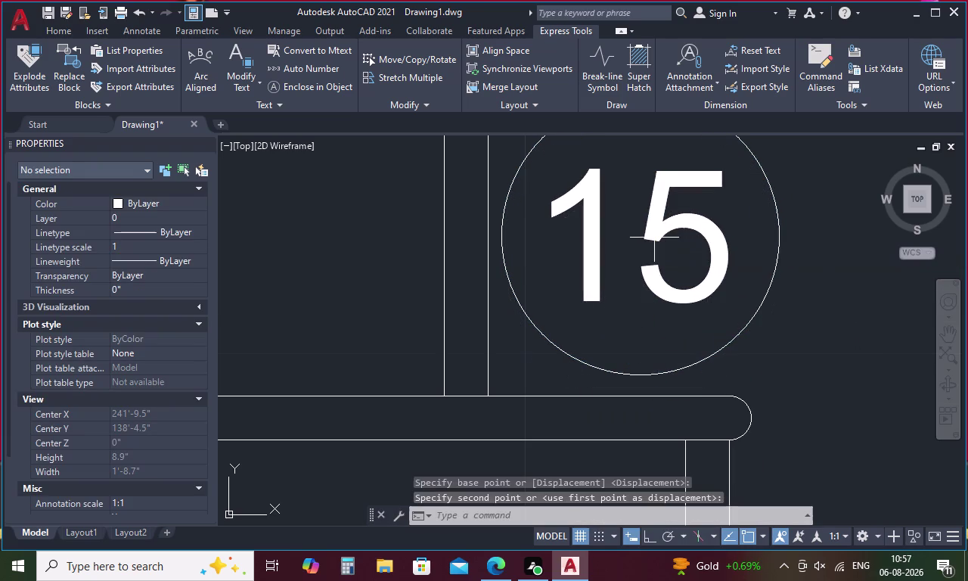
Select number 22 and its circle and begin moving them left.
scroll(down, 3)
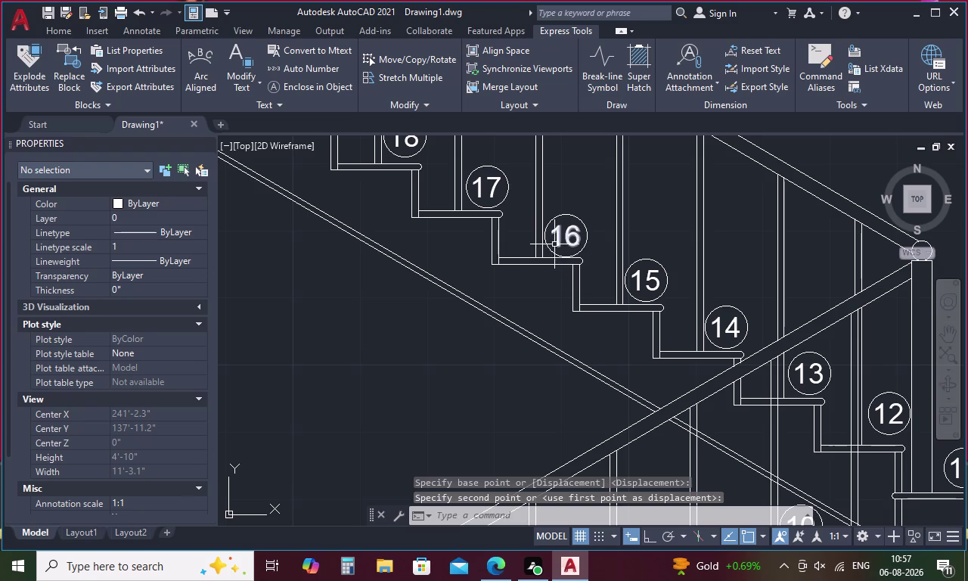
middle_drag(535, 245, 723, 359)
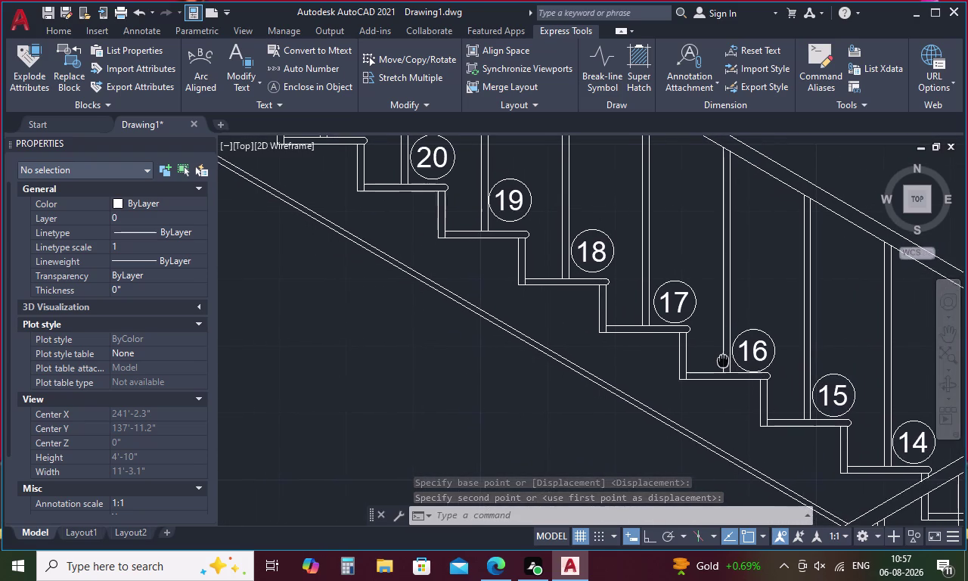
middle_drag(723, 359, 792, 372)
middle_drag(541, 305, 766, 407)
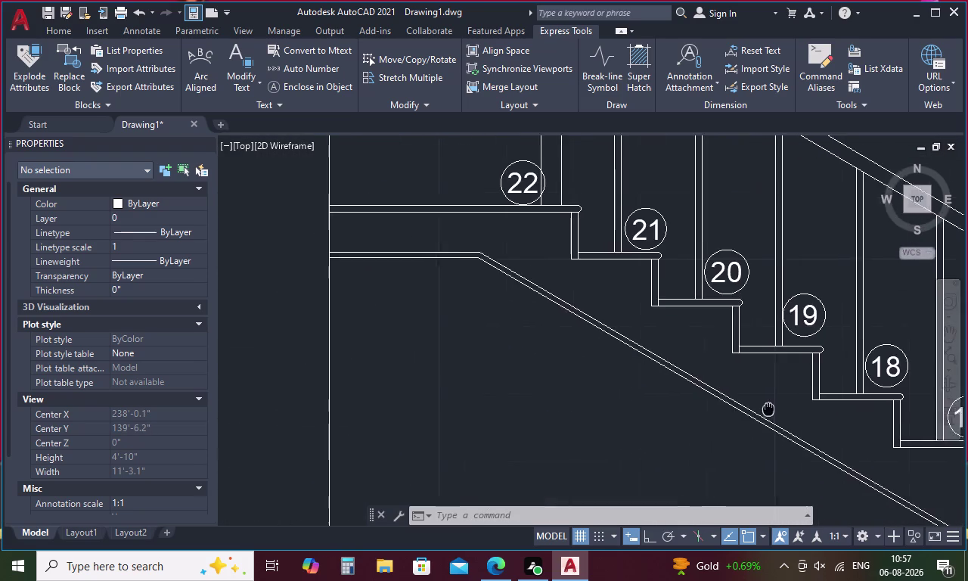
middle_drag(766, 408, 788, 413)
scroll(up, 3)
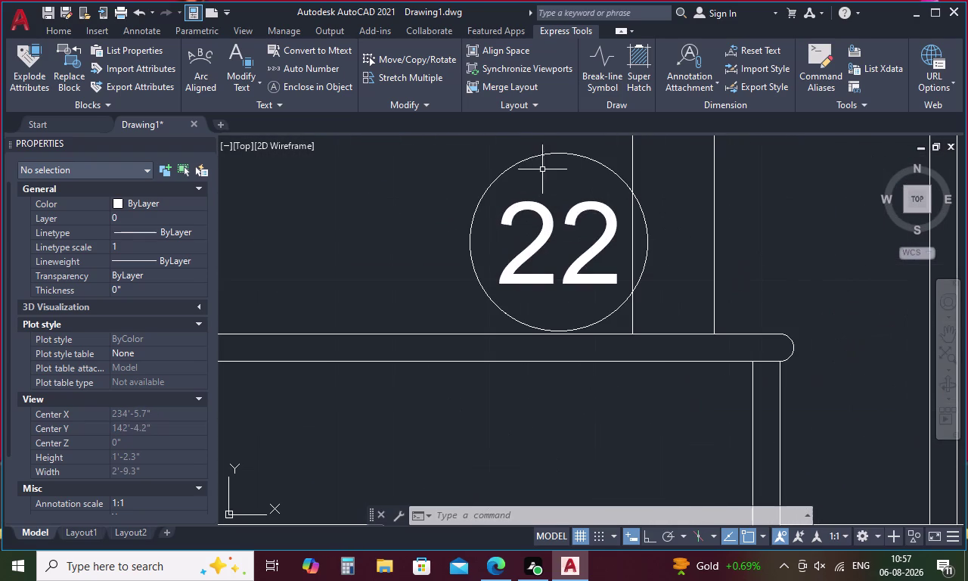
drag(570, 158, 501, 302)
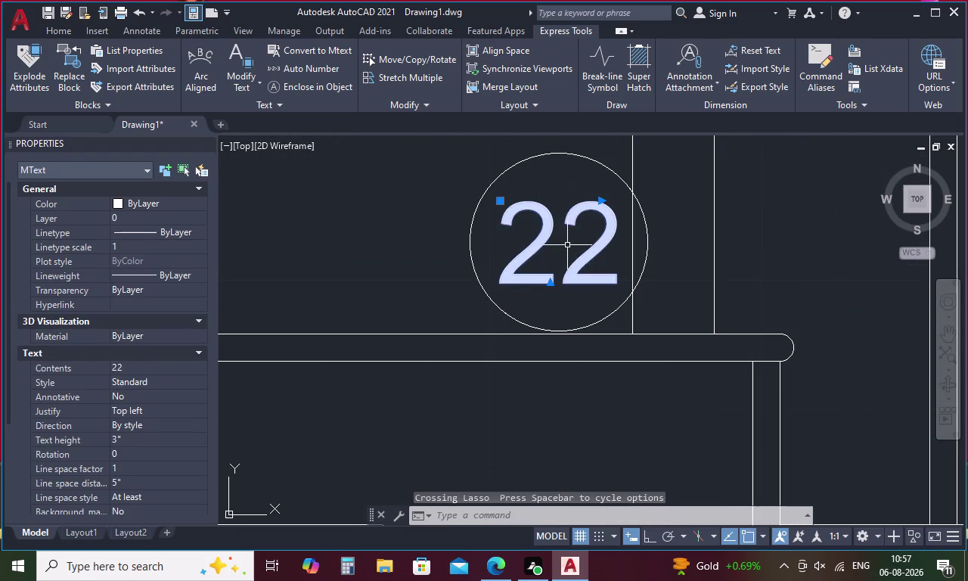
click(588, 159)
right_click(556, 227)
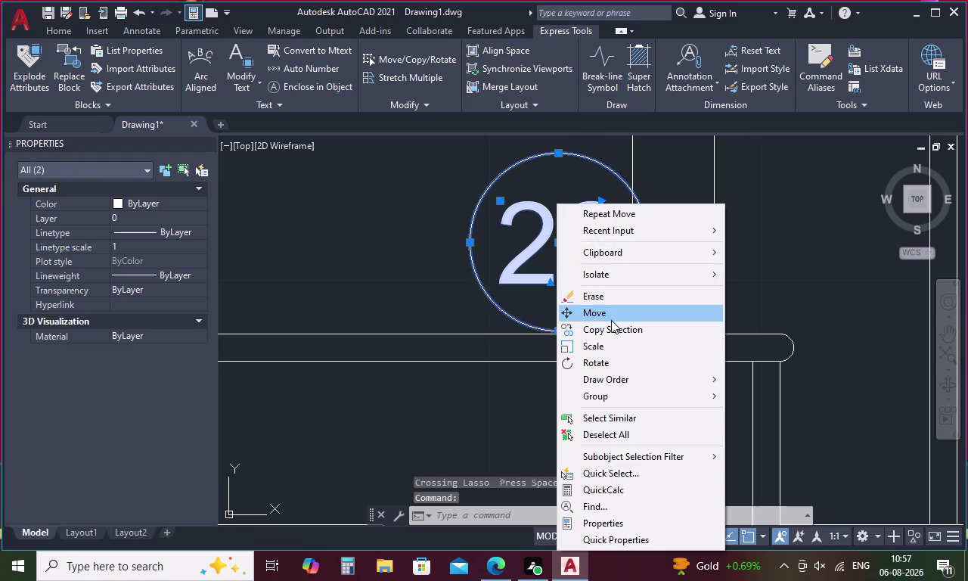
click(611, 313)
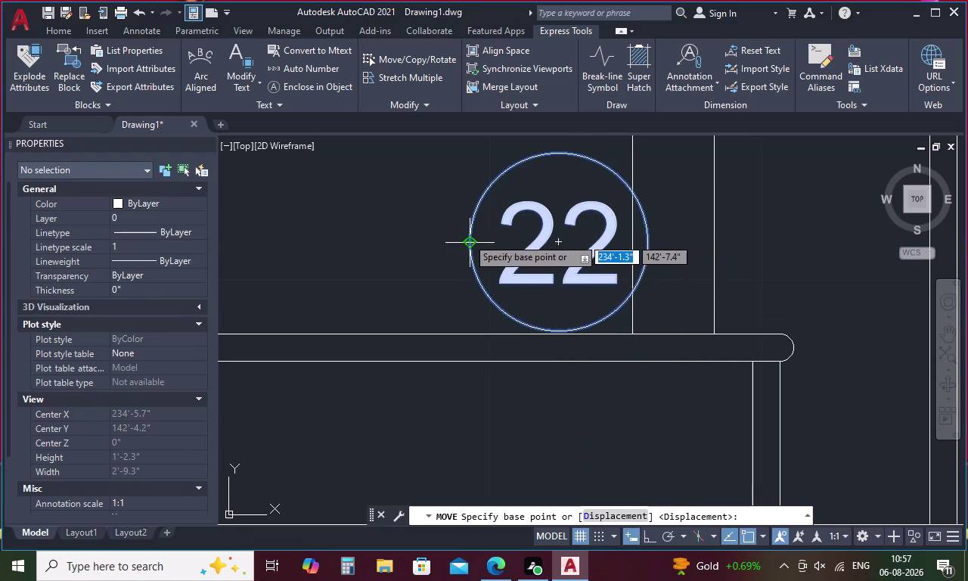
click(467, 238)
click(438, 242)
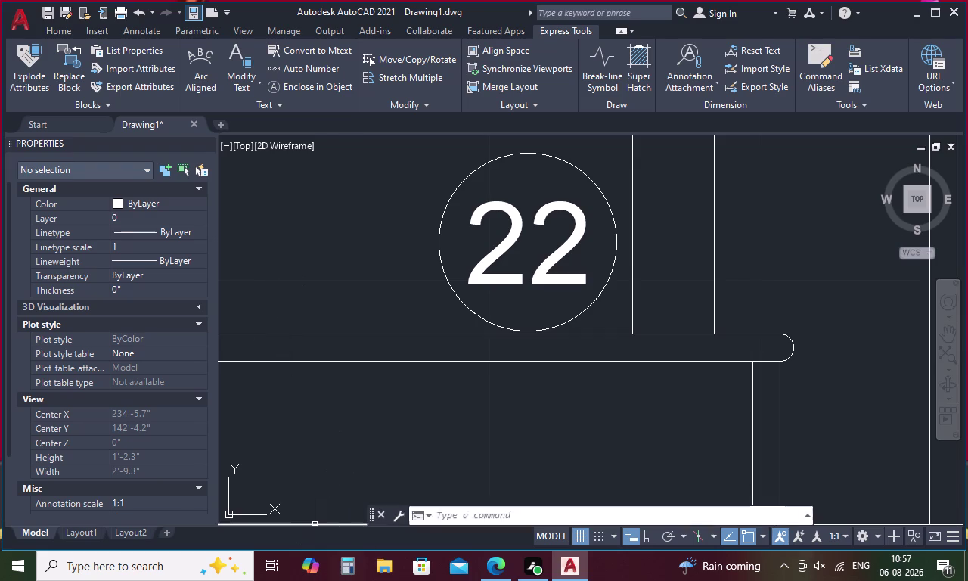
scroll(down, 3)
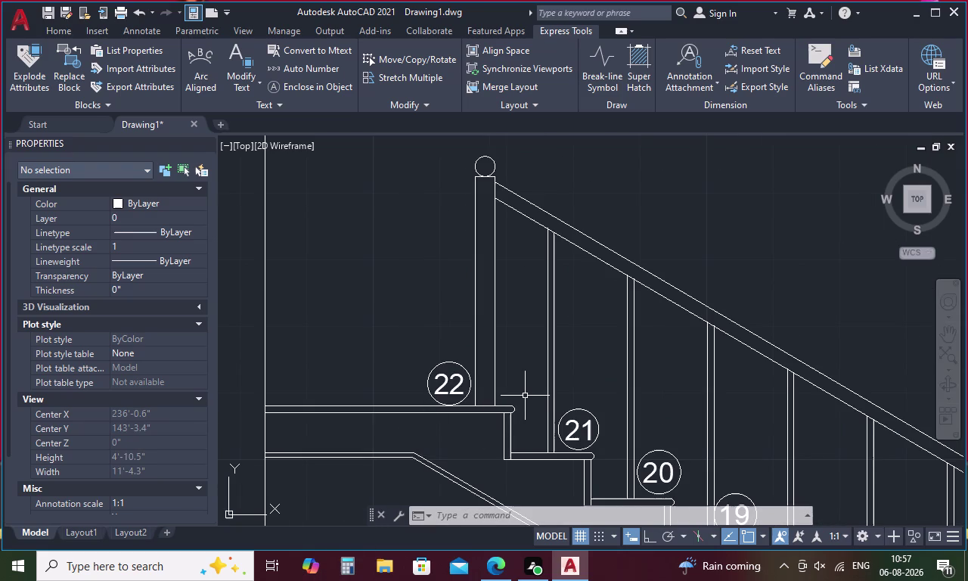
scroll(down, 3)
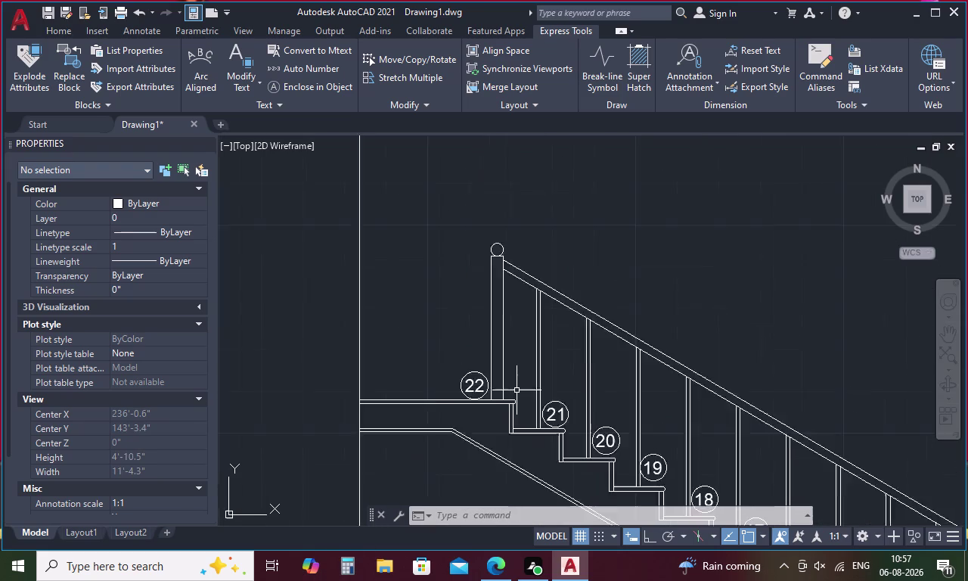
scroll(down, 3)
middle_drag(516, 390, 398, 233)
middle_drag(560, 424, 494, 297)
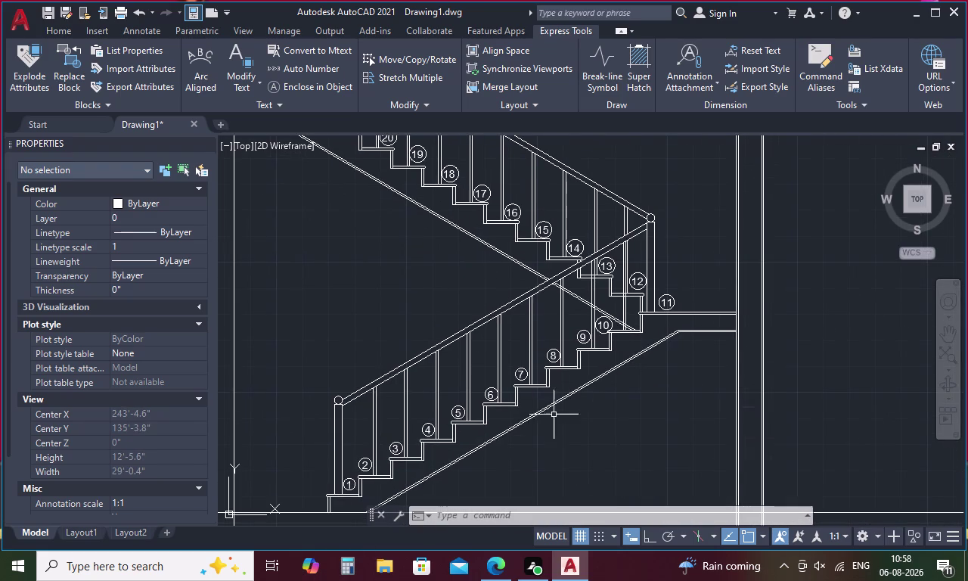
scroll(up, 3)
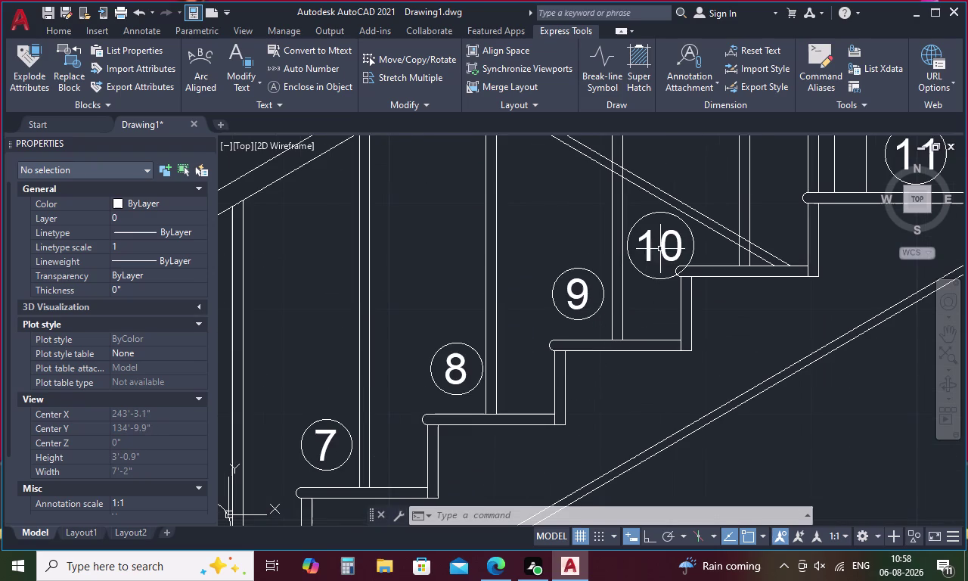
click(694, 239)
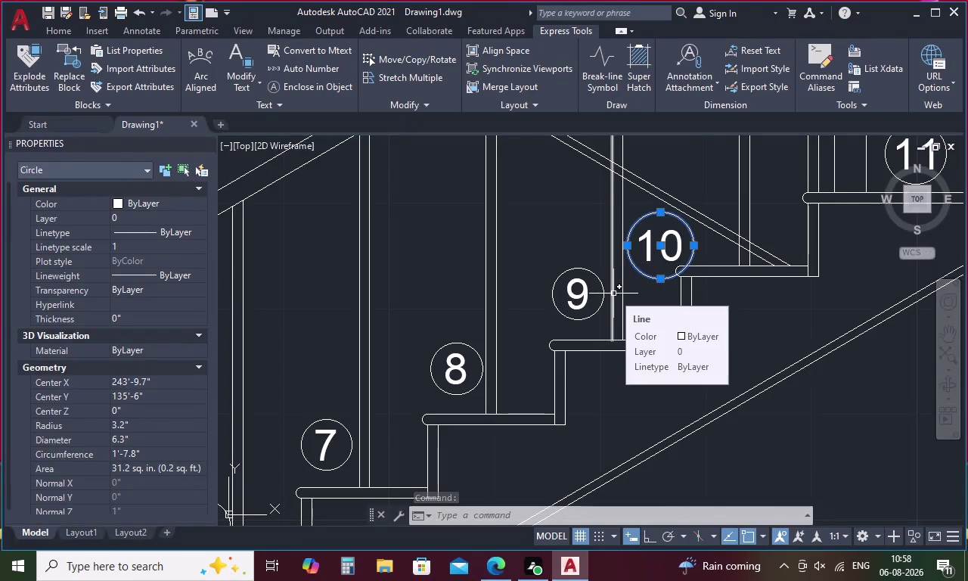
Delete step 10's circle and redraw it centred on the number, touching the tread.
key(Delete)
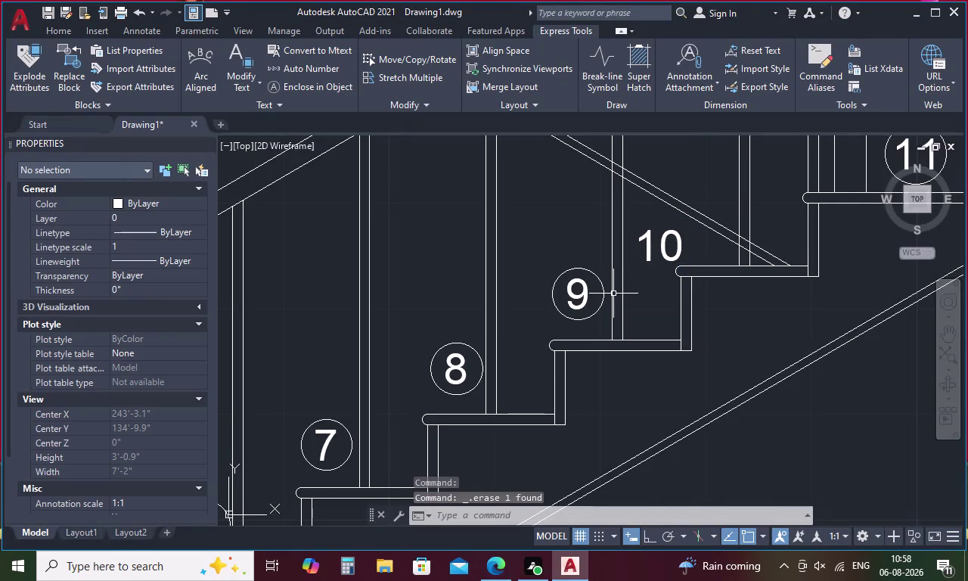
key(c)
key(Return)
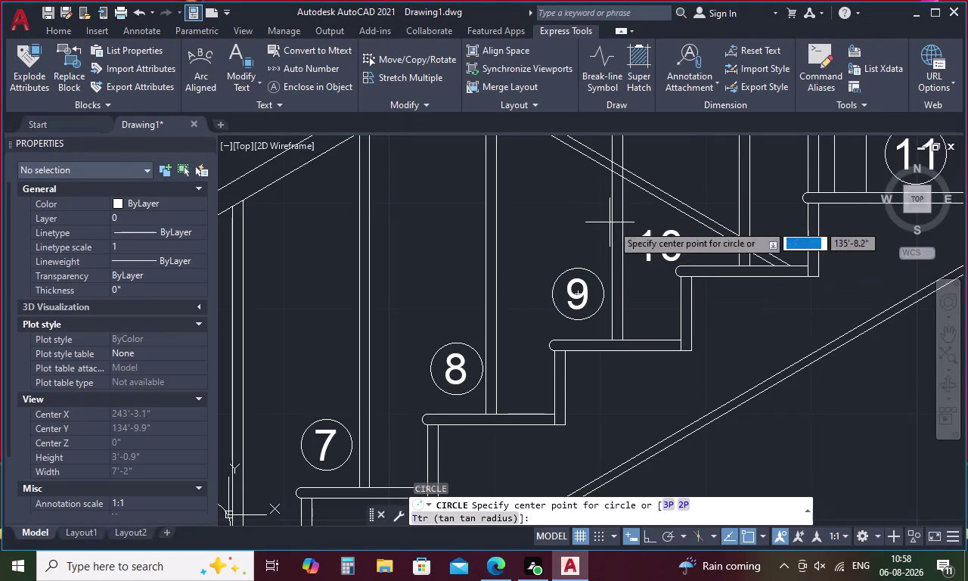
click(658, 245)
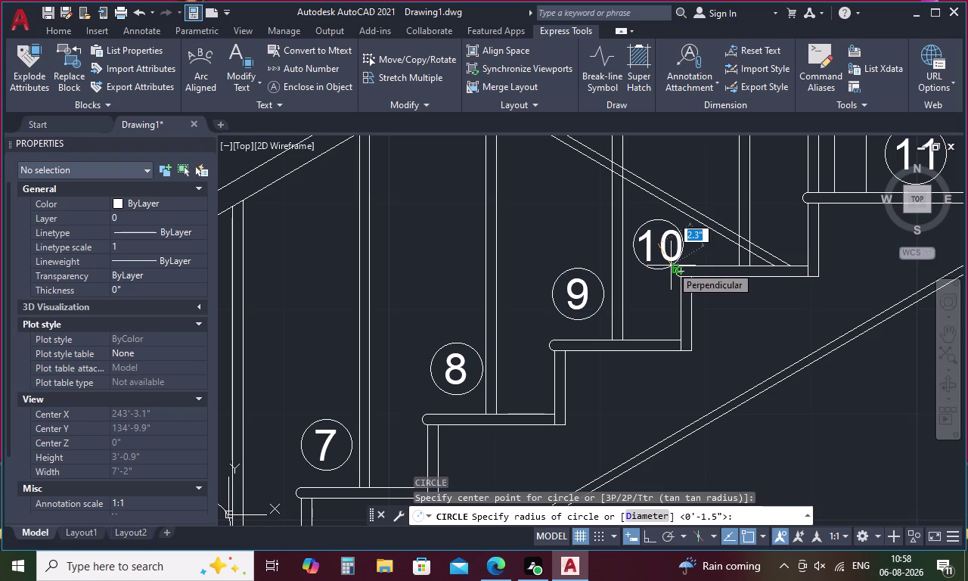
click(671, 265)
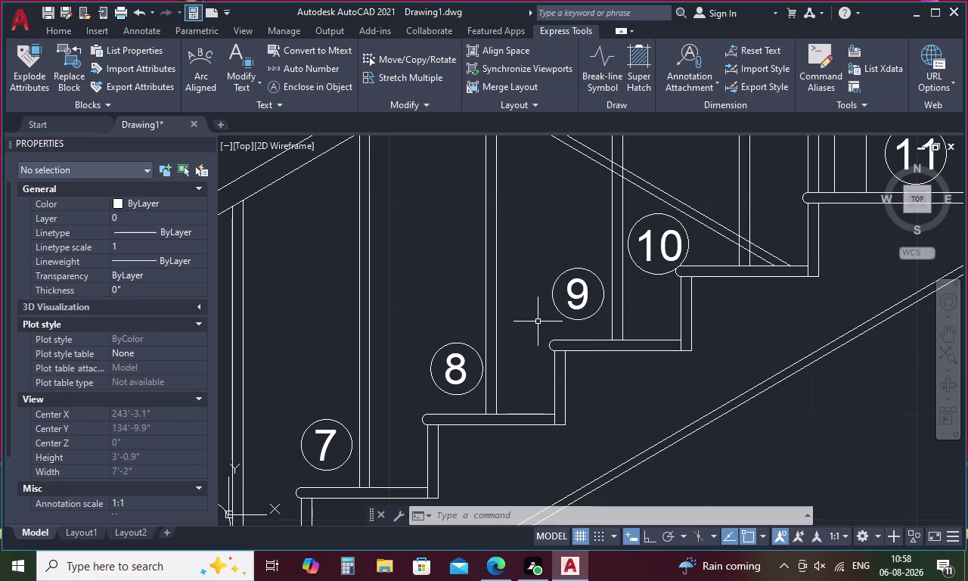
Pan and zoom across both stair drawings to check the circled step numbers.
scroll(down, 3)
middle_drag(397, 380, 610, 298)
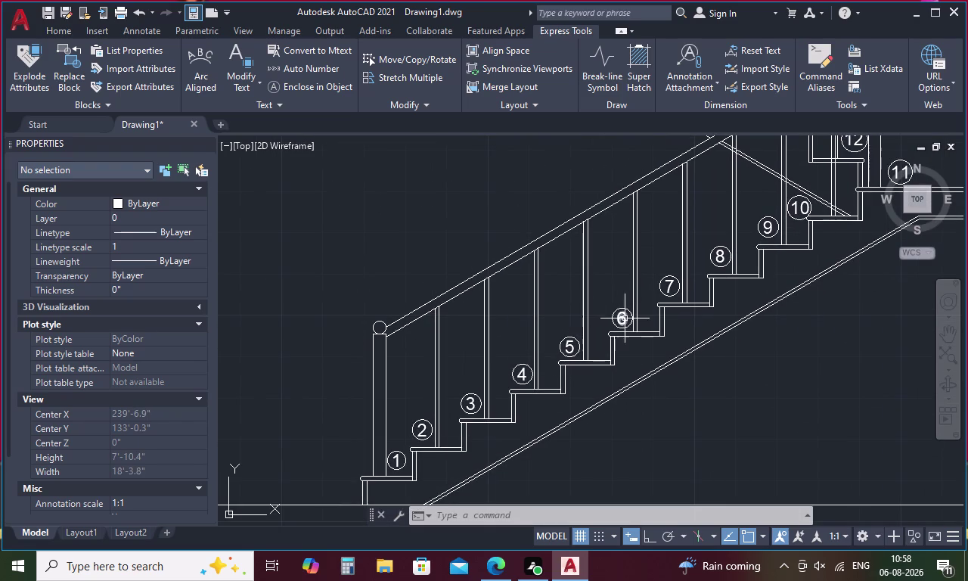
scroll(up, 3)
middle_drag(670, 302, 260, 436)
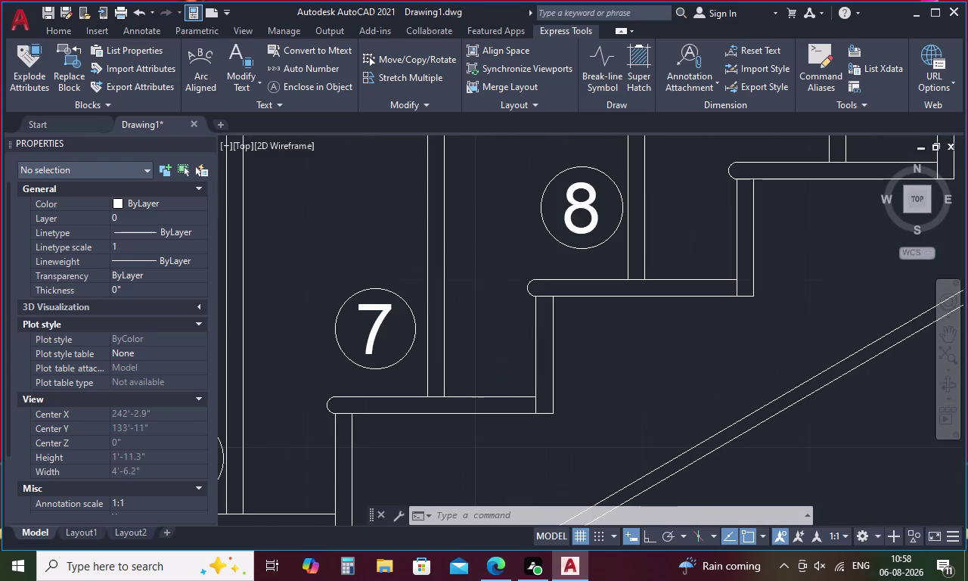
middle_drag(502, 347, 258, 462)
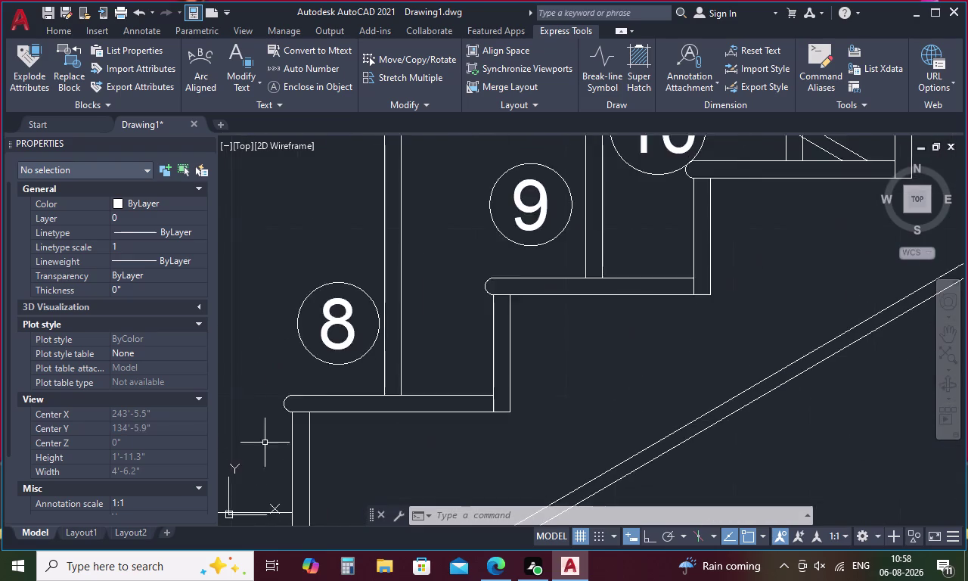
scroll(down, 3)
middle_drag(331, 398, 492, 393)
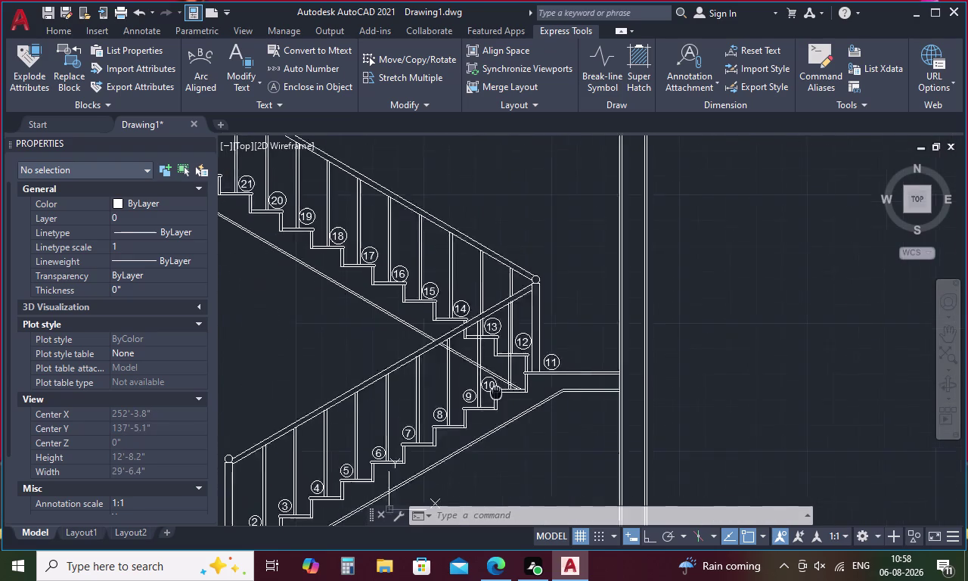
middle_drag(491, 393, 567, 383)
scroll(up, 3)
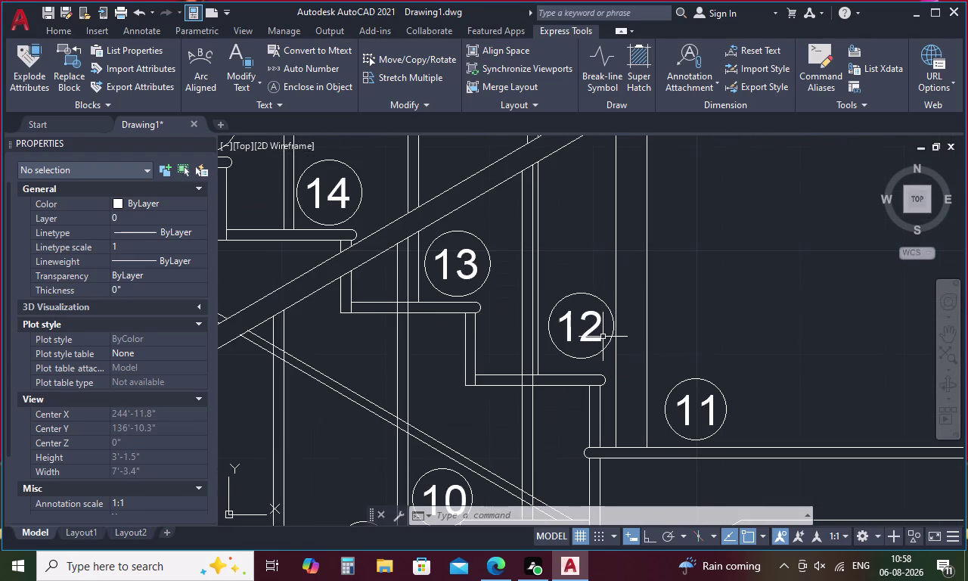
scroll(down, 3)
scroll(down, 3)
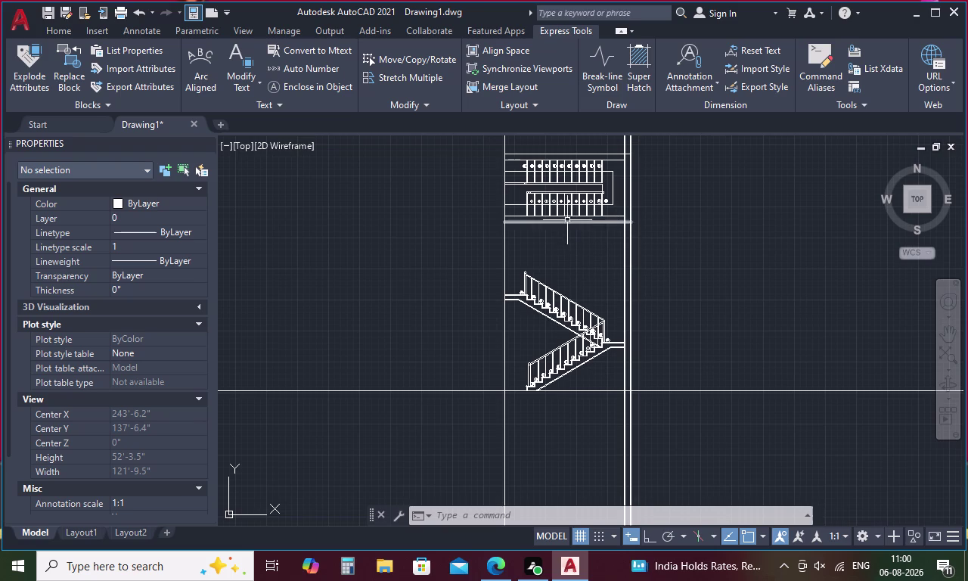
Draw a short horizontal cap line across the top of the post right of the stair.
key(l)
key(Return)
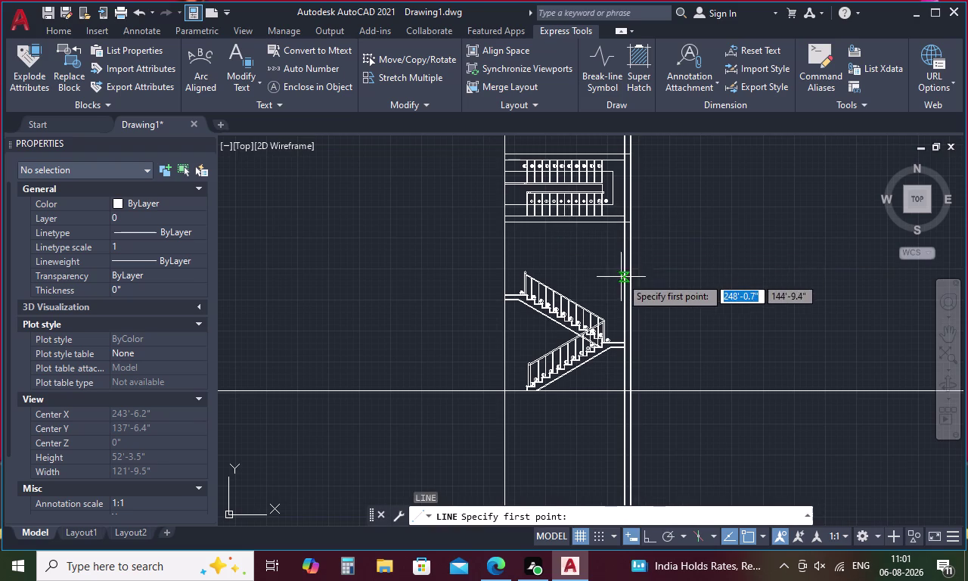
scroll(up, 3)
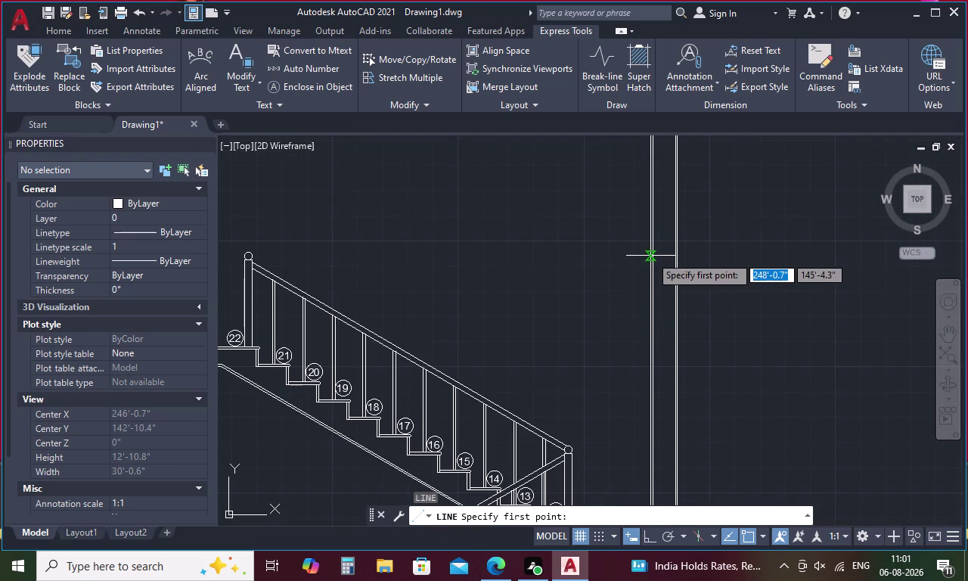
click(651, 256)
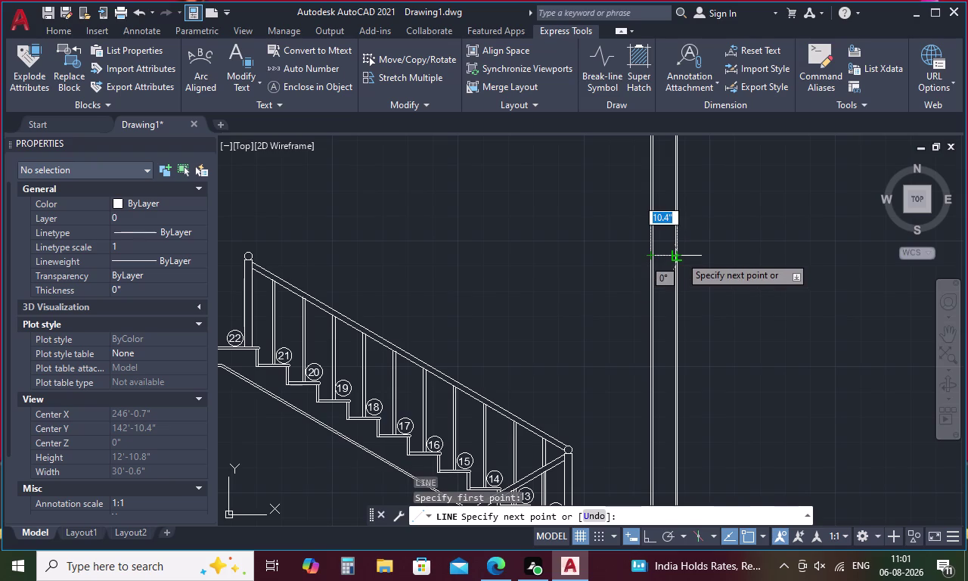
click(680, 255)
key(Escape)
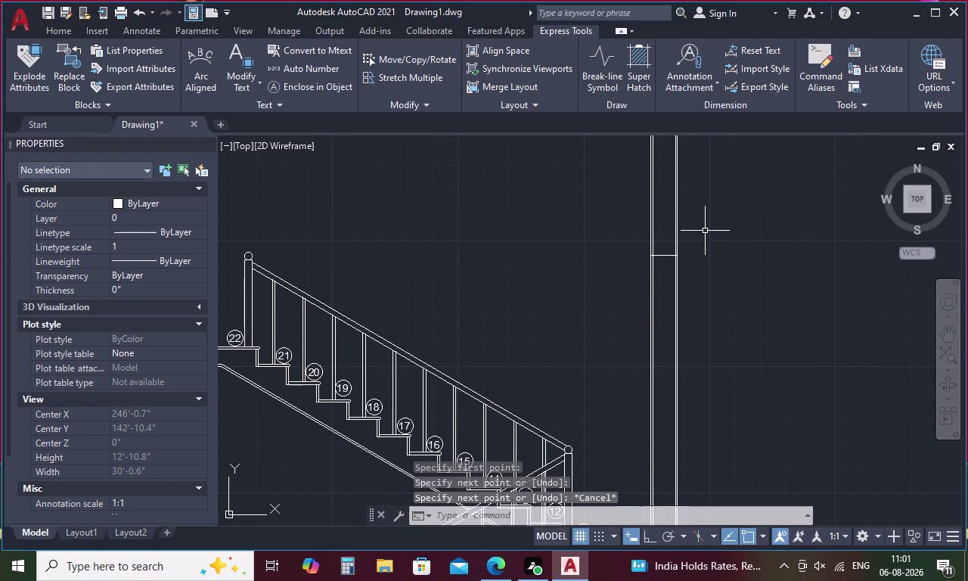
Trim the post lines above the new cap and leftover line ends near the stair.
key(t)
text(R)
key(space)
drag(703, 212, 624, 214)
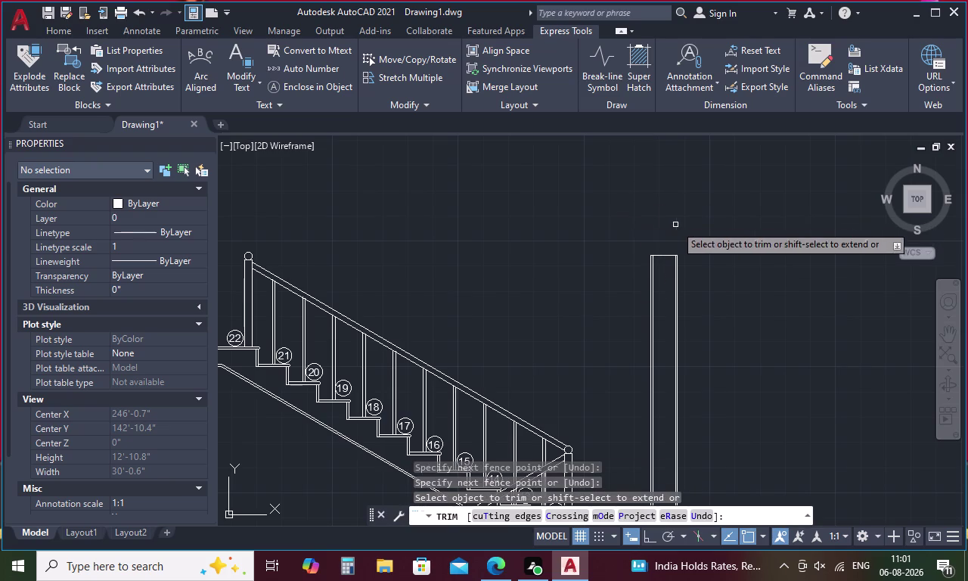
scroll(down, 3)
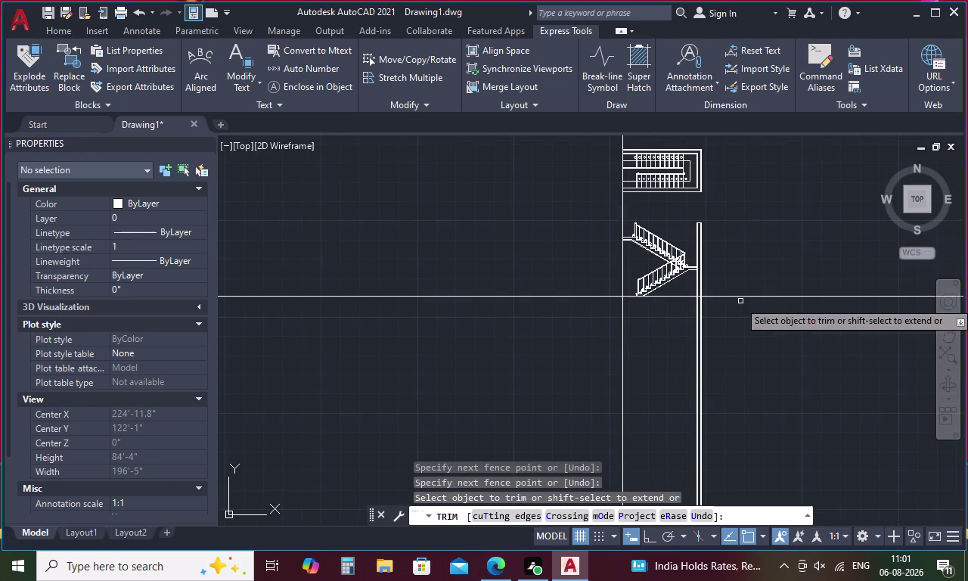
drag(733, 337, 690, 358)
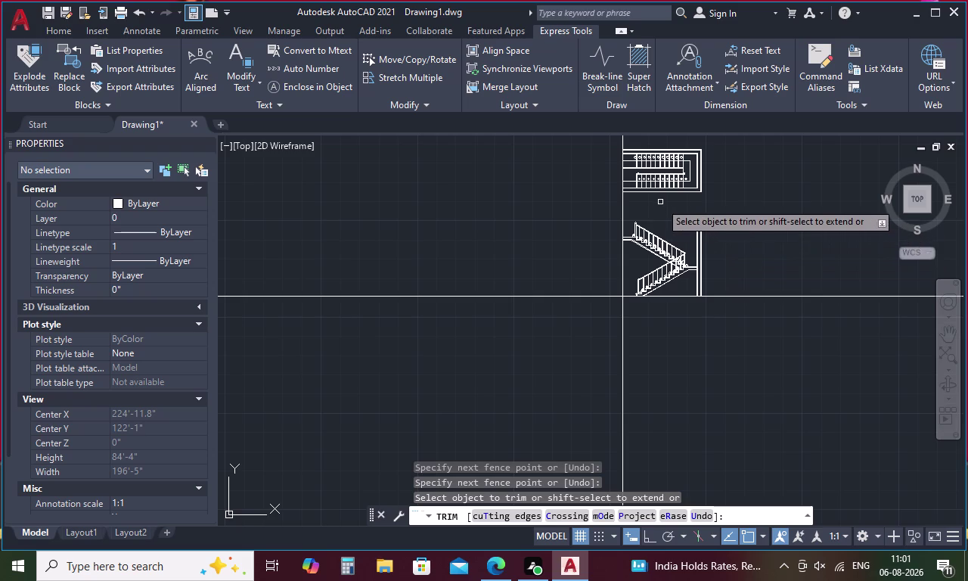
key(Escape)
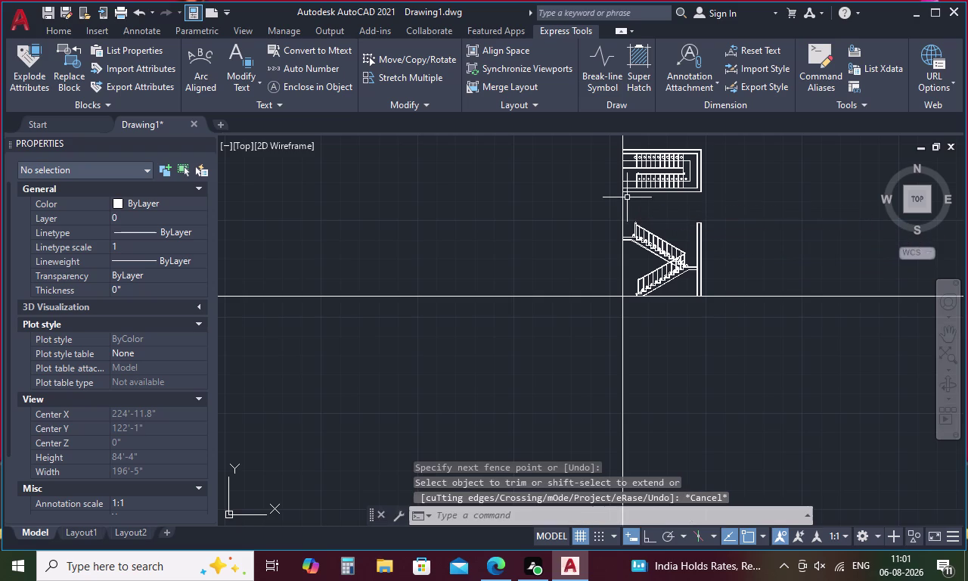
Erase the long vertical construction line running up past the post.
click(622, 203)
key(Delete)
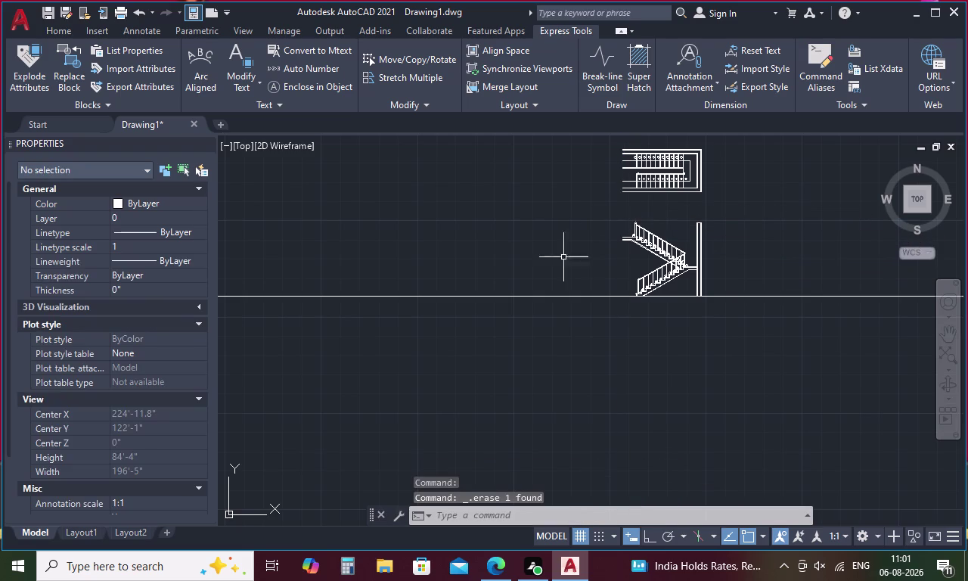
middle_drag(657, 219, 644, 341)
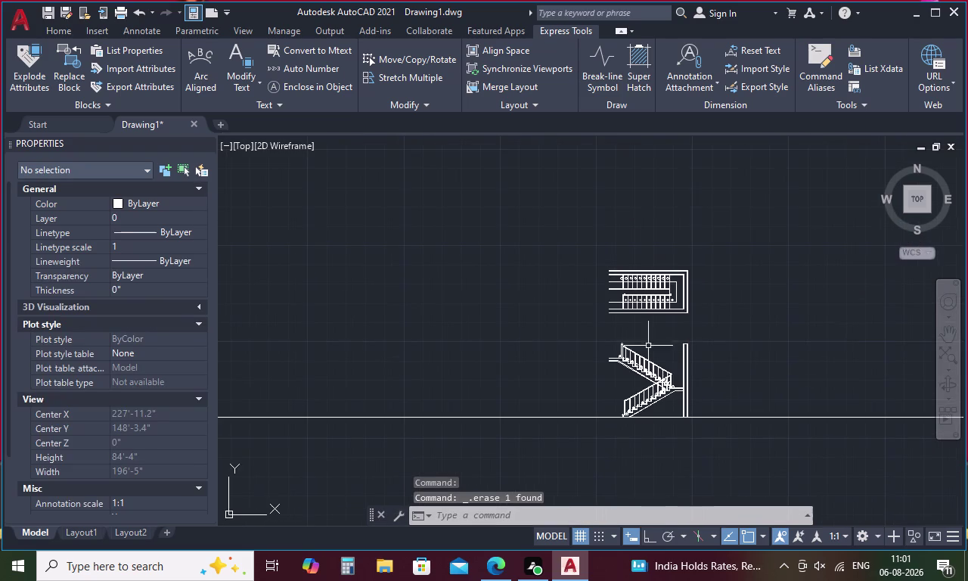
scroll(up, 3)
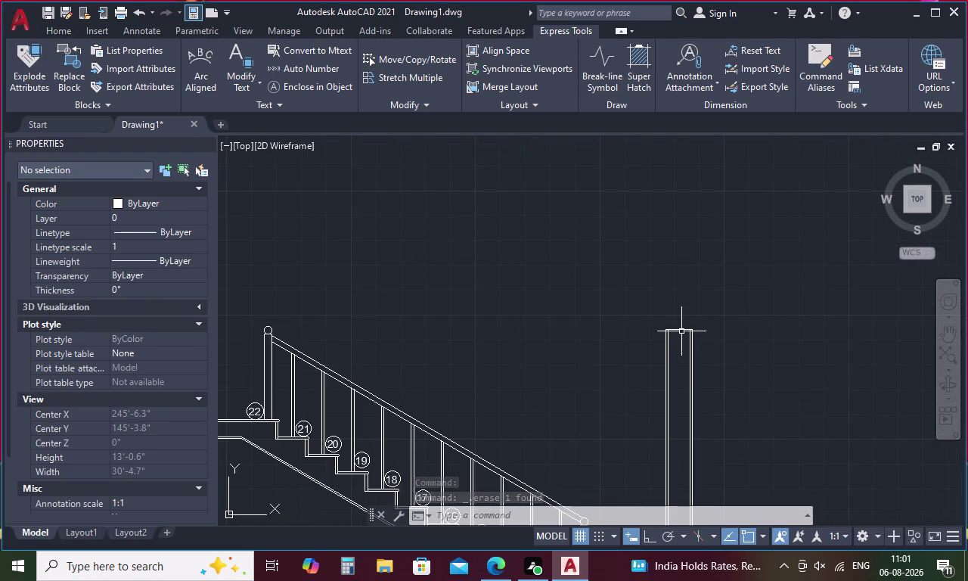
scroll(down, 3)
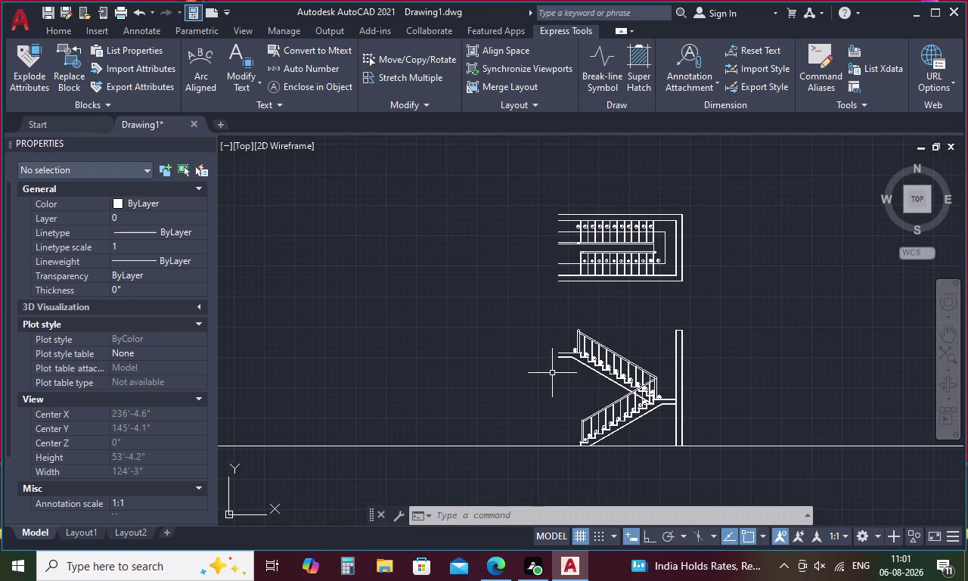
key(l)
key(Return)
scroll(up, 3)
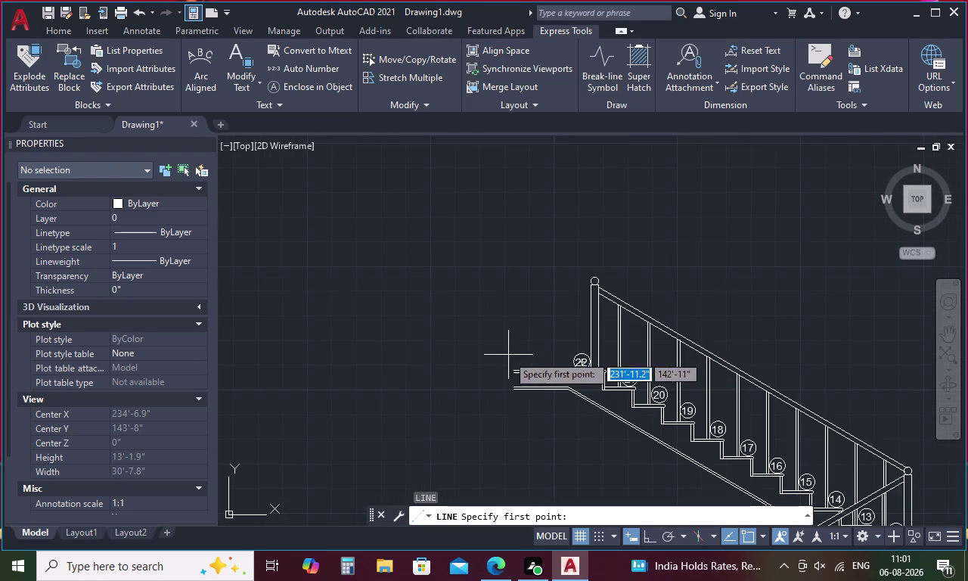
drag(513, 365, 513, 372)
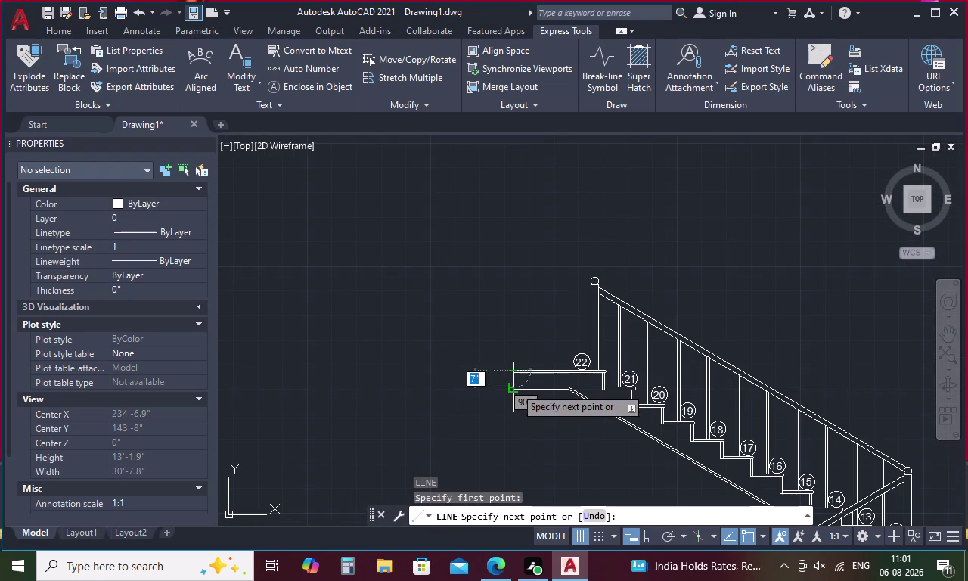
click(515, 388)
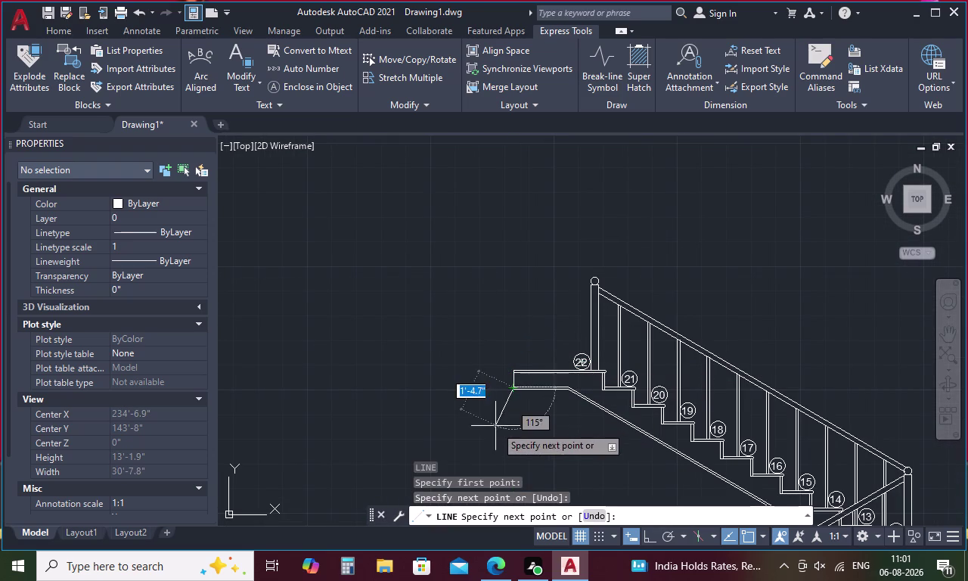
click(514, 429)
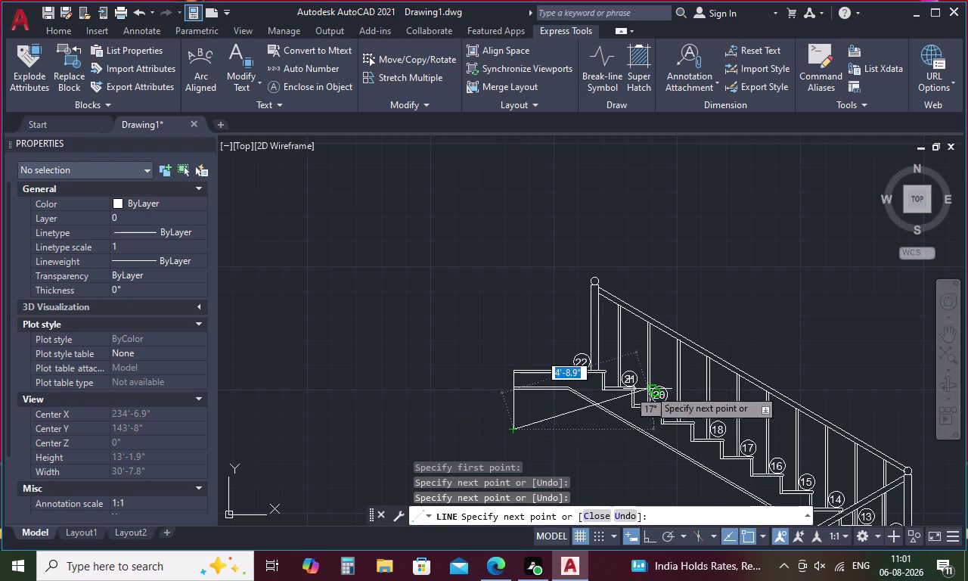
key(Escape)
middle_drag(532, 270, 548, 415)
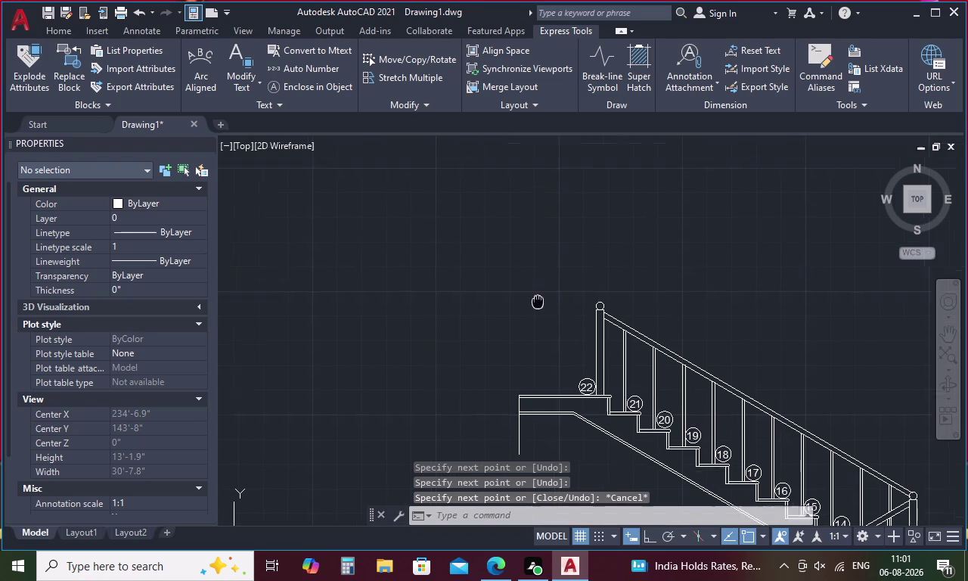
middle_drag(548, 415, 548, 472)
key(l)
key(space)
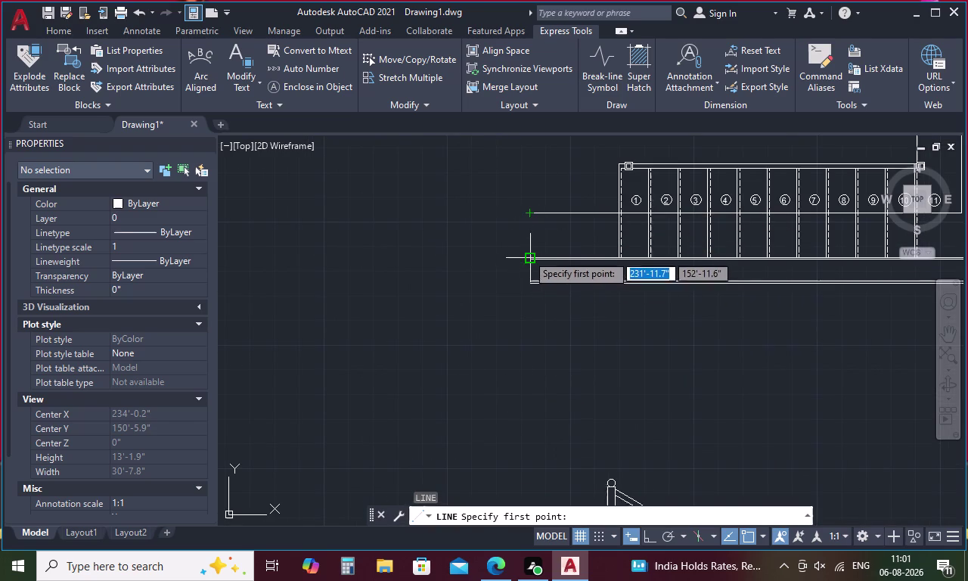
scroll(up, 3)
drag(533, 266, 534, 277)
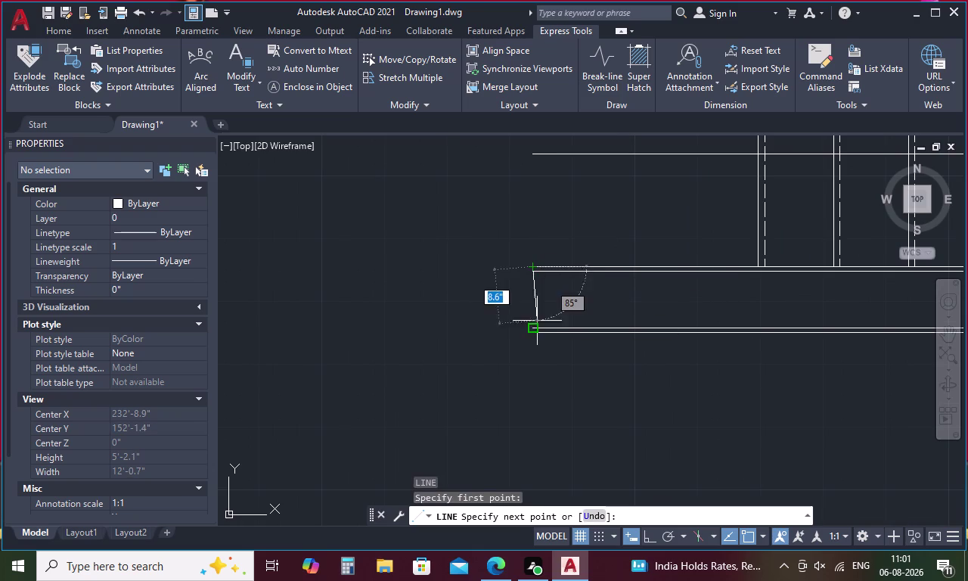
click(536, 337)
key(Escape)
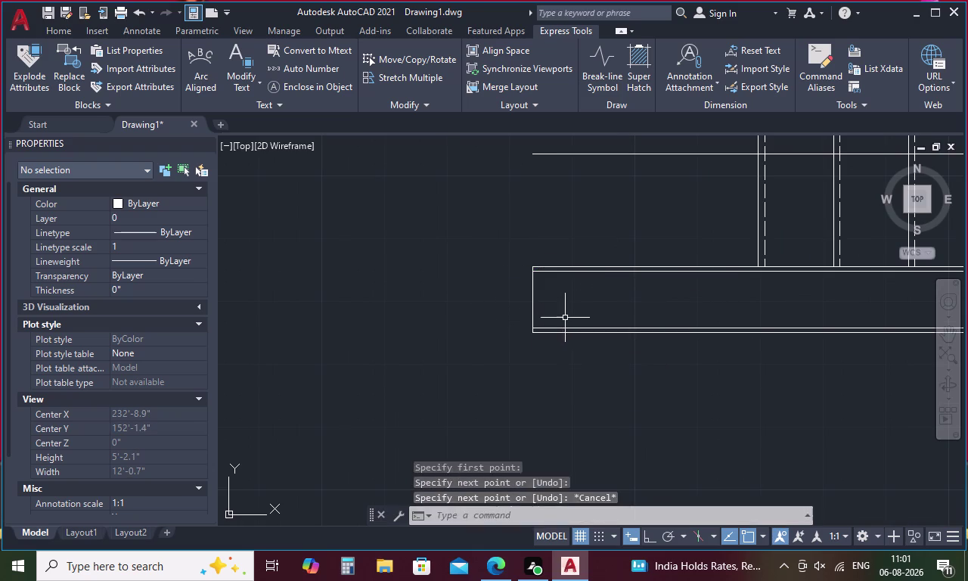
key(space)
middle_drag(570, 282, 552, 453)
scroll(down, 3)
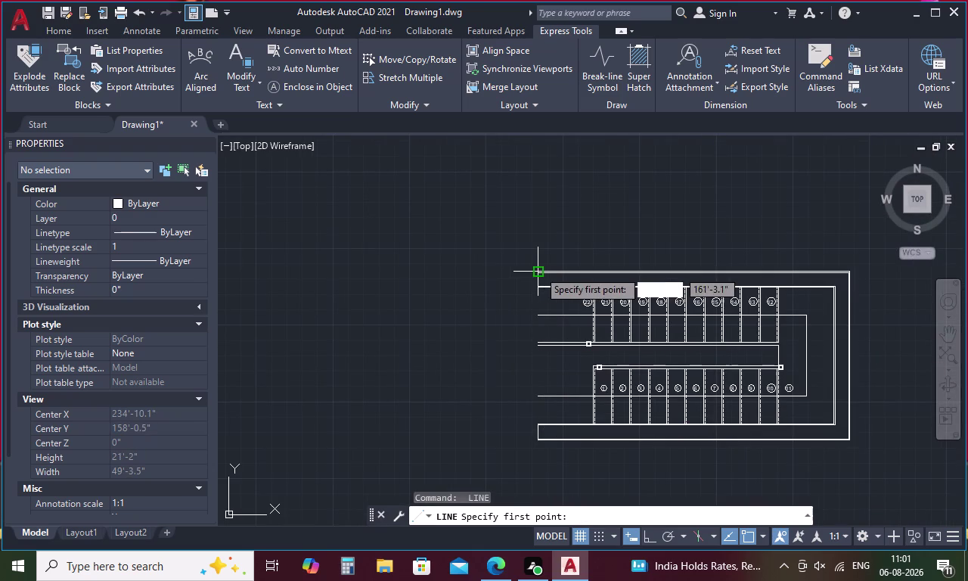
scroll(up, 3)
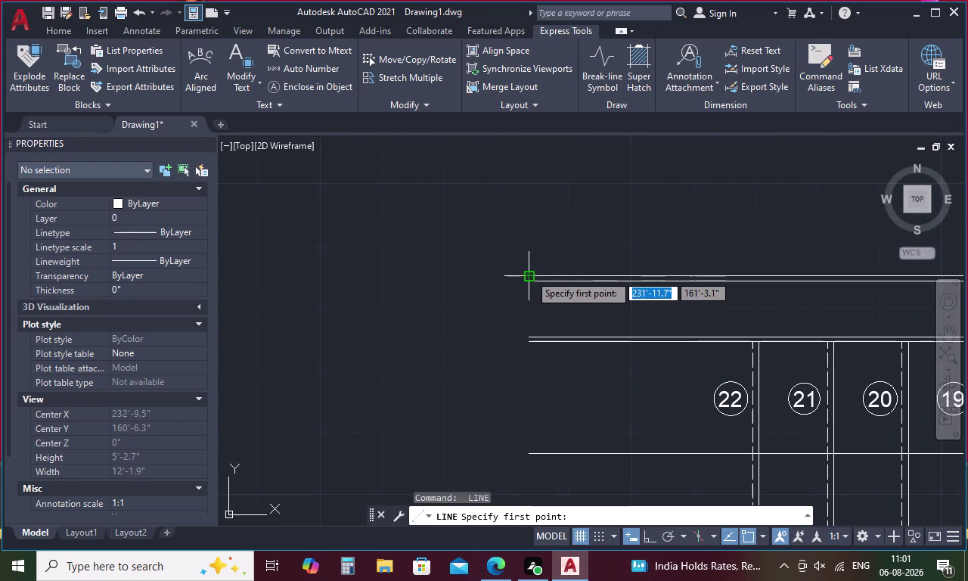
drag(530, 274, 530, 294)
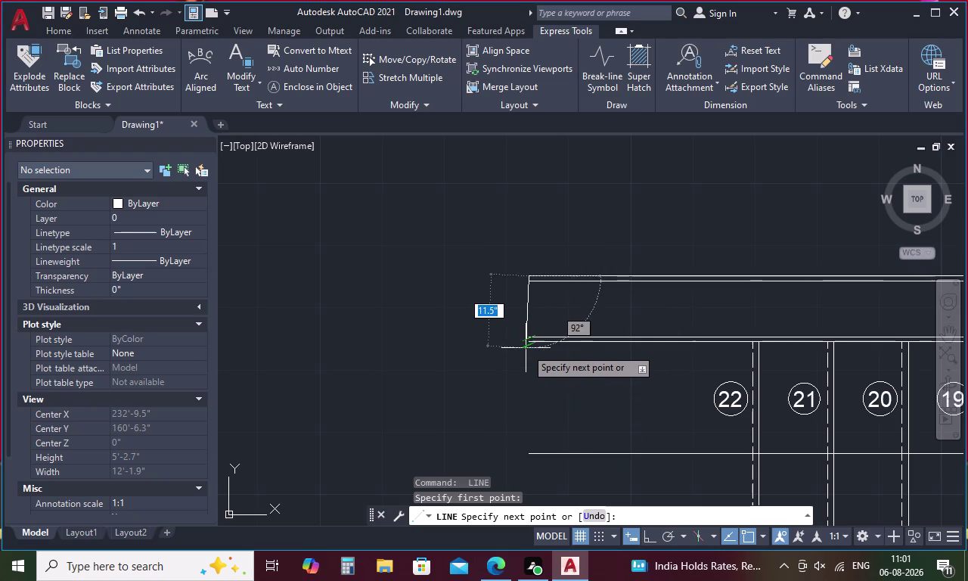
click(532, 344)
scroll(down, 3)
key(Escape)
scroll(down, 3)
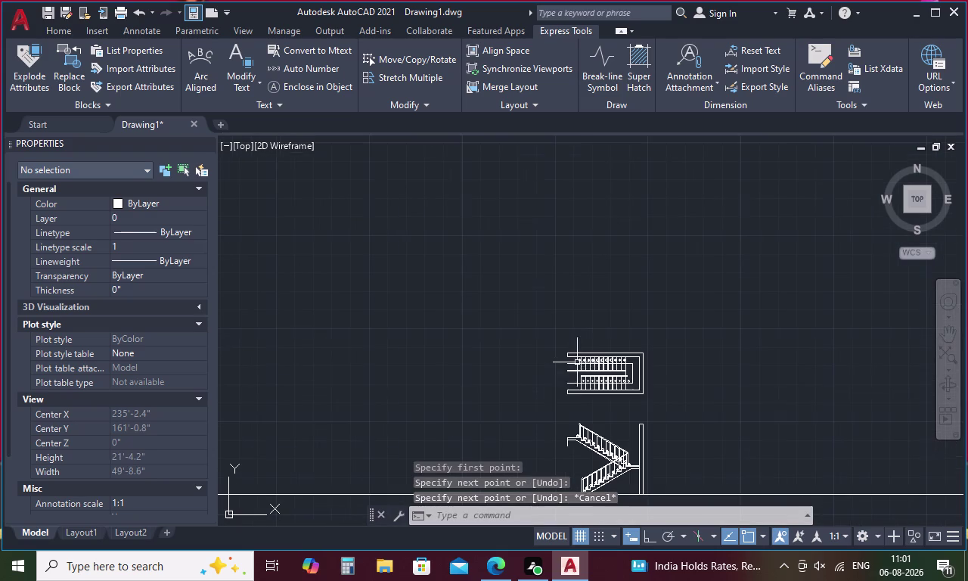
scroll(up, 3)
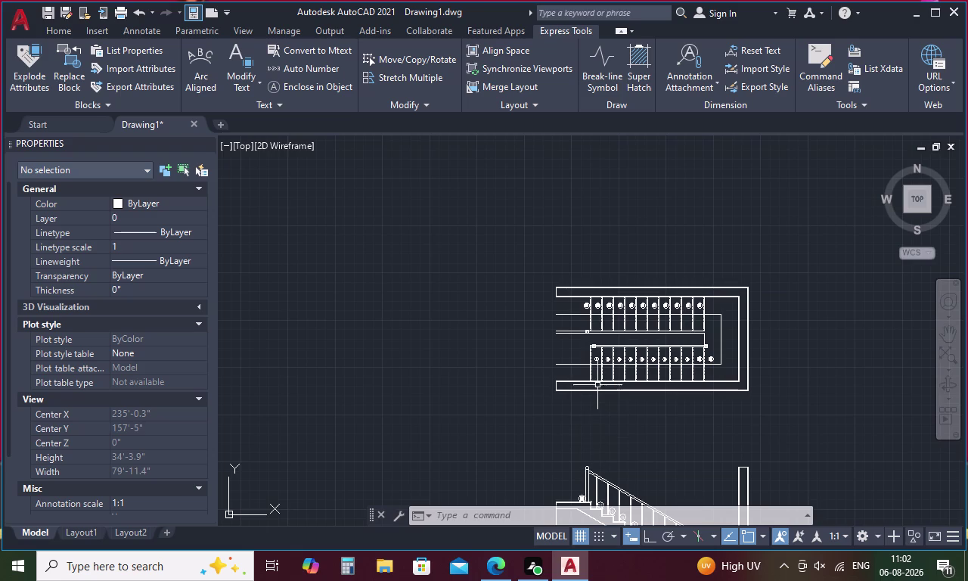
Start a line below the stair plan with Ortho on and draw two 2-inch sides.
key(l)
key(Return)
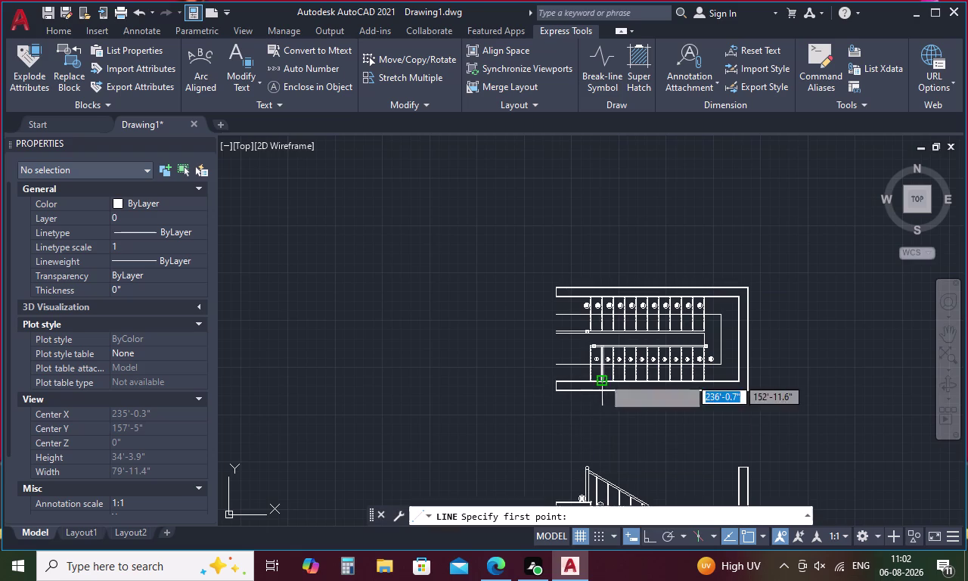
scroll(up, 3)
click(559, 318)
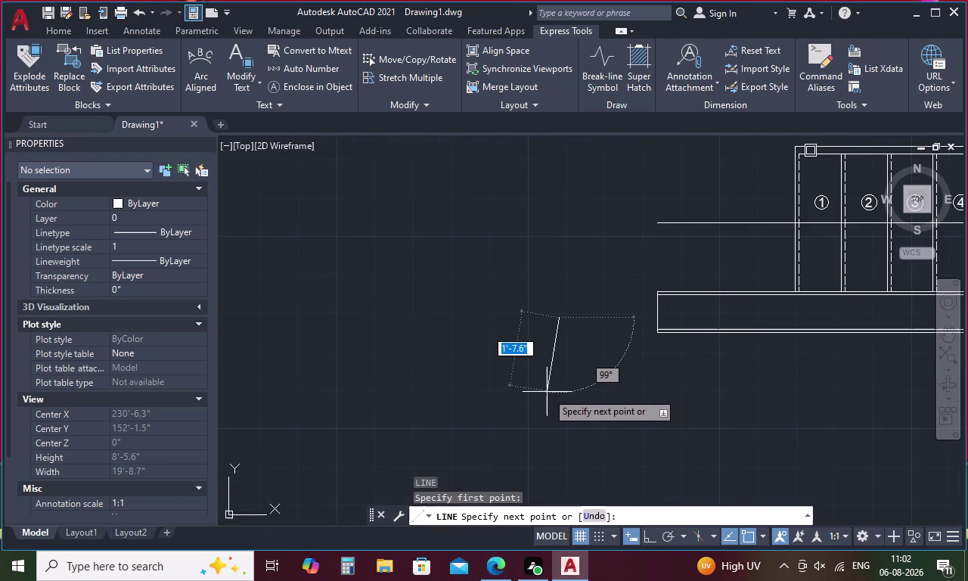
key(F8)
text(2)
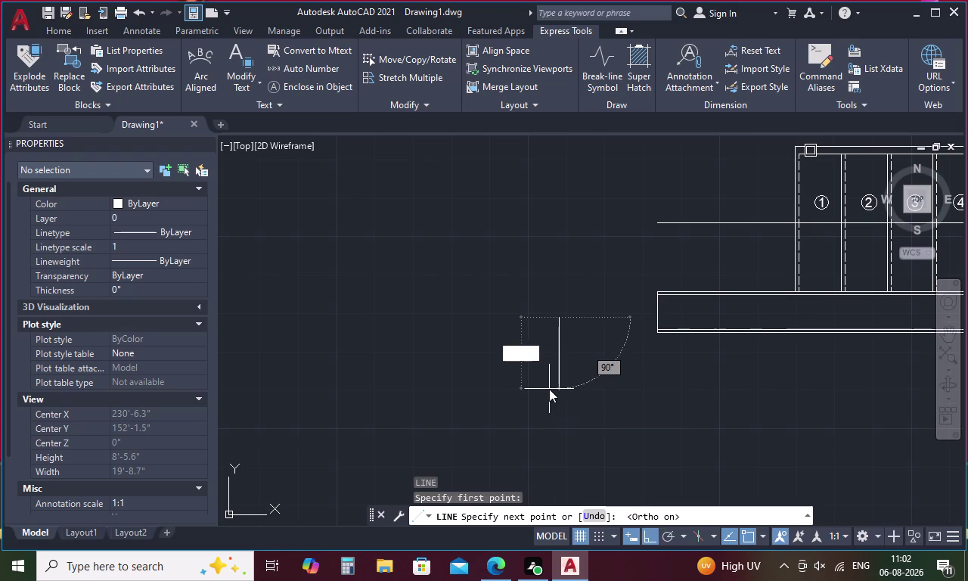
key(space)
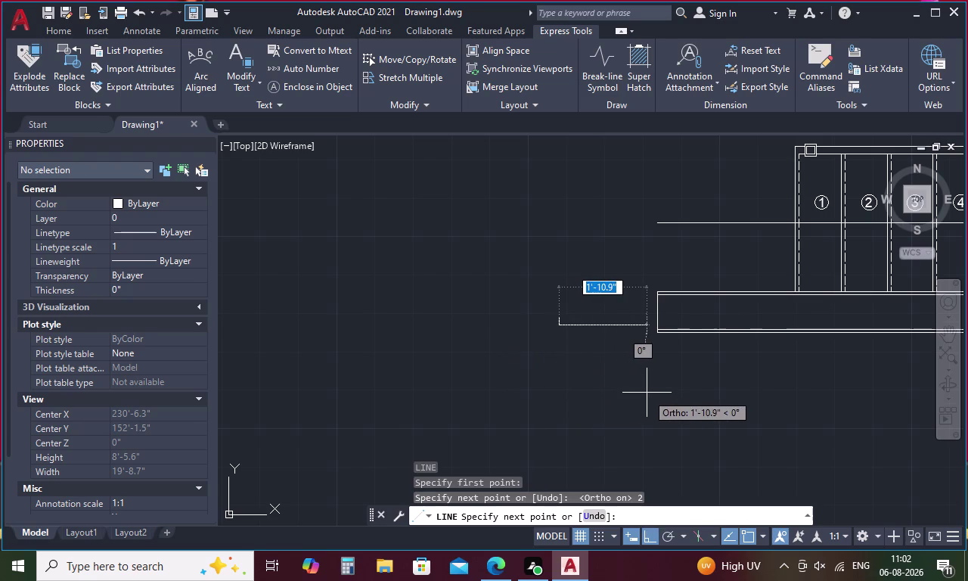
text(2)
key(space)
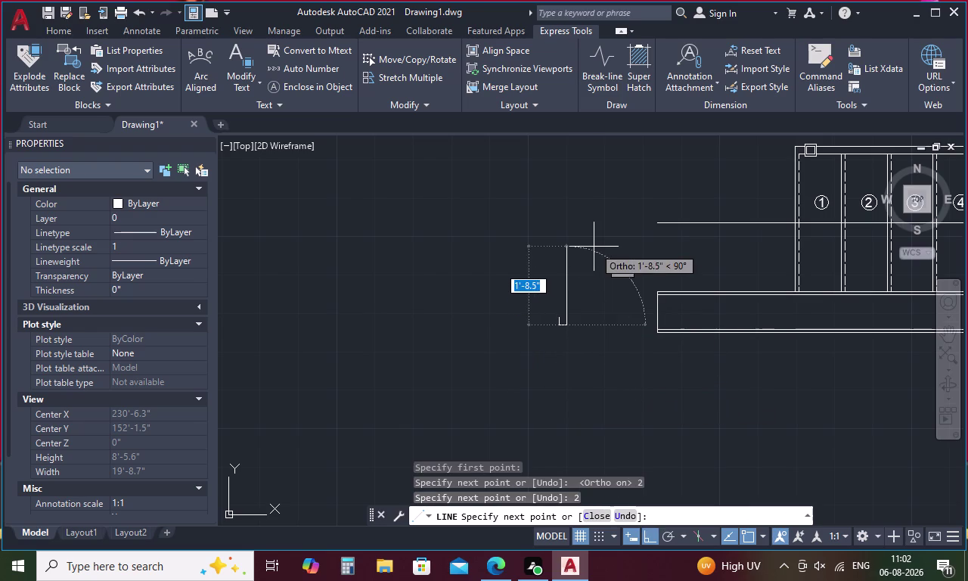
Draw the last two 2-inch sides to close the square, then select its lines.
text(2)
key(space)
text(2)
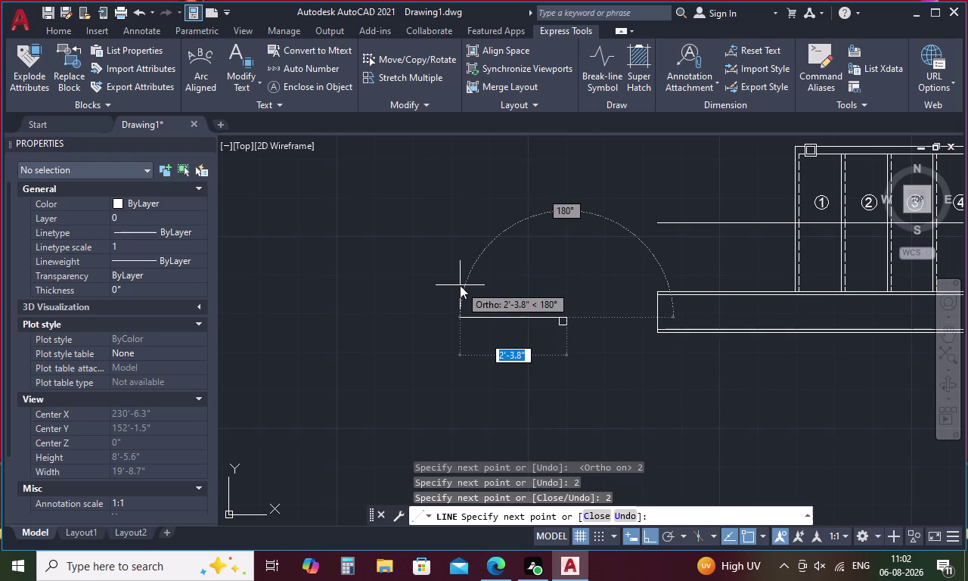
key(space)
key(Escape)
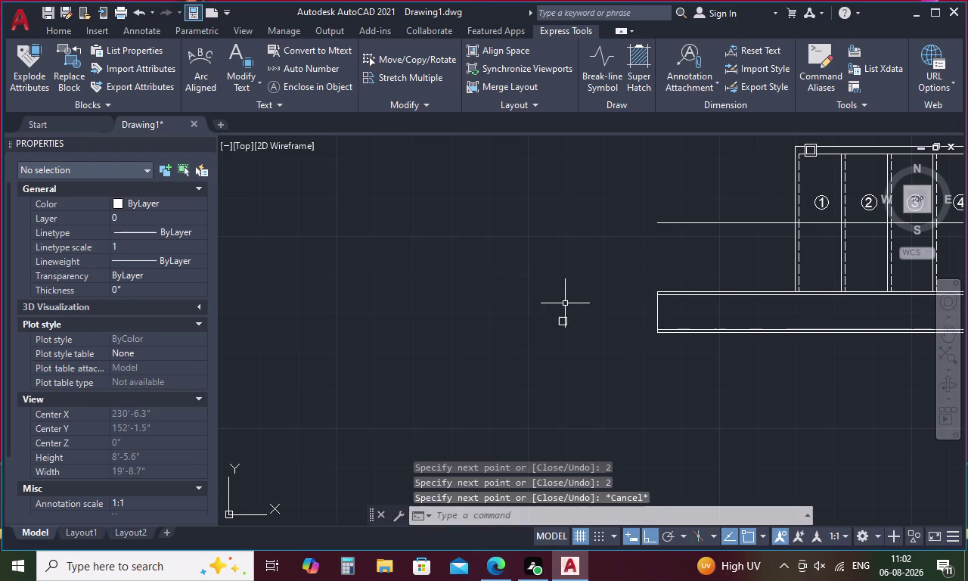
drag(589, 310, 542, 295)
Set the selected square lines to the dashed ACAD_ISO linetype in Properties.
right_click(568, 266)
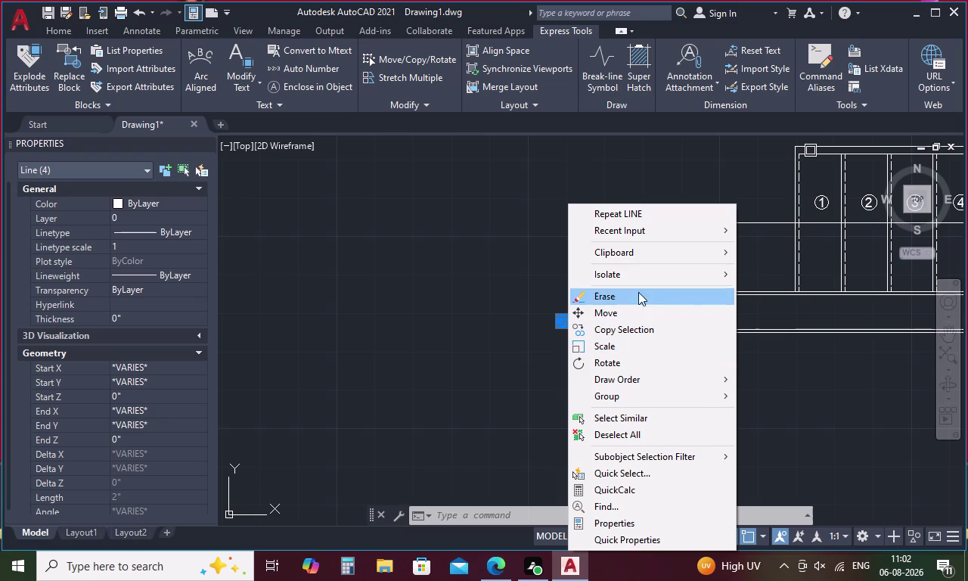
click(447, 284)
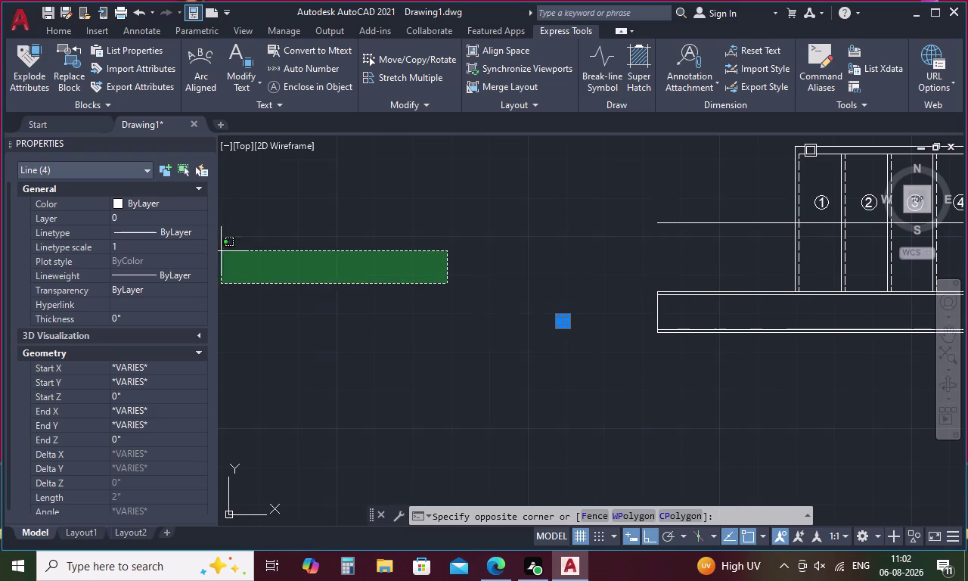
click(316, 265)
click(195, 231)
click(199, 232)
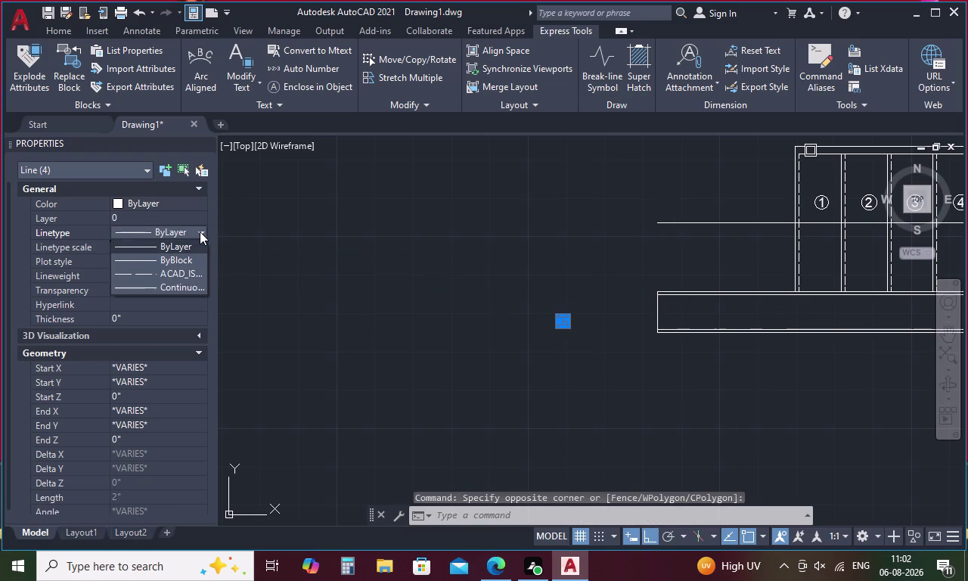
click(185, 283)
click(202, 230)
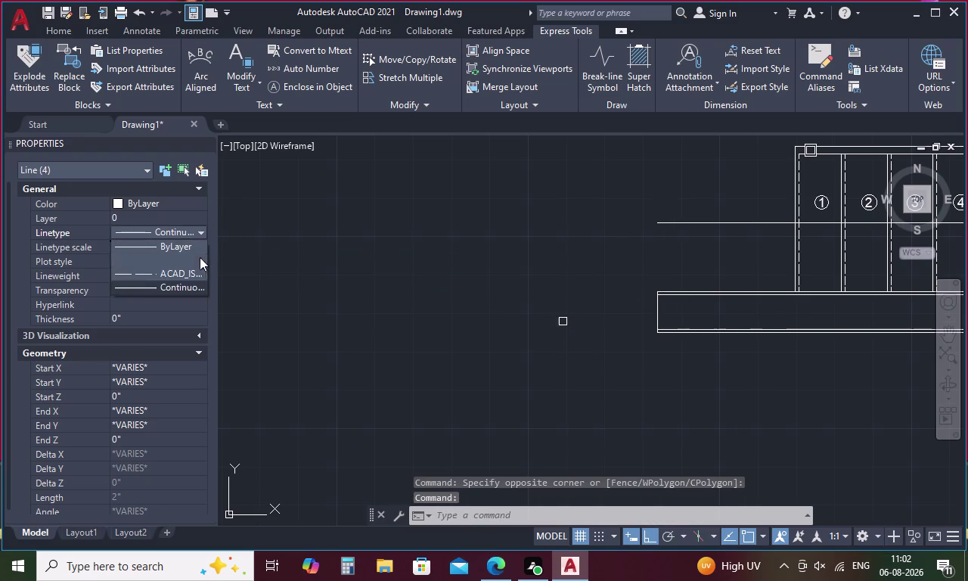
click(195, 271)
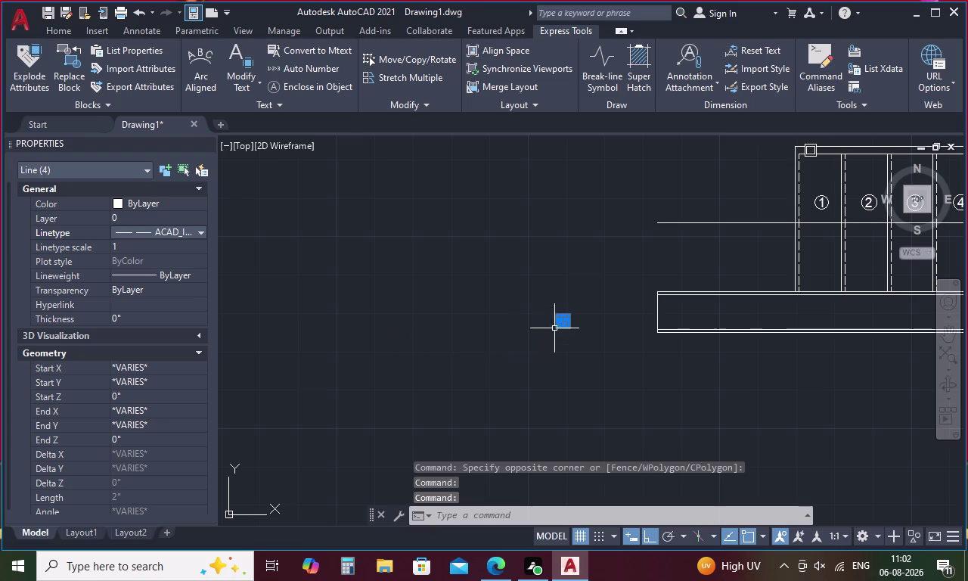
scroll(up, 3)
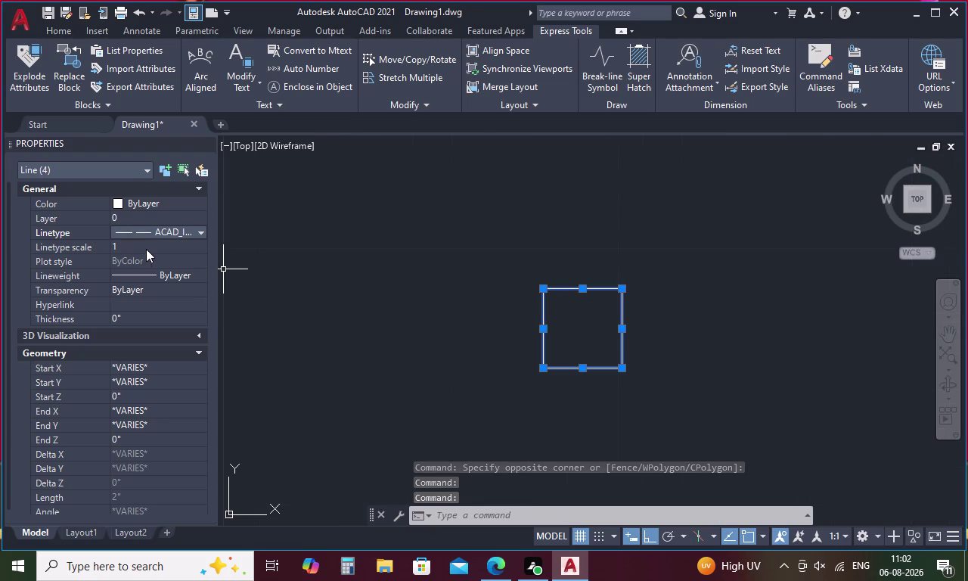
Enter a first linetype scale value for the square's lines.
click(146, 248)
key(BackSpace)
key(period)
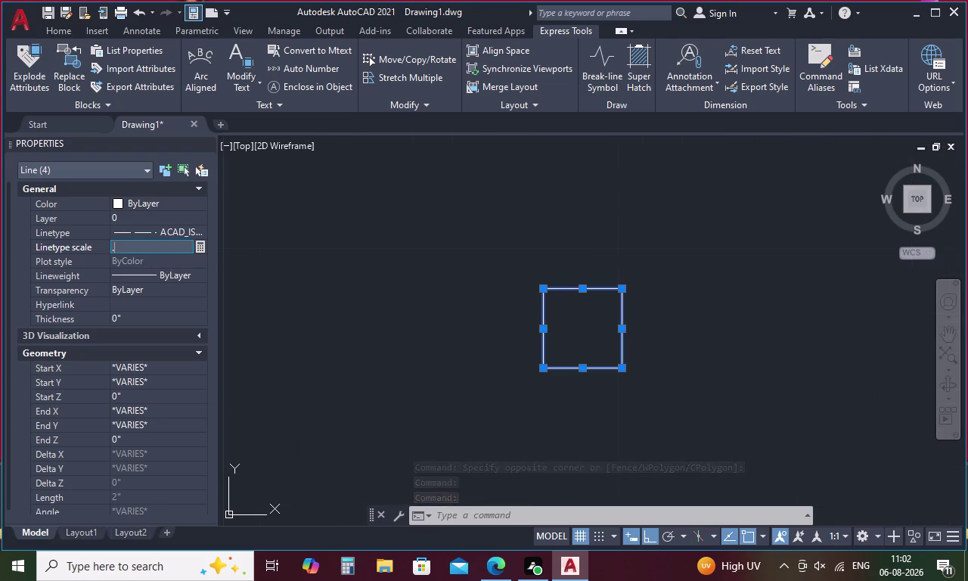
text(01)
key(Return)
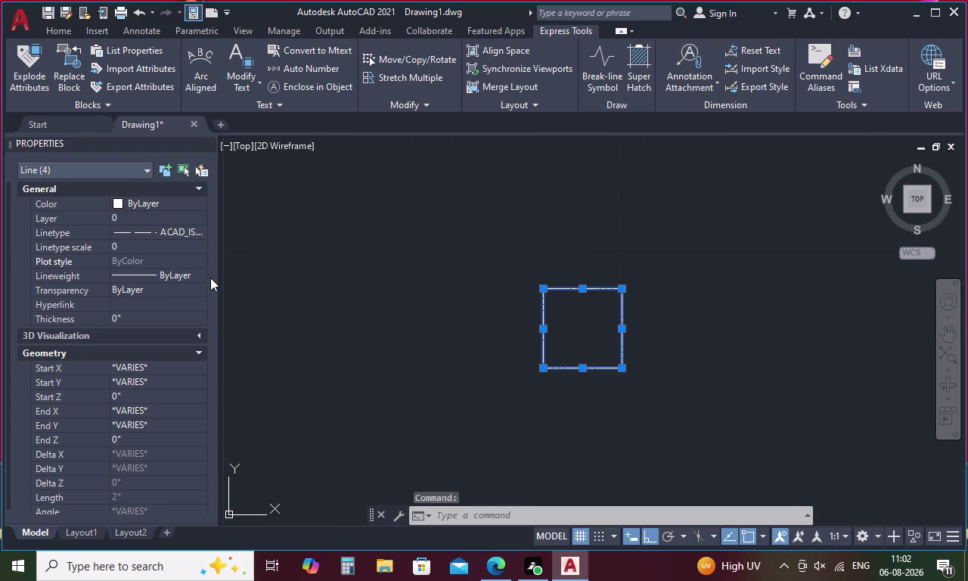
Correct the linetype scale to 0.1, then reselect the square's lines.
click(137, 243)
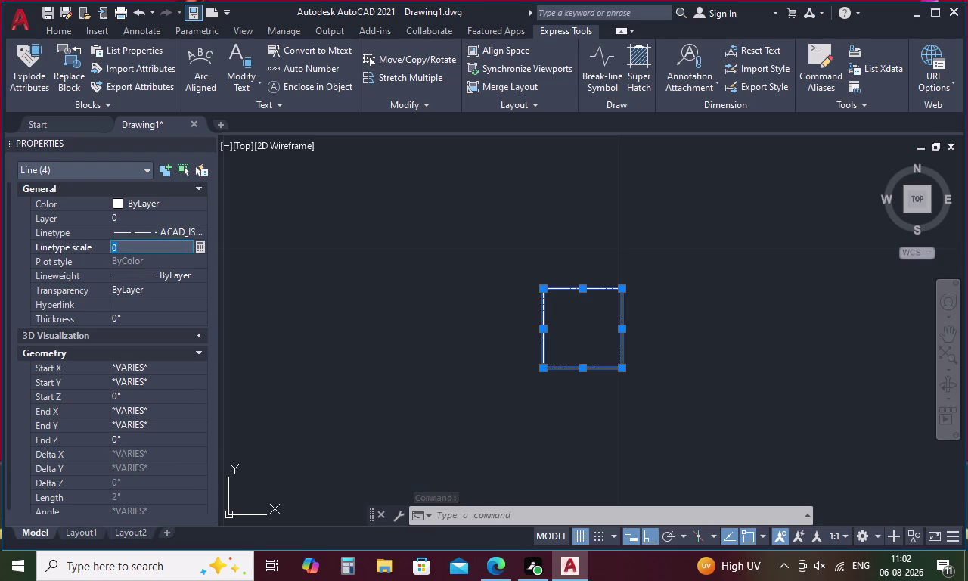
key(BackSpace)
key(0)
key(period)
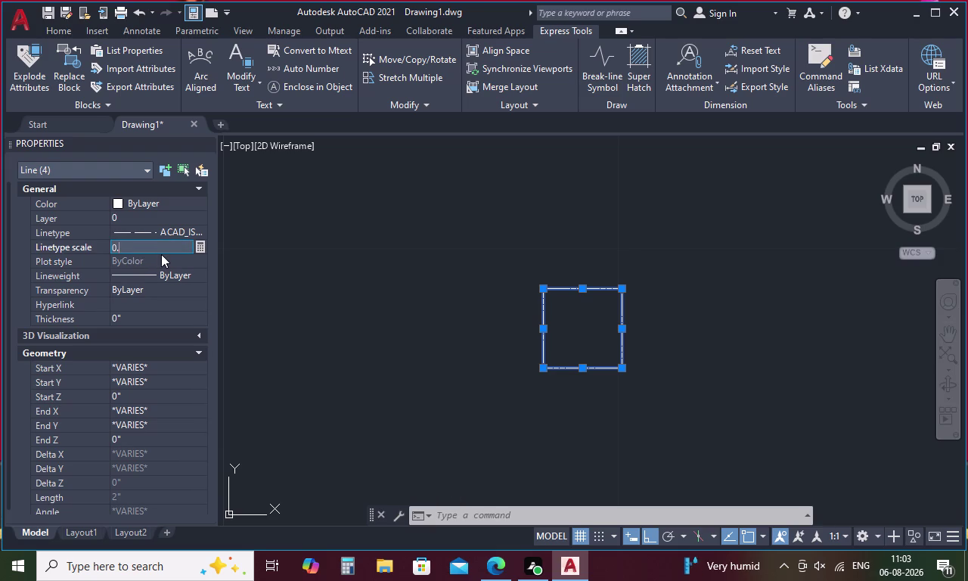
key(1)
key(Return)
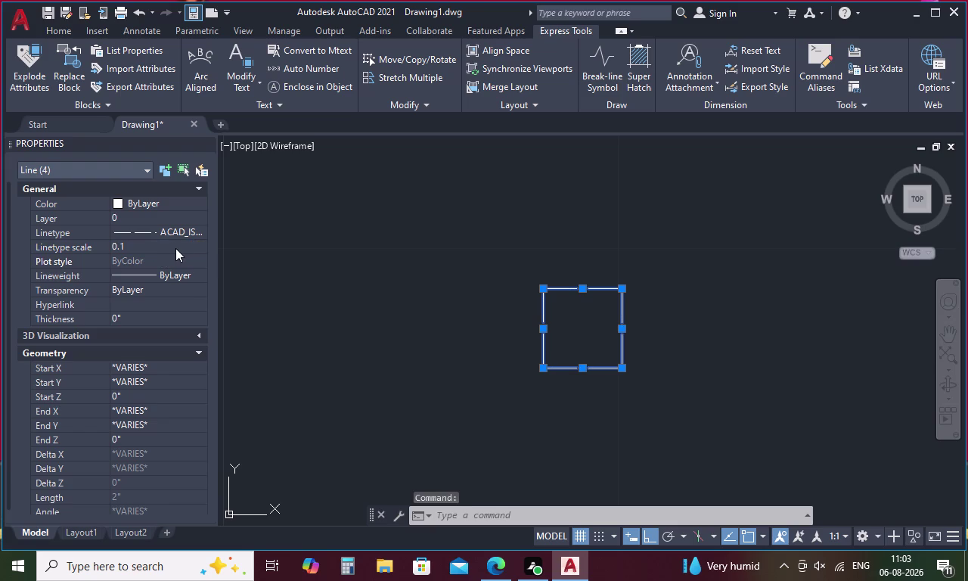
key(Escape)
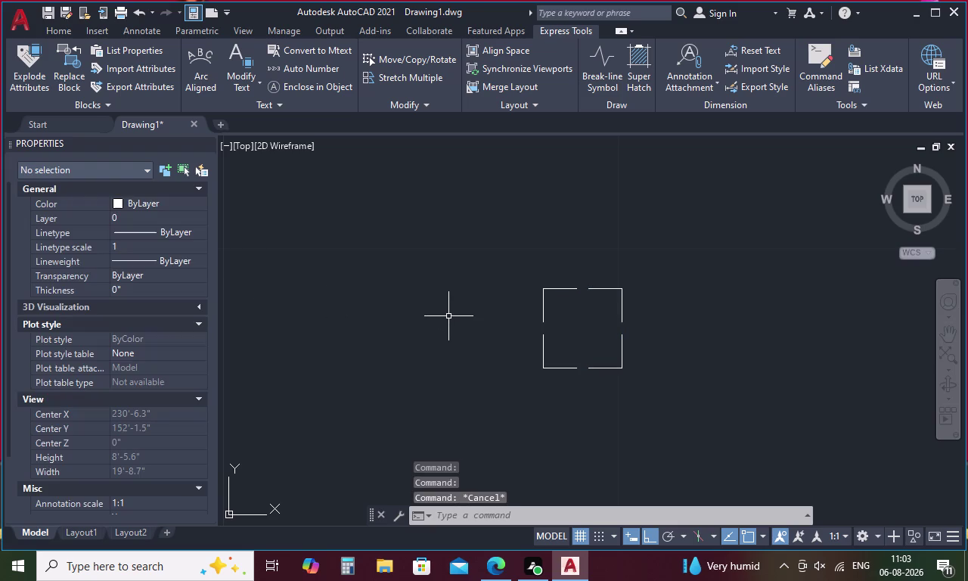
drag(638, 290, 551, 254)
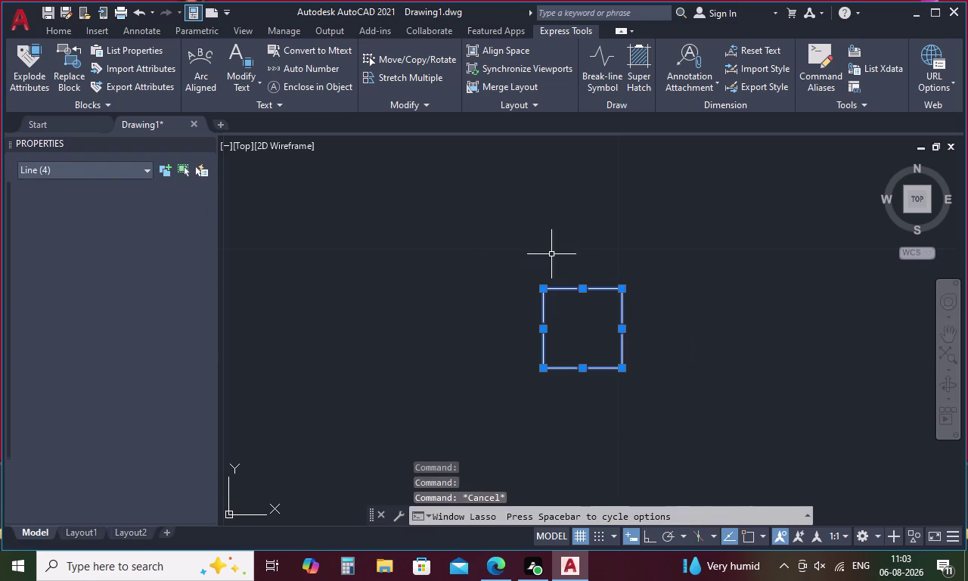
Reselect the square post outline after cancelling an accidental move.
right_click(418, 293)
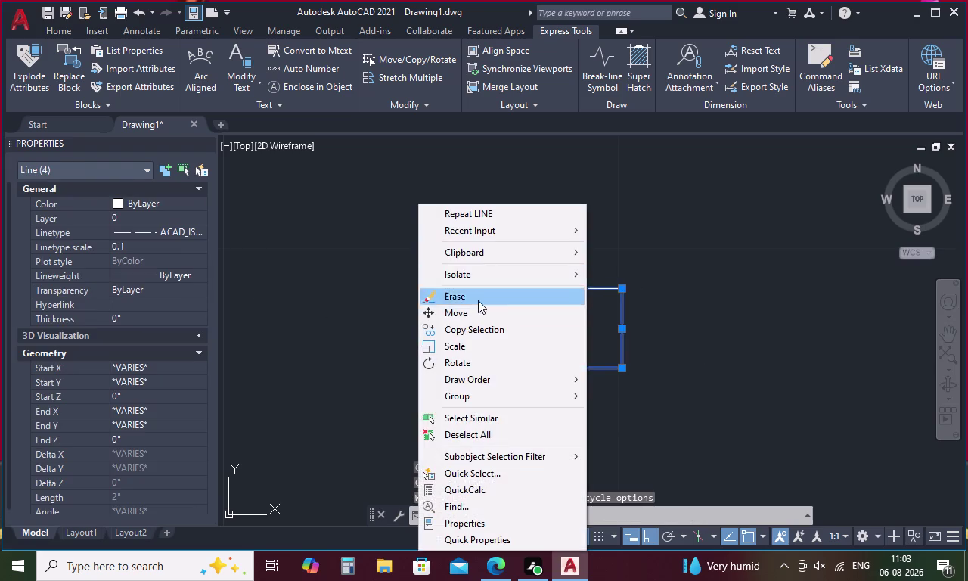
click(475, 316)
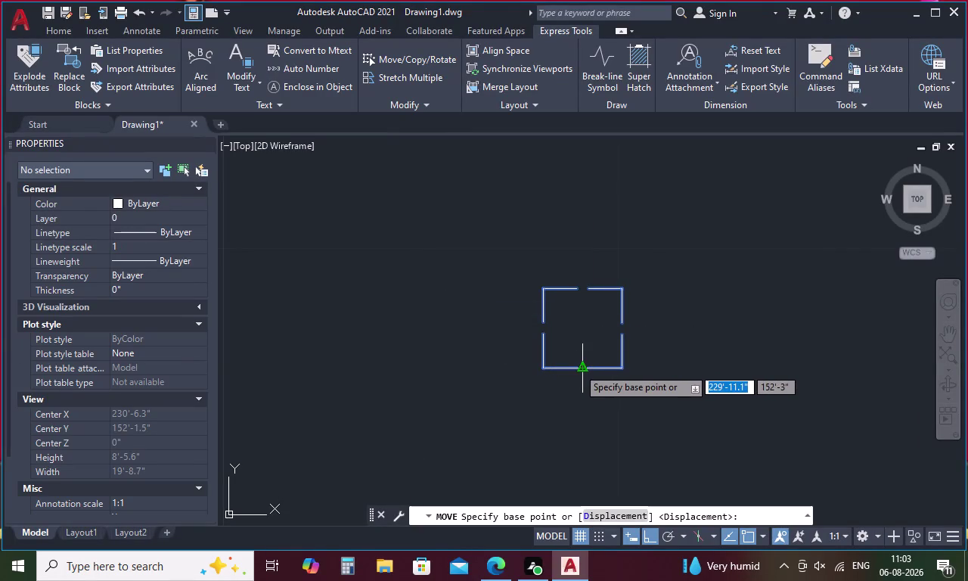
key(Escape)
drag(670, 284, 193, 166)
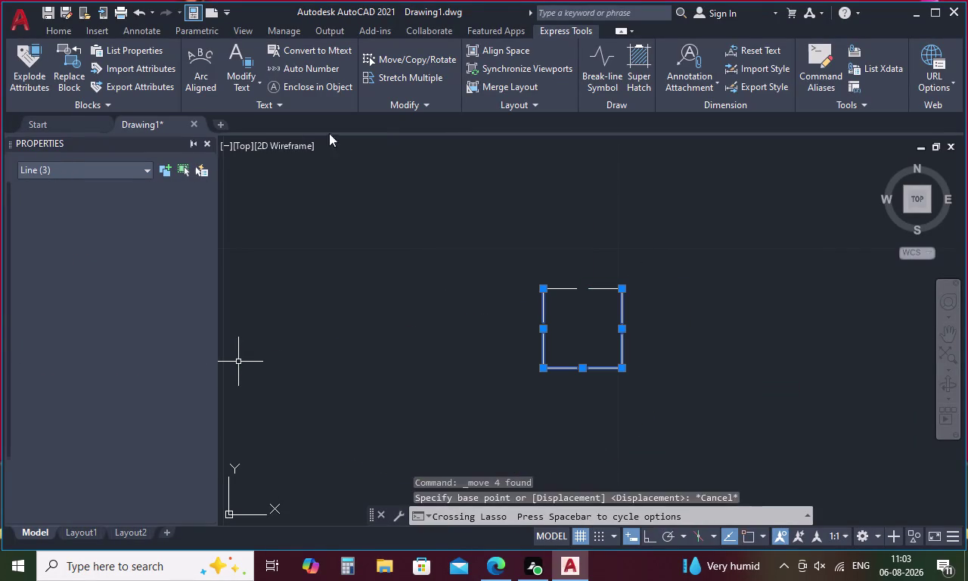
key(Escape)
drag(560, 219, 711, 346)
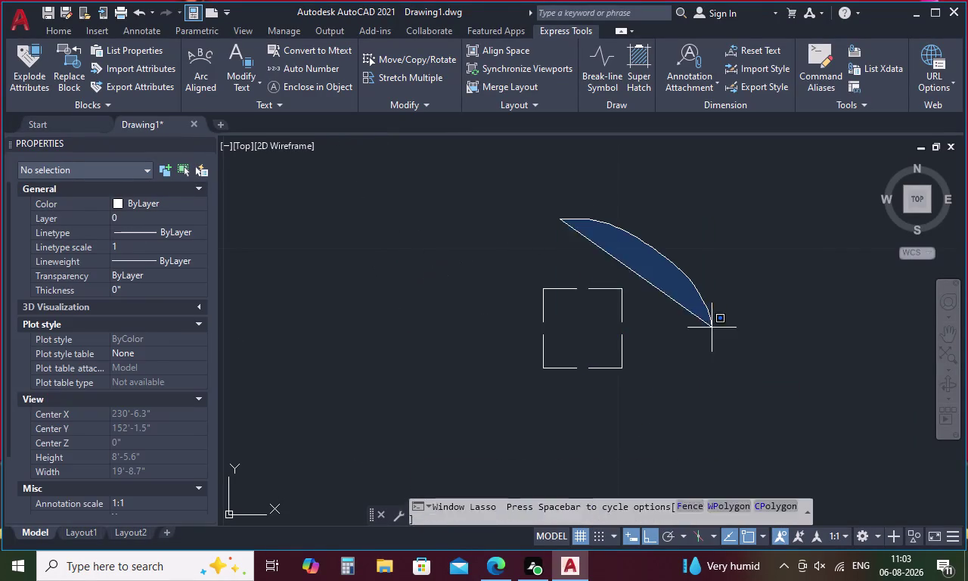
drag(712, 346, 439, 273)
Copy the square post to the flight corner beside step 1.
right_click(448, 266)
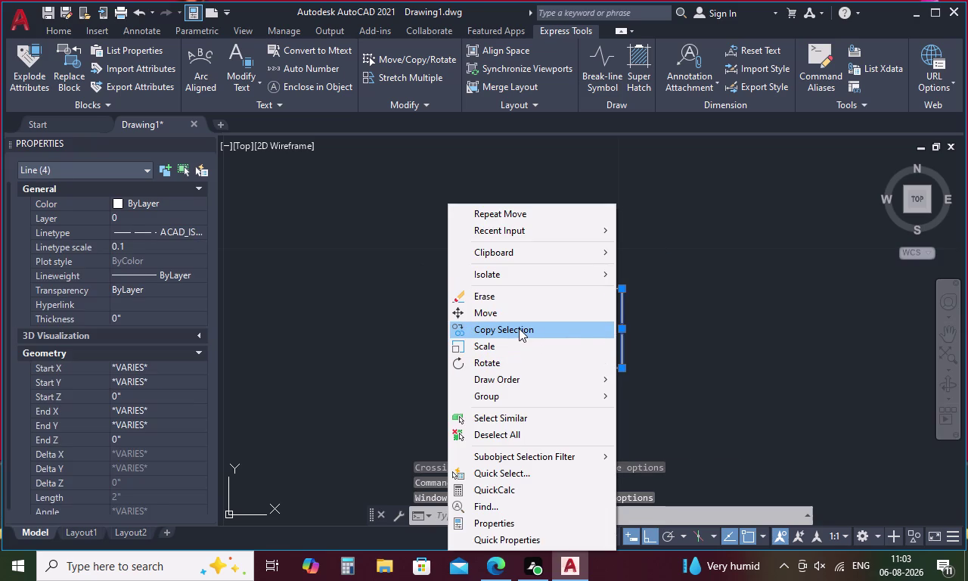
click(518, 329)
click(580, 368)
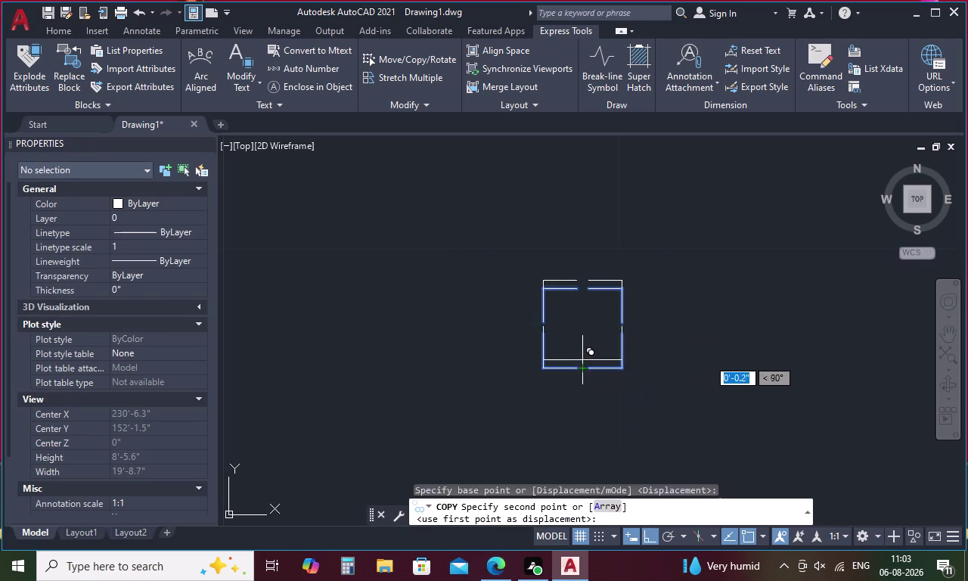
scroll(down, 3)
scroll(up, 3)
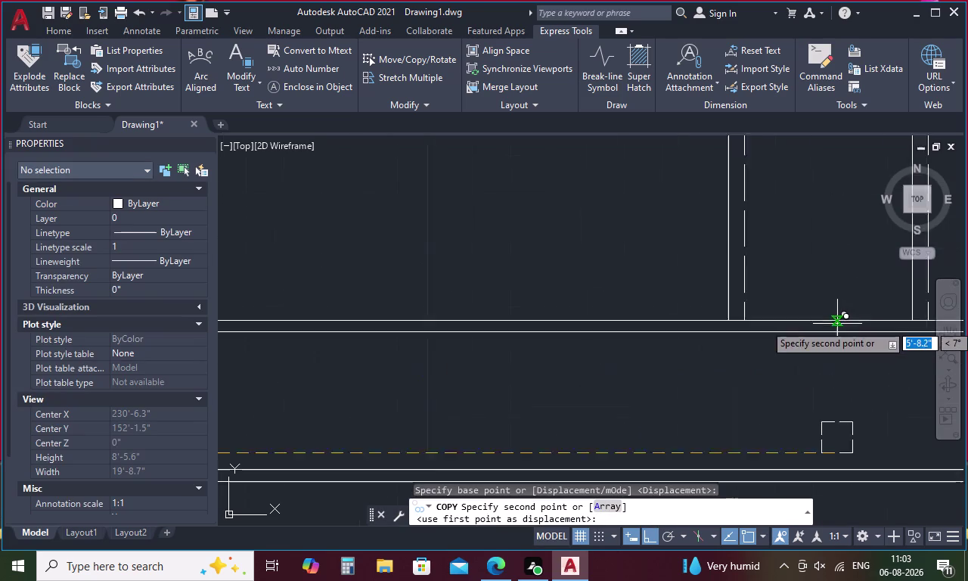
scroll(up, 3)
scroll(down, 3)
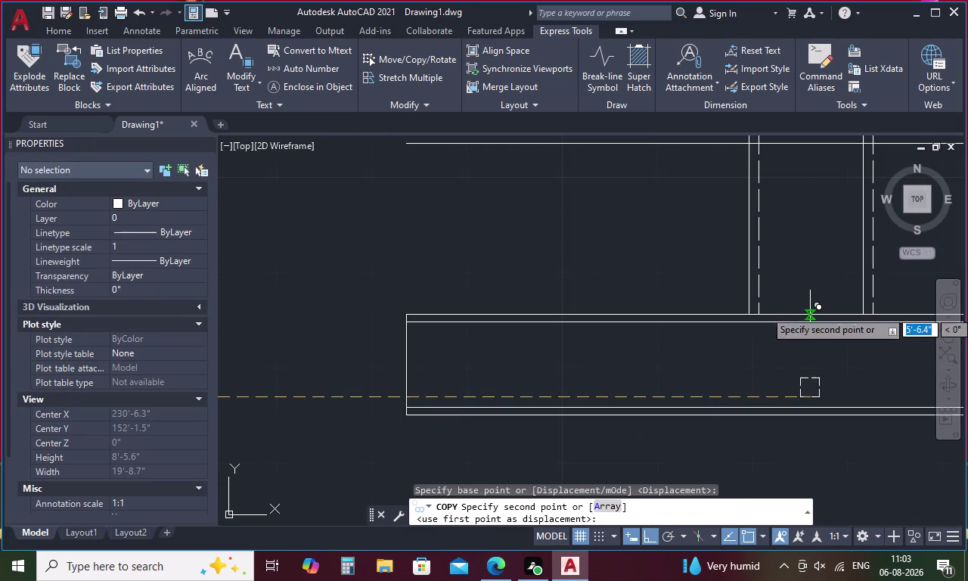
middle_drag(794, 291, 512, 375)
middle_drag(559, 245, 555, 280)
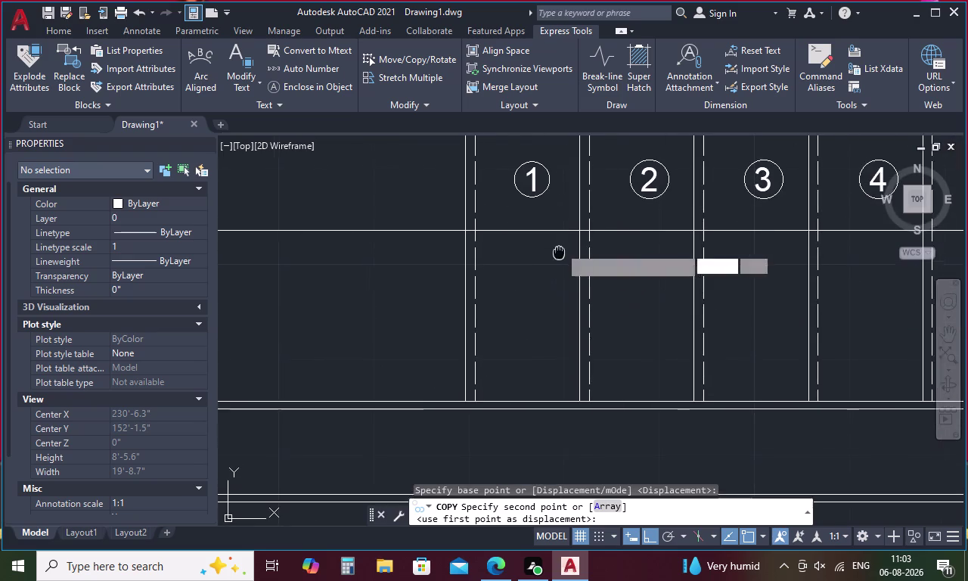
middle_drag(555, 281, 536, 455)
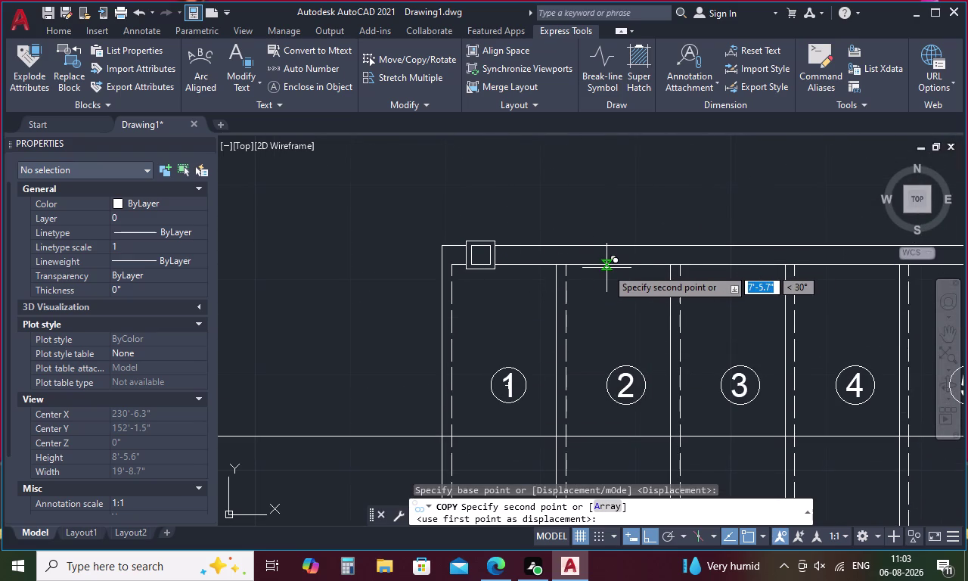
key(Escape)
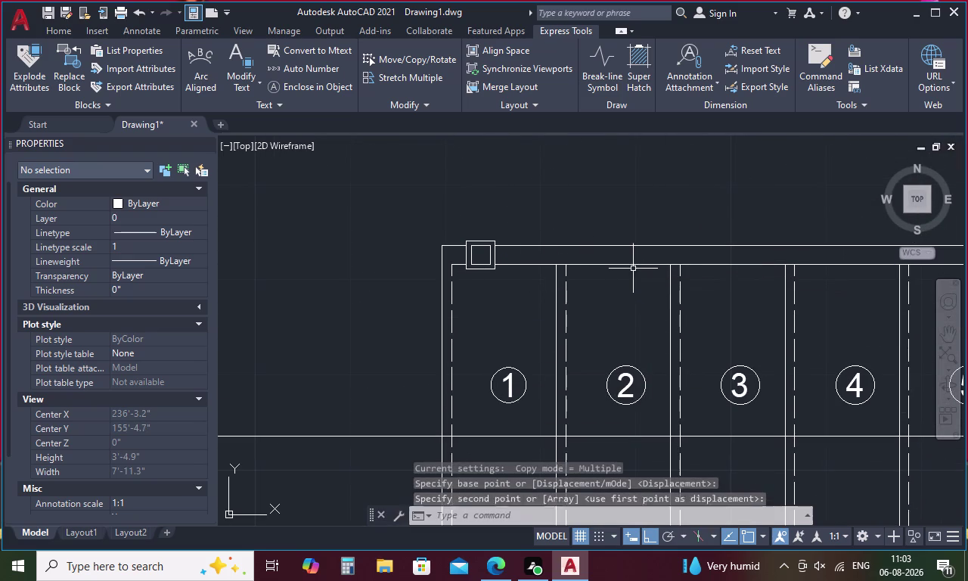
Draw short edge segments along the flight's top edge above steps 2, 3 and 4.
key(l)
key(space)
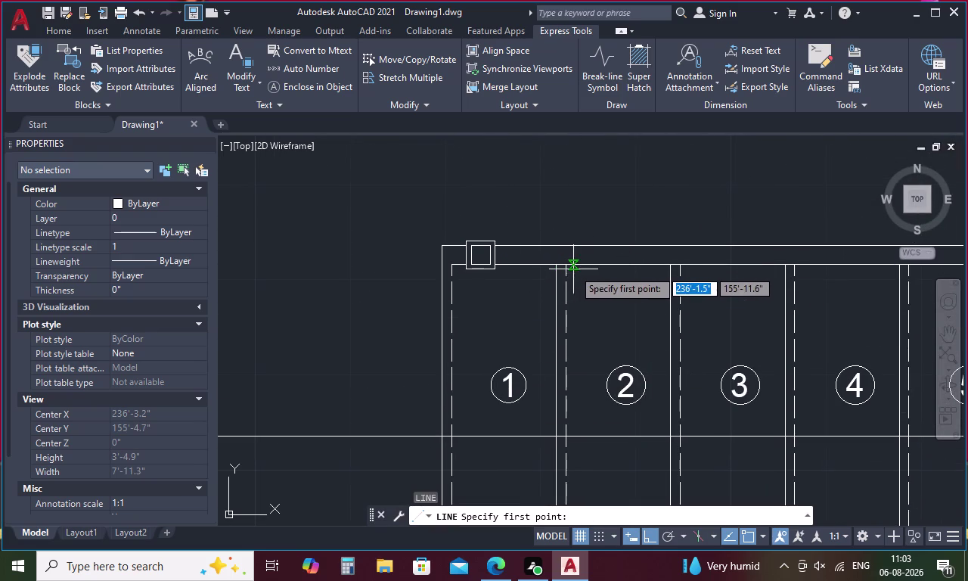
click(569, 266)
click(666, 265)
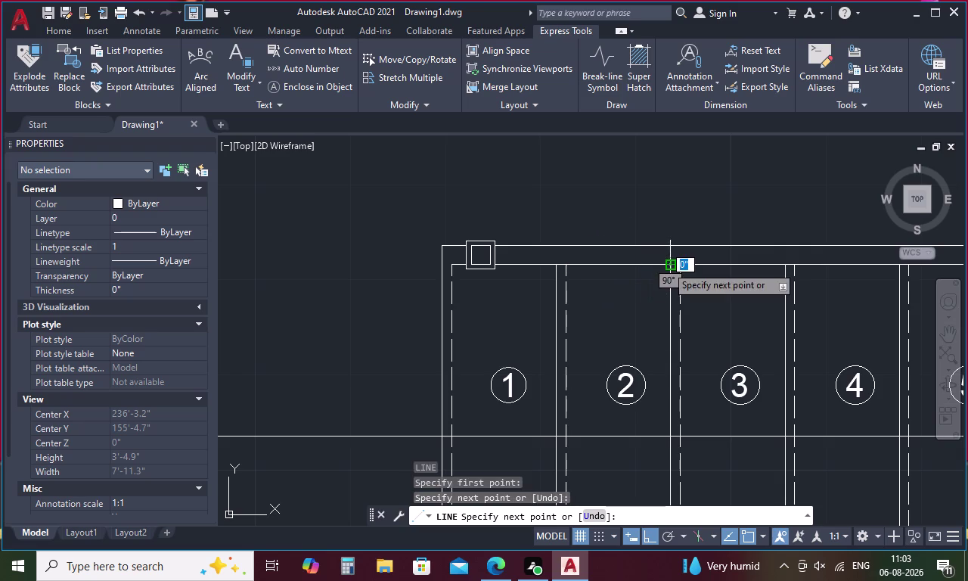
key(space)
key(space)
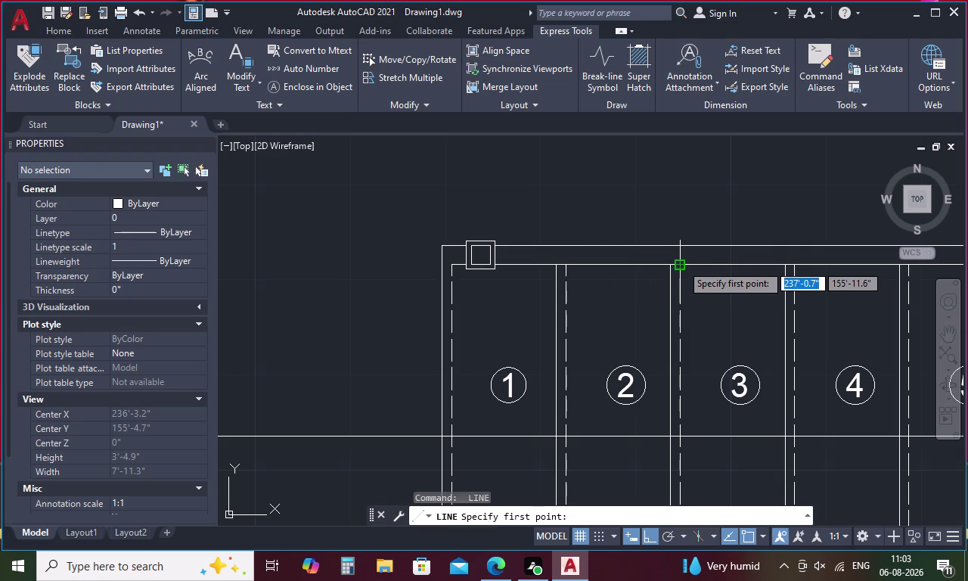
click(681, 264)
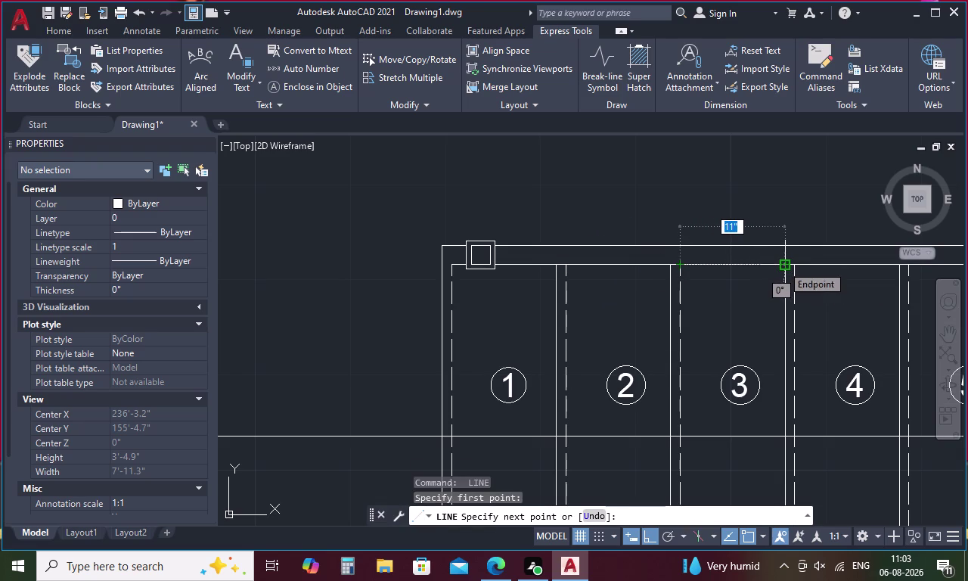
click(782, 264)
key(space)
key(space)
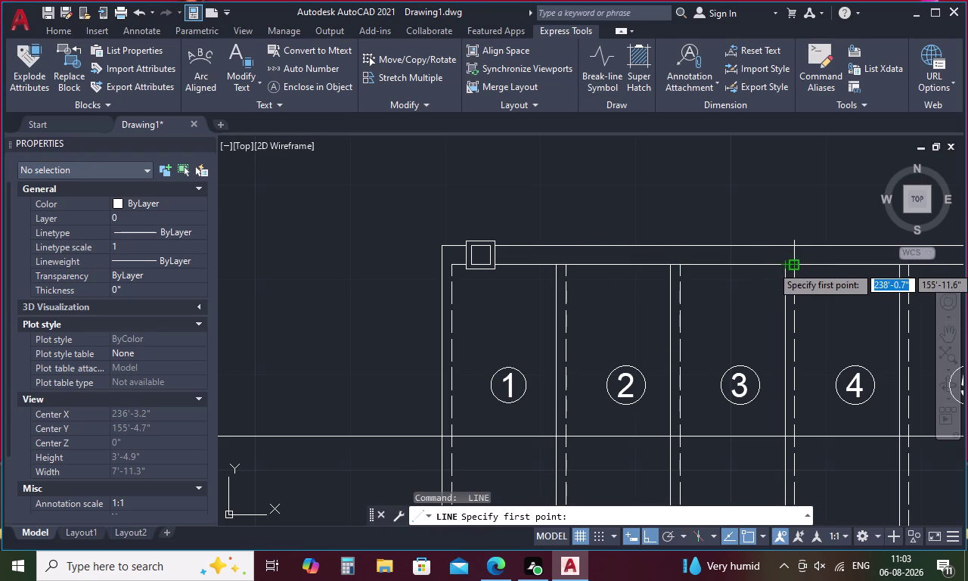
middle_drag(798, 266, 594, 281)
drag(593, 280, 647, 281)
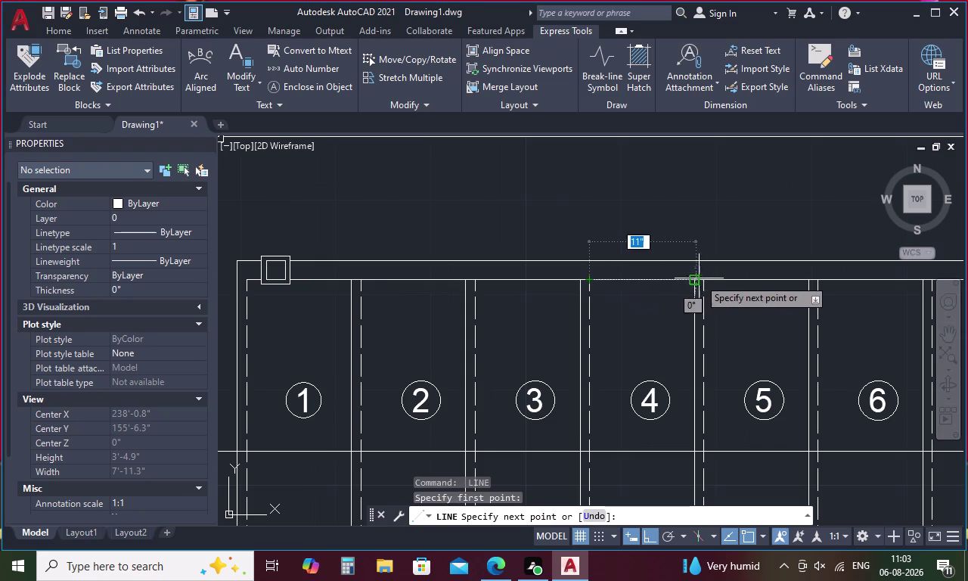
click(692, 279)
key(space)
key(space)
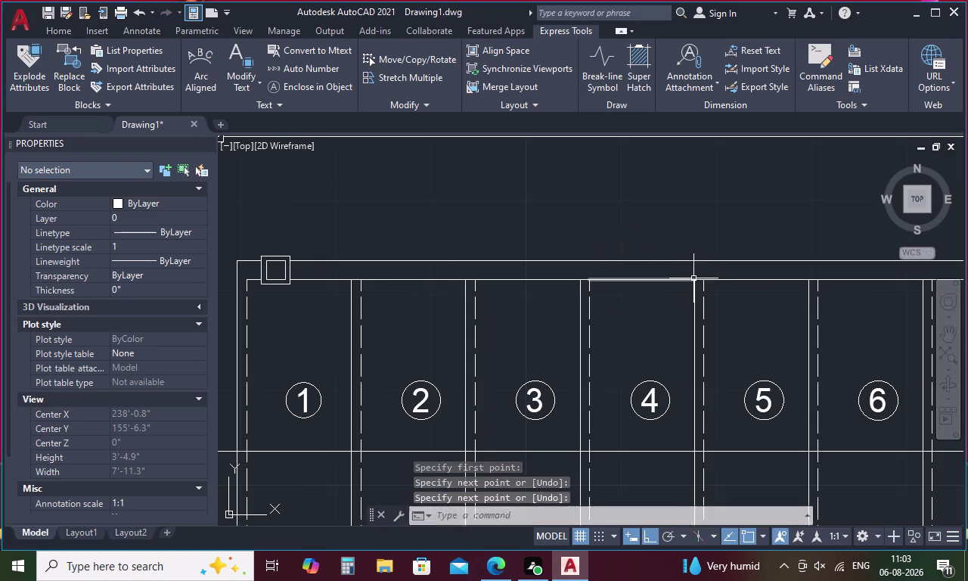
Add the top-edge segments above steps 5, 6 and 7.
click(702, 278)
click(805, 277)
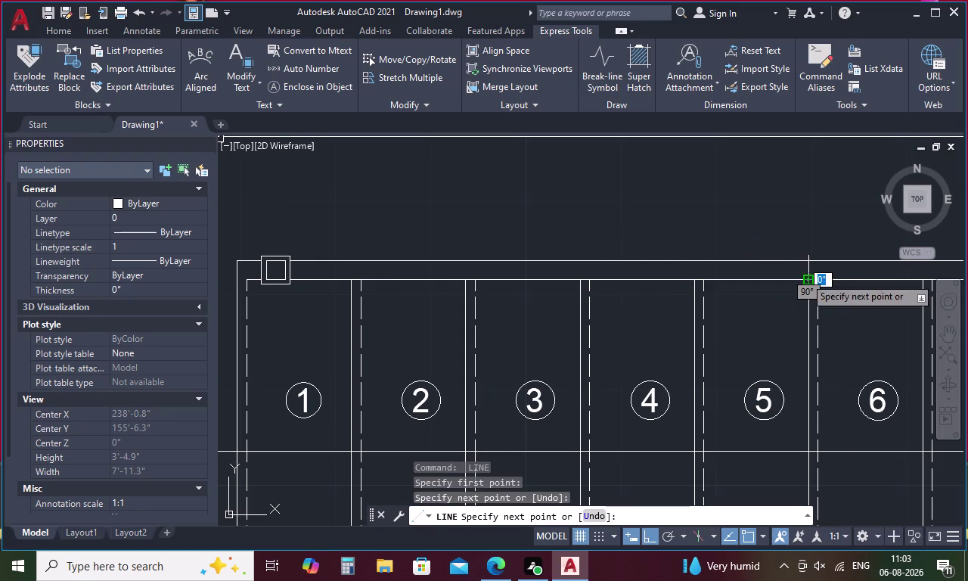
key(space)
key(space)
middle_drag(821, 278, 690, 289)
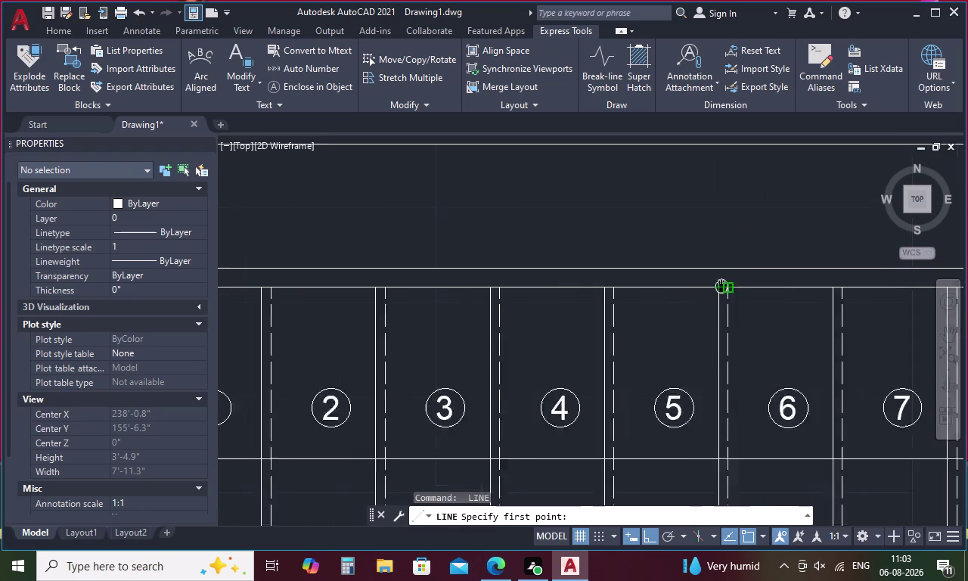
middle_drag(690, 289, 567, 296)
drag(568, 295, 608, 292)
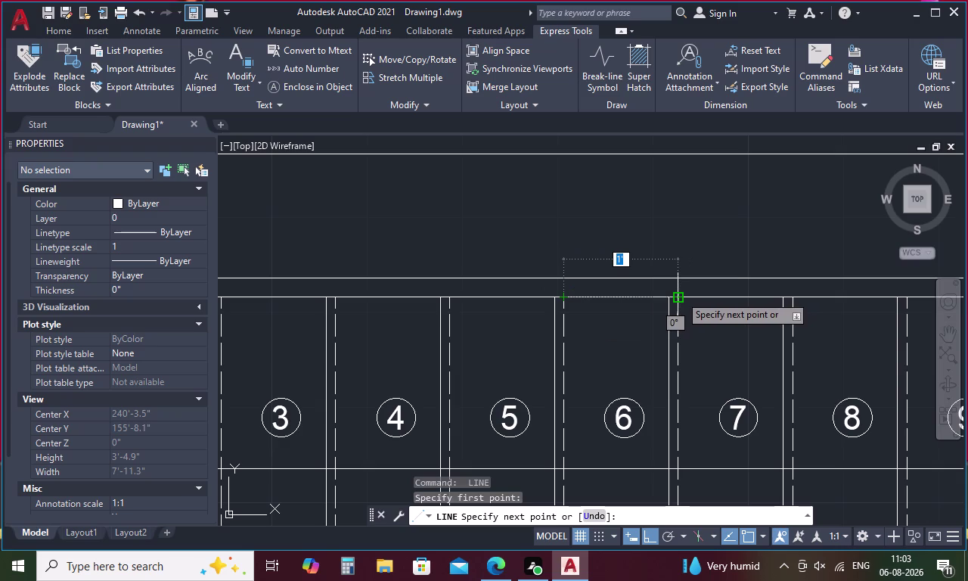
click(671, 295)
key(space)
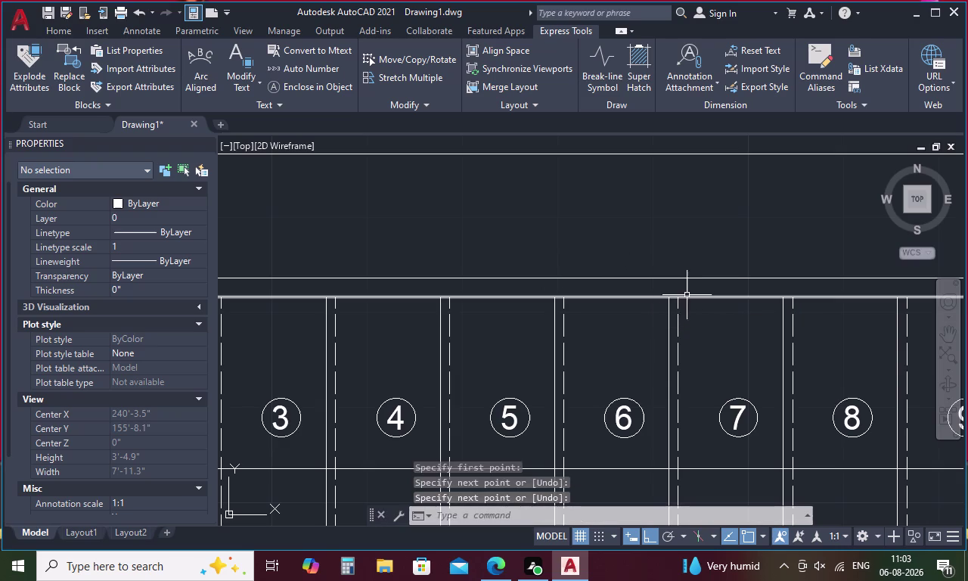
key(space)
click(675, 297)
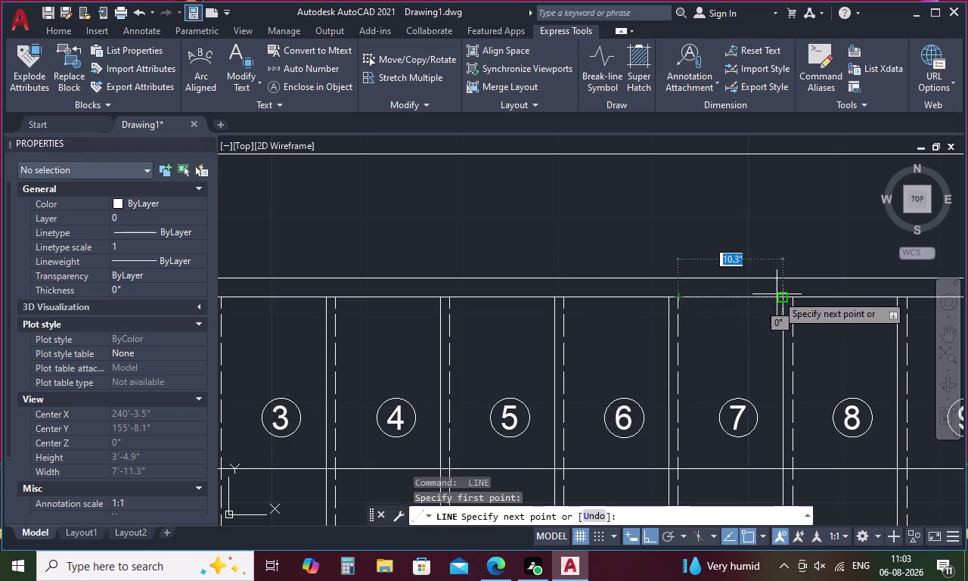
click(779, 294)
key(space)
key(space)
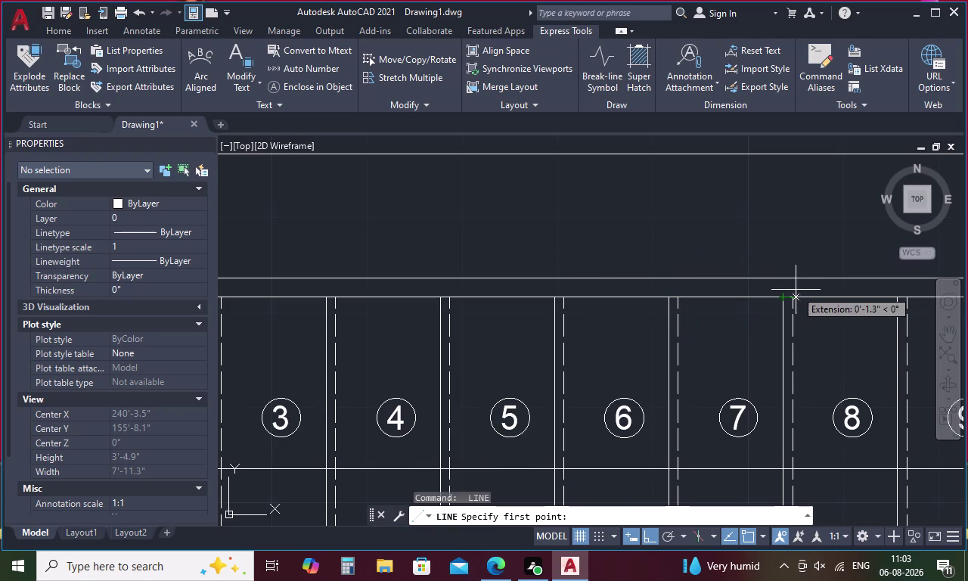
Add the segments above steps 8, 9 and 10, ending at the newel post.
middle_drag(795, 290, 580, 310)
click(580, 318)
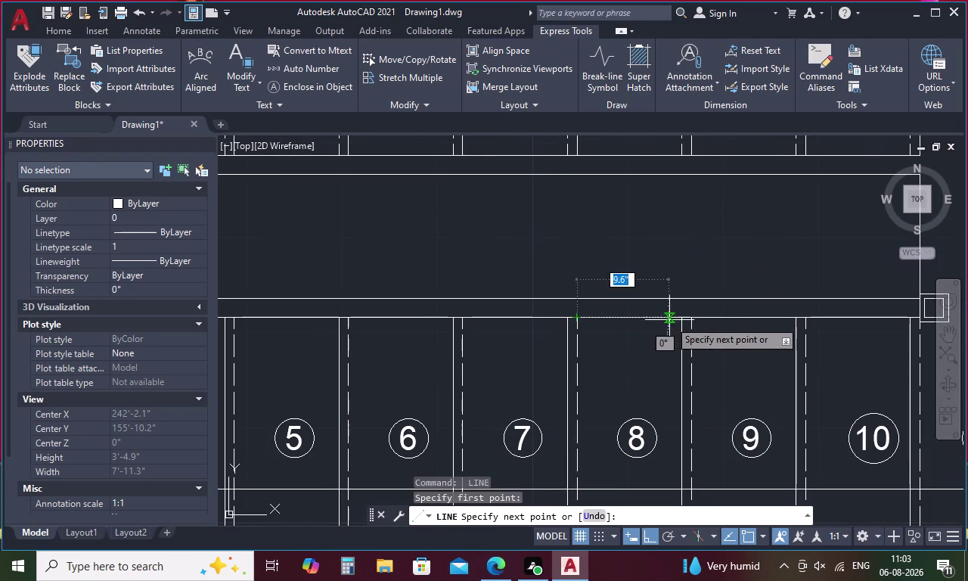
click(678, 319)
key(space)
key(space)
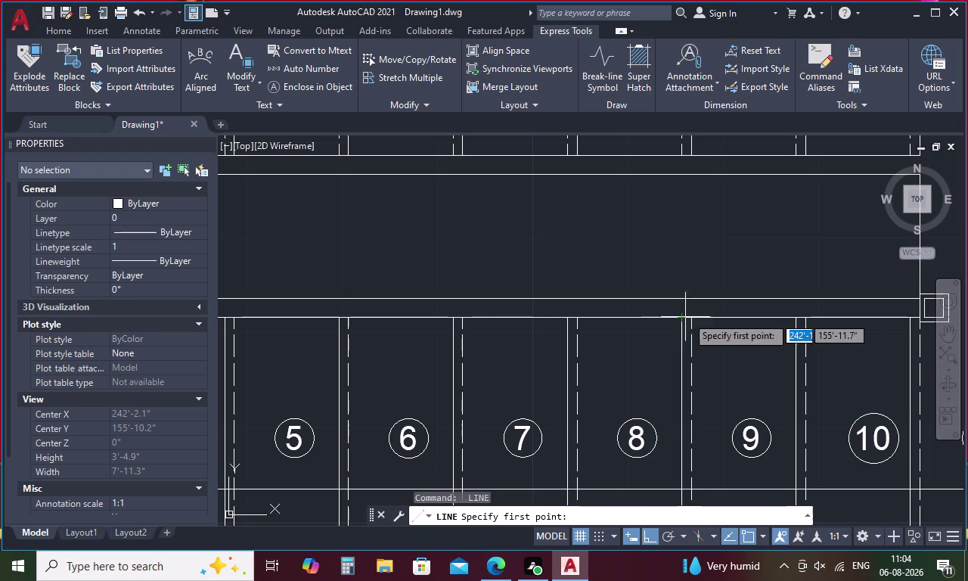
click(688, 316)
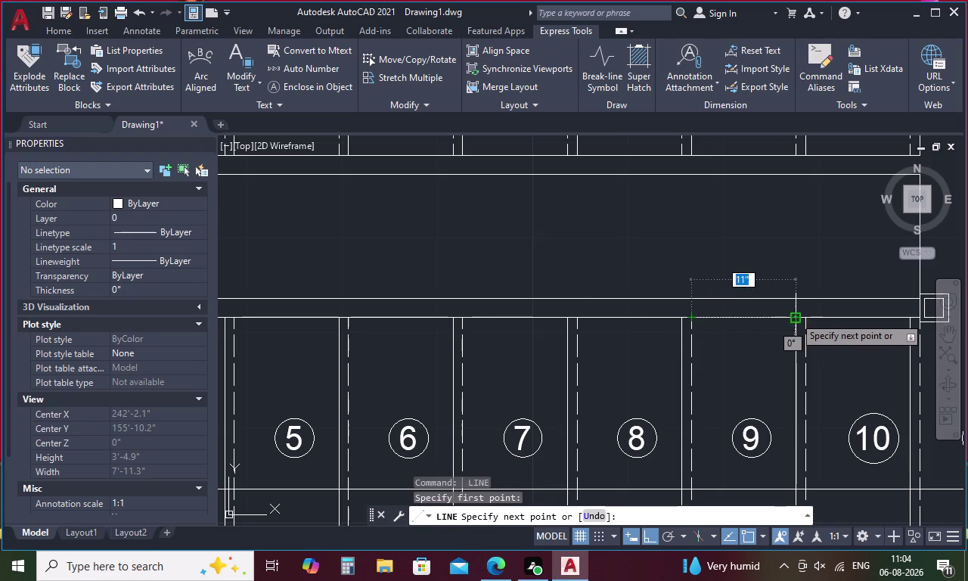
click(795, 316)
key(space)
key(space)
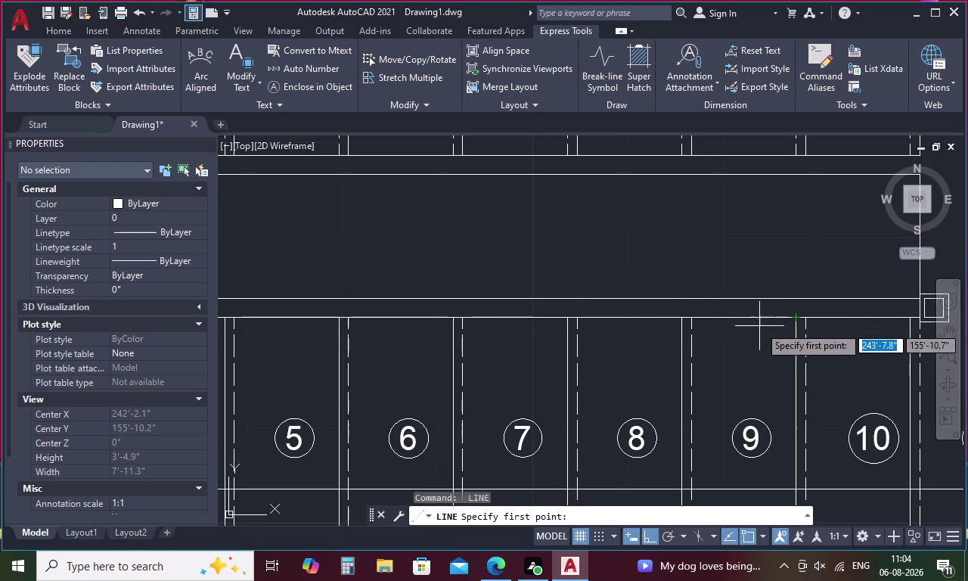
middle_drag(775, 321, 628, 351)
key(space)
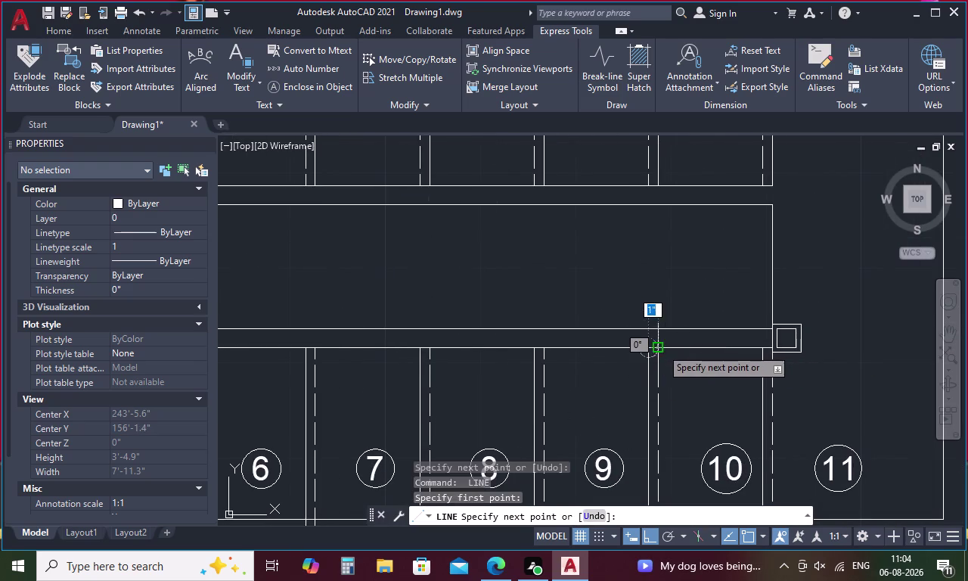
click(657, 348)
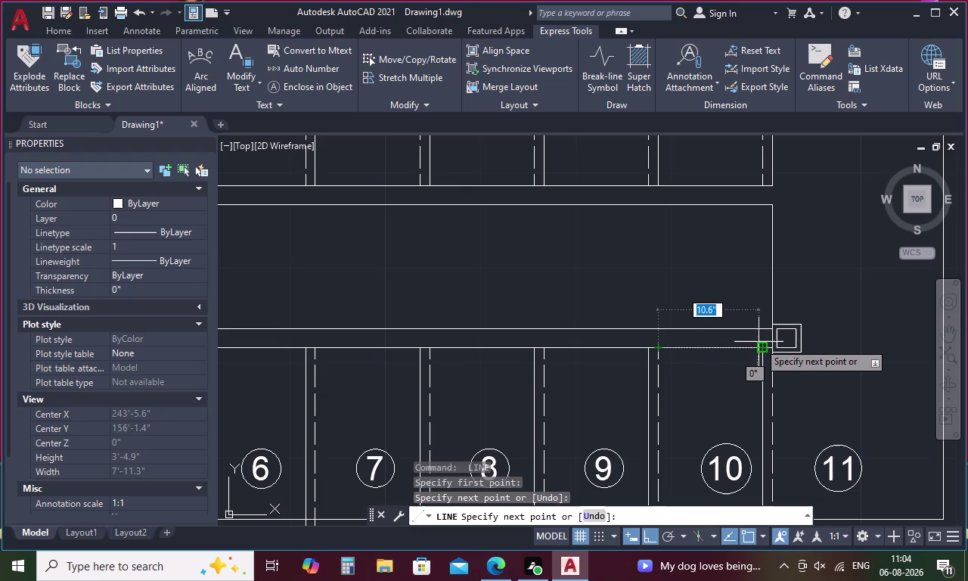
click(764, 346)
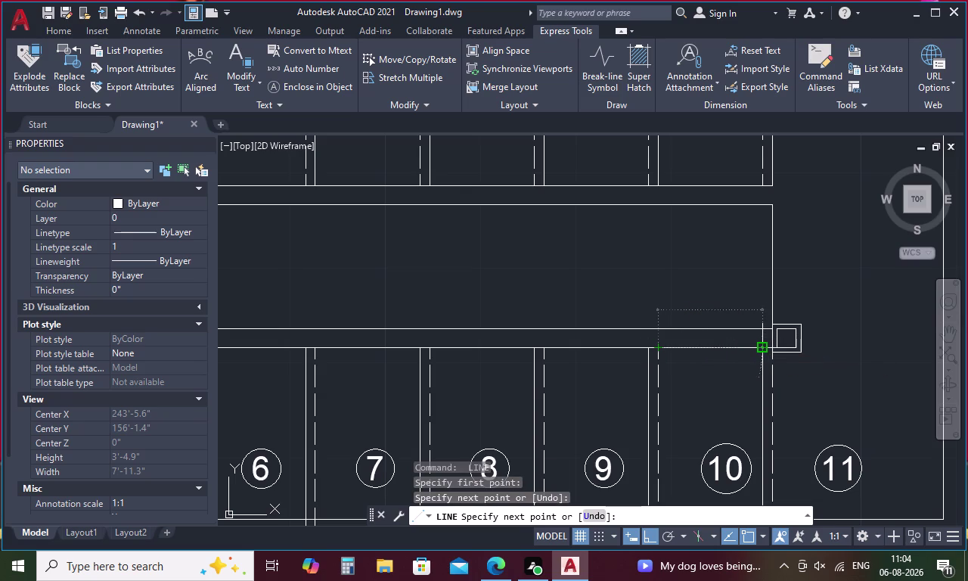
key(Escape)
scroll(down, 3)
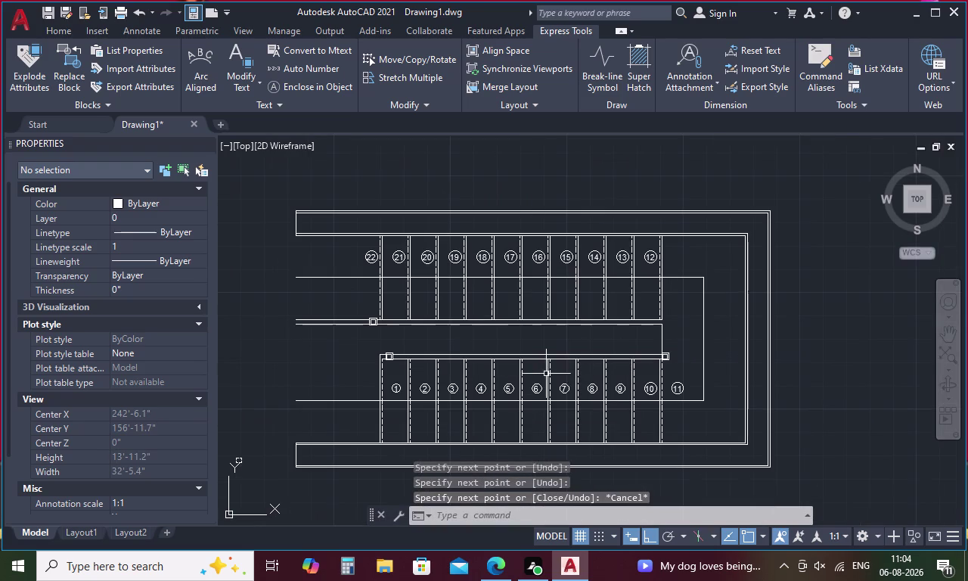
Copy the small square post to the first three step divisions along the lower flight.
middle_drag(366, 374, 692, 356)
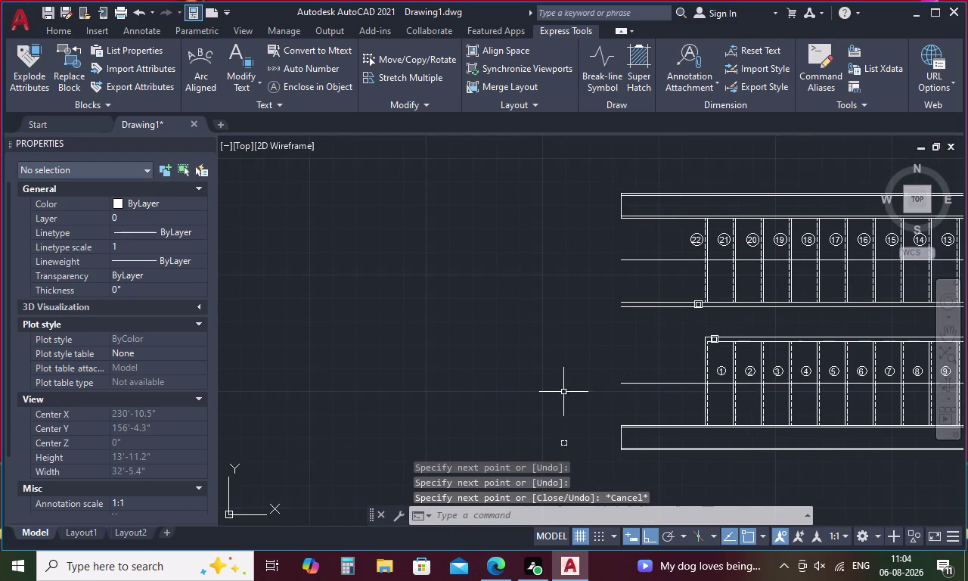
drag(571, 415, 577, 442)
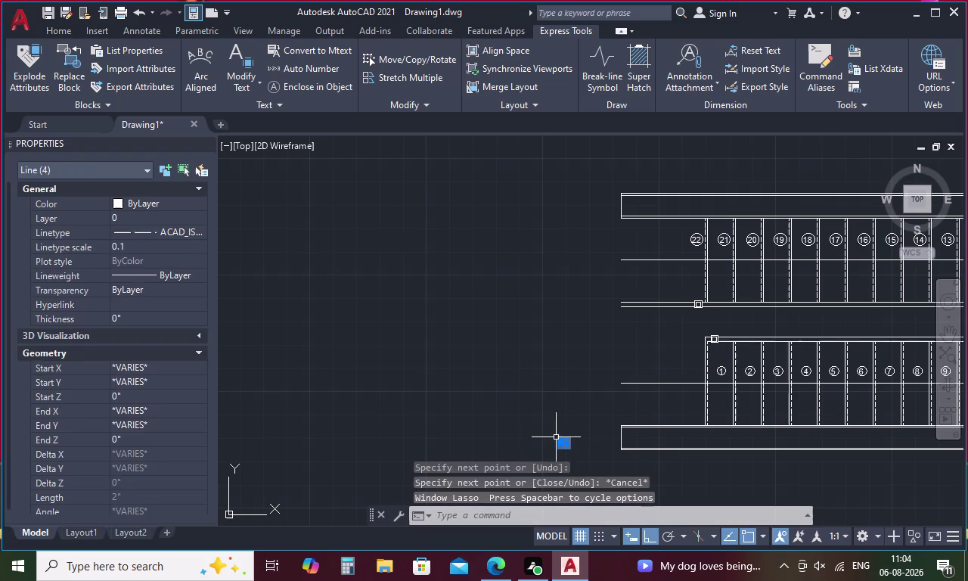
scroll(up, 3)
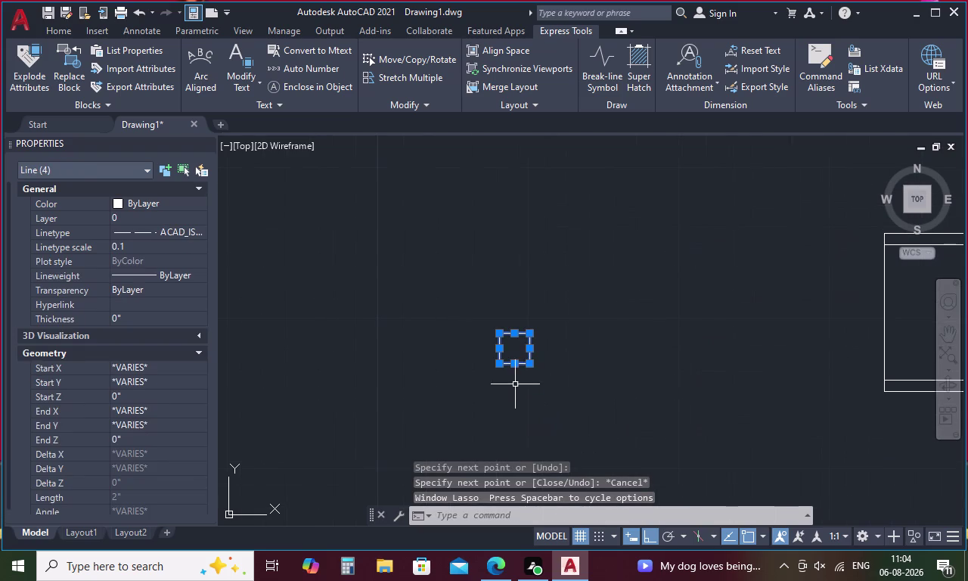
right_click(564, 366)
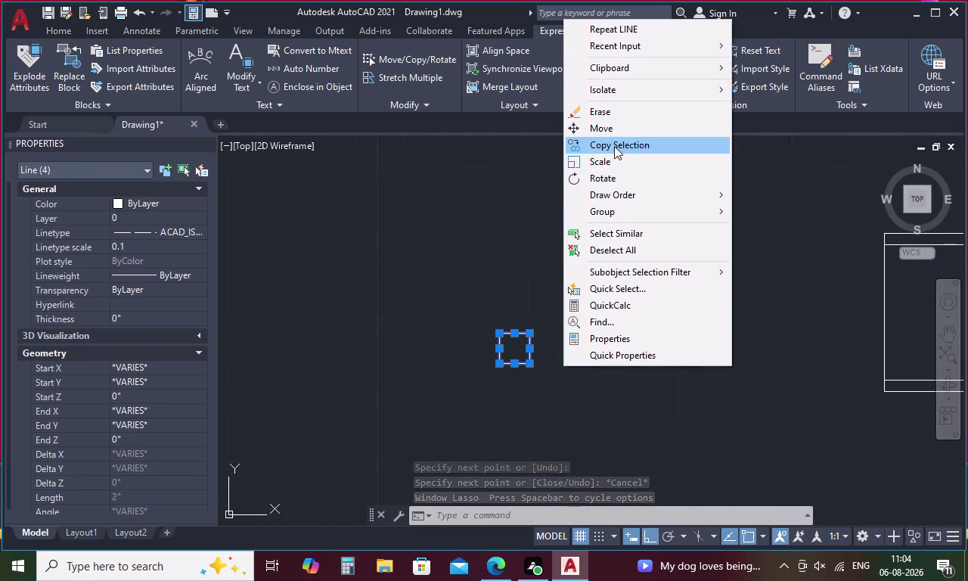
click(617, 144)
click(517, 361)
scroll(down, 3)
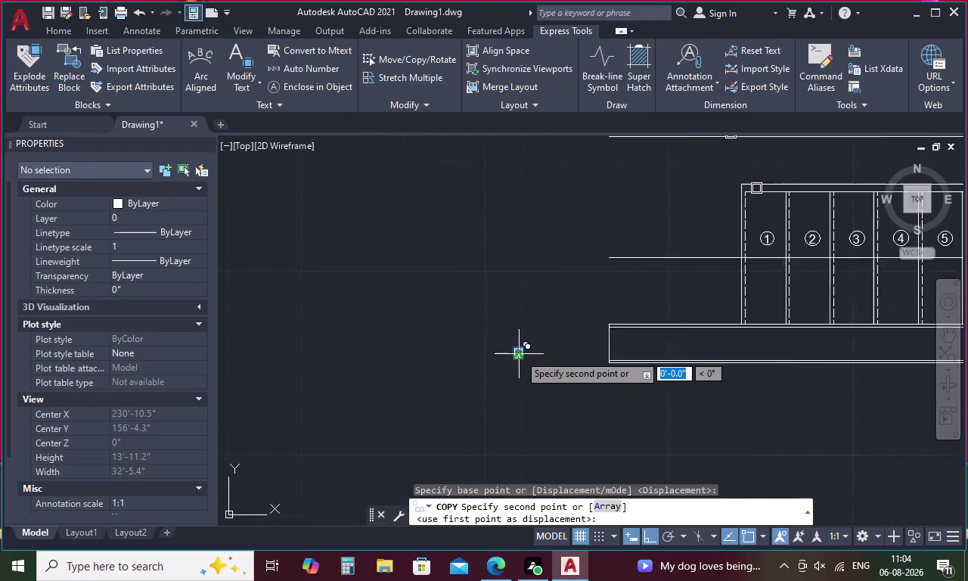
scroll(up, 3)
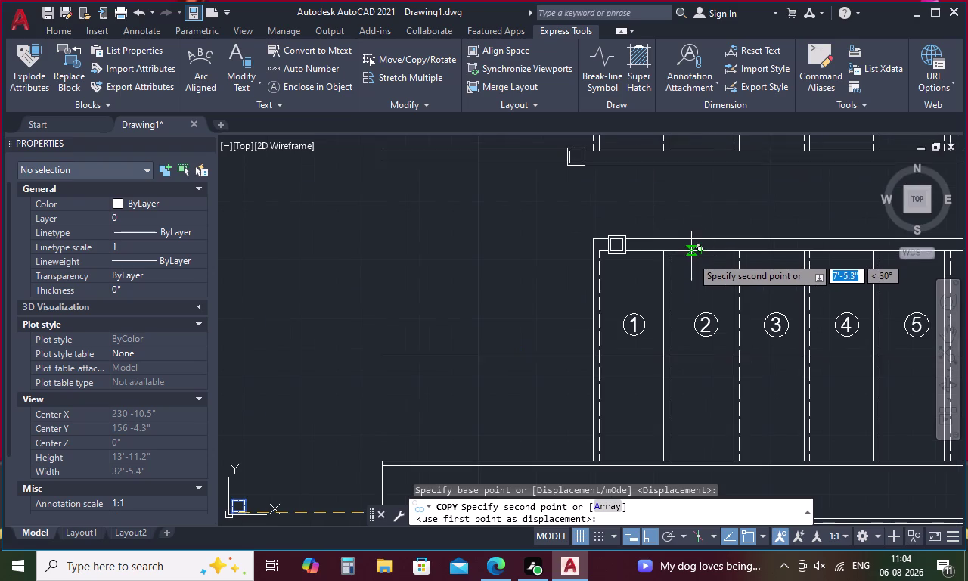
click(701, 254)
click(775, 250)
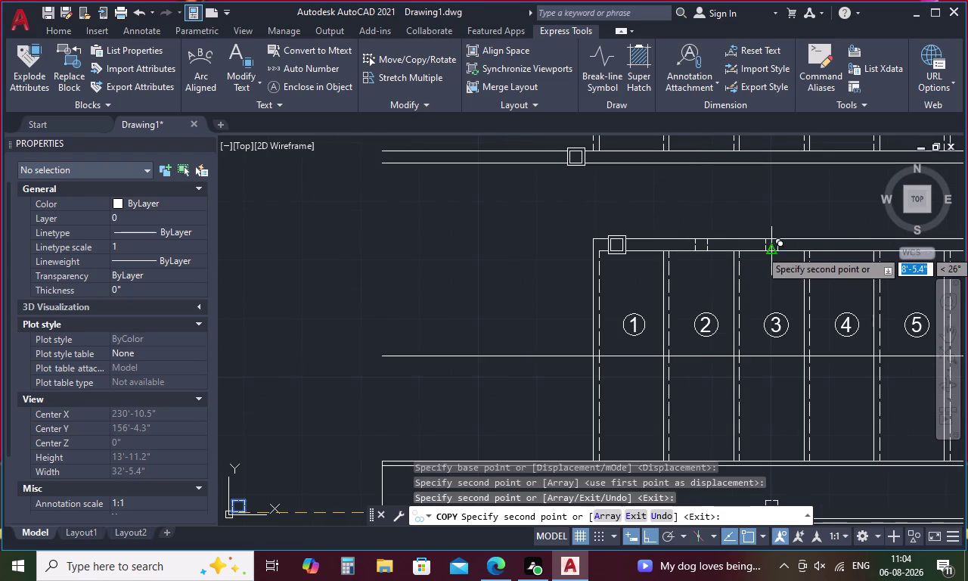
click(842, 252)
Place copies at the remaining six step divisions through the last tread, then end copying.
middle_drag(842, 252, 785, 259)
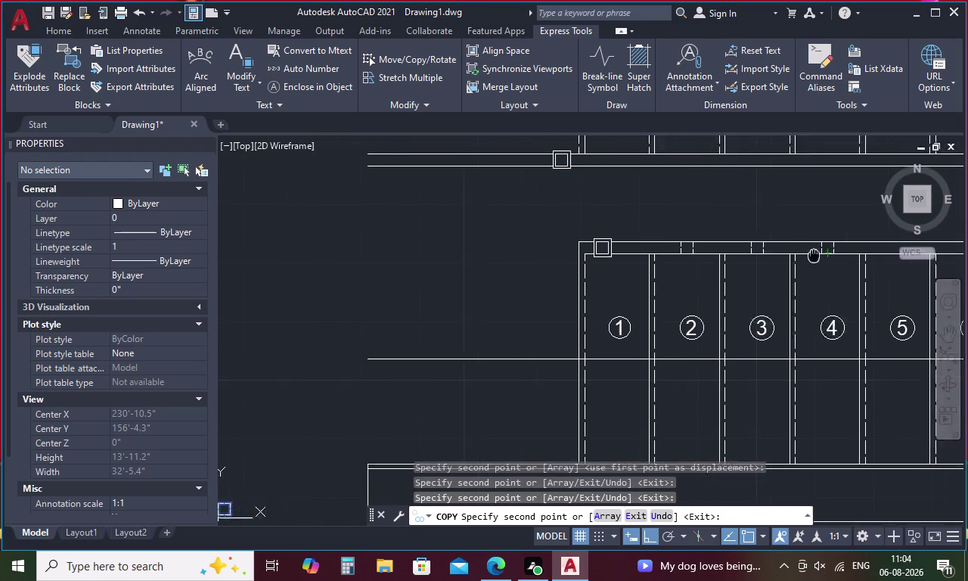
middle_drag(786, 259, 526, 296)
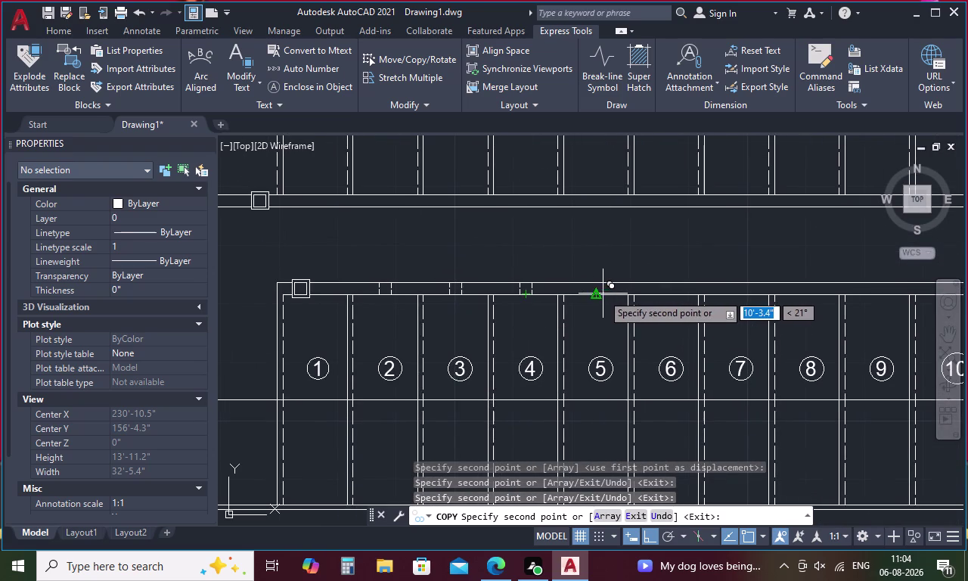
click(598, 294)
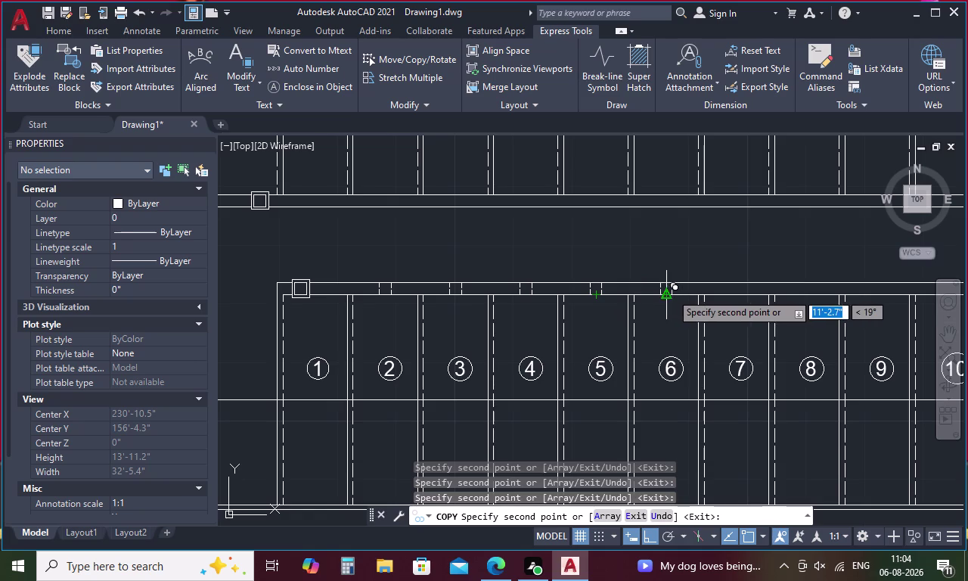
click(671, 293)
click(738, 293)
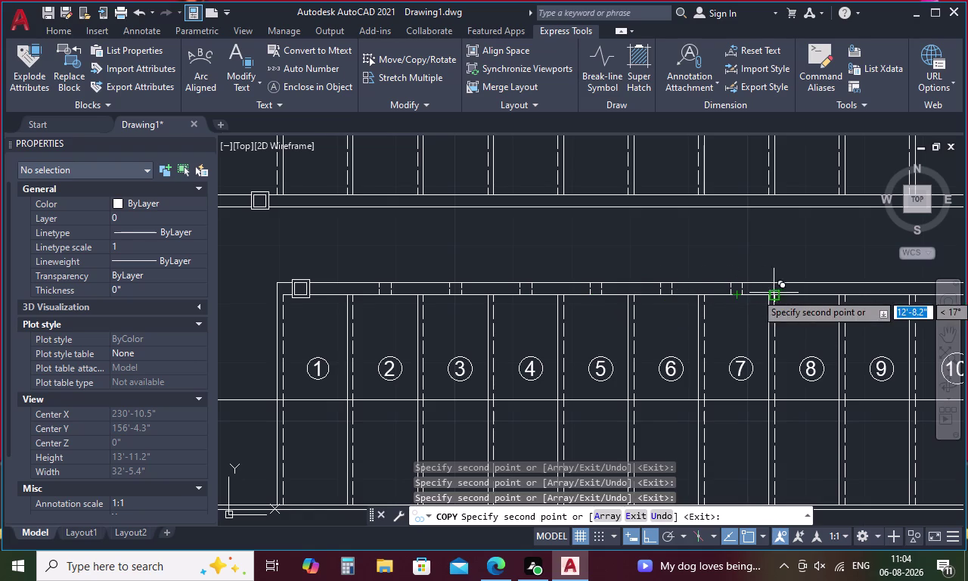
click(806, 292)
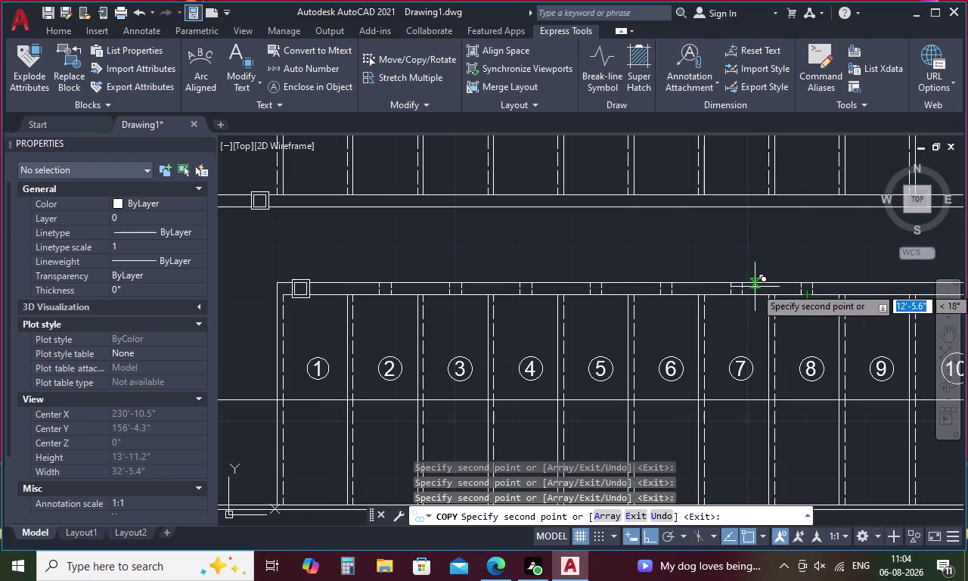
middle_drag(769, 294, 633, 308)
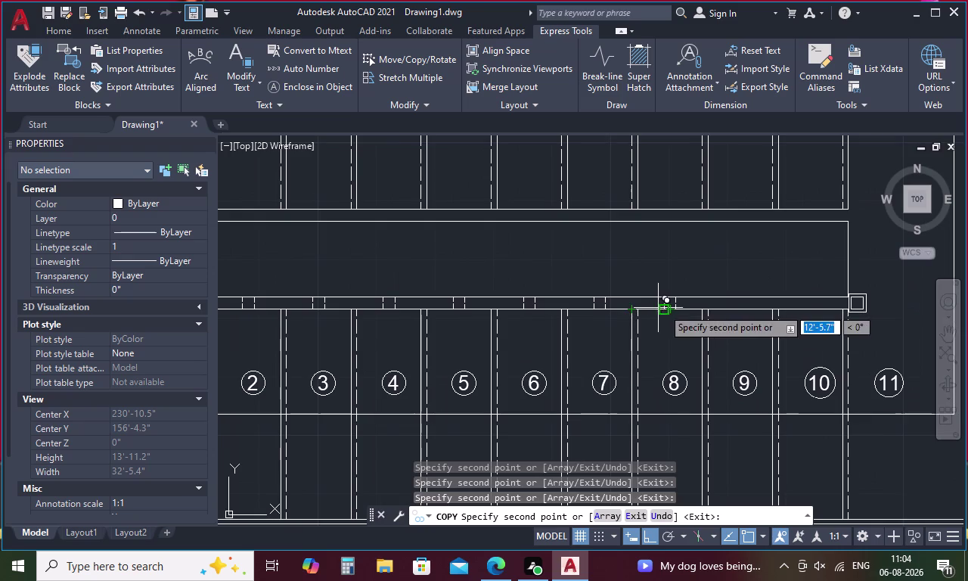
click(740, 307)
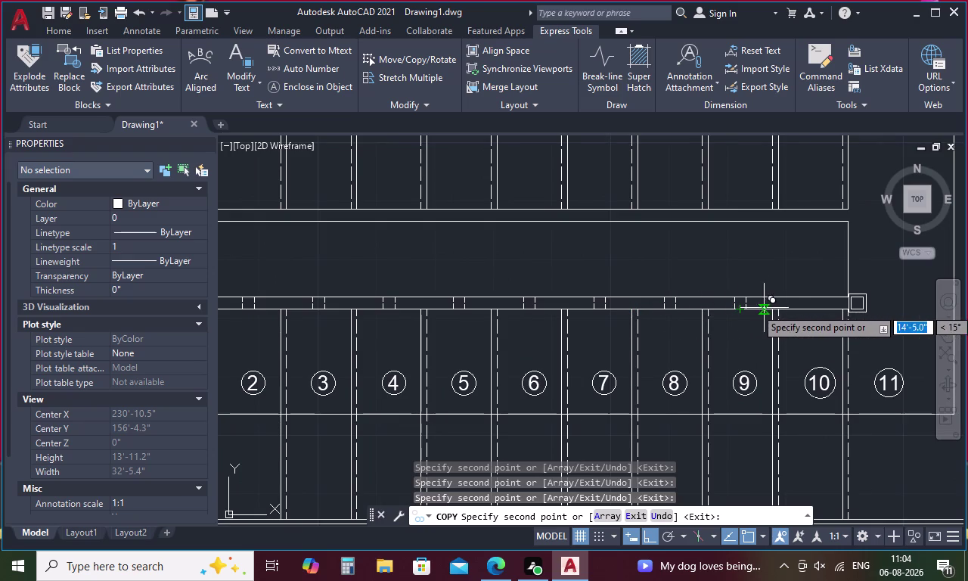
click(813, 311)
scroll(down, 3)
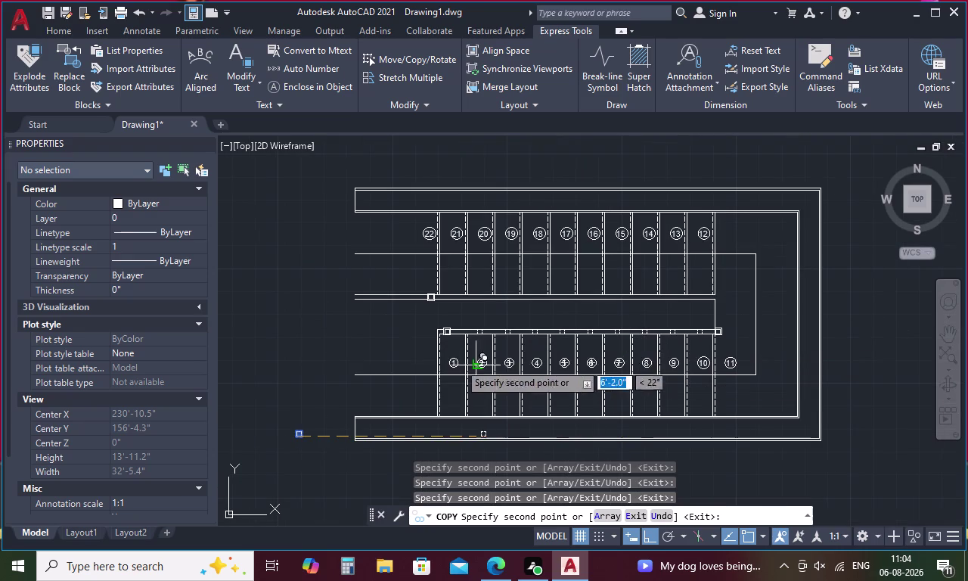
scroll(up, 3)
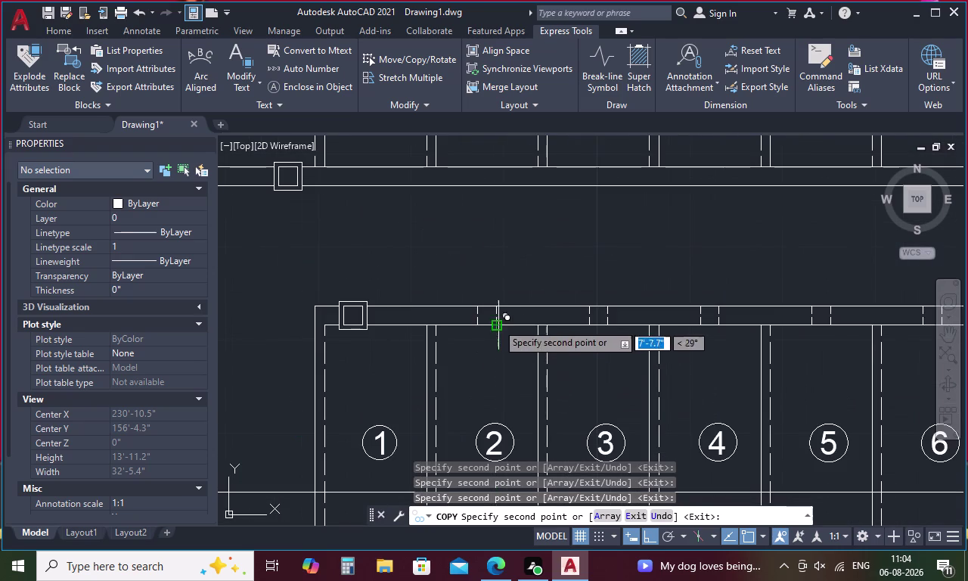
scroll(up, 3)
key(Escape)
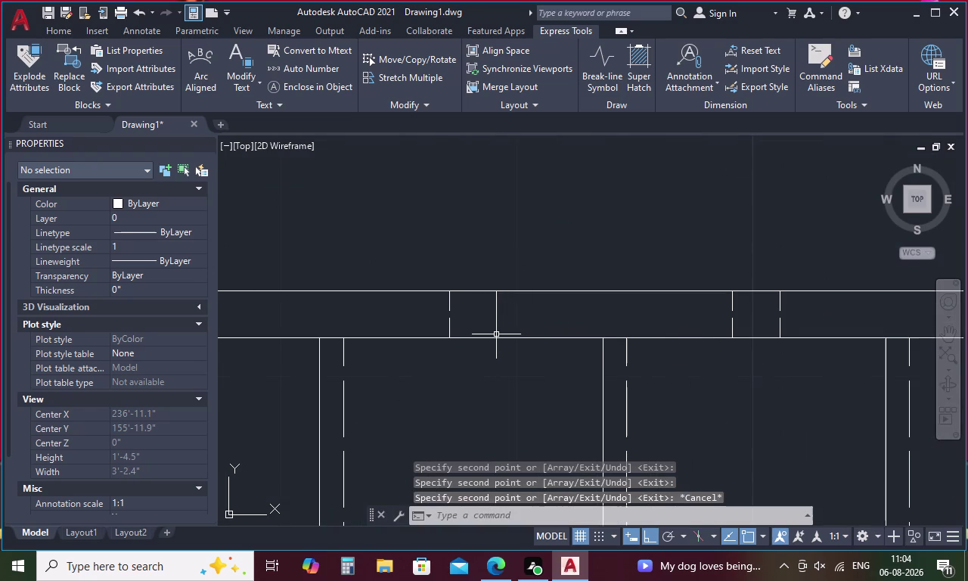
Offset the top and bottom sides of the first two squares inward by 0.2.
text(O)
key(space)
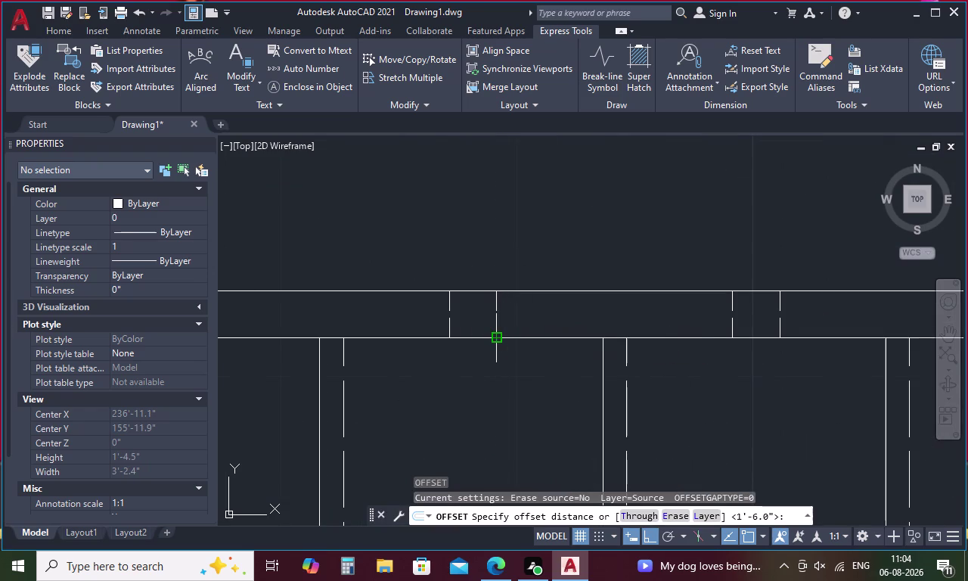
key(period)
key(2)
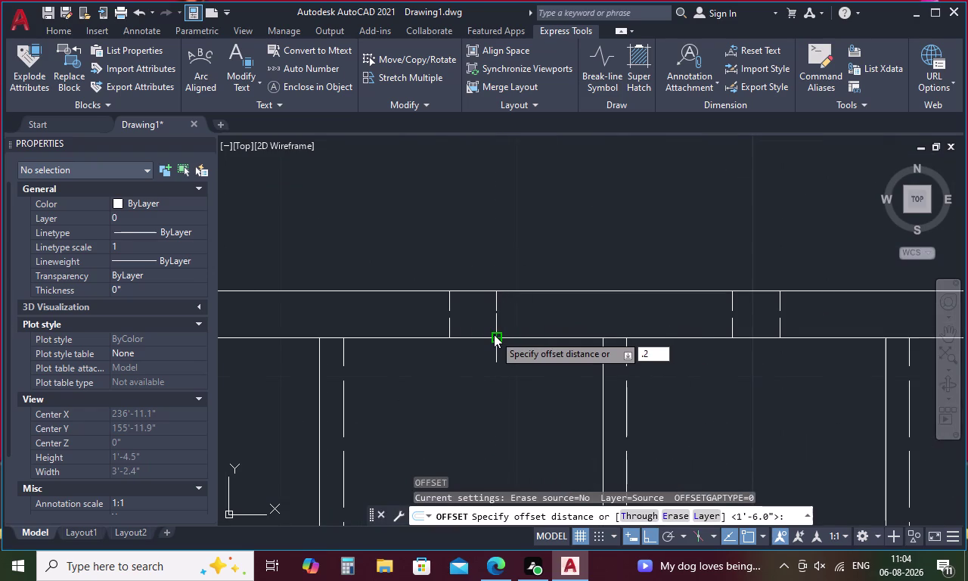
key(space)
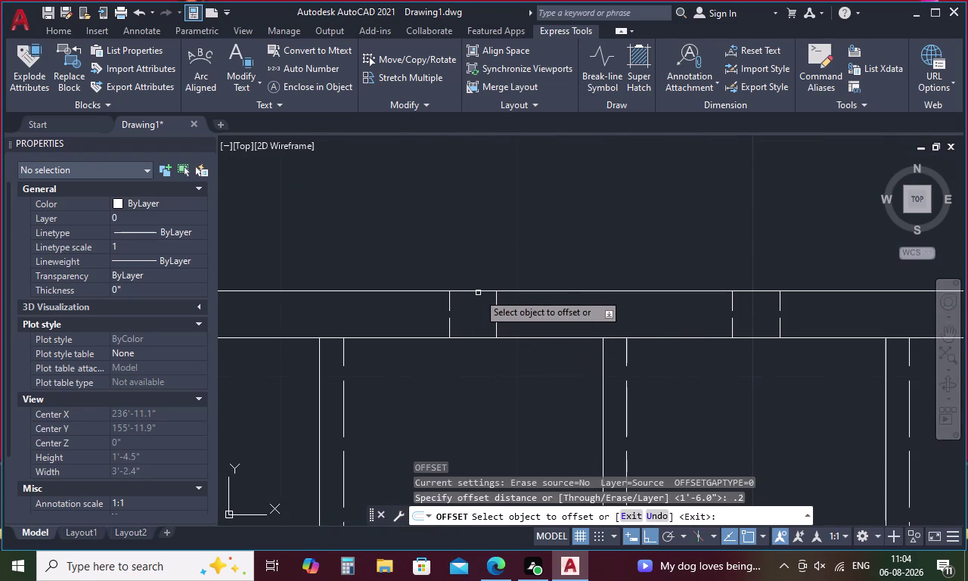
click(478, 292)
click(480, 303)
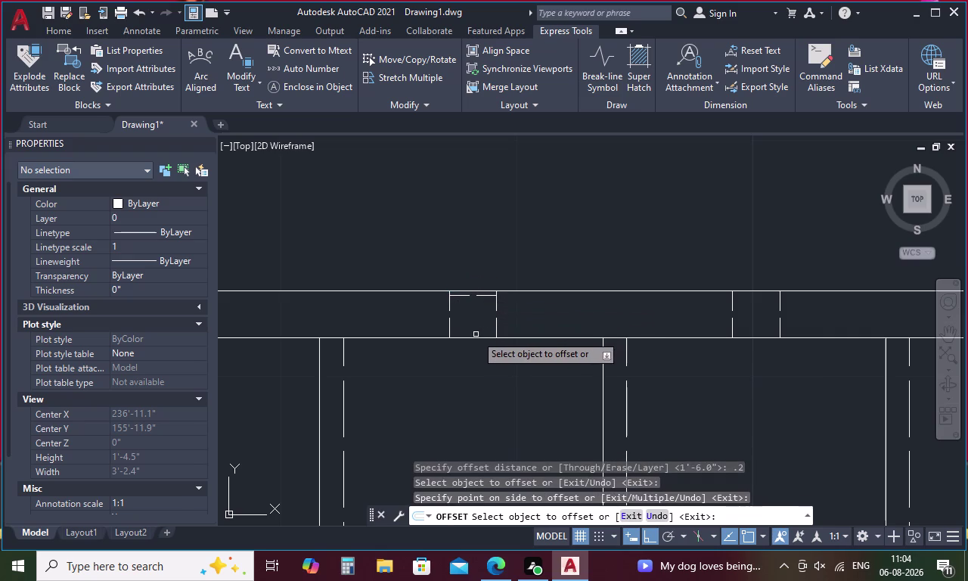
click(475, 336)
click(475, 325)
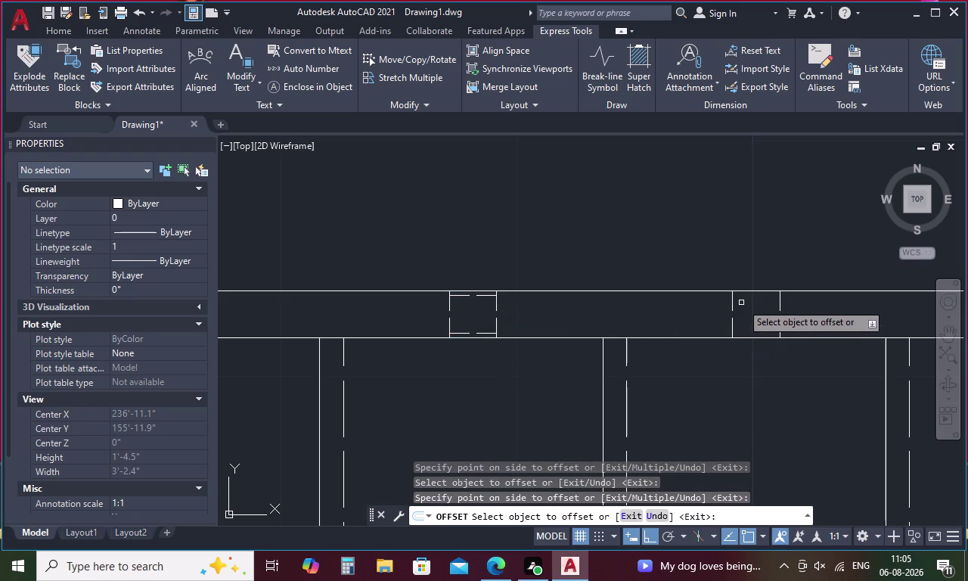
click(750, 291)
click(748, 304)
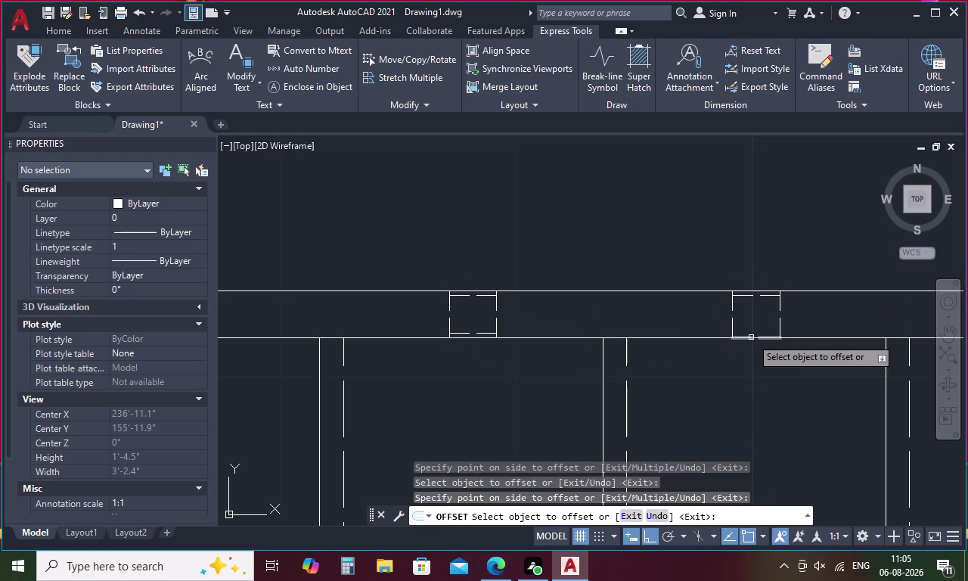
click(751, 338)
click(751, 324)
Offset the top and bottom sides of the next four squares inward by 0.2.
middle_drag(751, 324, 203, 328)
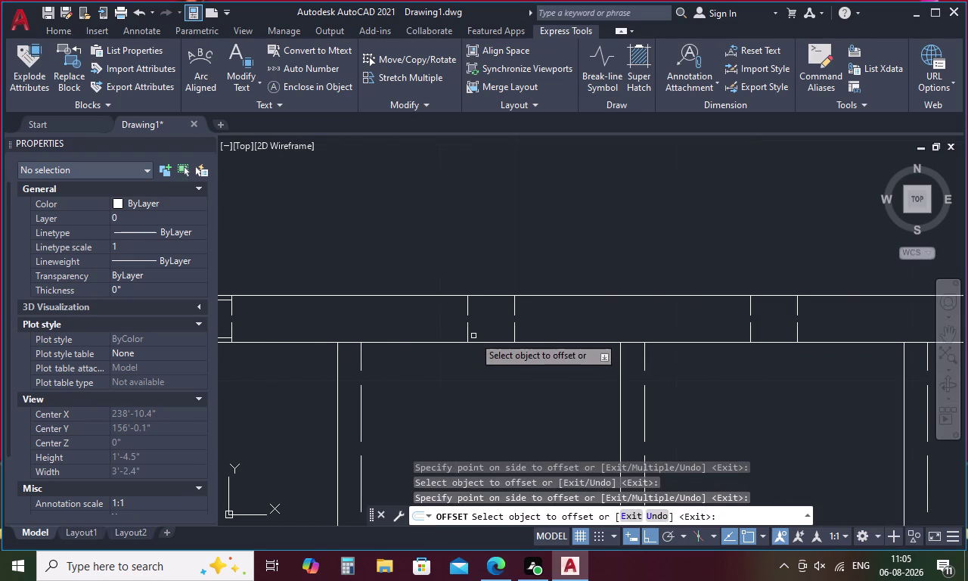
click(483, 342)
click(486, 330)
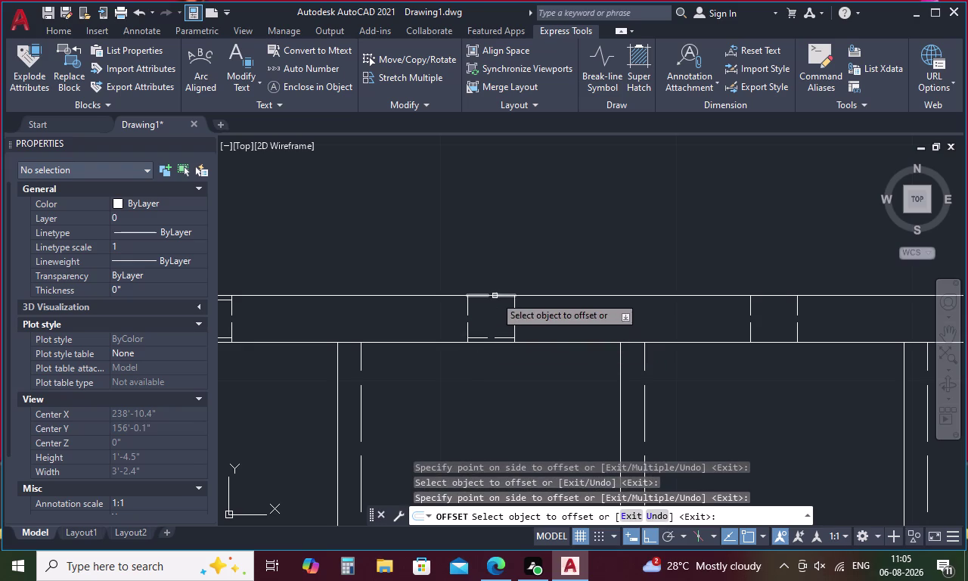
click(494, 296)
click(494, 310)
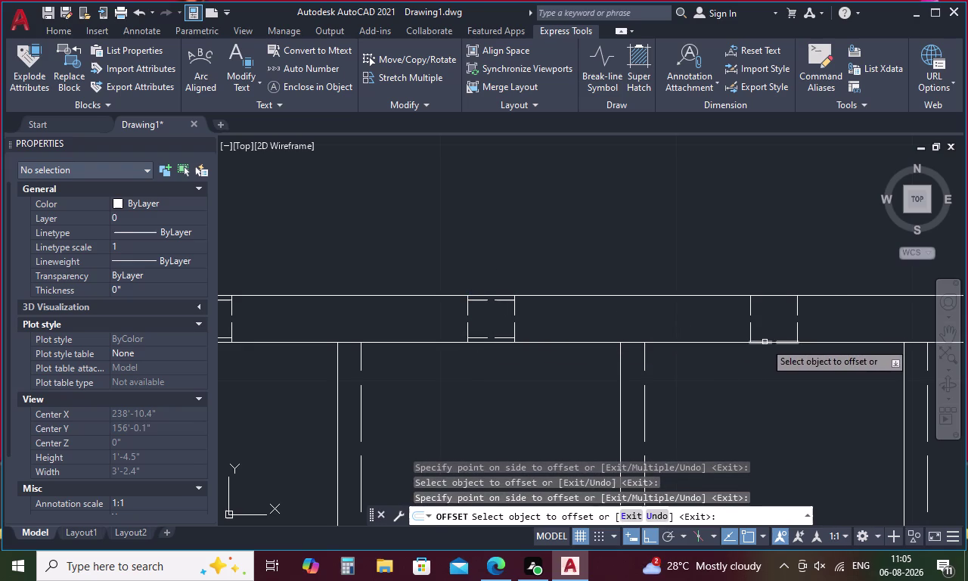
click(764, 341)
click(767, 334)
click(766, 296)
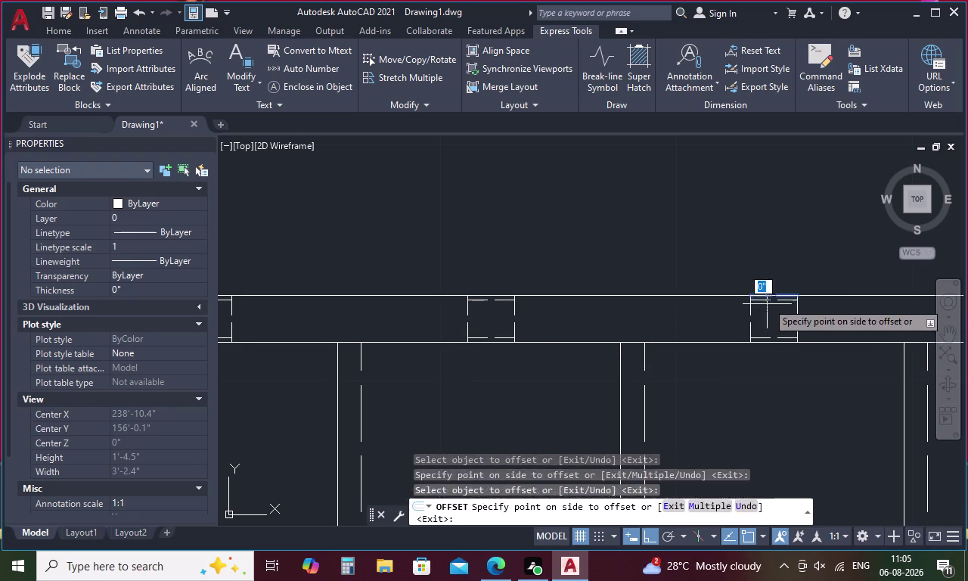
click(767, 306)
middle_drag(769, 308, 239, 337)
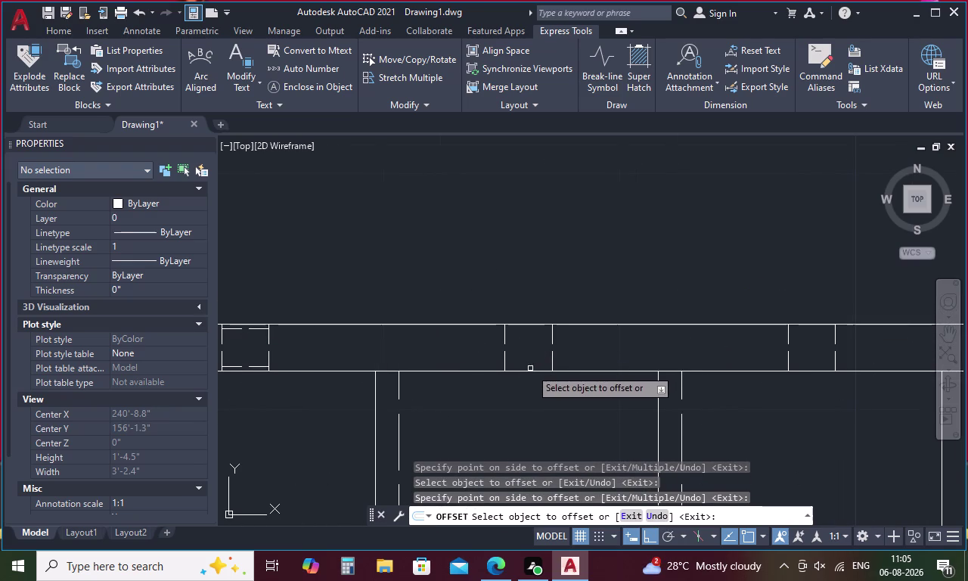
click(529, 370)
click(528, 357)
click(525, 326)
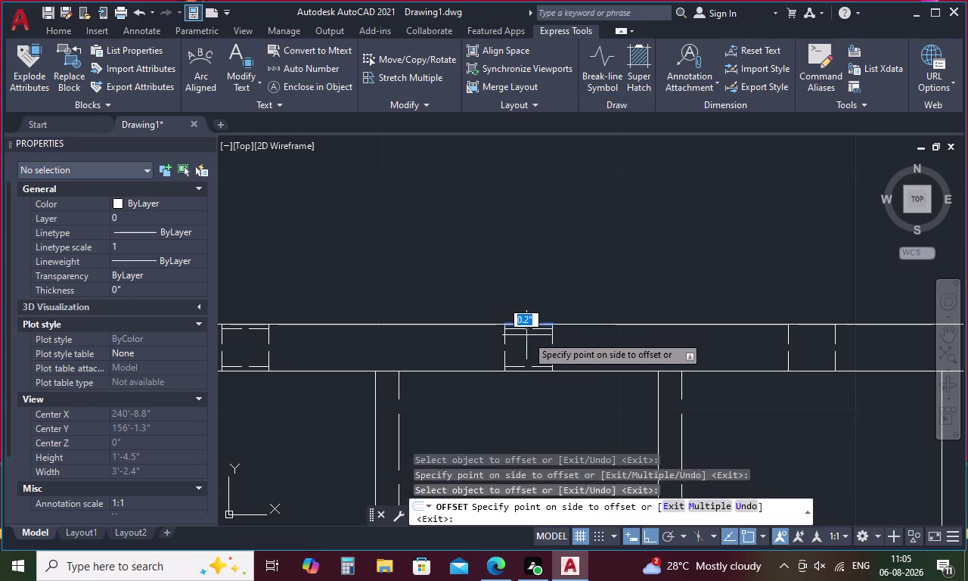
click(527, 335)
middle_drag(649, 328, 419, 349)
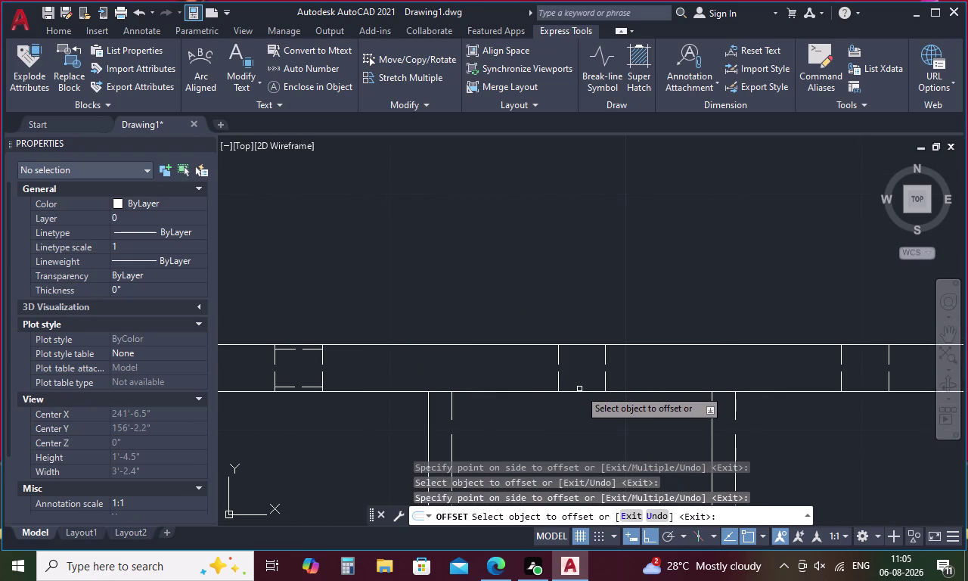
click(580, 391)
click(578, 377)
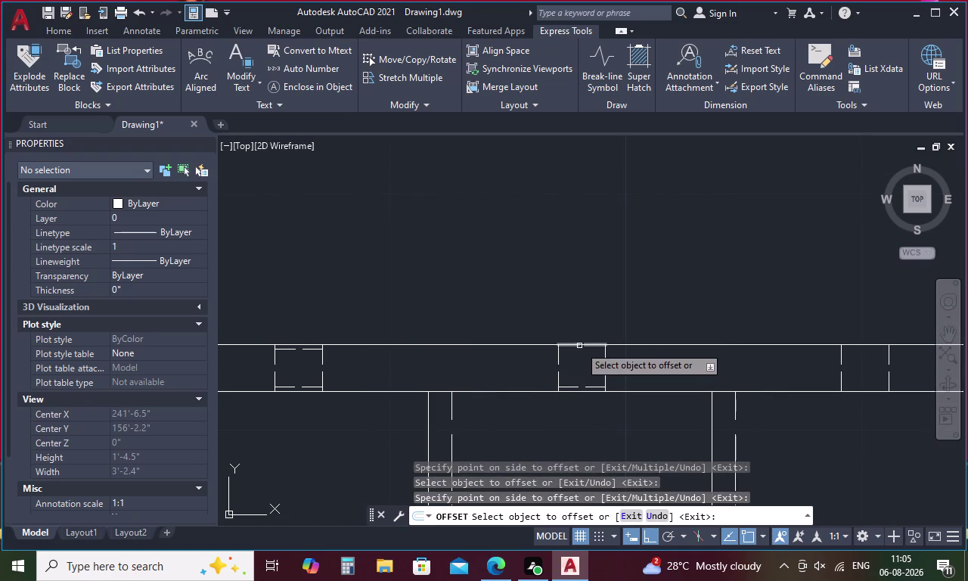
click(579, 346)
click(578, 360)
Offset the edges of the remaining squares along the strip, then cancel offsetting.
middle_drag(657, 363, 333, 349)
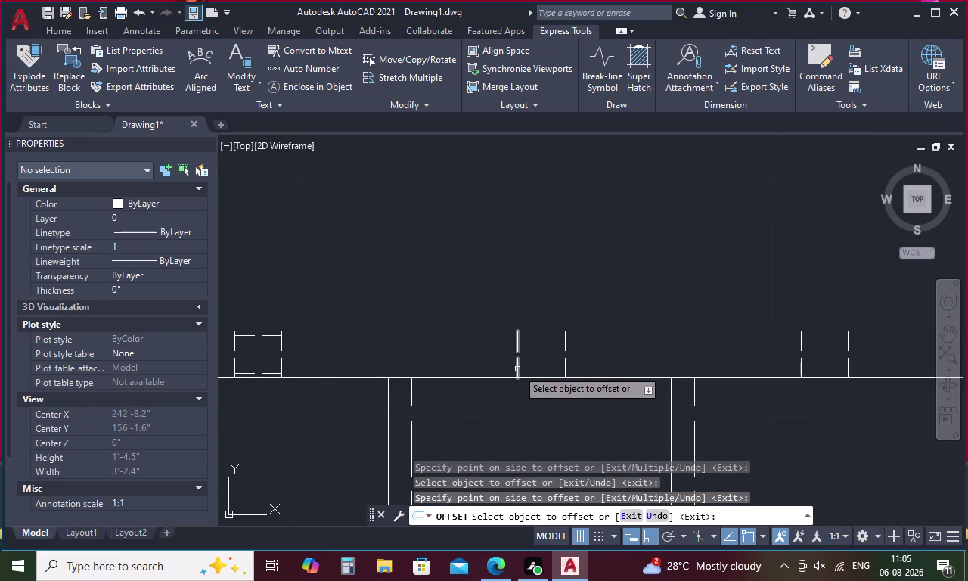
click(530, 377)
click(537, 369)
click(541, 332)
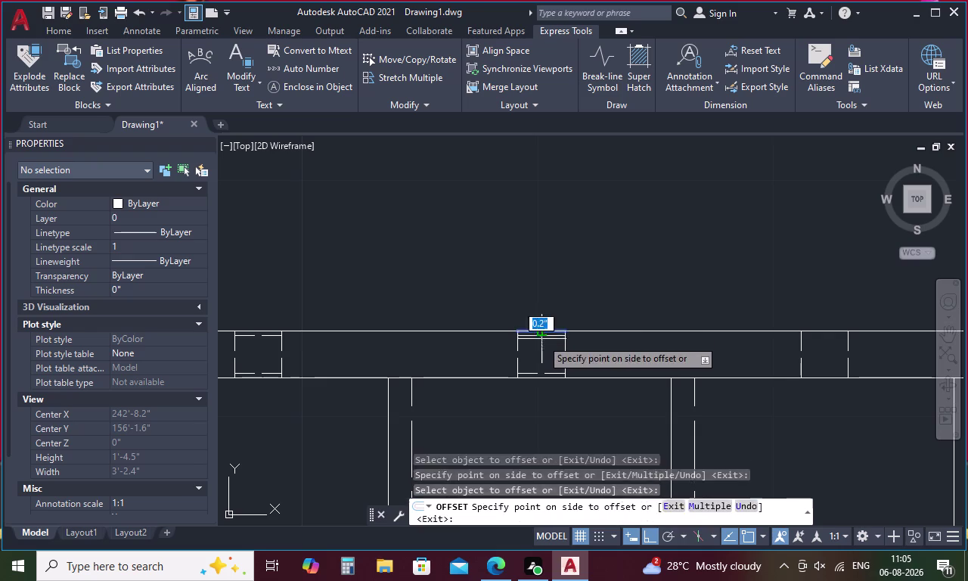
click(541, 339)
middle_drag(550, 348, 259, 352)
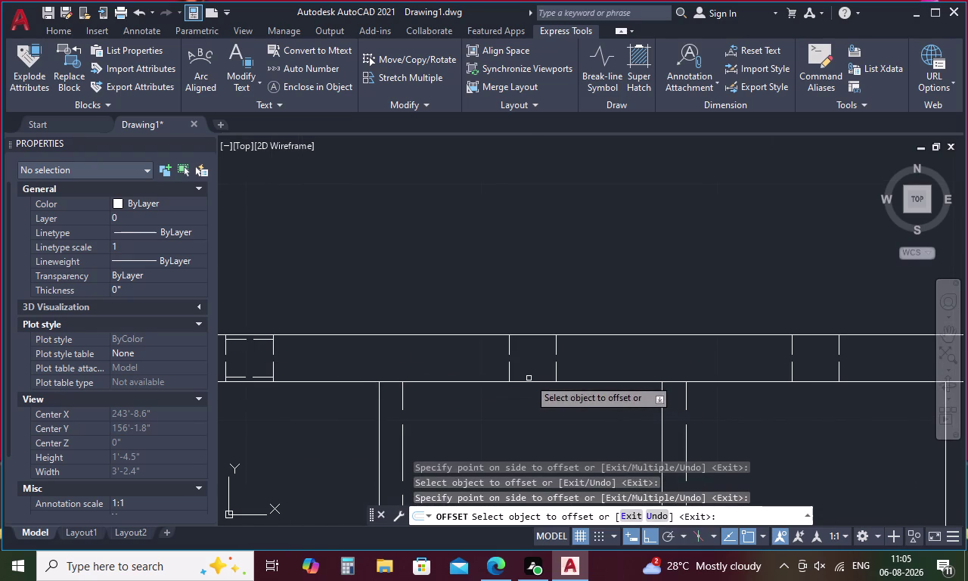
click(529, 382)
click(530, 374)
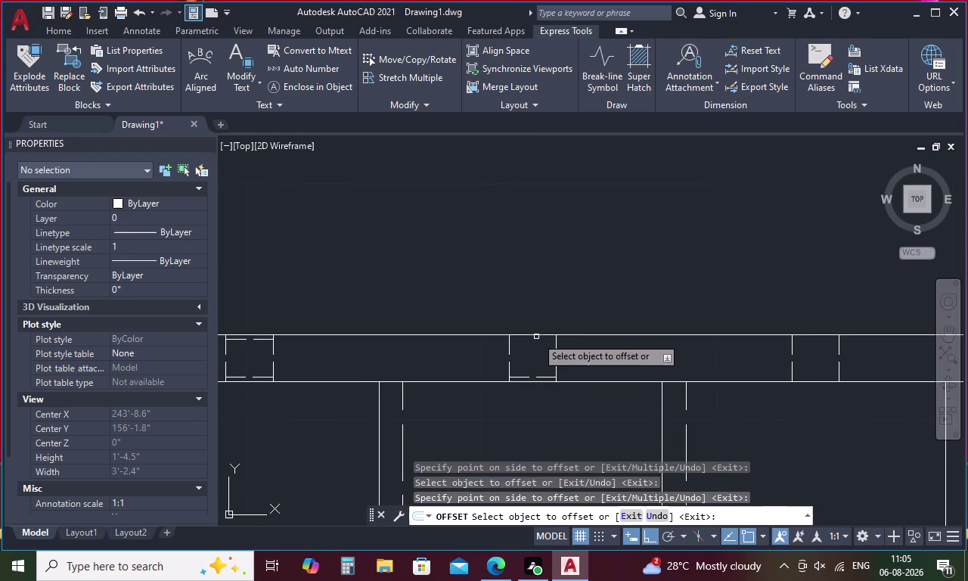
click(536, 337)
click(536, 347)
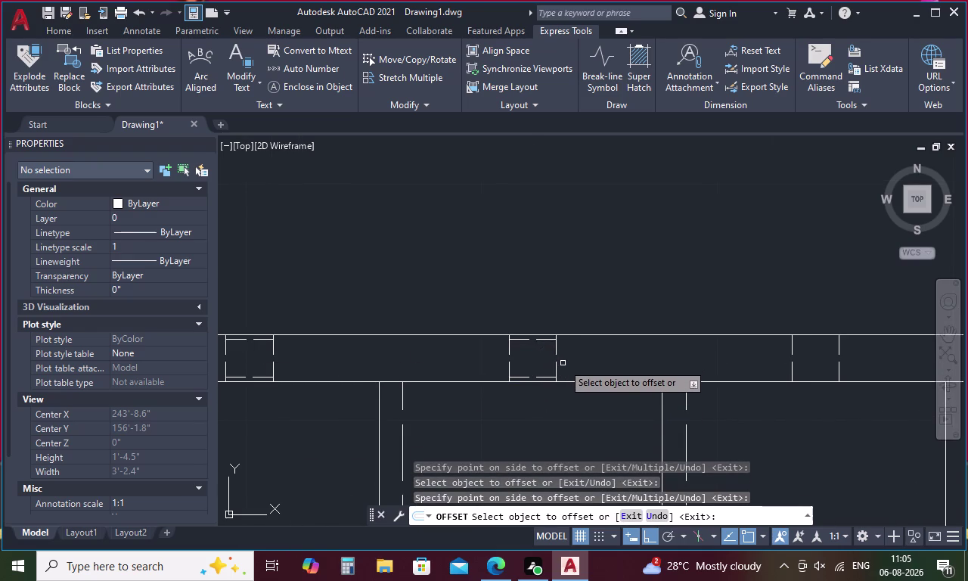
middle_drag(562, 363, 232, 394)
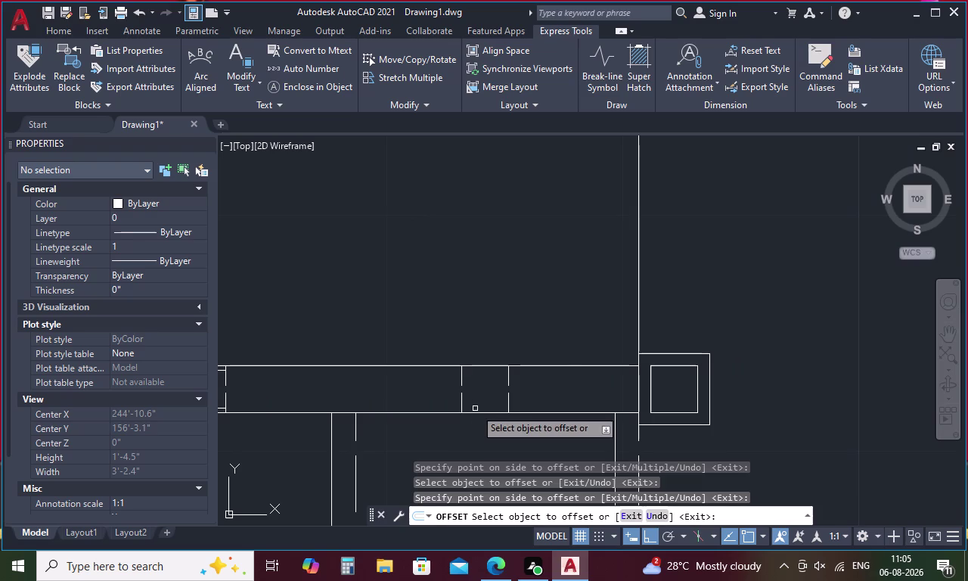
click(478, 412)
click(479, 403)
click(481, 363)
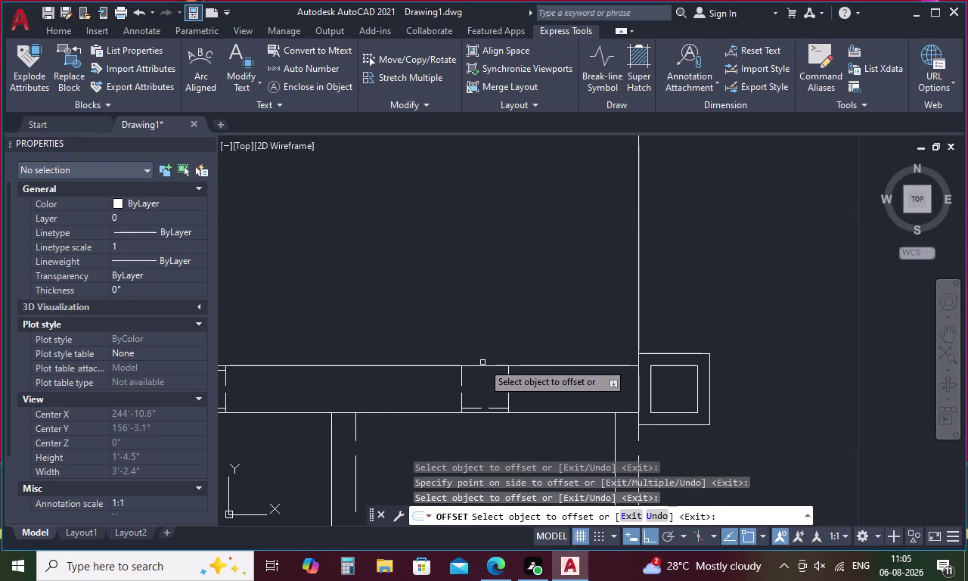
click(483, 366)
click(482, 377)
scroll(down, 3)
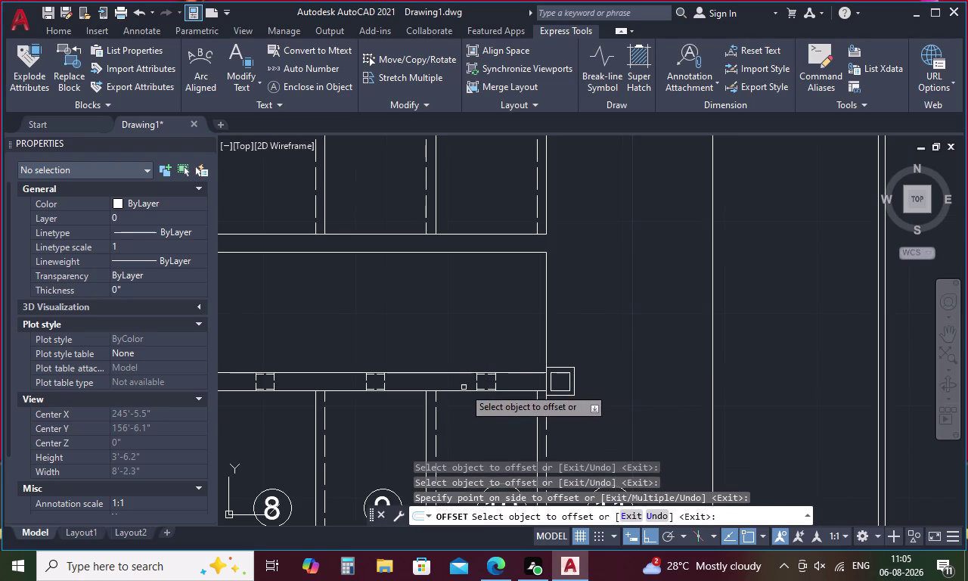
middle_drag(464, 388, 731, 387)
key(Escape)
Pan to the strip's left end and select some short lines, then clear the selection.
middle_click(584, 398)
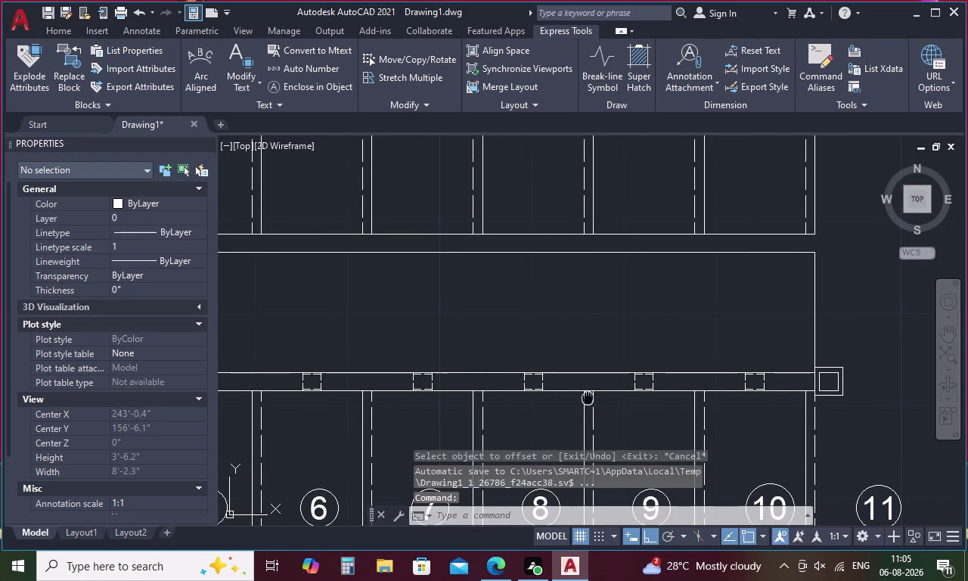
middle_drag(449, 405, 759, 366)
middle_drag(388, 414, 719, 396)
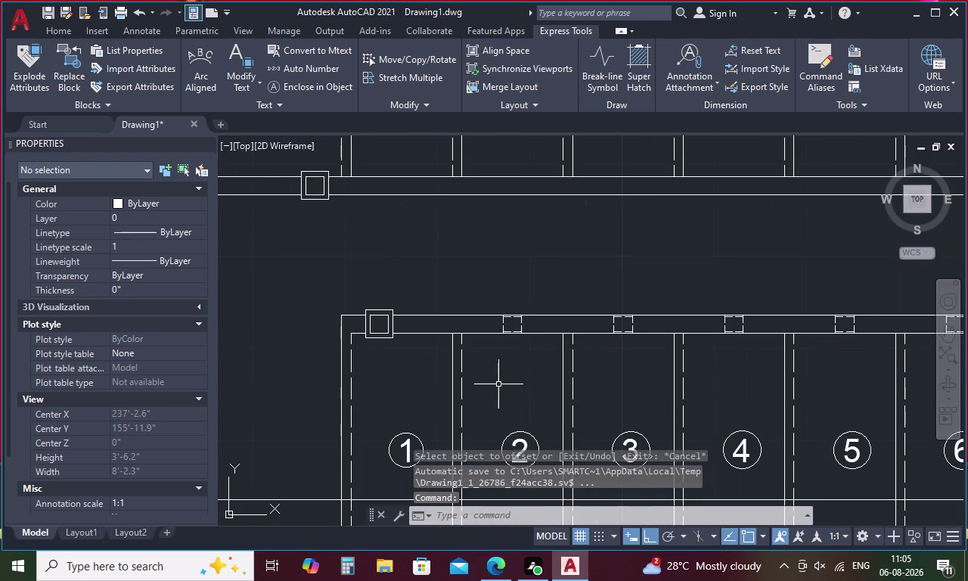
click(476, 333)
click(639, 334)
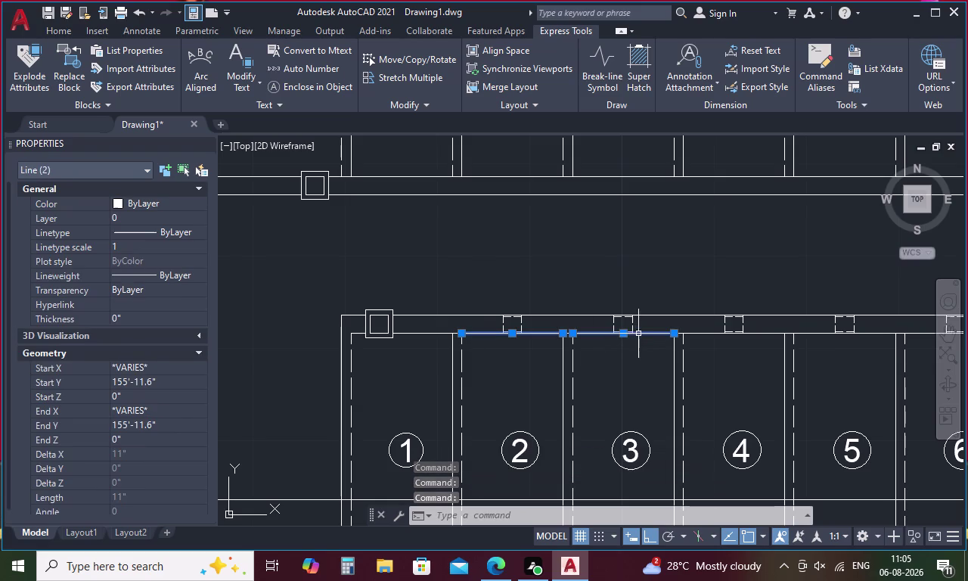
click(736, 332)
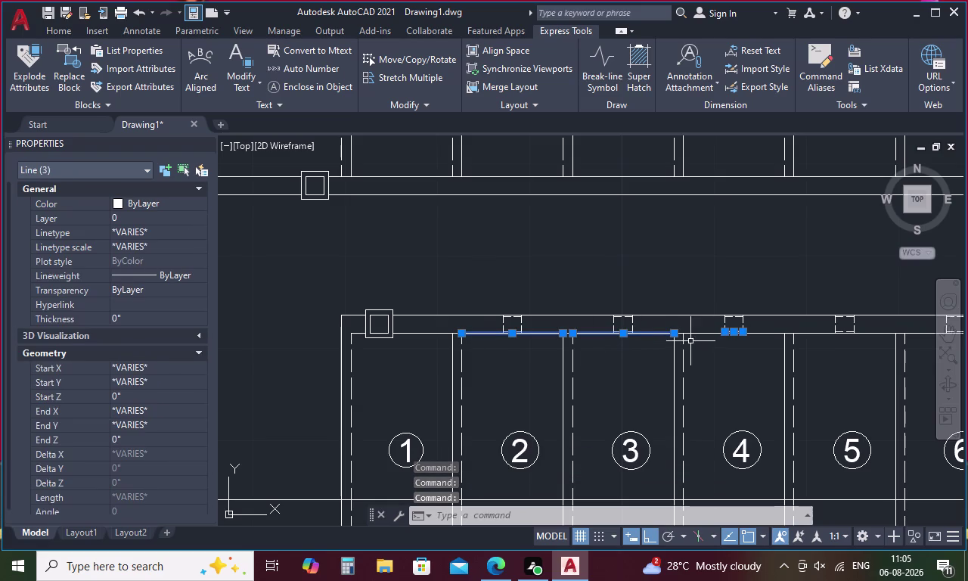
key(Escape)
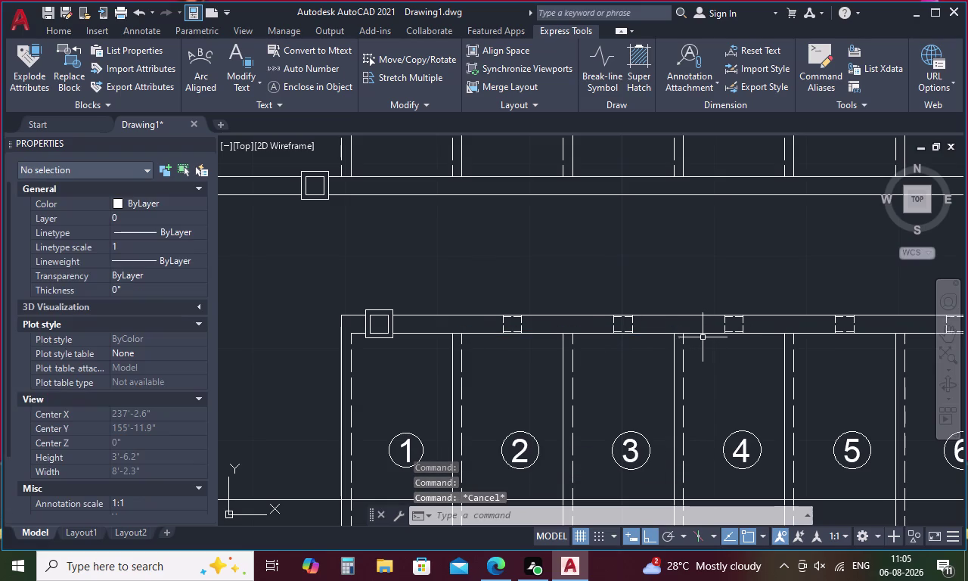
Select the short edge lines in bays 2 through 11 and delete them.
drag(539, 334, 549, 333)
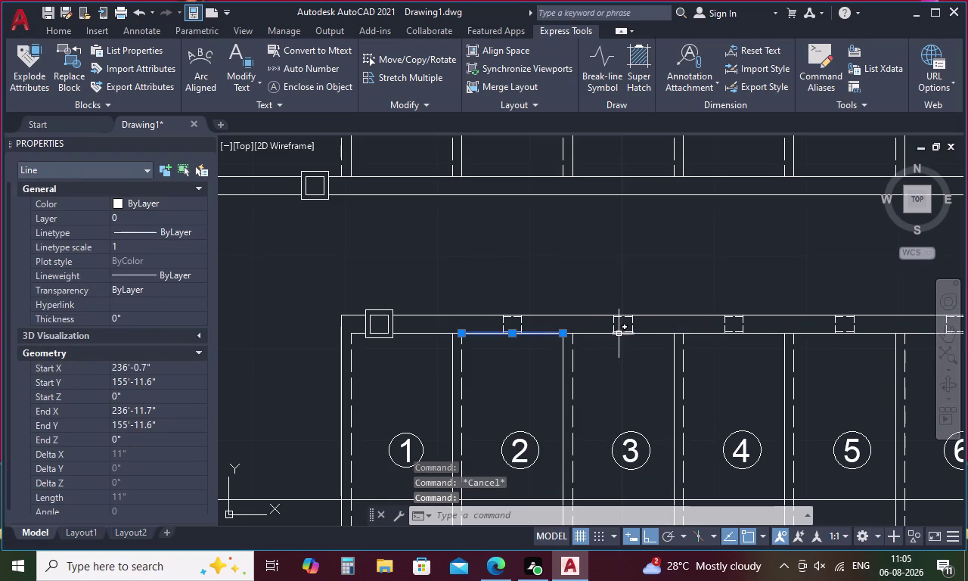
click(596, 334)
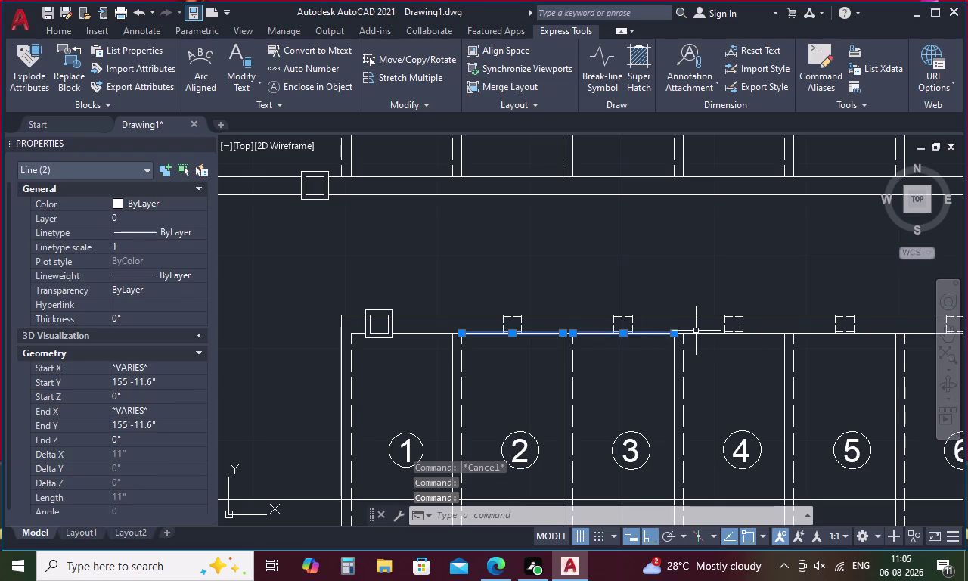
click(697, 332)
middle_drag(730, 337, 356, 342)
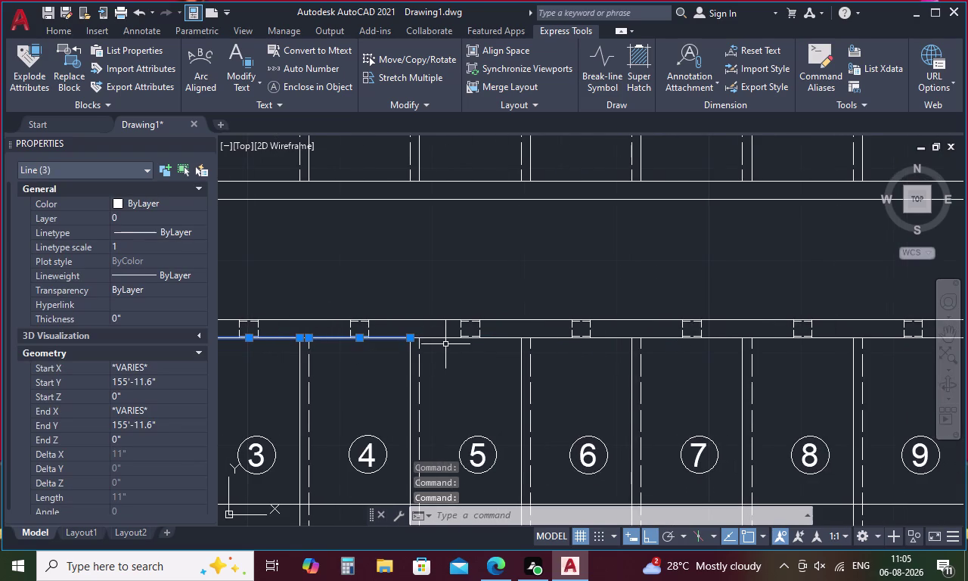
click(446, 338)
click(548, 337)
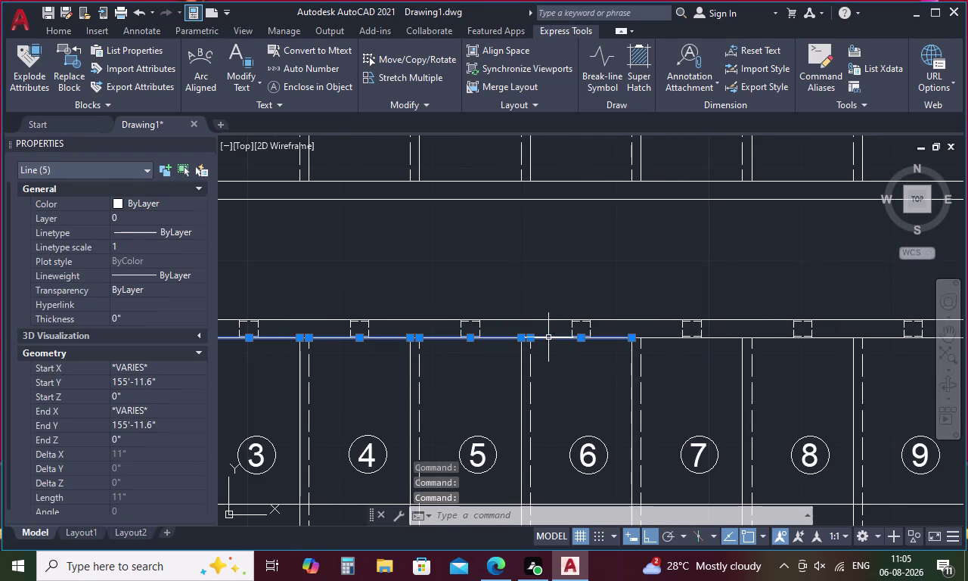
click(662, 339)
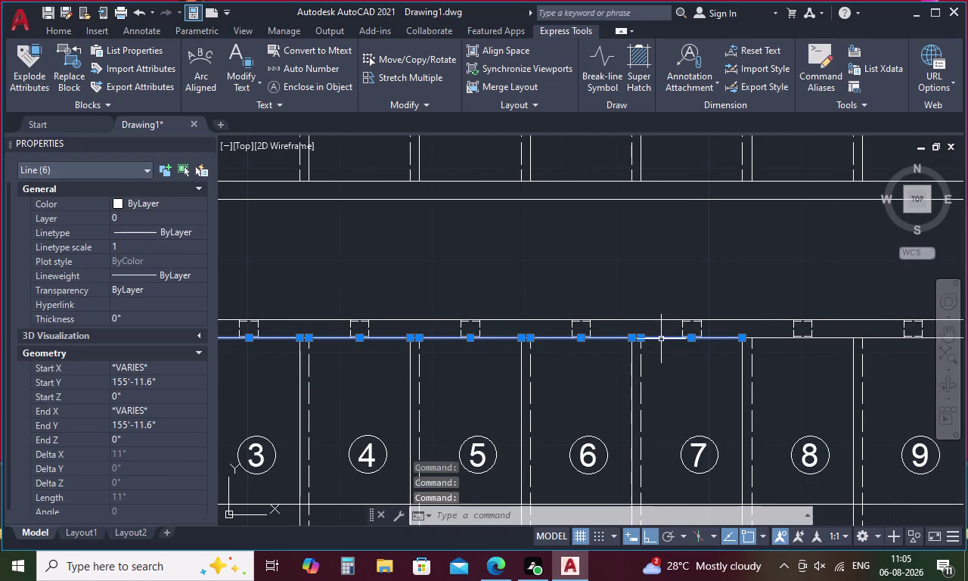
middle_drag(661, 339, 286, 353)
click(399, 353)
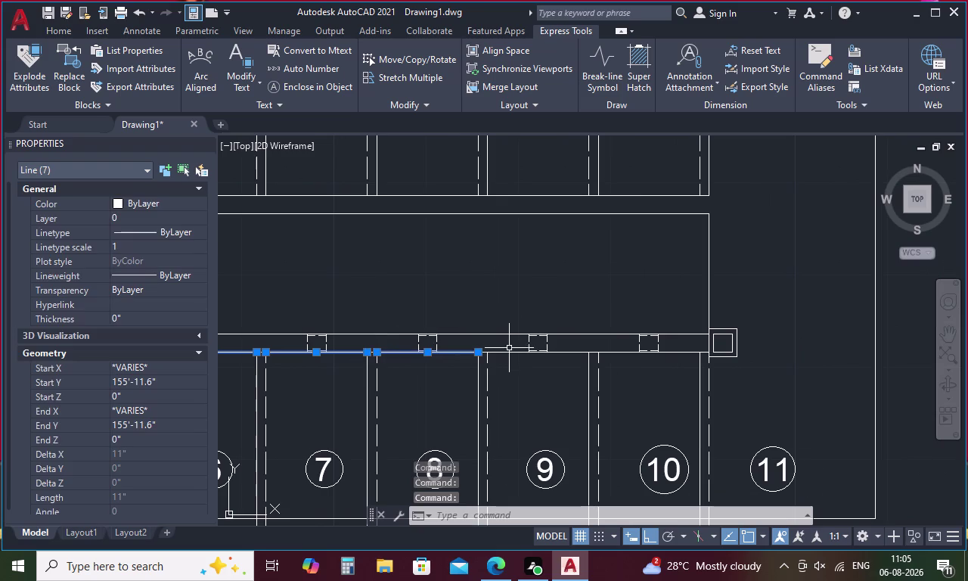
click(509, 351)
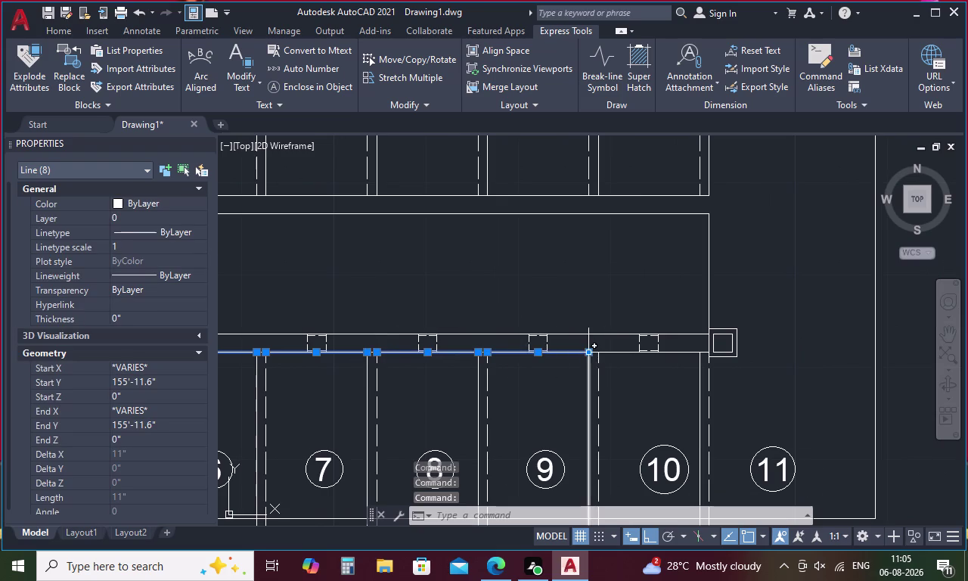
click(595, 353)
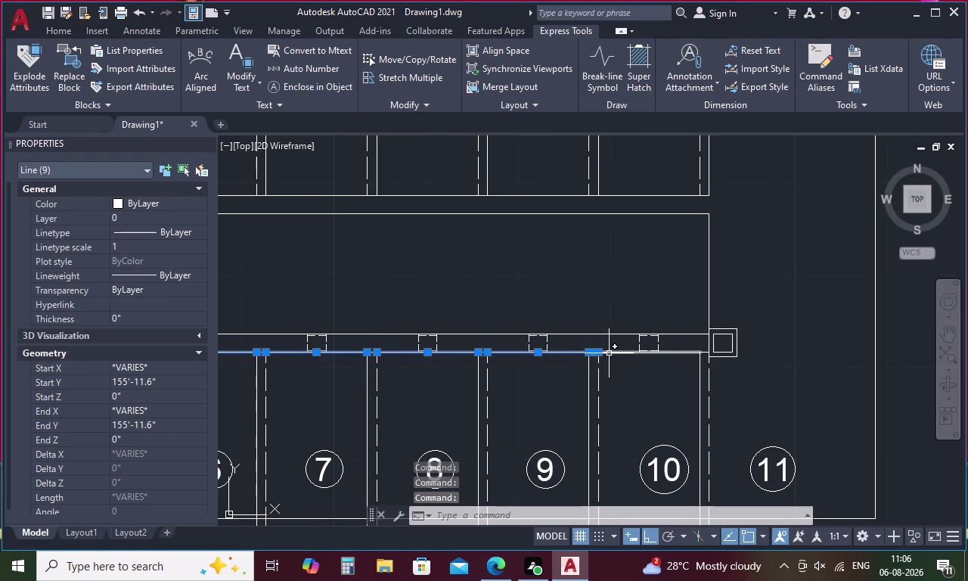
click(610, 353)
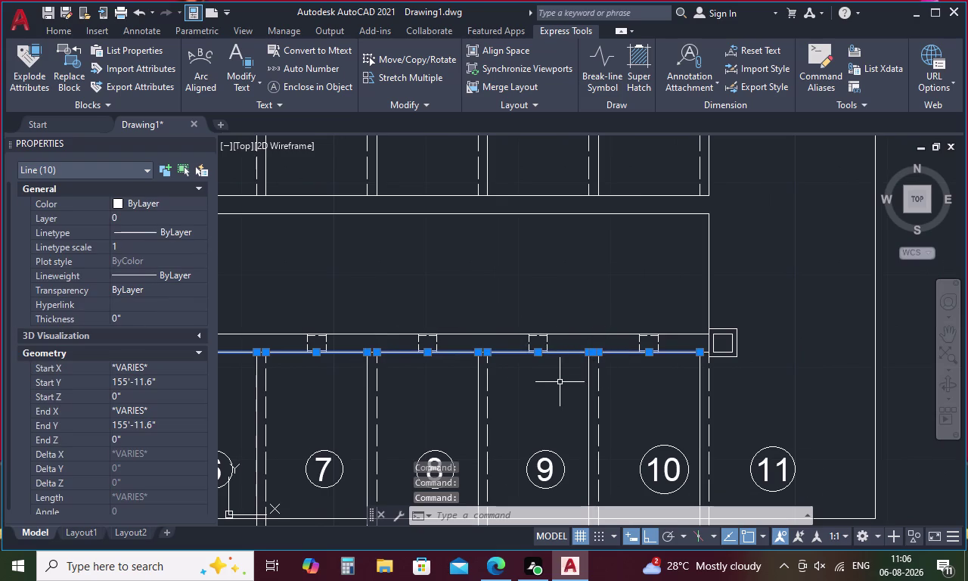
key(Delete)
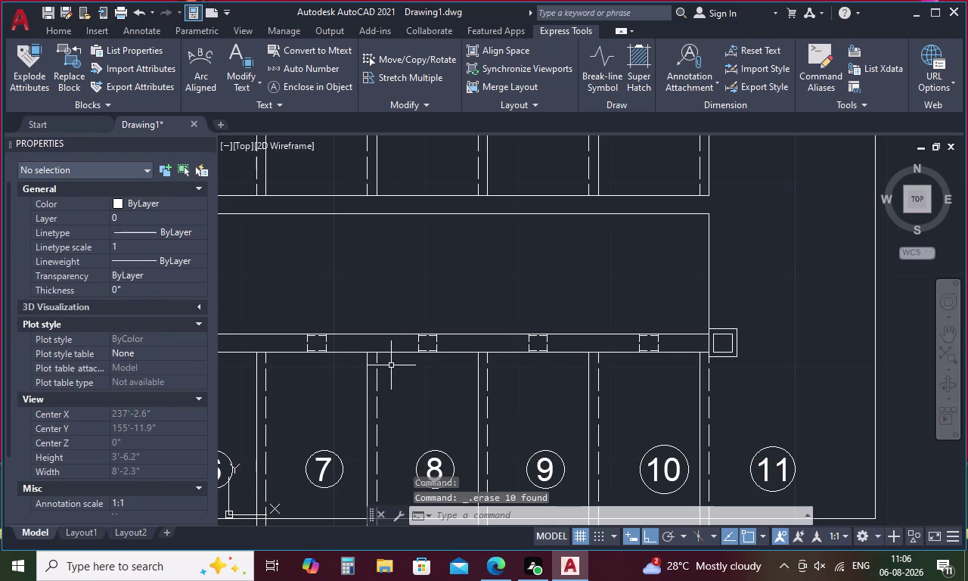
Start the TRIM command with TR.
text(TR)
key(space)
scroll(up, 3)
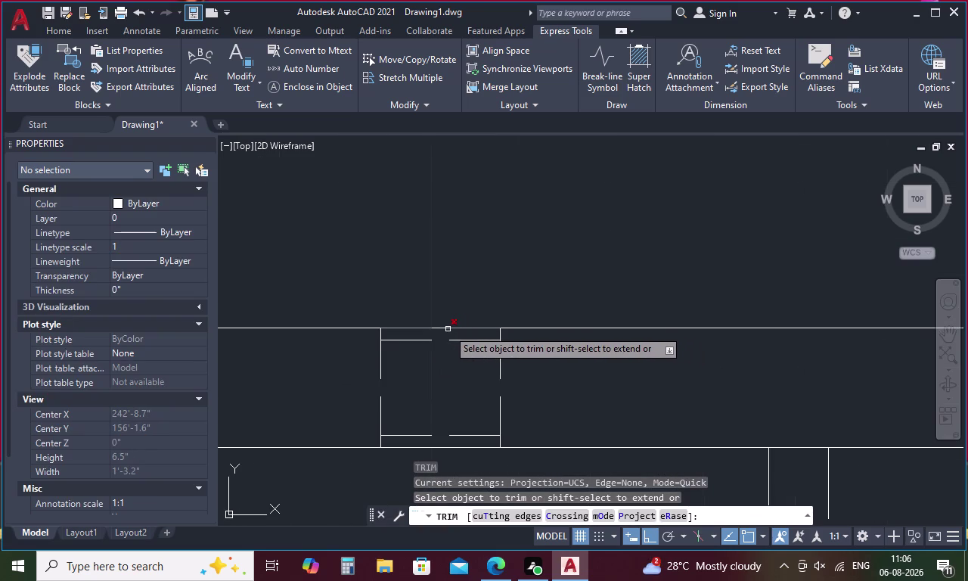
Trim the line pieces at the top and bottom of the first square opening.
click(450, 330)
click(500, 335)
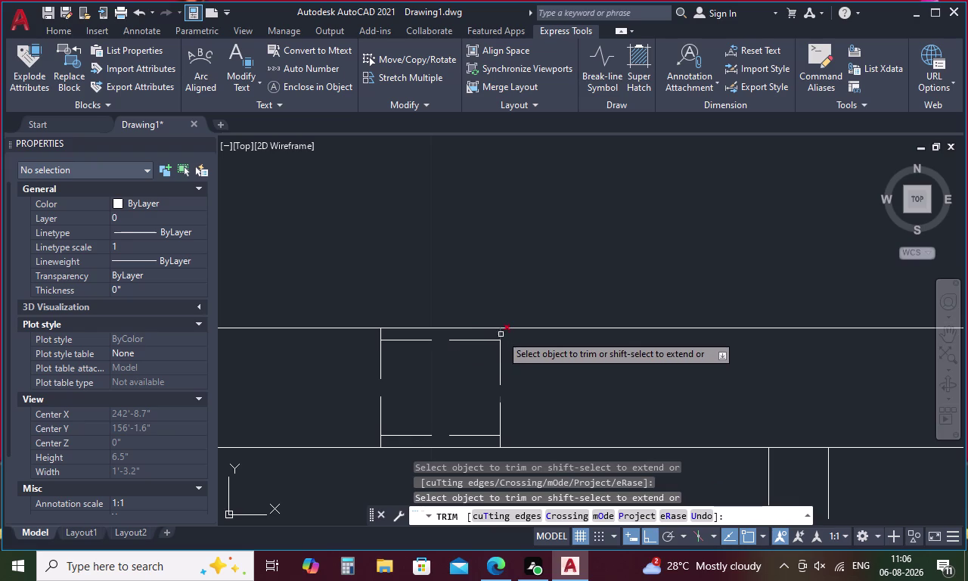
click(380, 336)
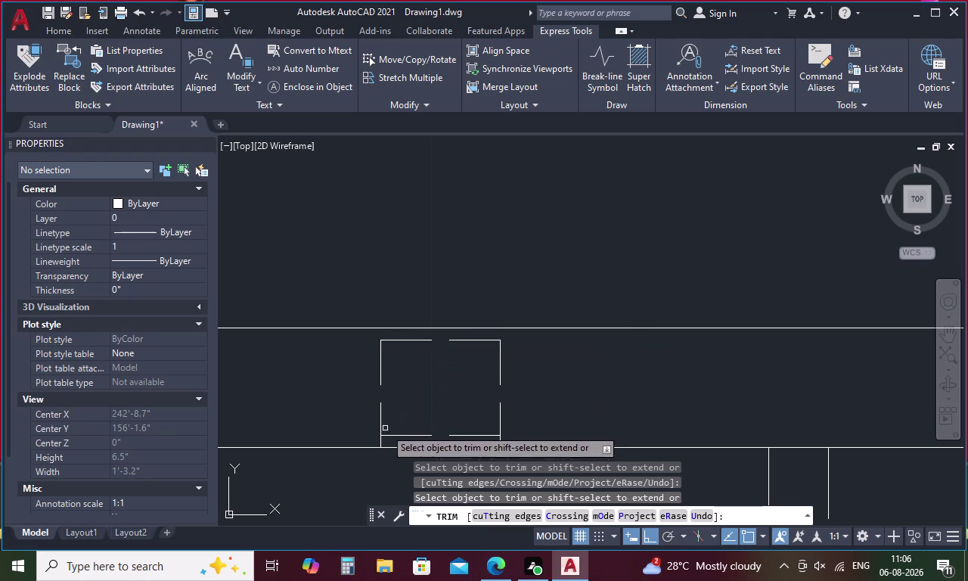
click(382, 441)
click(504, 440)
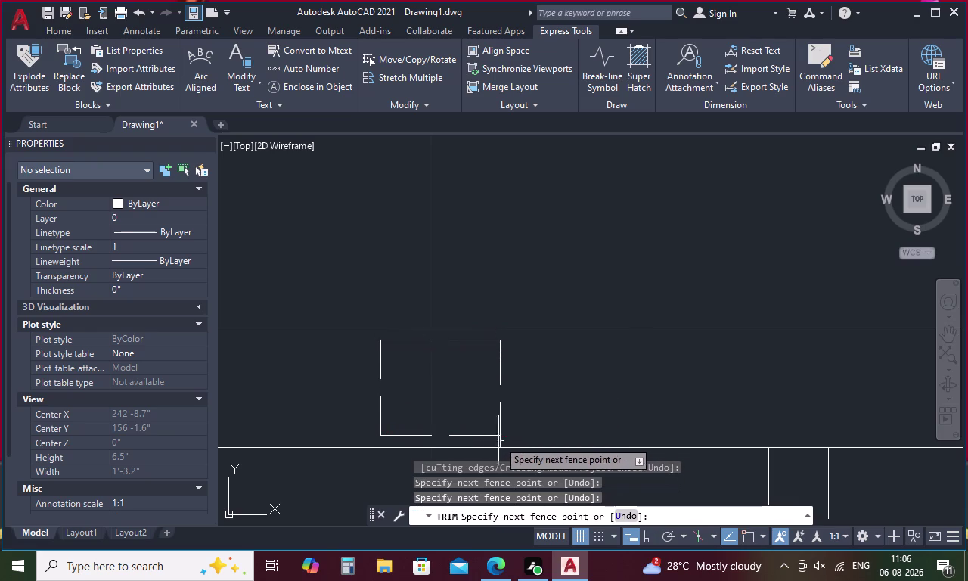
click(496, 442)
click(453, 448)
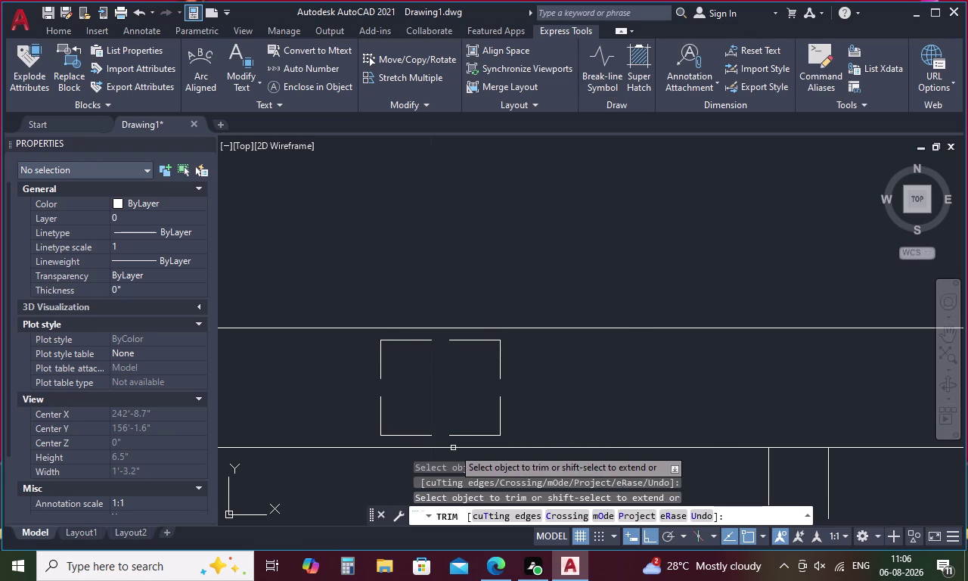
Trim the top and lower edge pieces inside the next square opening.
middle_drag(552, 405, 271, 372)
middle_drag(689, 407, 692, 407)
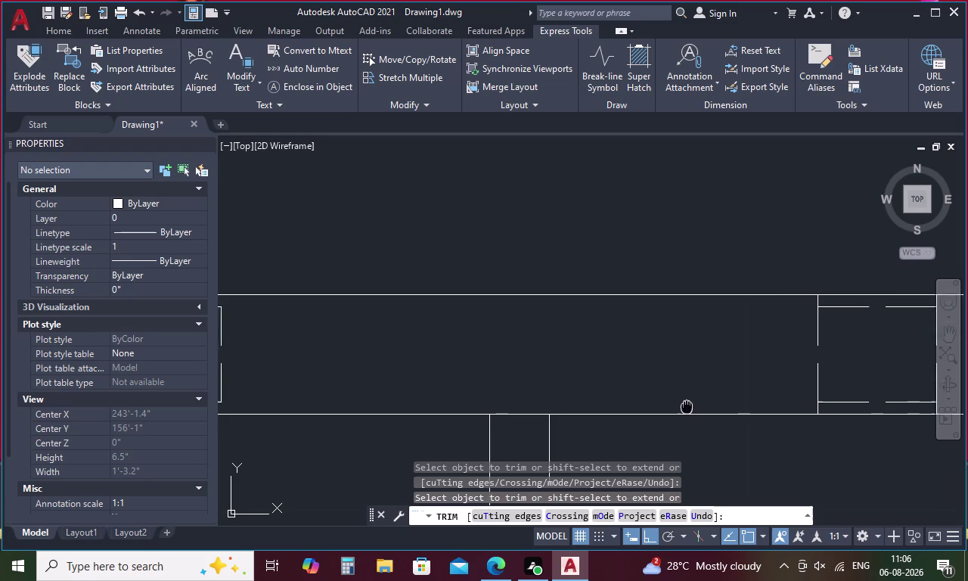
middle_drag(692, 407, 261, 372)
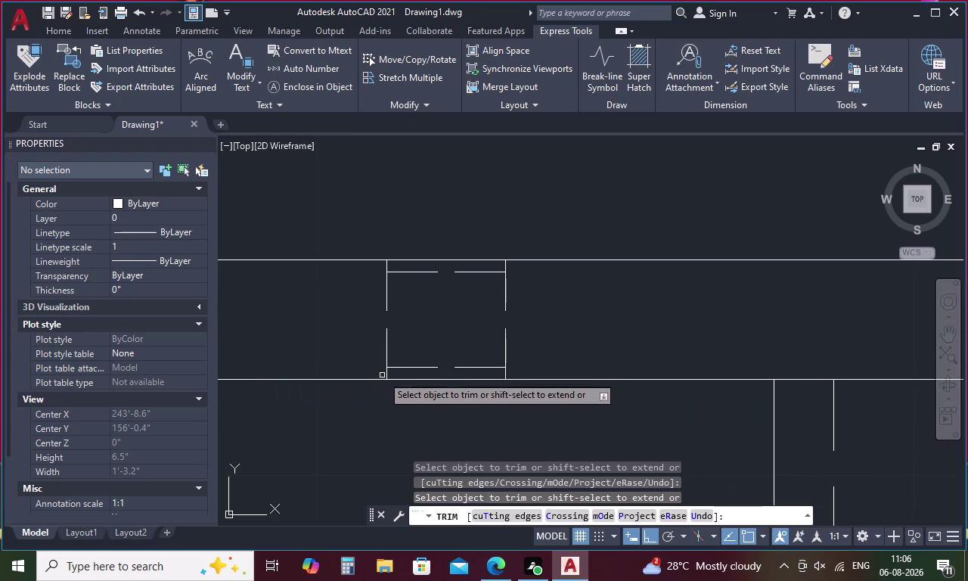
click(387, 375)
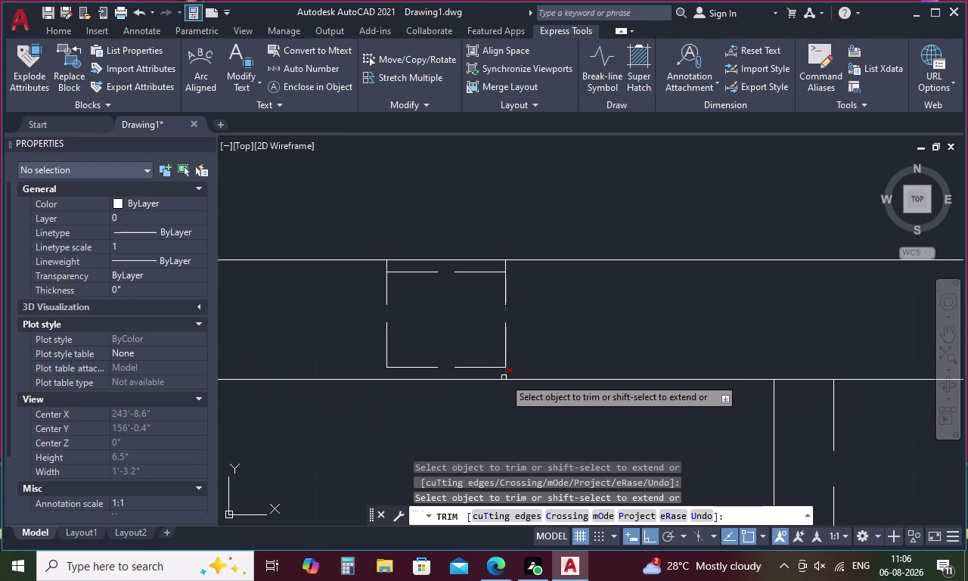
click(504, 377)
click(502, 267)
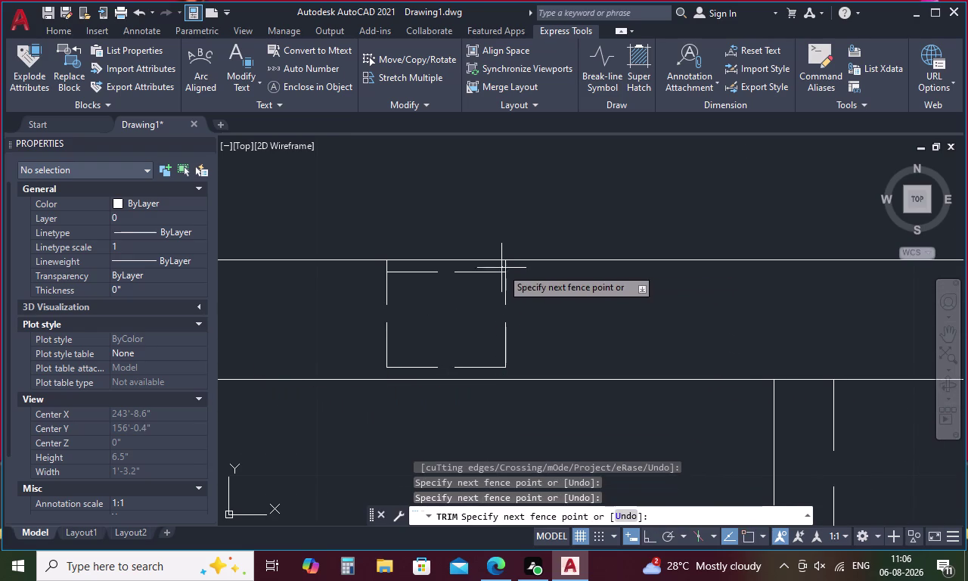
click(516, 269)
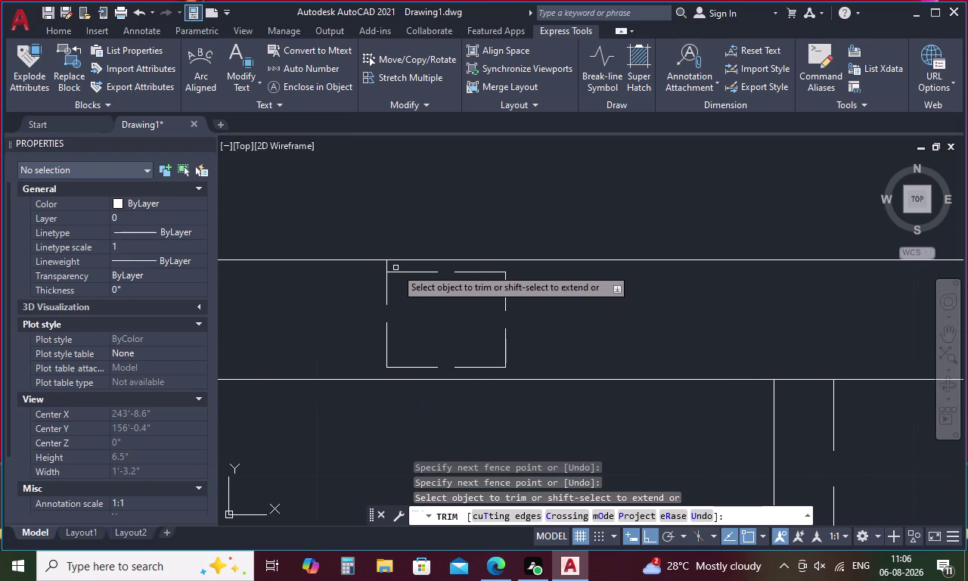
drag(394, 264, 378, 269)
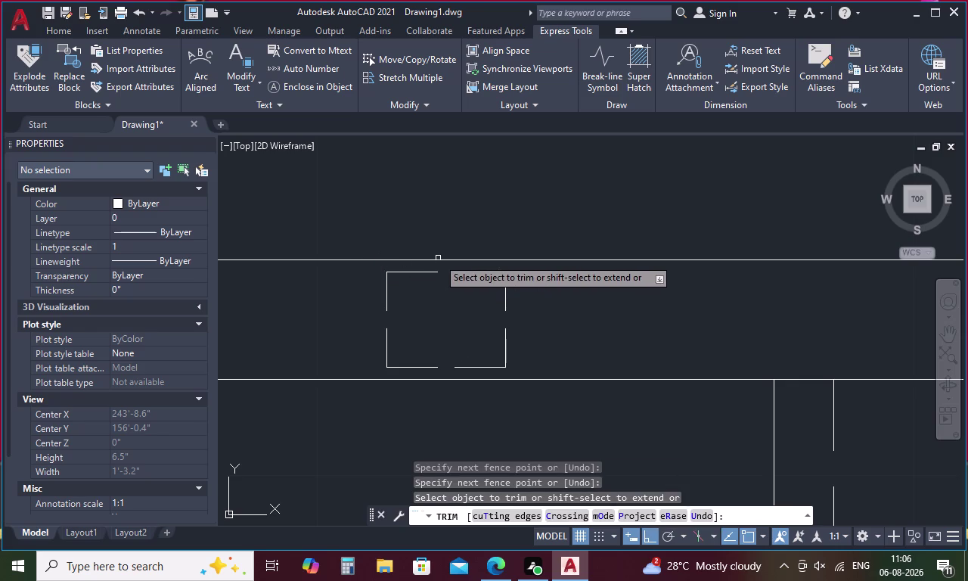
click(438, 260)
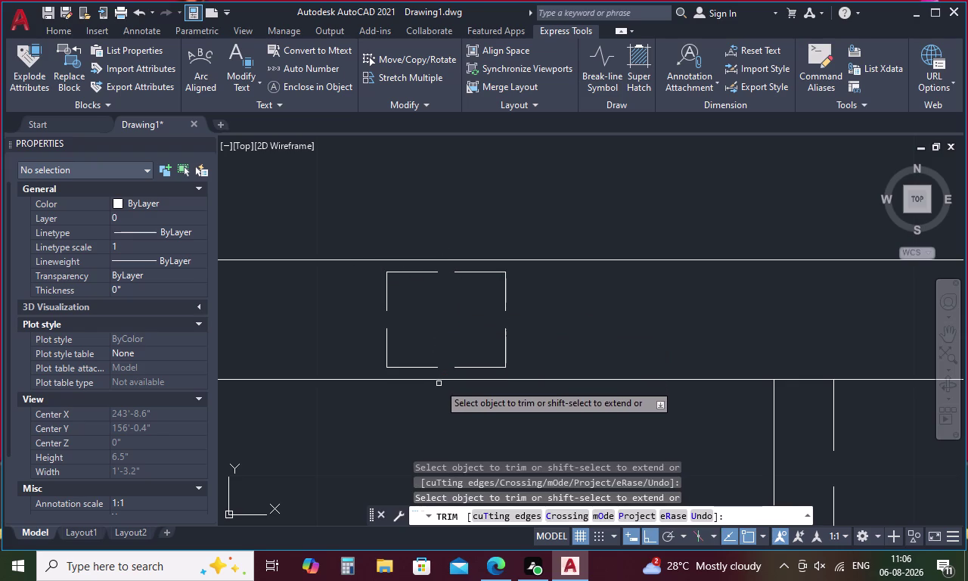
click(444, 379)
scroll(down, 3)
Fence-trim the line pieces along the next post's lower and upper edges.
middle_drag(576, 325, 258, 344)
scroll(up, 3)
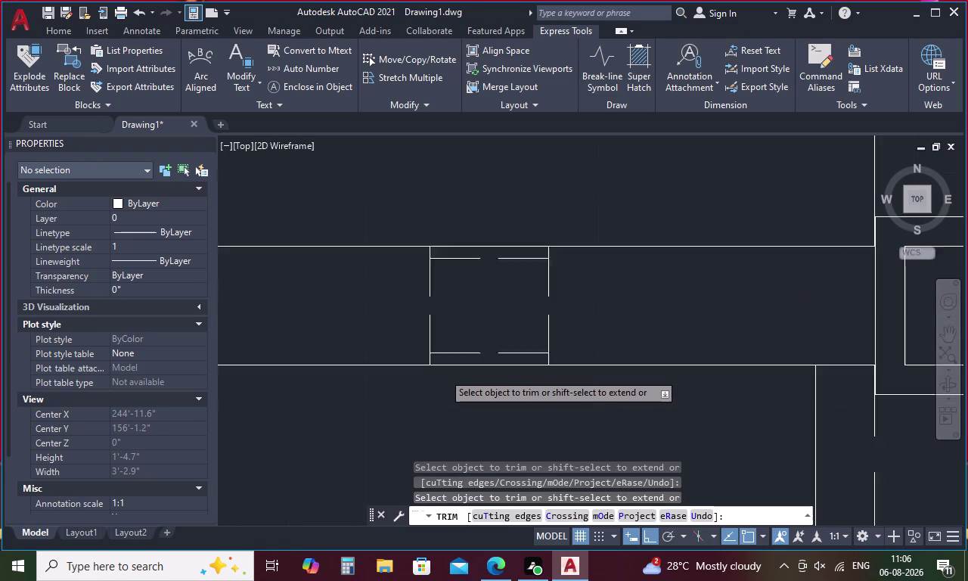
scroll(up, 3)
drag(727, 332, 495, 350)
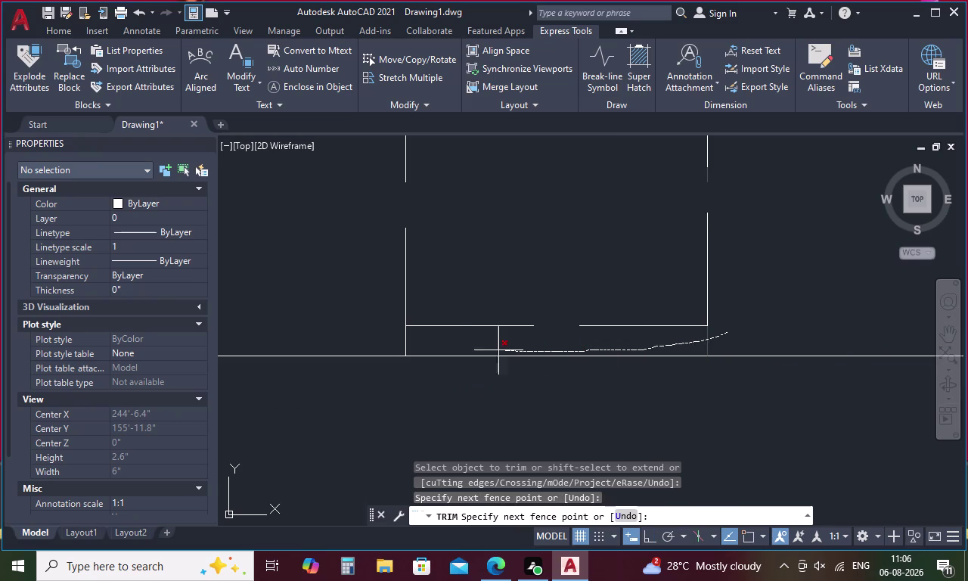
drag(496, 349, 393, 345)
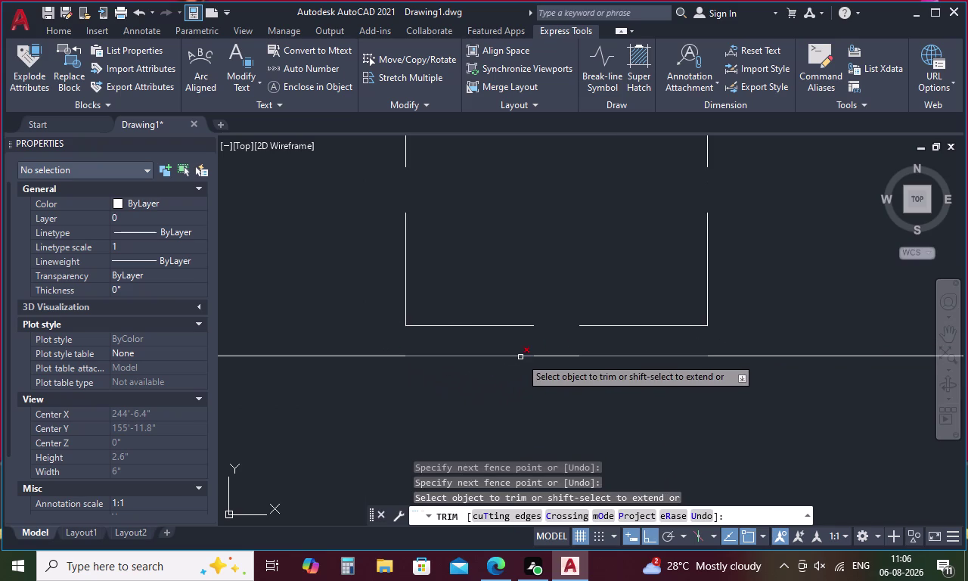
click(520, 357)
scroll(down, 3)
scroll(up, 3)
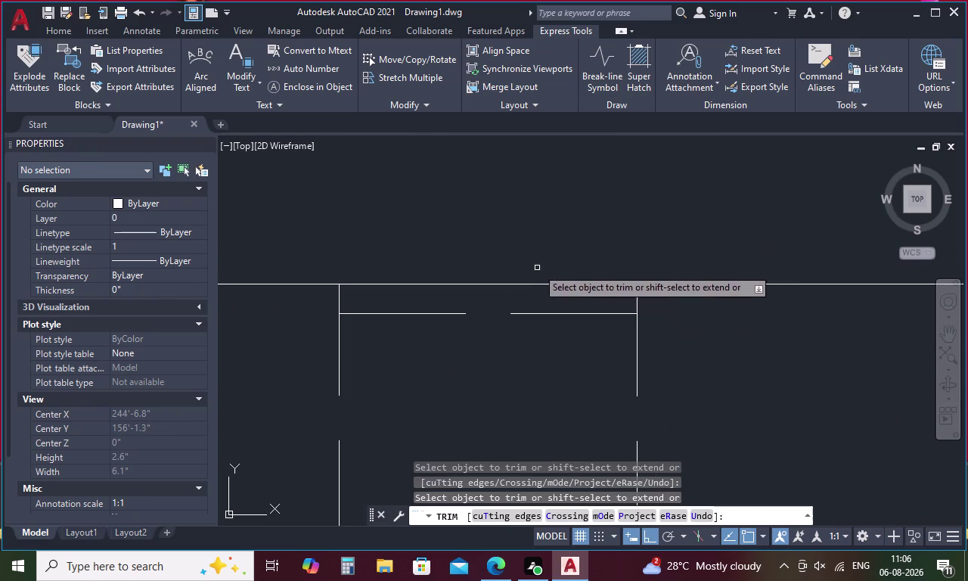
drag(658, 300, 402, 296)
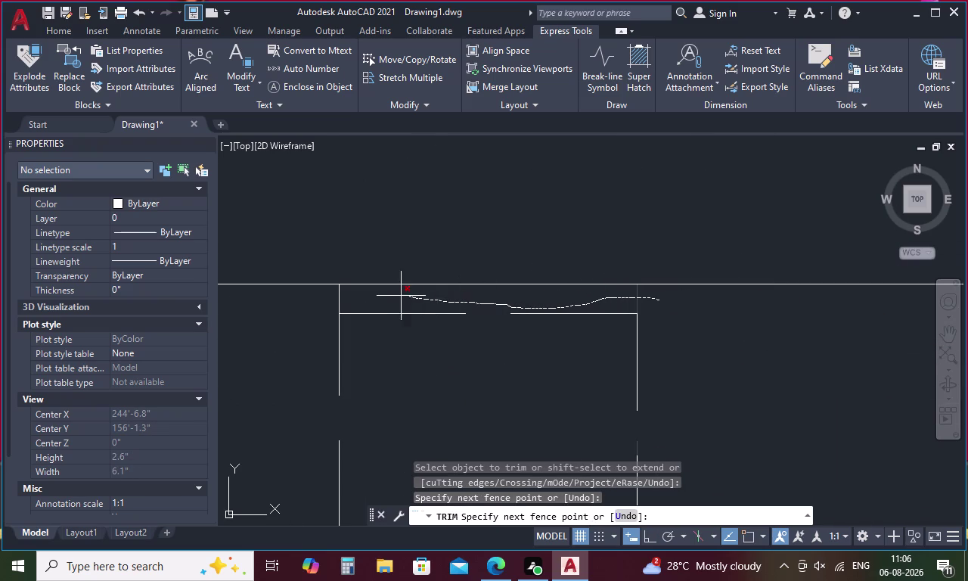
drag(402, 296, 309, 302)
click(478, 286)
scroll(down, 3)
scroll(down, 3)
middle_drag(321, 334, 685, 345)
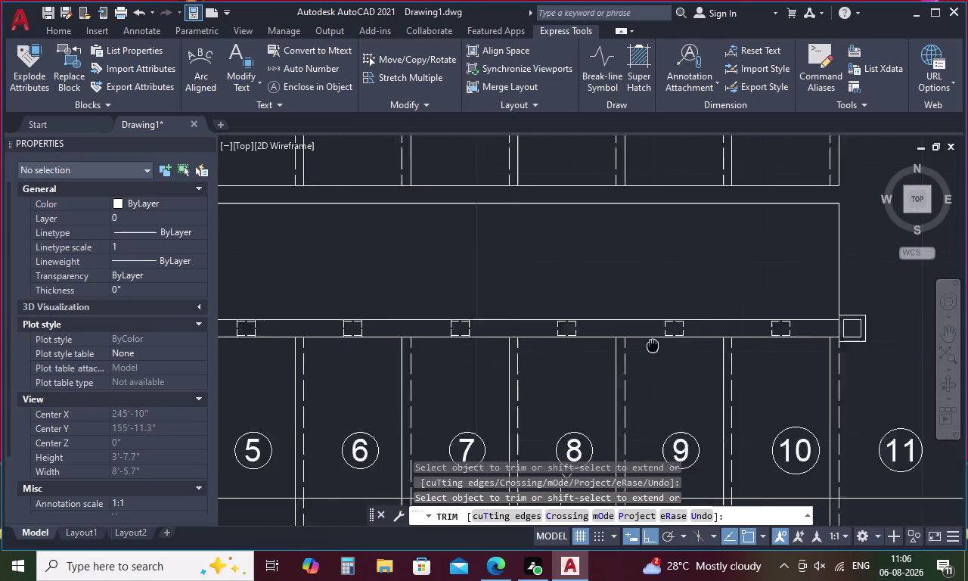
Trim stray line pieces along the lower and upper edges of the first post square.
middle_drag(685, 345, 695, 345)
scroll(up, 3)
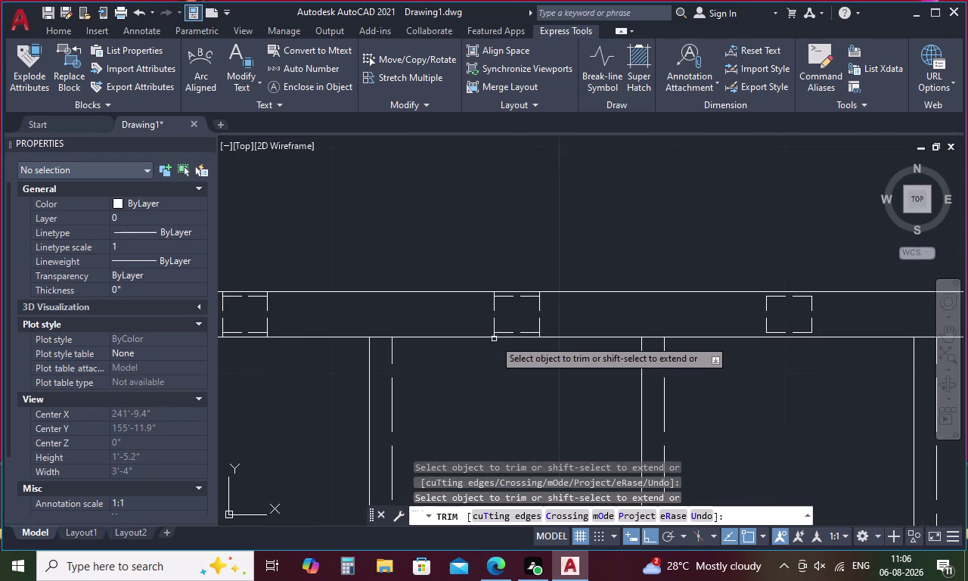
scroll(up, 3)
drag(540, 336, 517, 345)
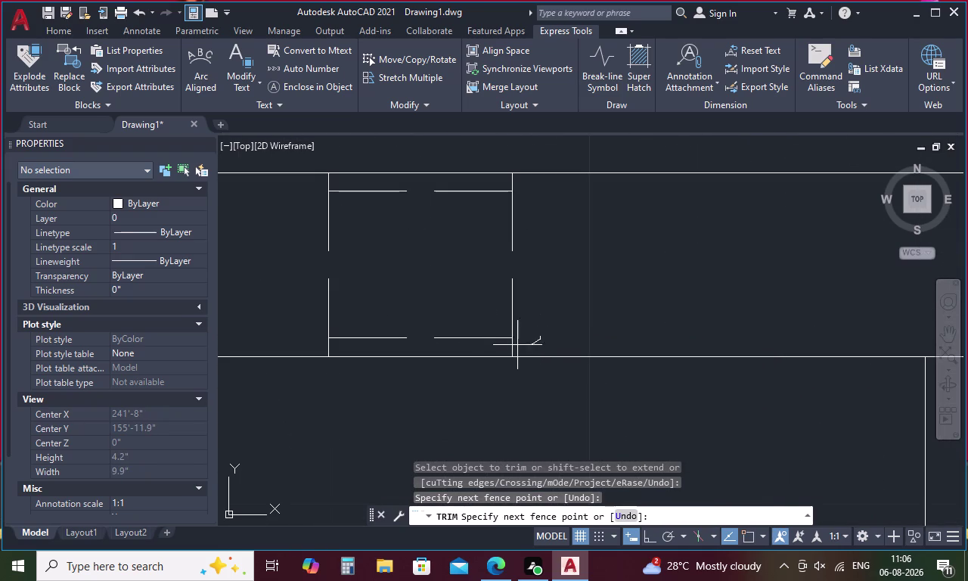
drag(517, 345, 315, 341)
drag(314, 341, 301, 339)
drag(318, 184, 360, 185)
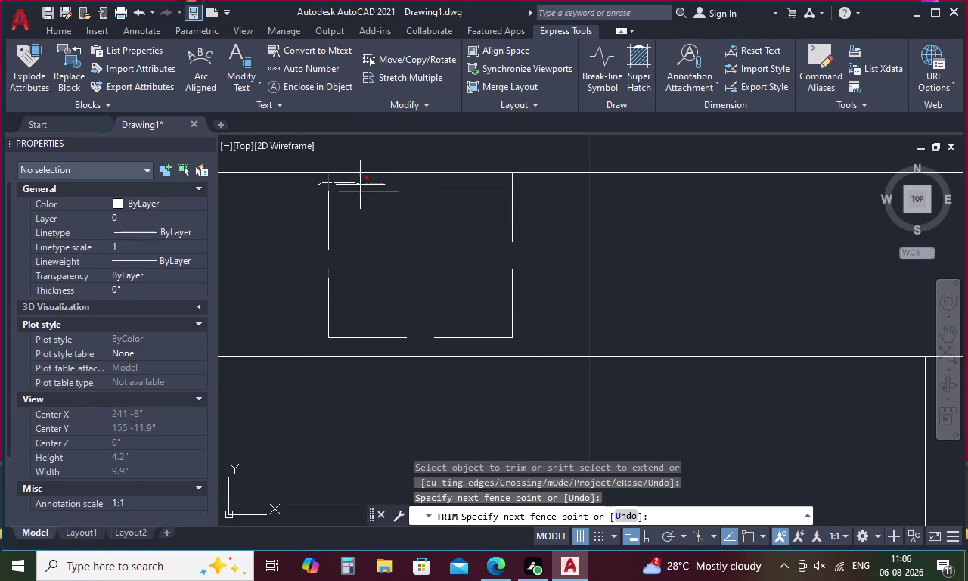
drag(360, 185, 548, 180)
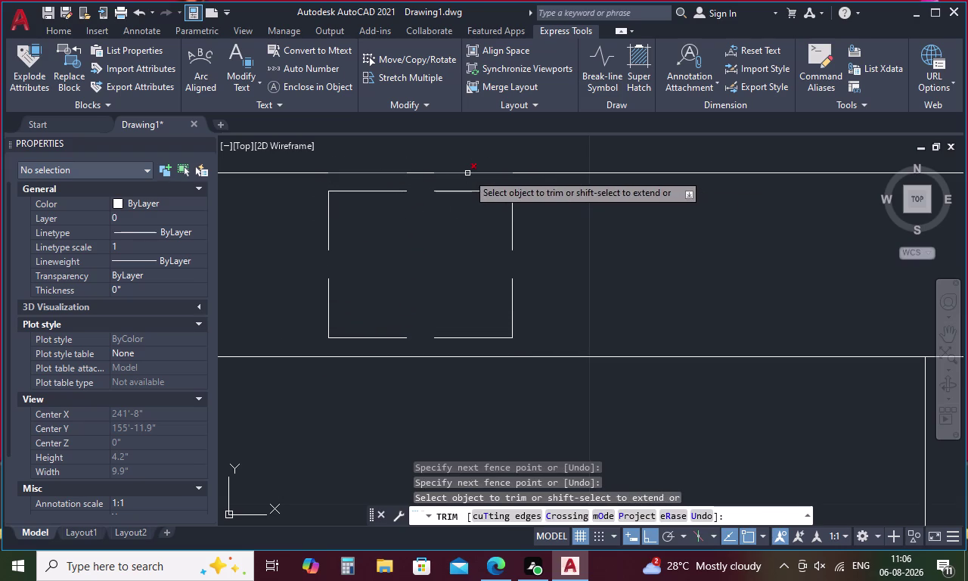
click(468, 173)
click(404, 356)
scroll(down, 3)
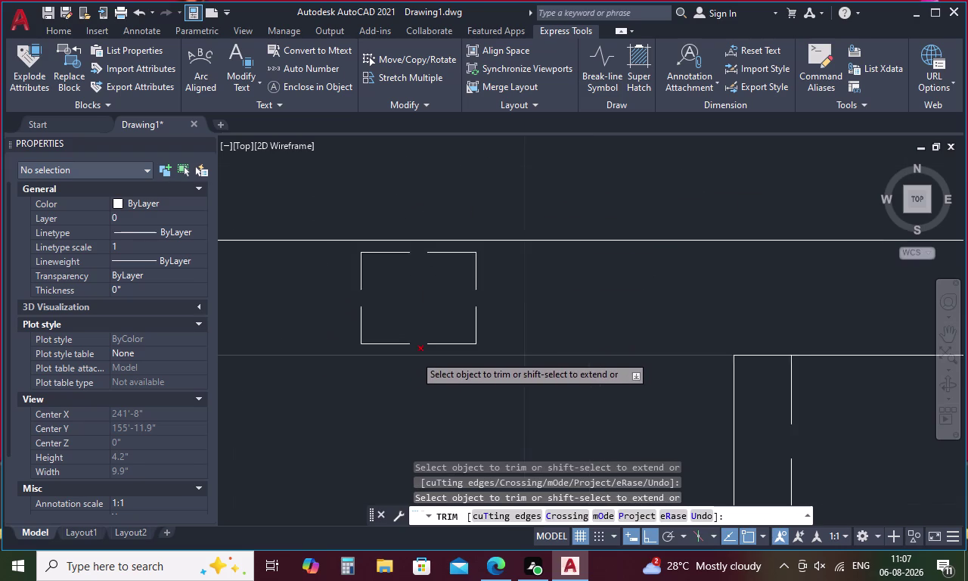
scroll(down, 3)
Trim the lines crossing the second post square's lower and upper edges.
middle_drag(336, 339, 818, 320)
scroll(up, 3)
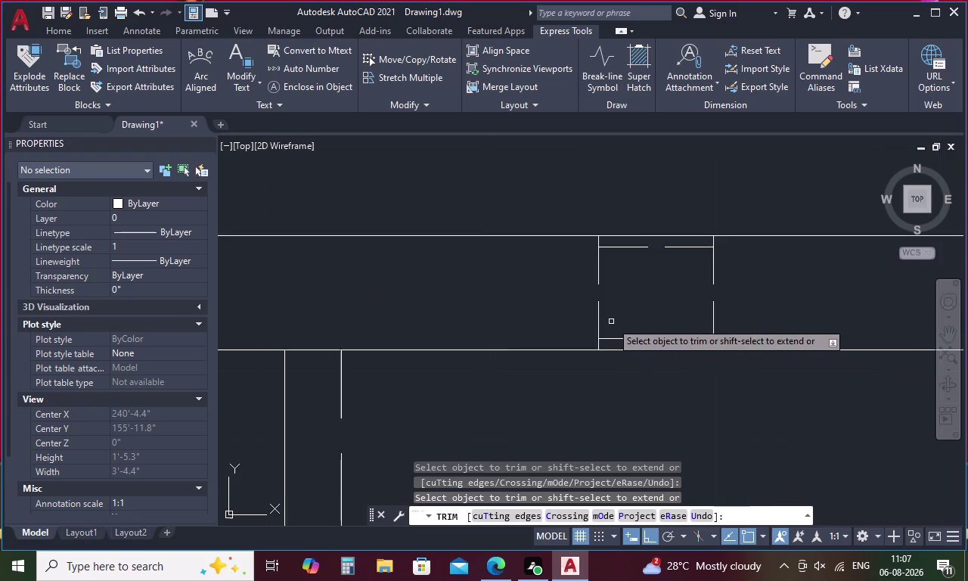
scroll(up, 3)
drag(829, 351, 667, 365)
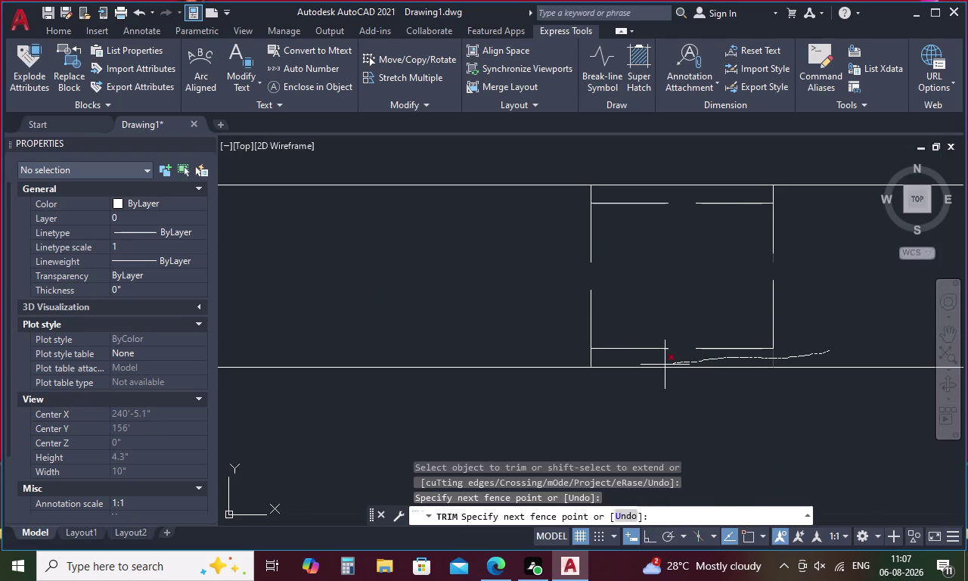
drag(666, 364, 562, 358)
drag(803, 200, 609, 193)
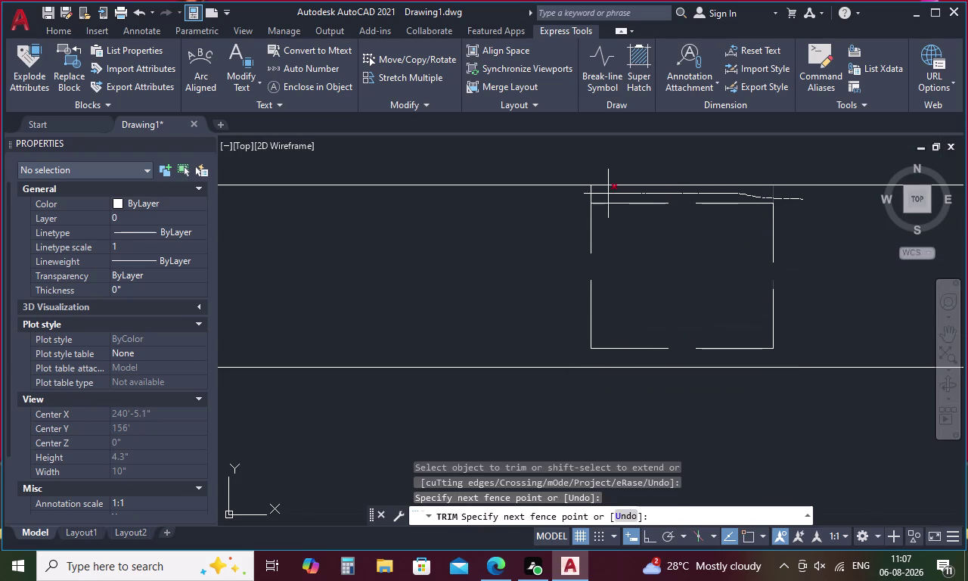
drag(609, 193, 571, 194)
click(645, 184)
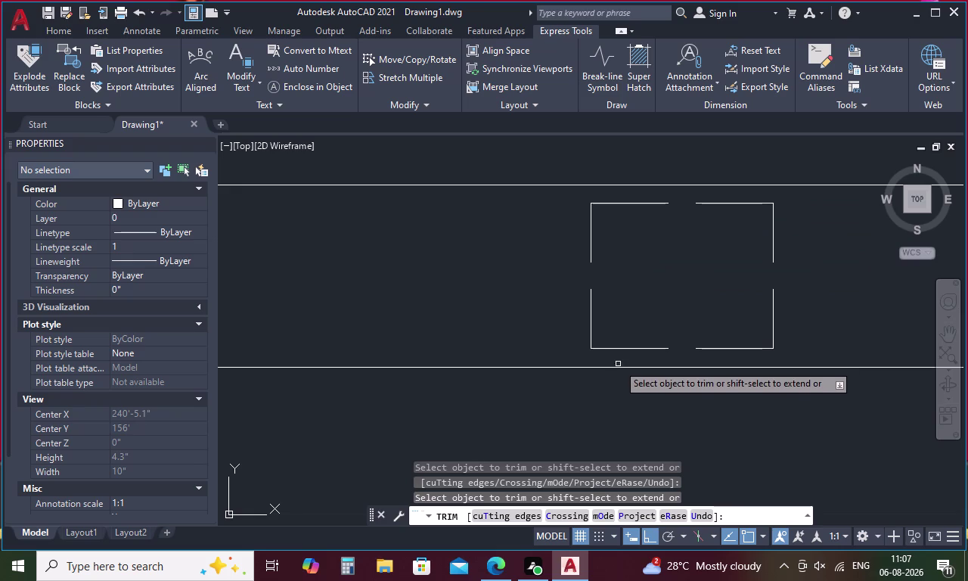
click(618, 367)
scroll(down, 3)
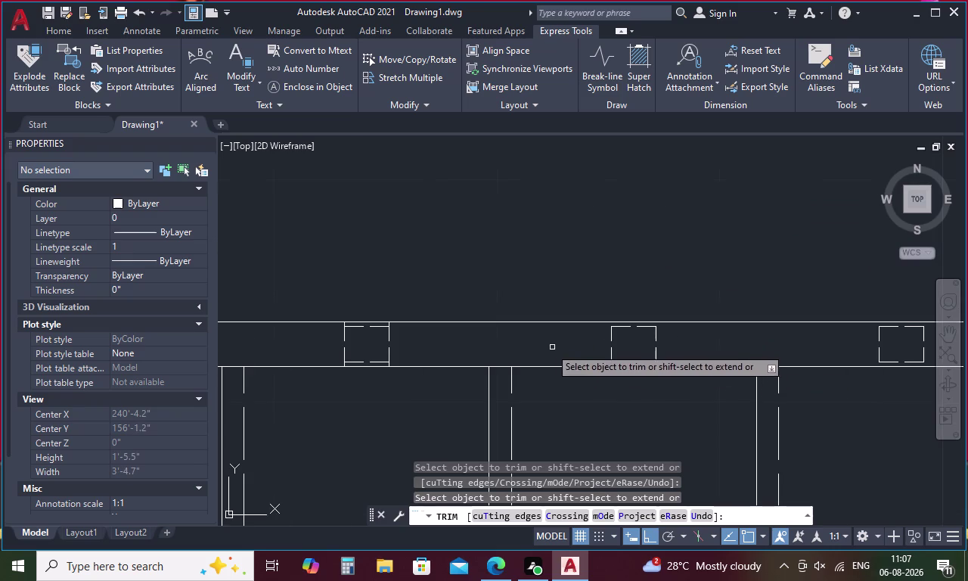
Clear line pieces through the third post square, including its bottom-edge leftover.
middle_drag(533, 340, 728, 328)
scroll(up, 3)
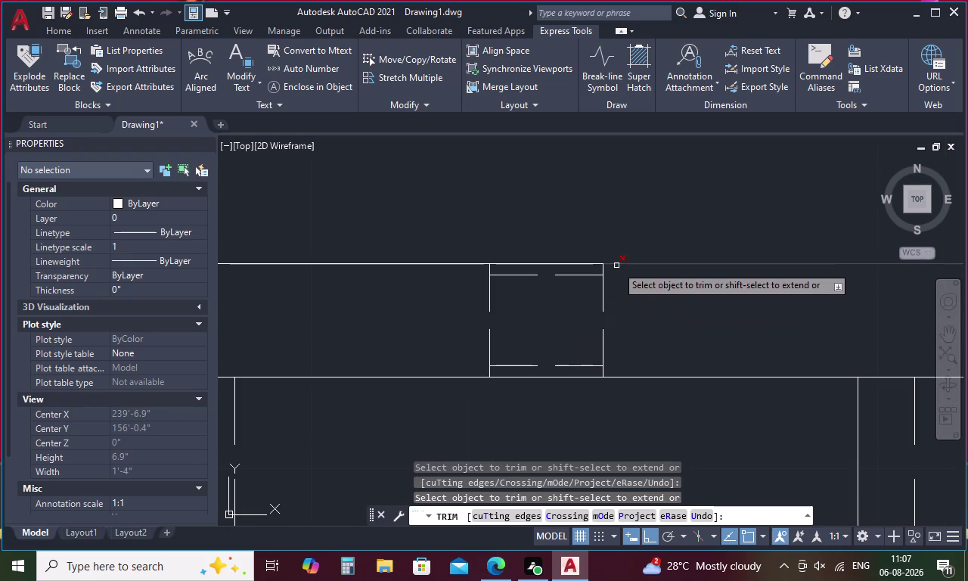
scroll(up, 3)
drag(628, 267, 599, 267)
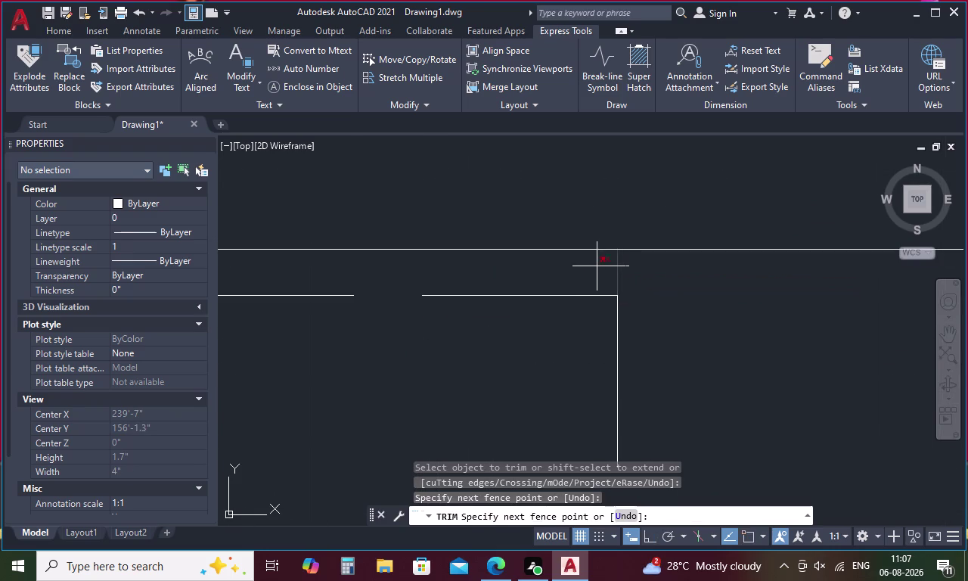
drag(598, 266, 584, 266)
scroll(down, 3)
scroll(up, 3)
drag(547, 263, 546, 261)
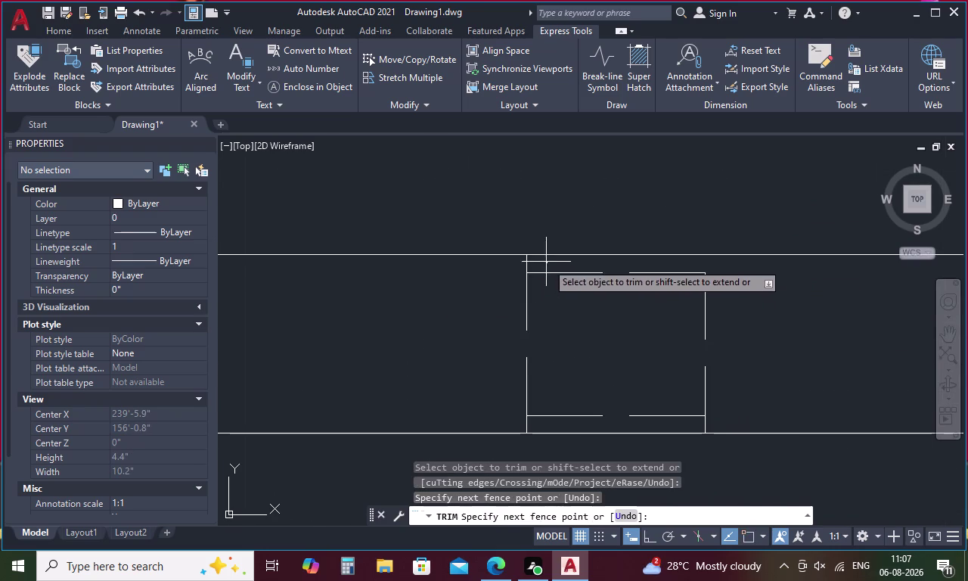
drag(547, 262, 519, 266)
drag(720, 421, 683, 417)
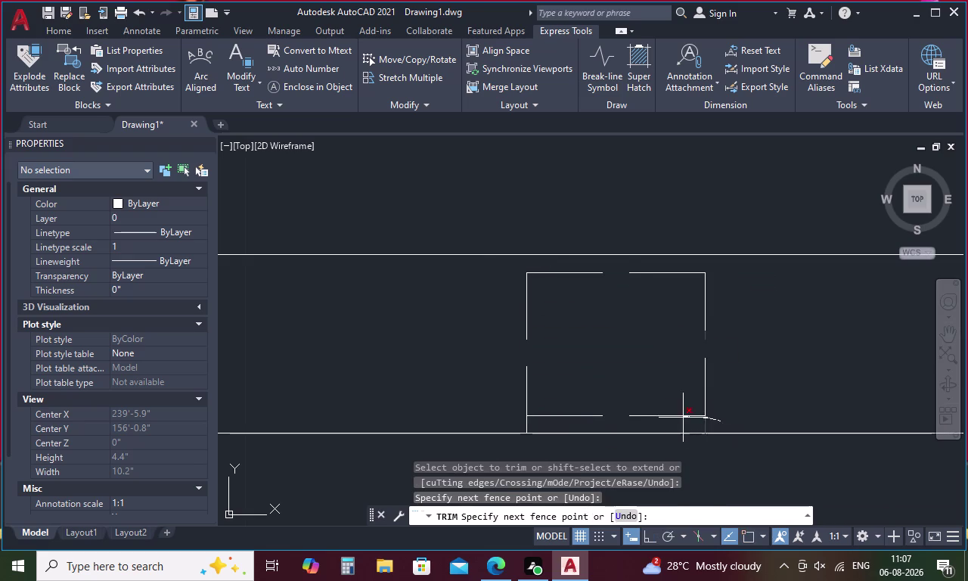
drag(683, 417, 681, 418)
drag(534, 425, 512, 424)
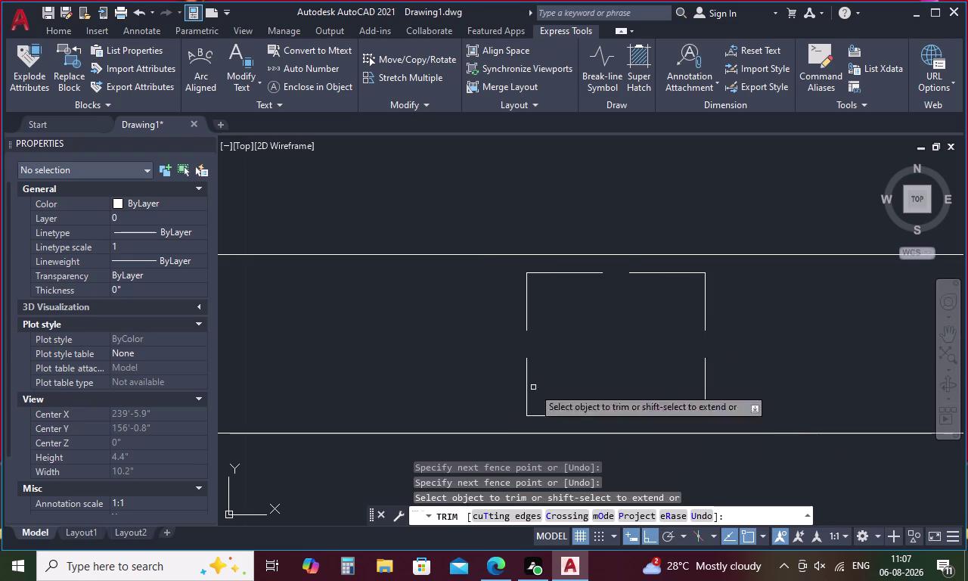
click(607, 253)
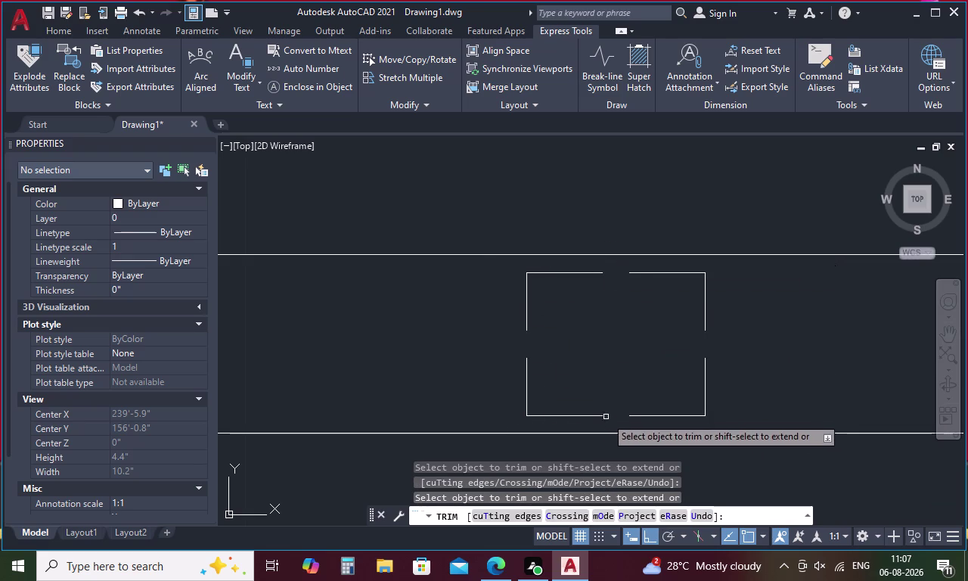
click(611, 435)
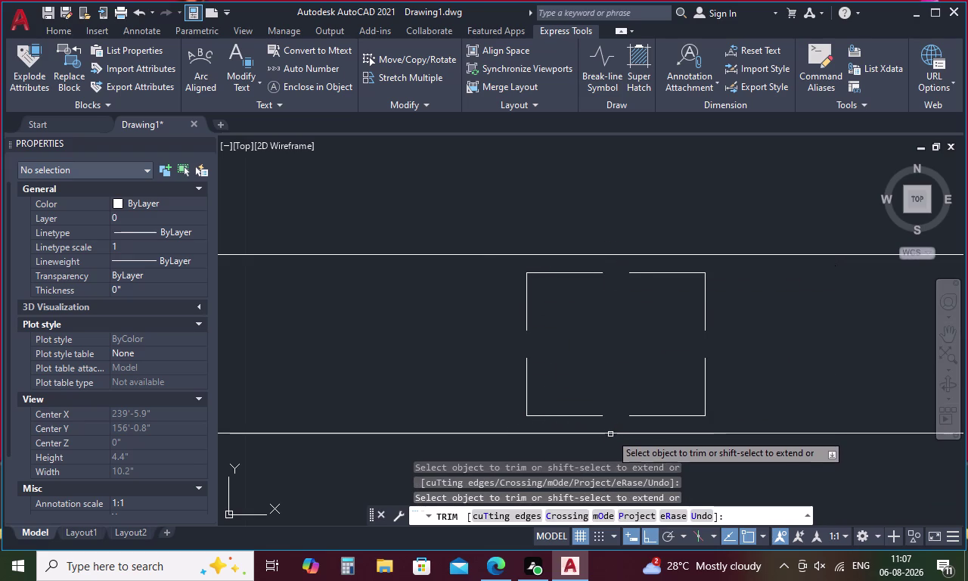
scroll(down, 3)
Trim the fourth post square's lower and upper edge crossings and leftovers.
middle_drag(452, 442, 531, 423)
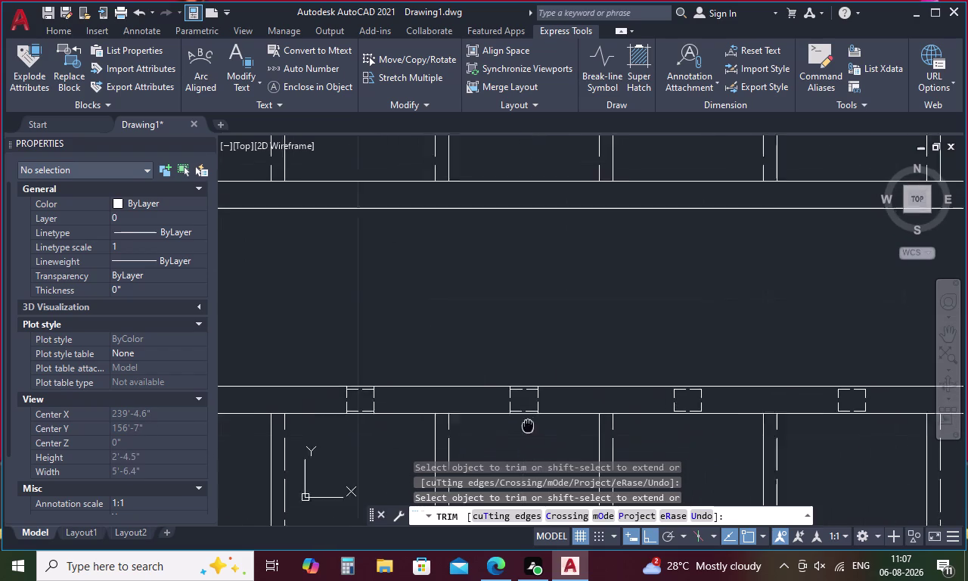
middle_drag(532, 423, 533, 423)
scroll(up, 3)
scroll(up, 3)
drag(618, 333, 572, 335)
drag(367, 327, 333, 324)
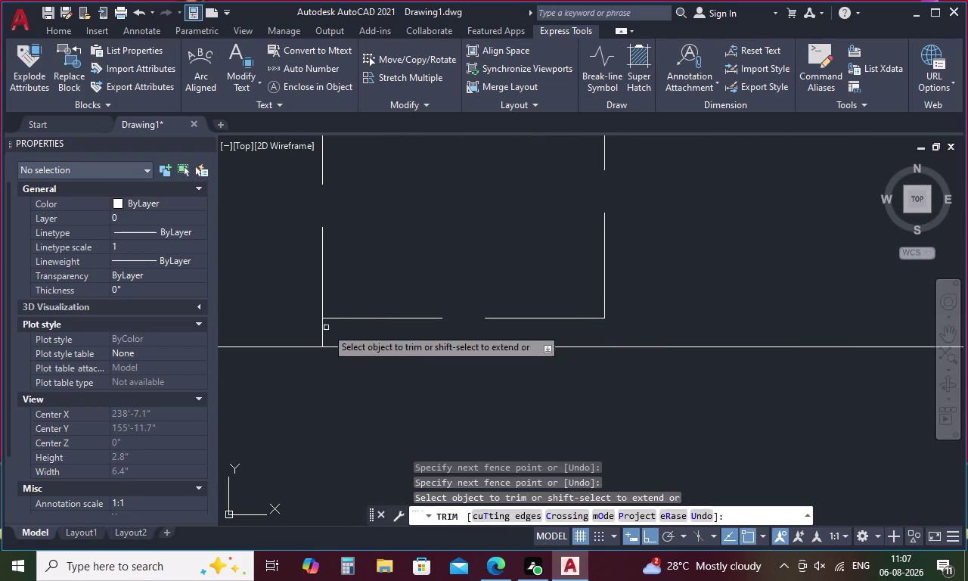
drag(312, 333, 330, 338)
click(426, 346)
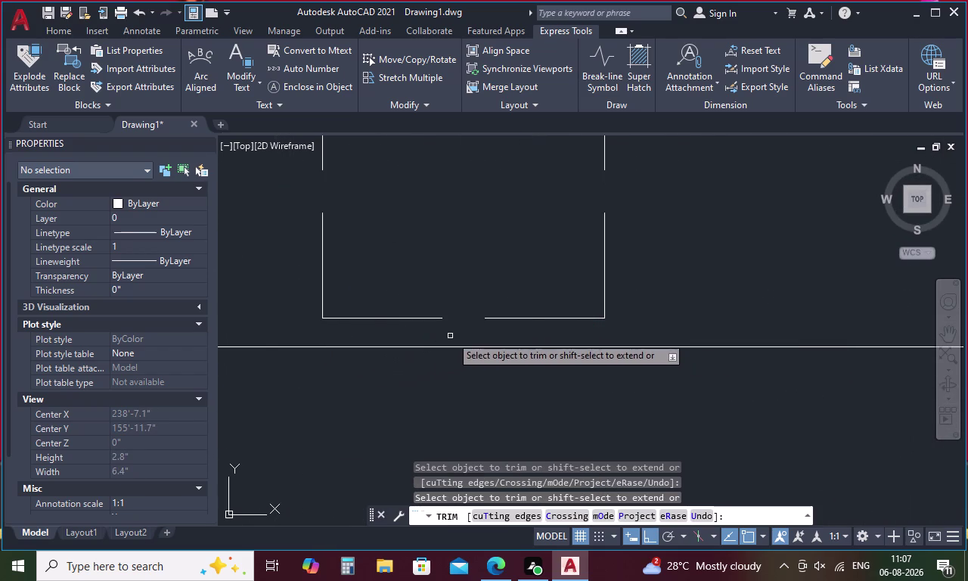
scroll(down, 3)
scroll(up, 3)
drag(569, 295, 536, 293)
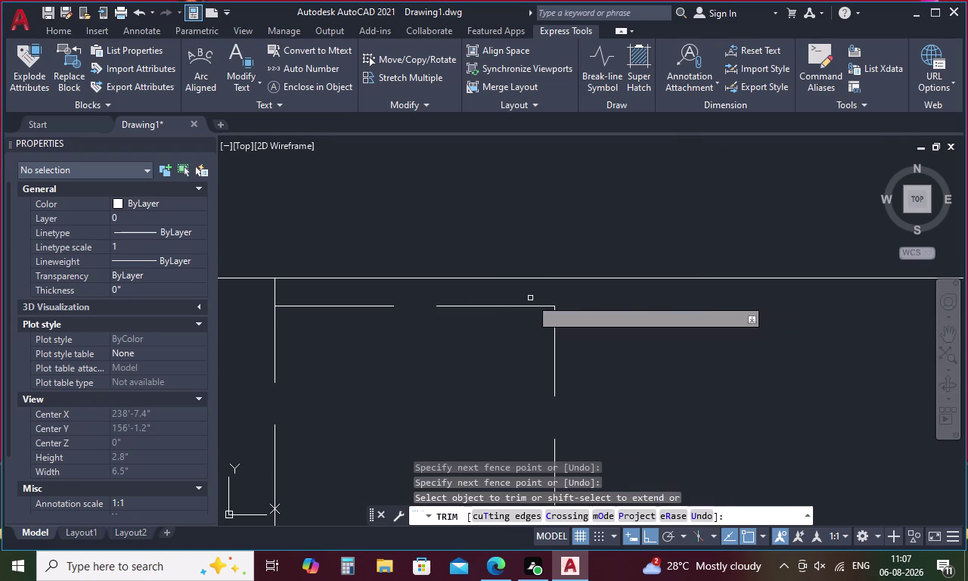
drag(278, 286, 262, 284)
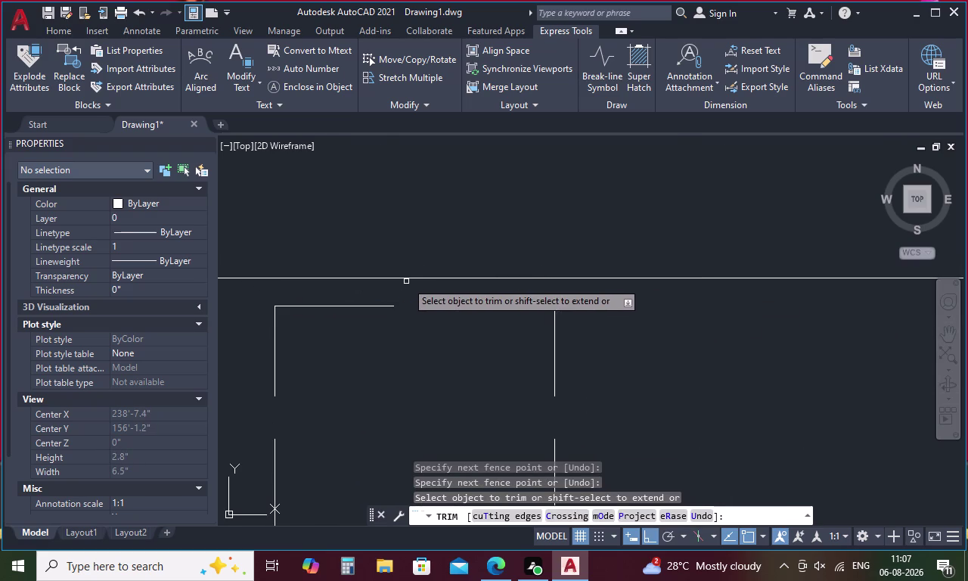
click(411, 279)
scroll(down, 3)
Cut away the line pieces crossing the fifth post square.
middle_drag(331, 323, 730, 332)
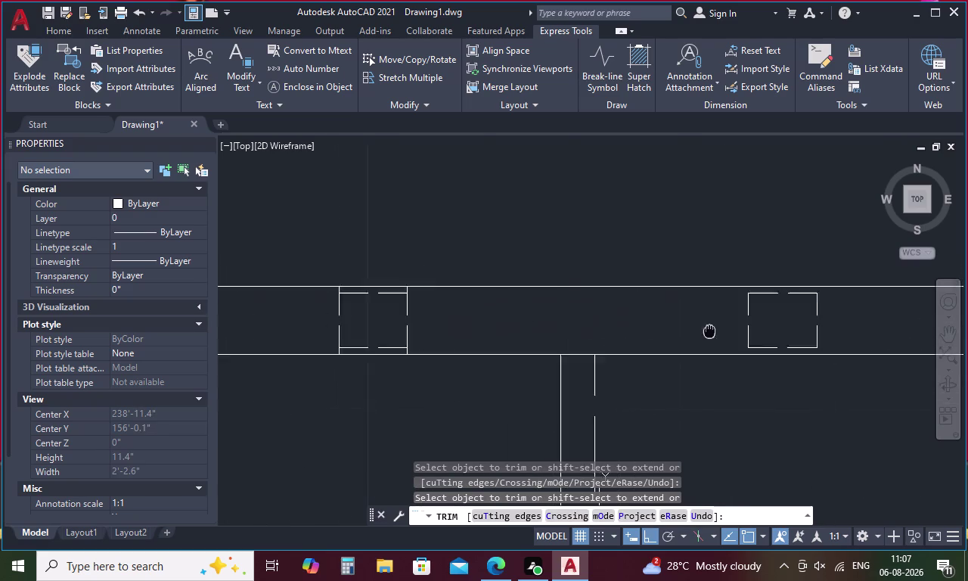
middle_drag(729, 331, 849, 333)
scroll(up, 3)
drag(864, 343, 851, 345)
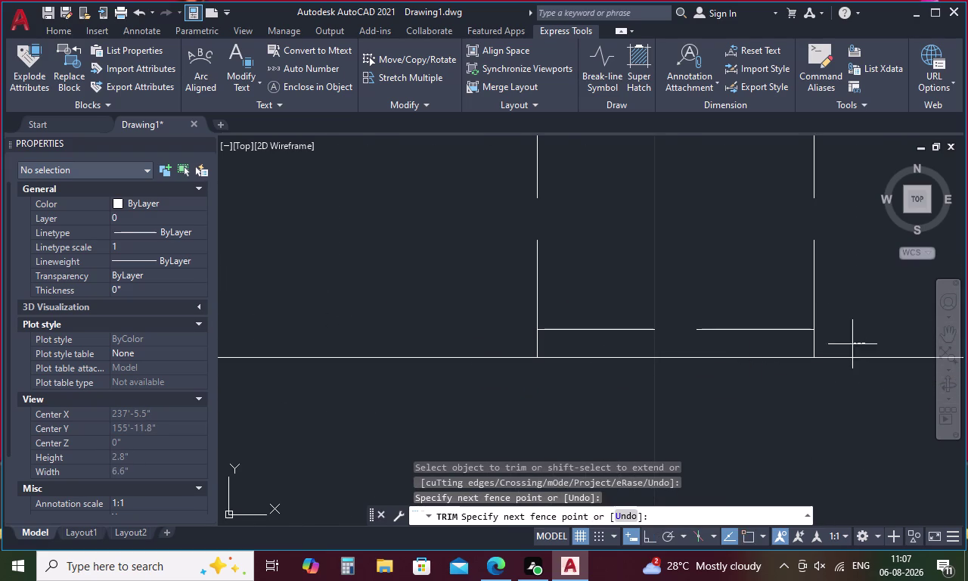
drag(852, 345, 799, 350)
drag(573, 342, 524, 340)
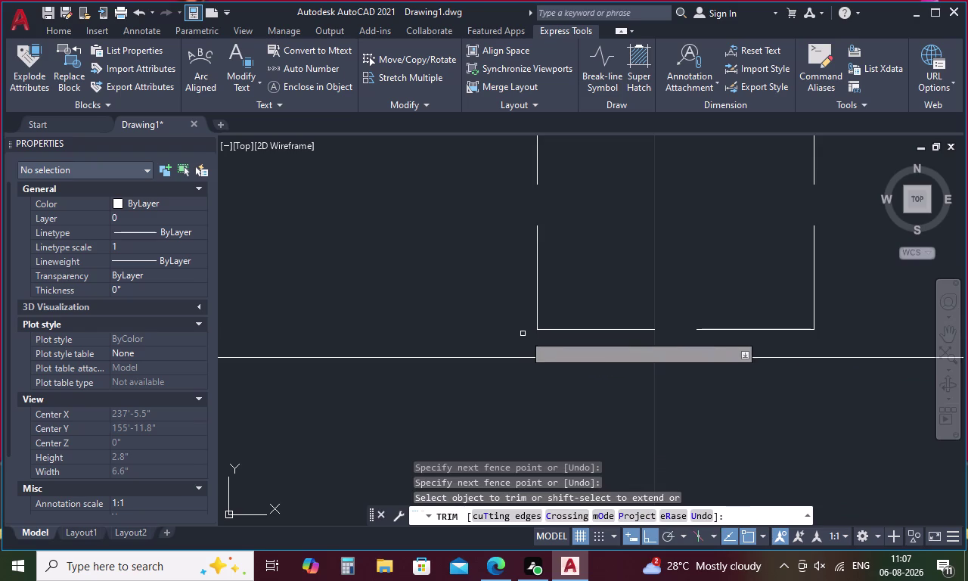
scroll(down, 3)
scroll(up, 3)
drag(664, 281, 625, 284)
drag(393, 283, 357, 284)
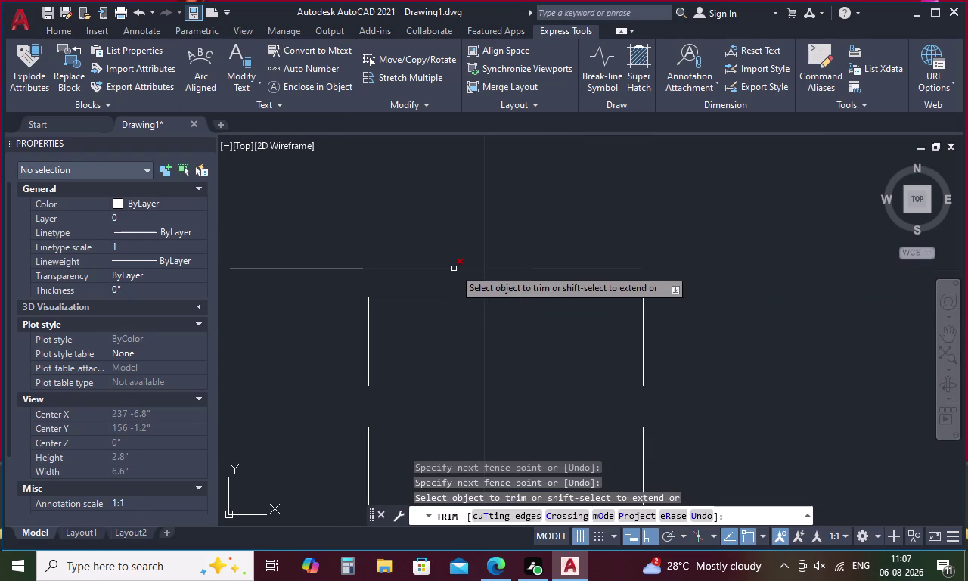
click(453, 268)
scroll(down, 3)
scroll(up, 3)
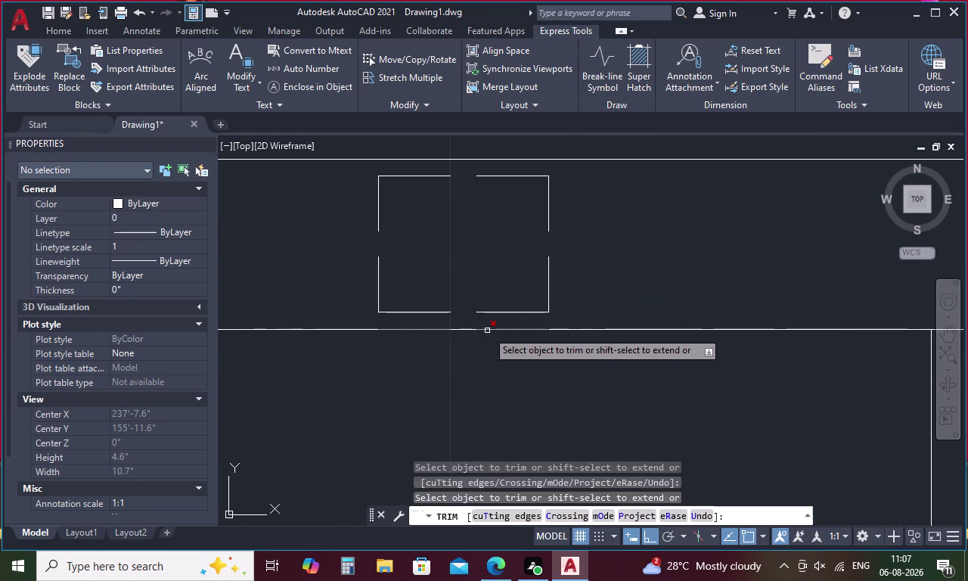
click(487, 330)
scroll(down, 3)
Trim the lines through the last post square, including the top edge, and end TRIM.
middle_drag(348, 317, 519, 318)
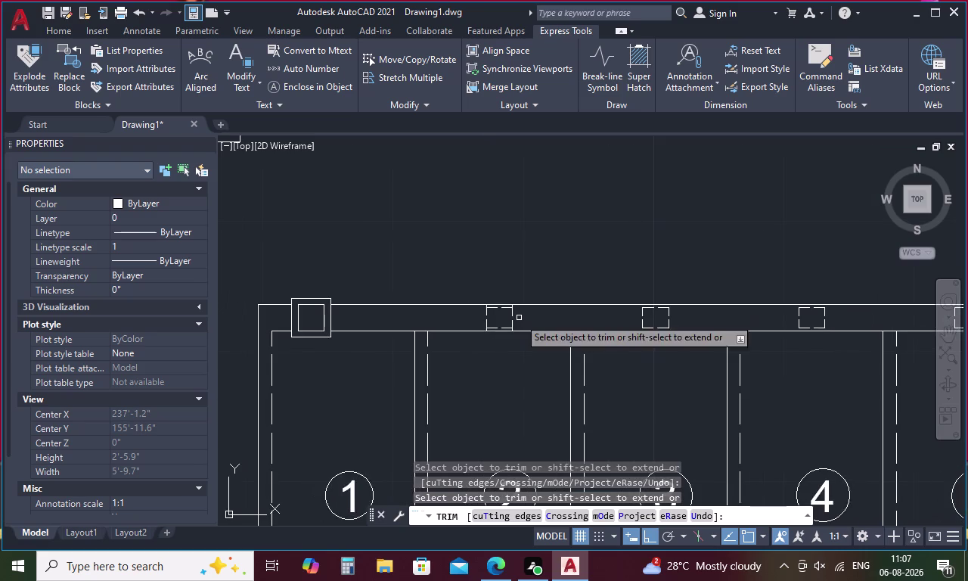
scroll(up, 3)
scroll(up, 3)
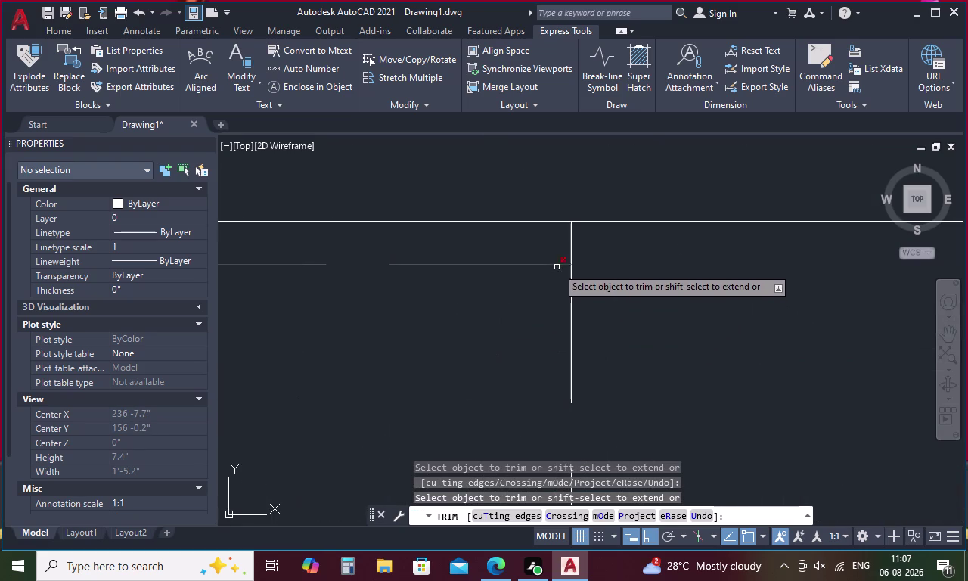
drag(585, 256, 559, 251)
scroll(down, 3)
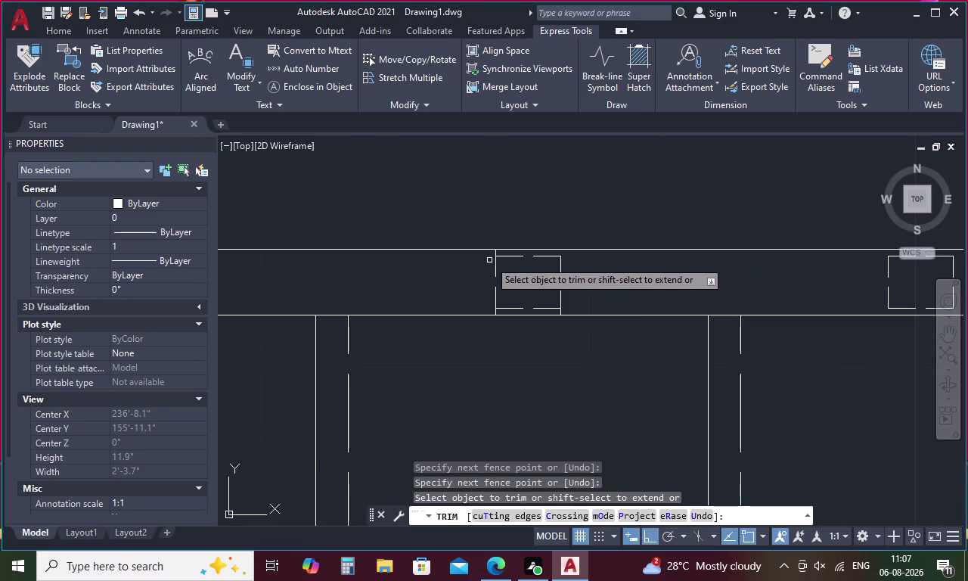
scroll(up, 3)
drag(522, 243, 481, 247)
scroll(down, 3)
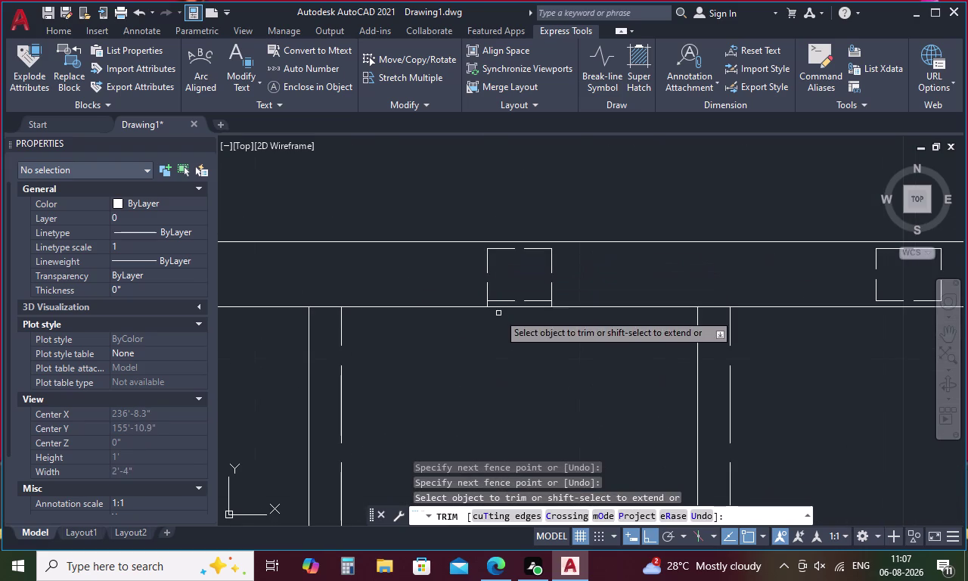
scroll(up, 3)
drag(727, 266, 684, 271)
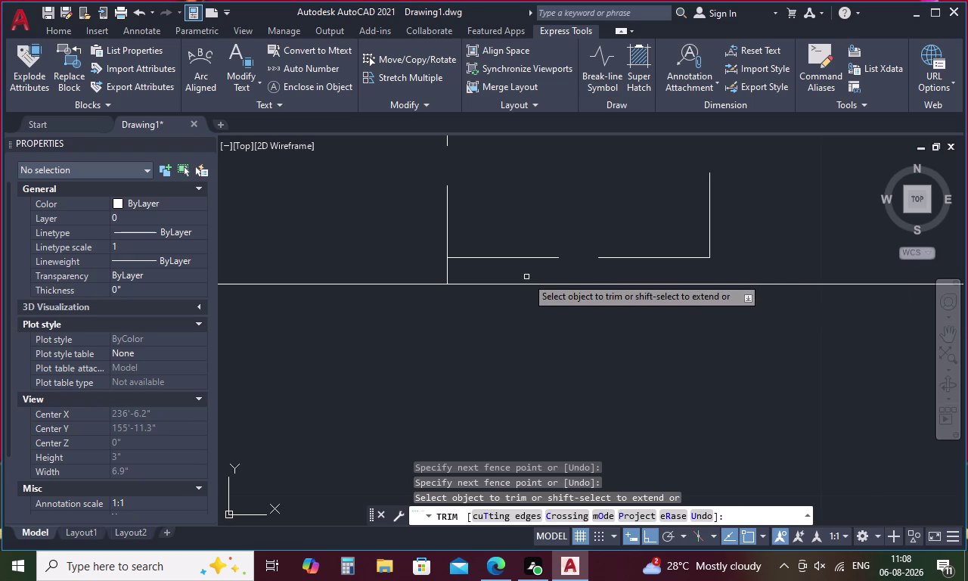
drag(480, 272, 426, 268)
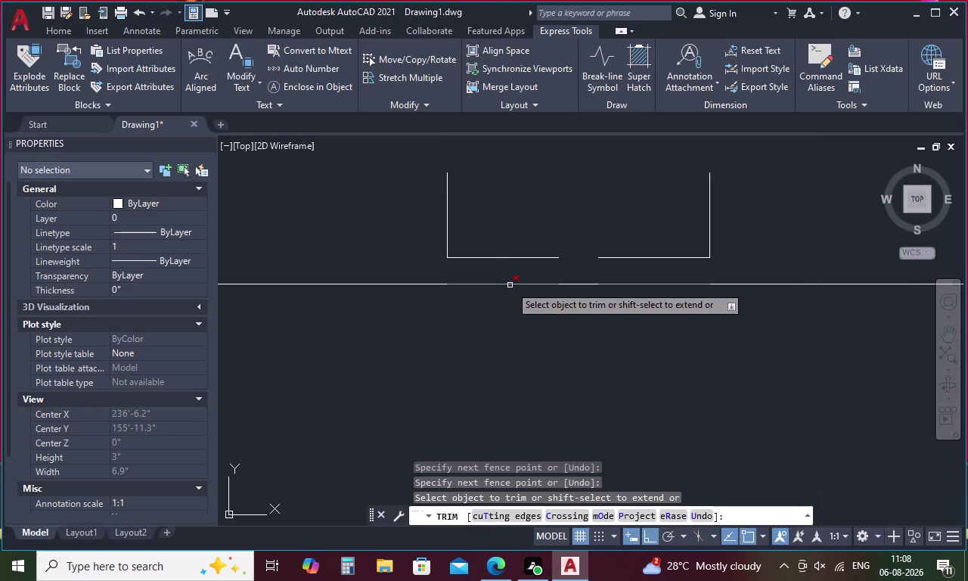
click(510, 285)
scroll(down, 3)
scroll(up, 3)
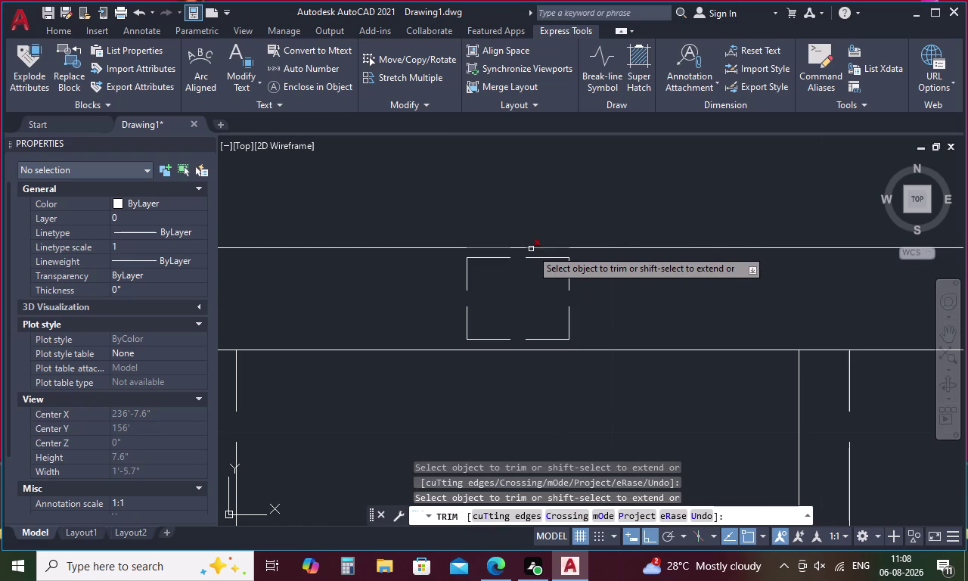
click(531, 249)
scroll(down, 3)
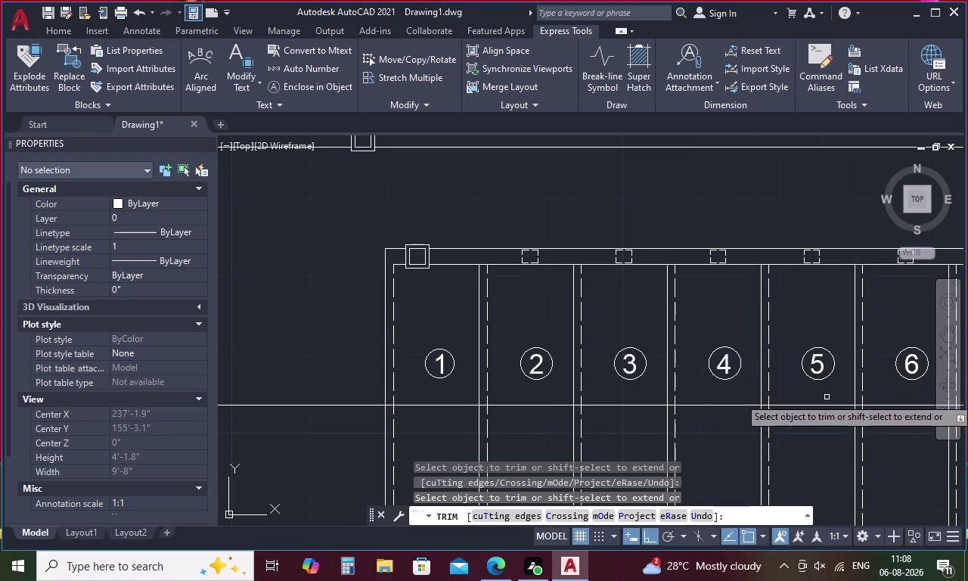
key(Escape)
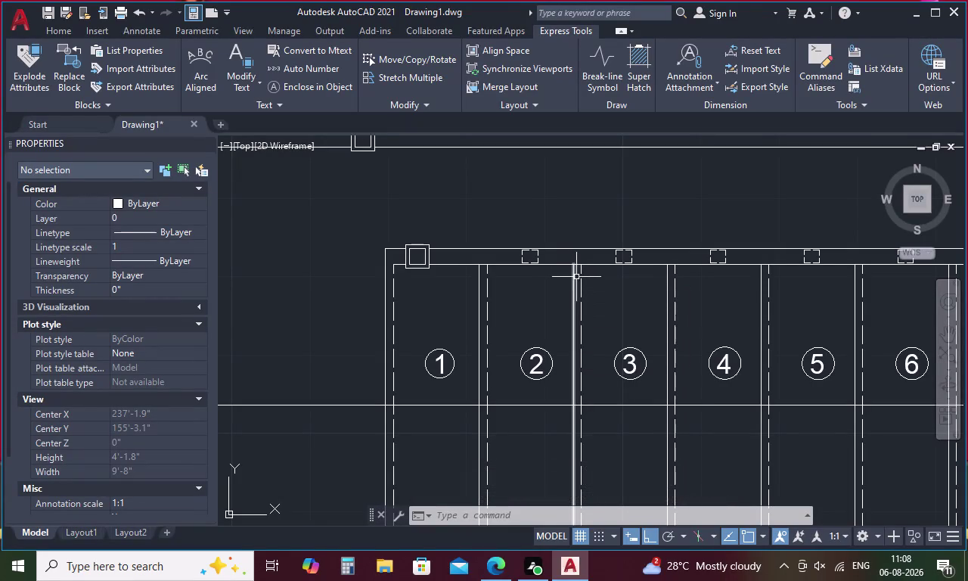
scroll(up, 3)
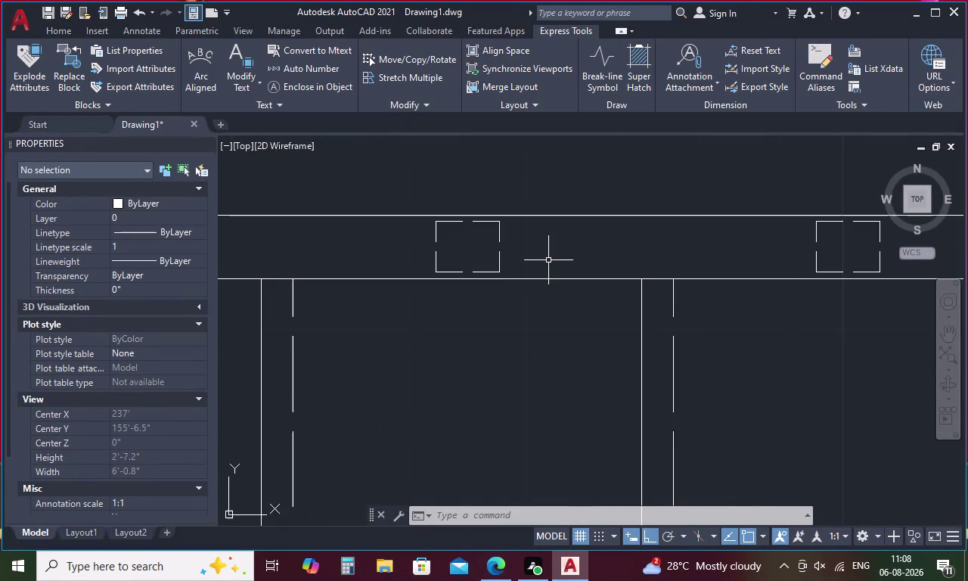
drag(549, 260, 403, 231)
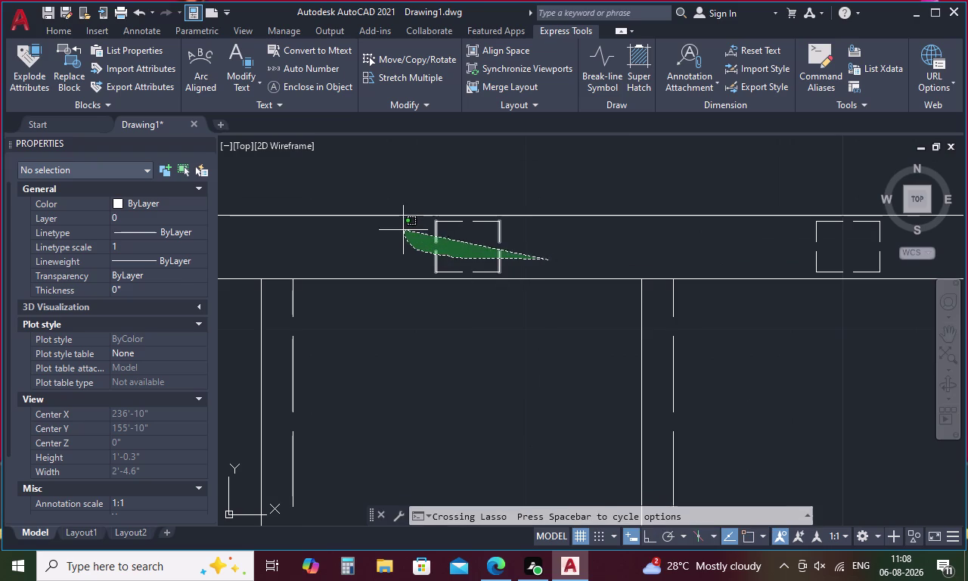
drag(403, 231, 404, 225)
click(481, 222)
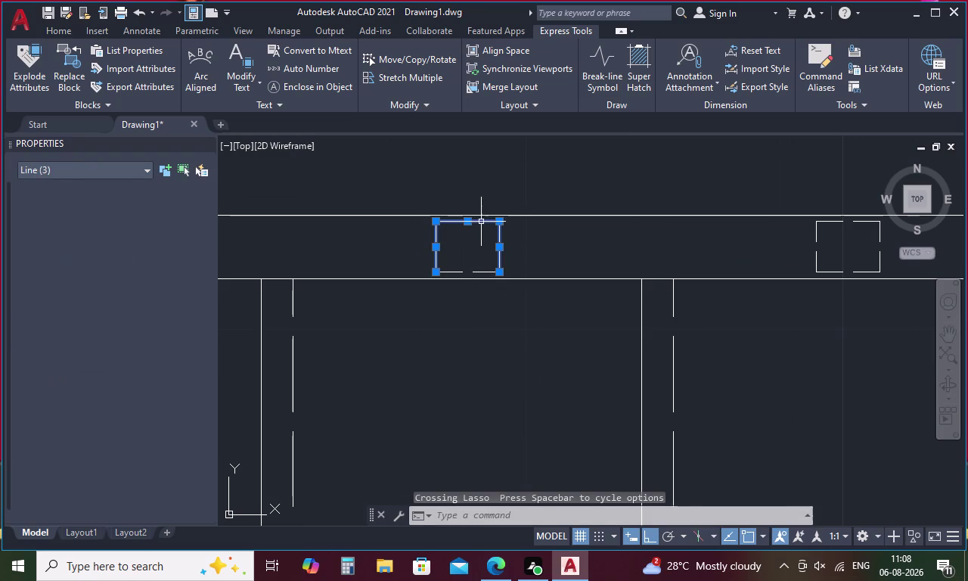
click(465, 273)
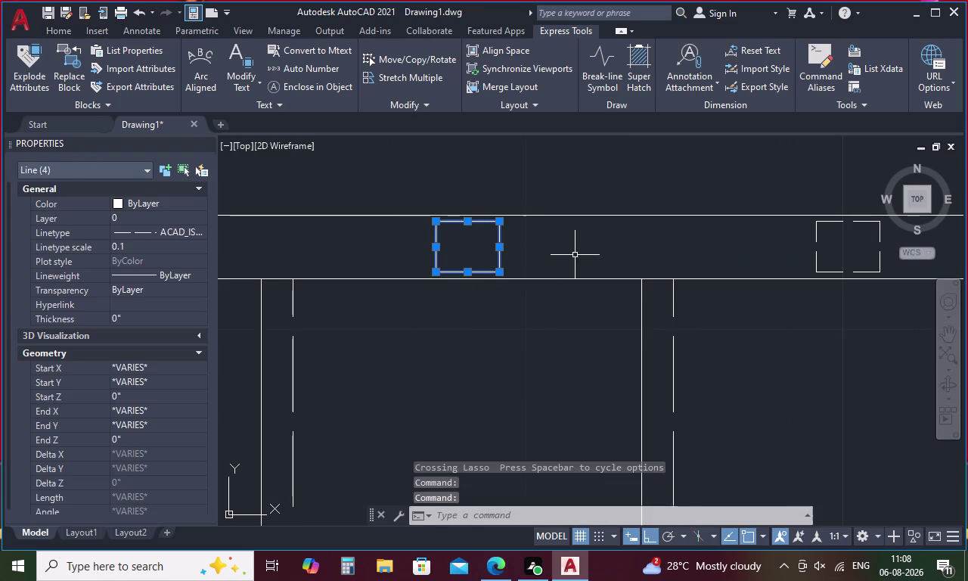
middle_drag(576, 255, 259, 253)
drag(600, 259, 536, 259)
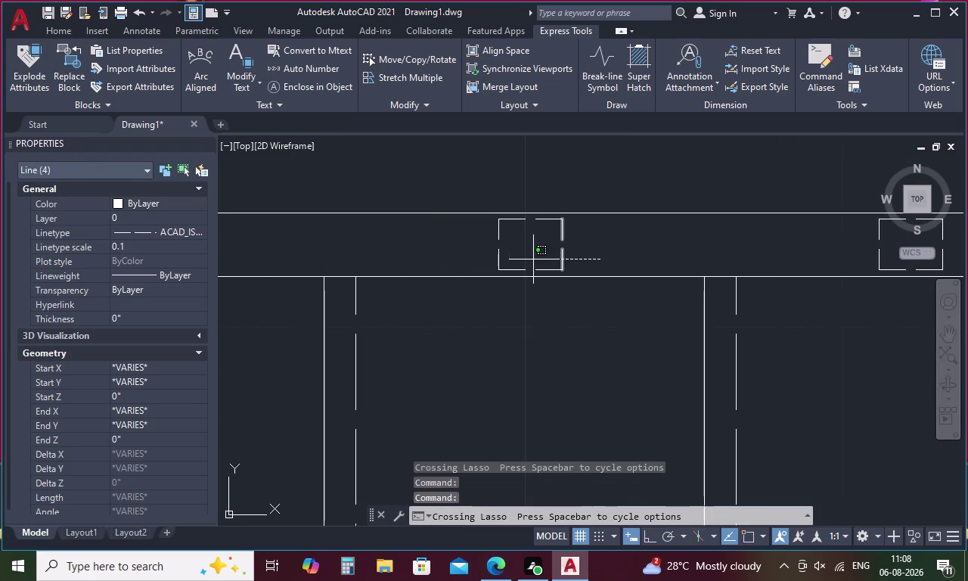
drag(536, 259, 499, 220)
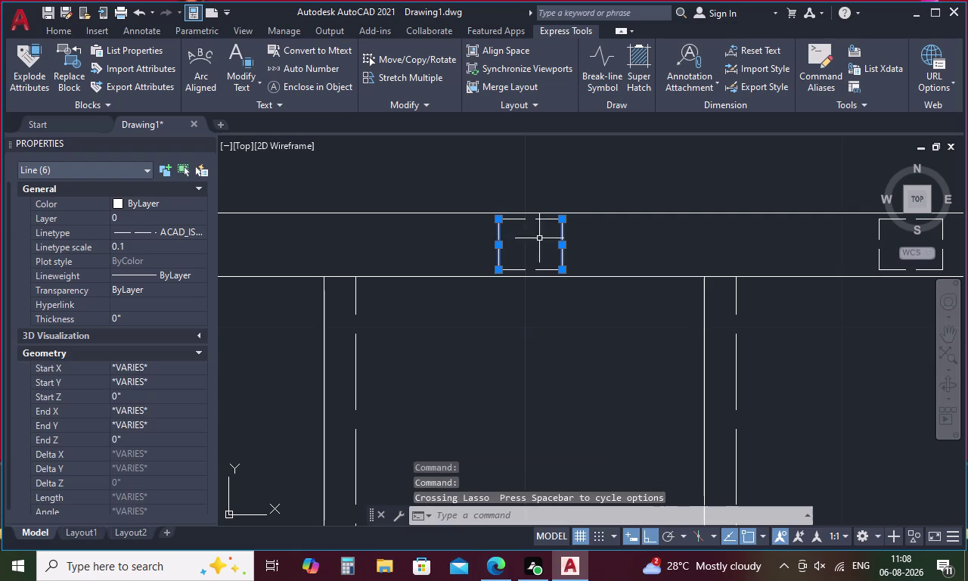
click(540, 221)
click(532, 268)
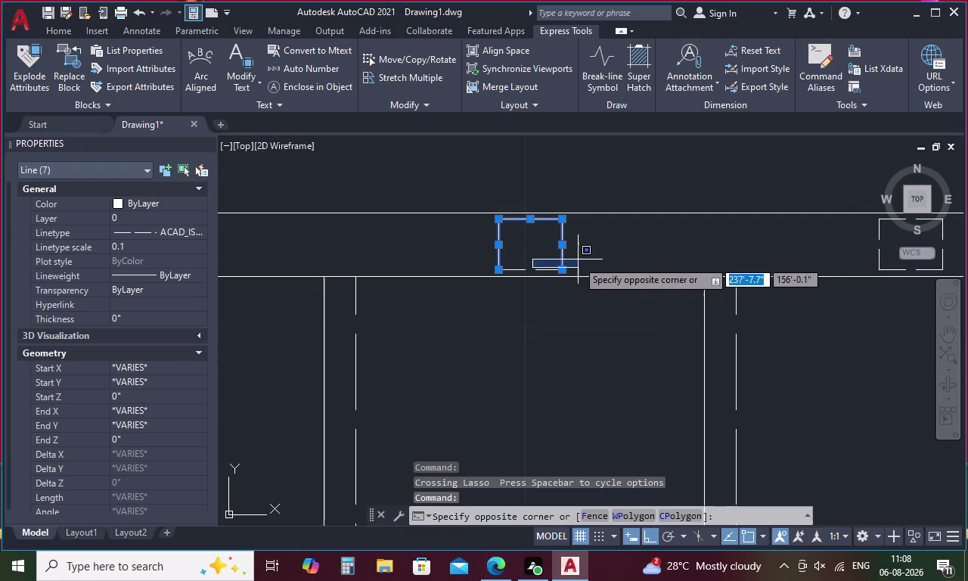
click(544, 271)
click(543, 271)
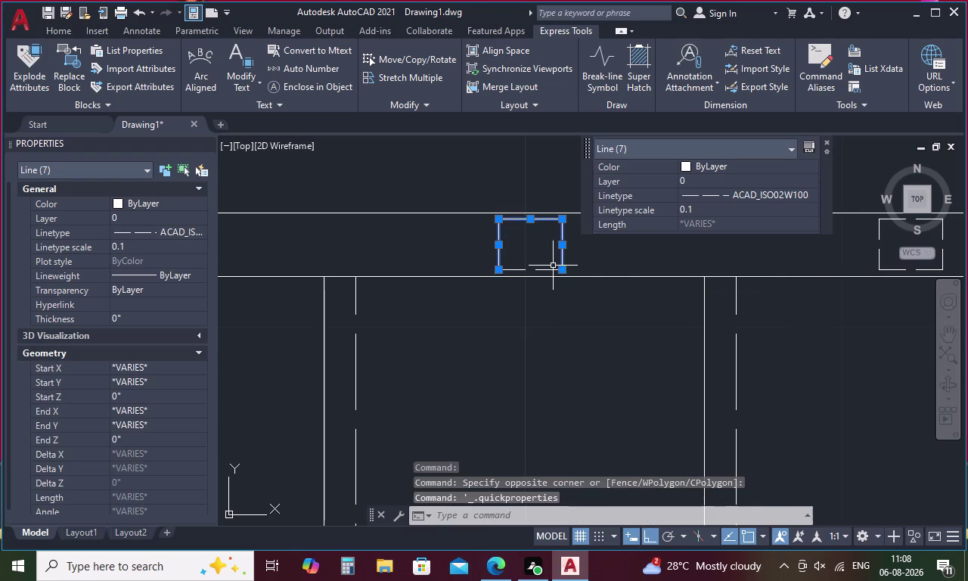
click(544, 269)
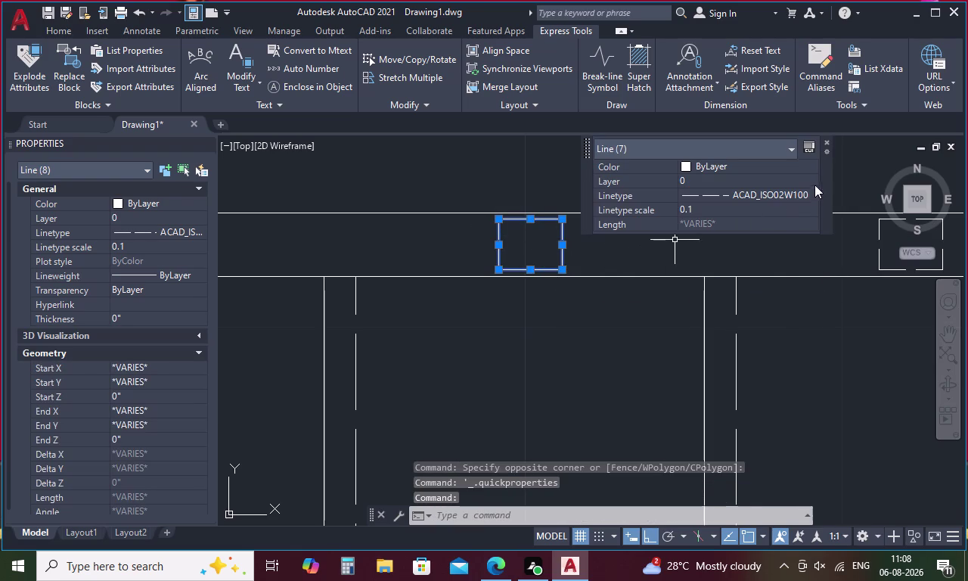
click(827, 143)
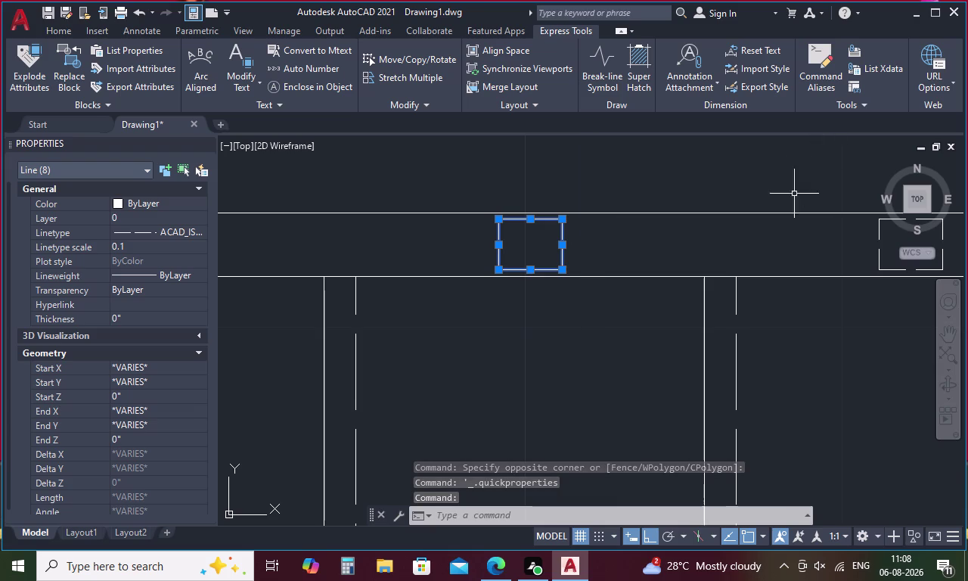
middle_drag(784, 221, 476, 234)
Lasso-select the edge lines of the first post square on the lower flight.
scroll(up, 3)
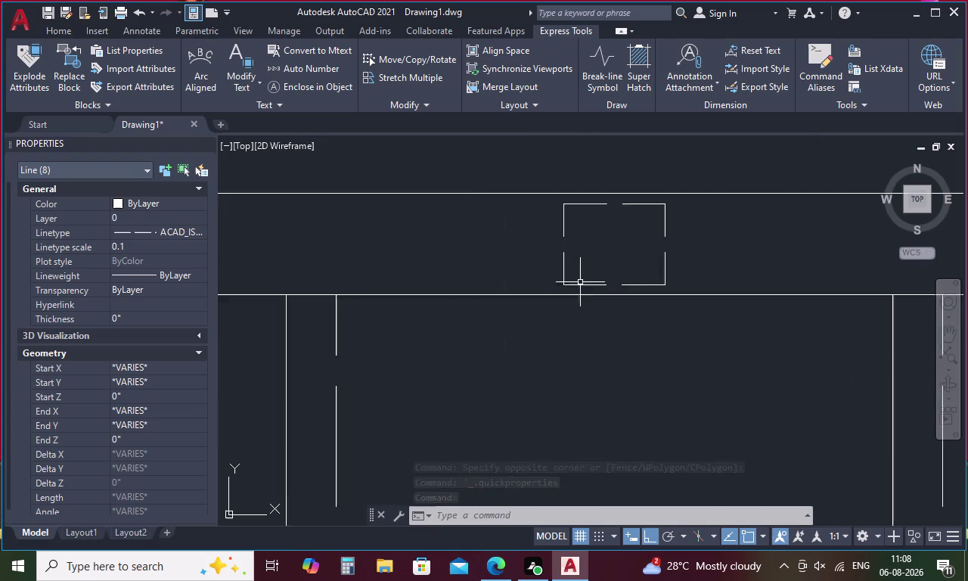
scroll(up, 3)
drag(734, 175, 674, 286)
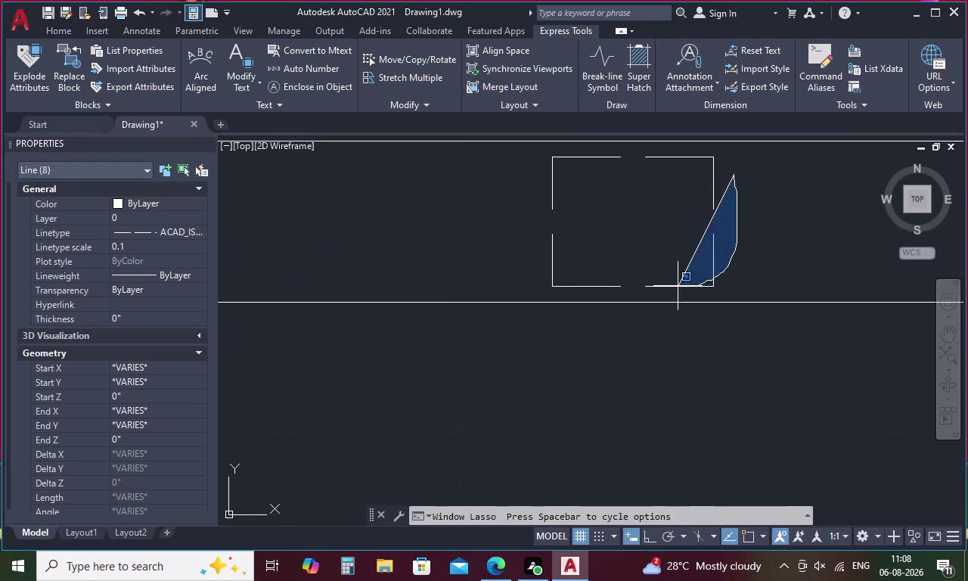
drag(675, 286, 574, 286)
drag(526, 259, 792, 197)
drag(777, 231, 515, 242)
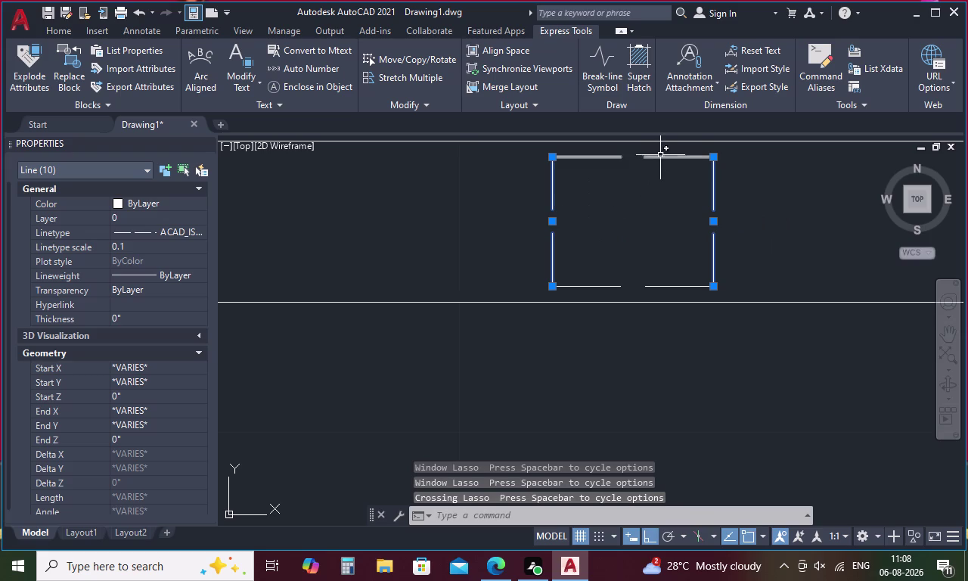
drag(664, 151, 561, 293)
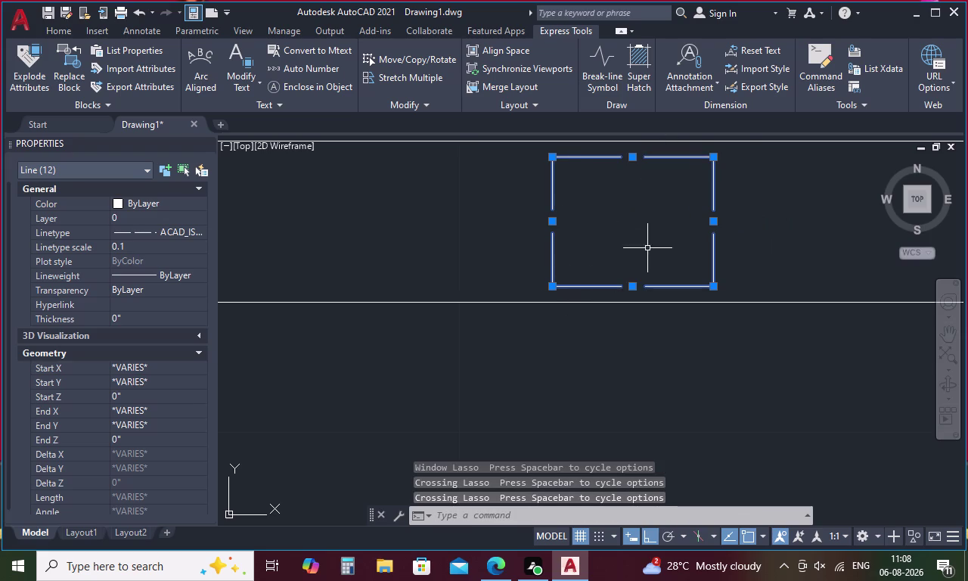
Add the next square's edges, removing the long floor line from the selection.
middle_drag(657, 243, 360, 277)
middle_drag(666, 278, 313, 296)
scroll(down, 3)
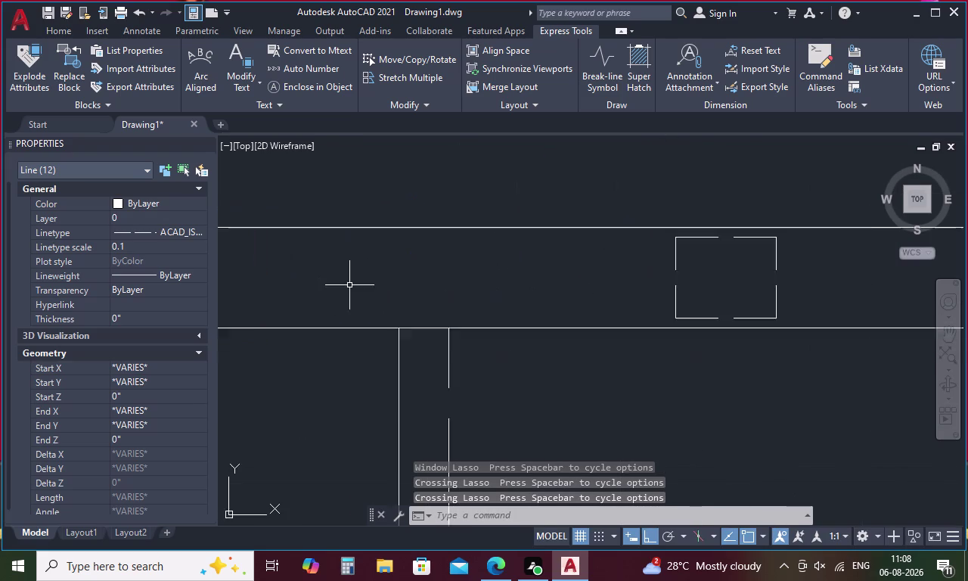
scroll(down, 3)
scroll(up, 3)
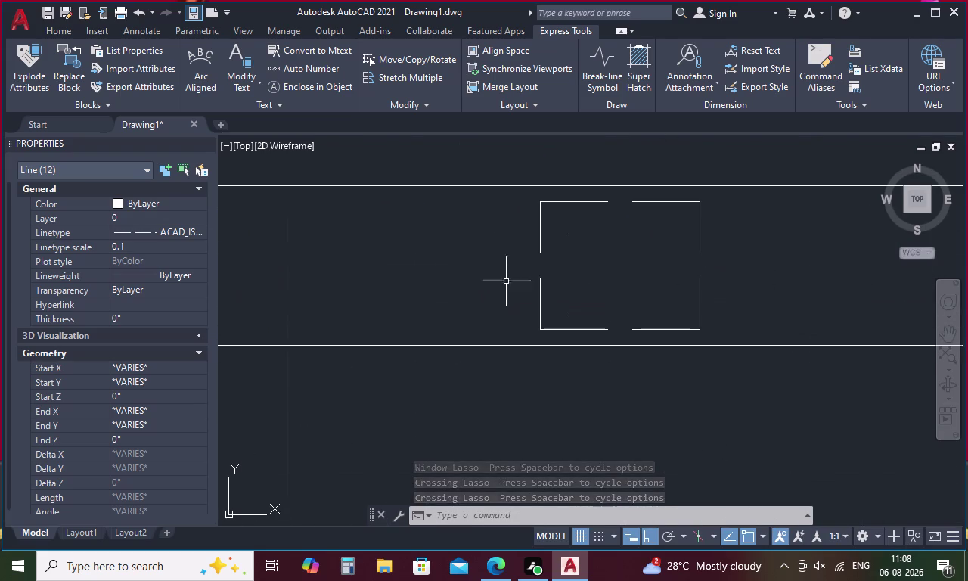
drag(730, 204, 446, 345)
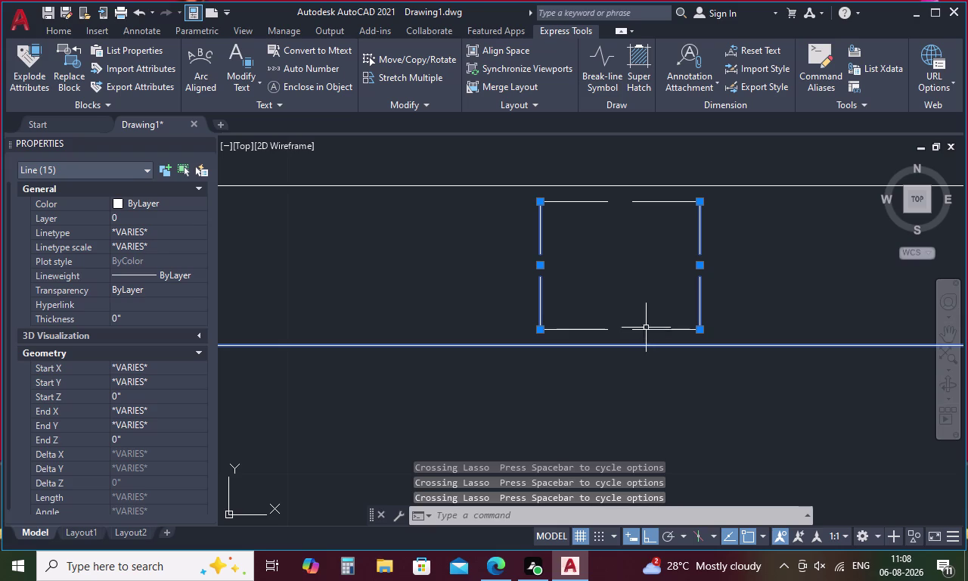
drag(664, 332, 605, 242)
click(594, 201)
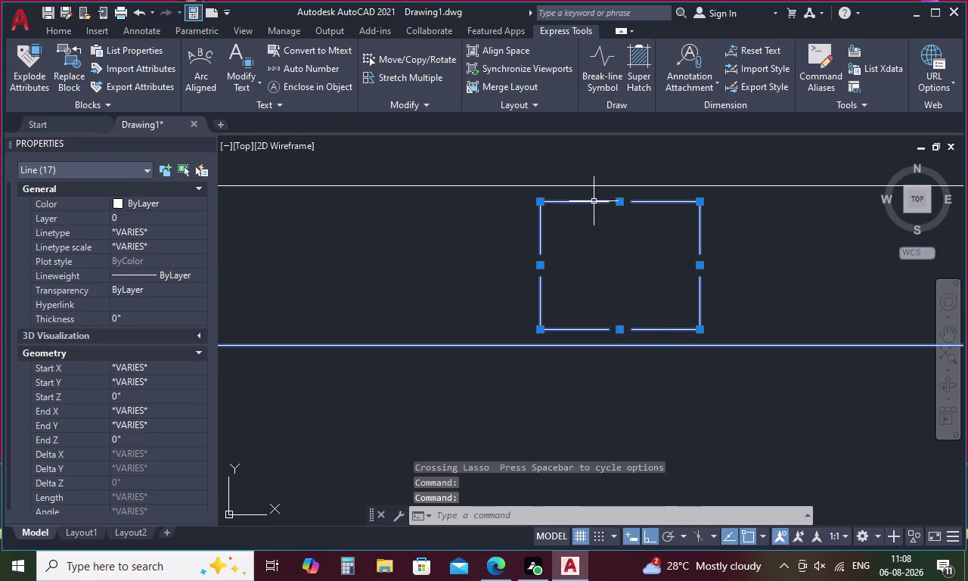
click(543, 347)
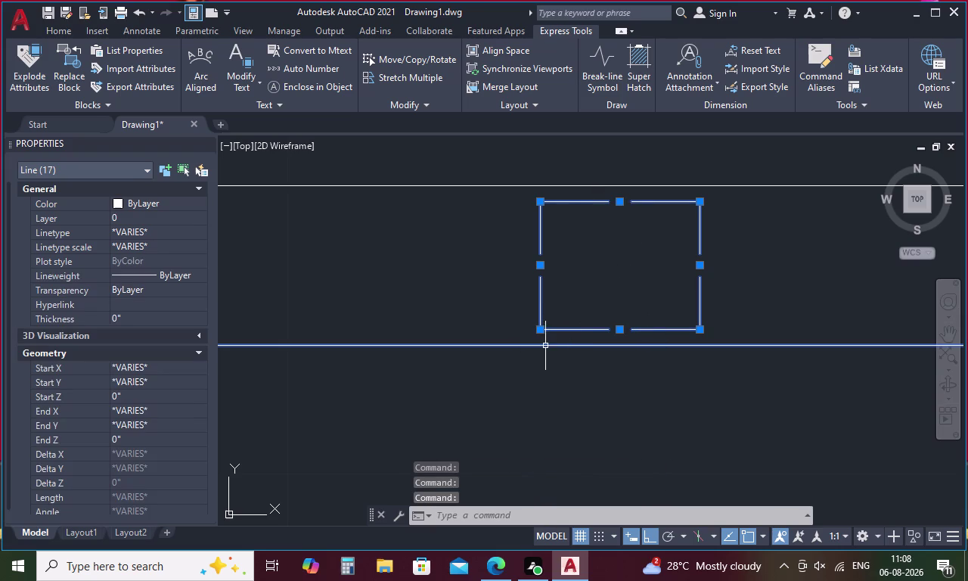
click(546, 346)
click(545, 345)
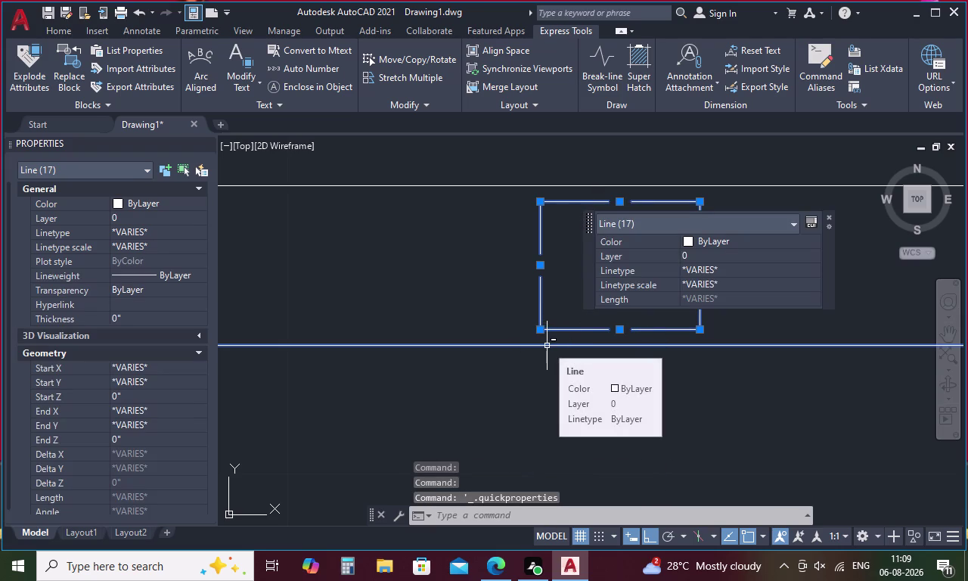
click(547, 345)
scroll(down, 3)
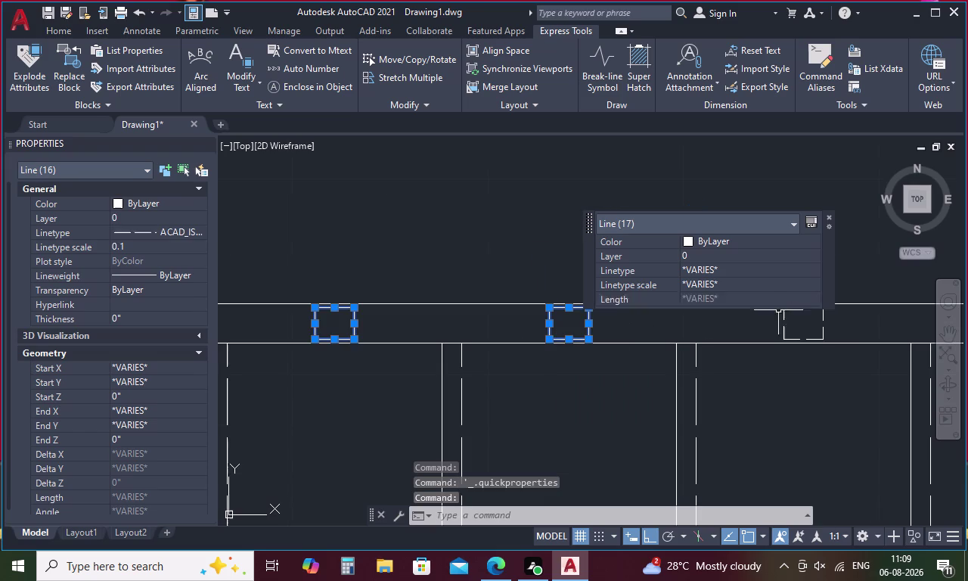
click(826, 214)
click(829, 213)
click(828, 217)
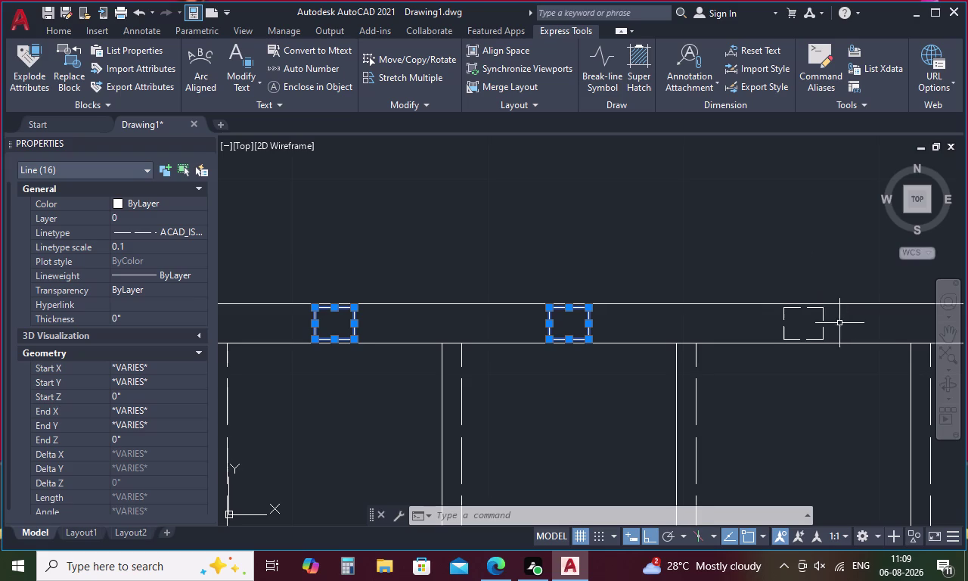
Add the lines of the following two post squares to the selection.
middle_drag(845, 323, 608, 301)
scroll(up, 3)
drag(620, 301, 403, 200)
drag(572, 169, 555, 183)
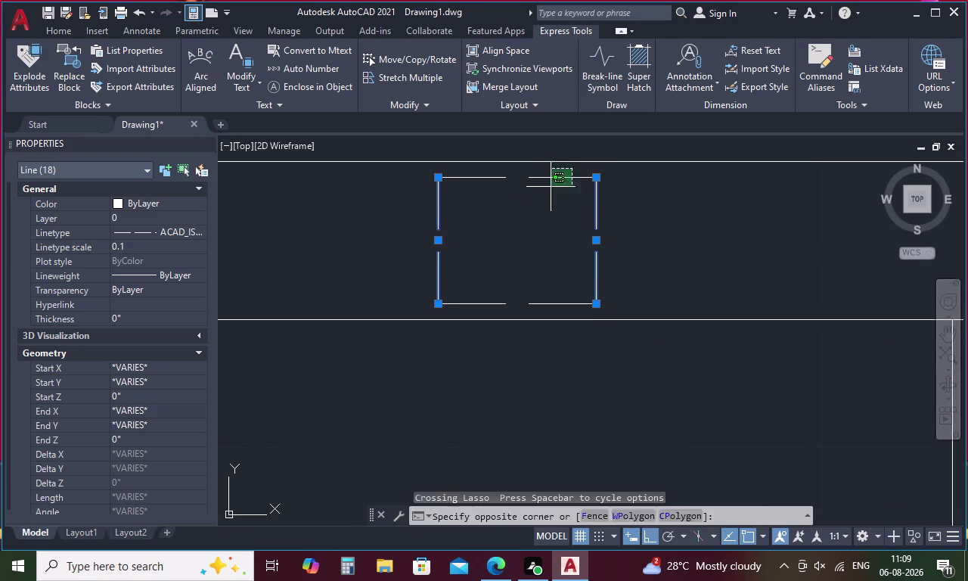
drag(555, 183, 479, 309)
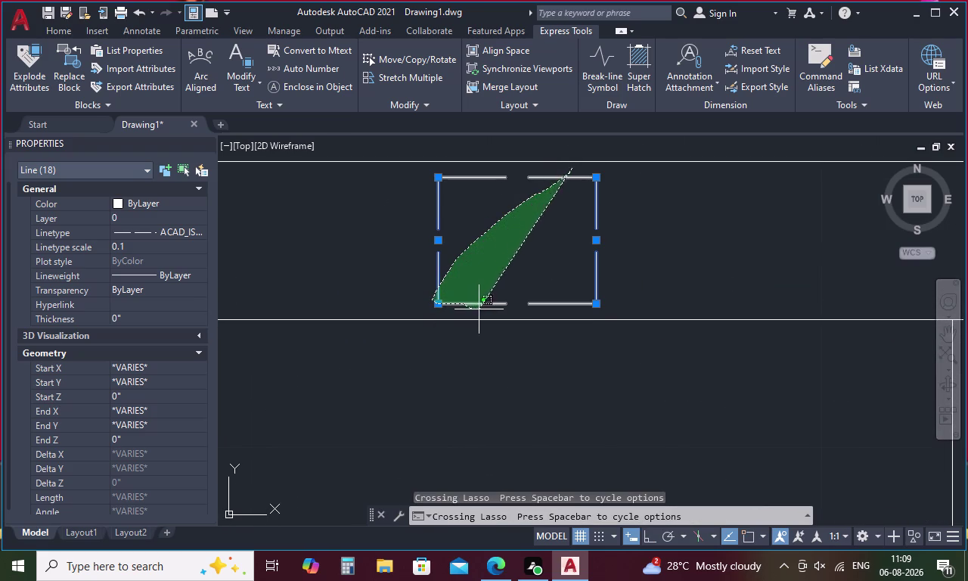
drag(478, 310, 481, 308)
middle_drag(678, 270, 248, 269)
scroll(down, 3)
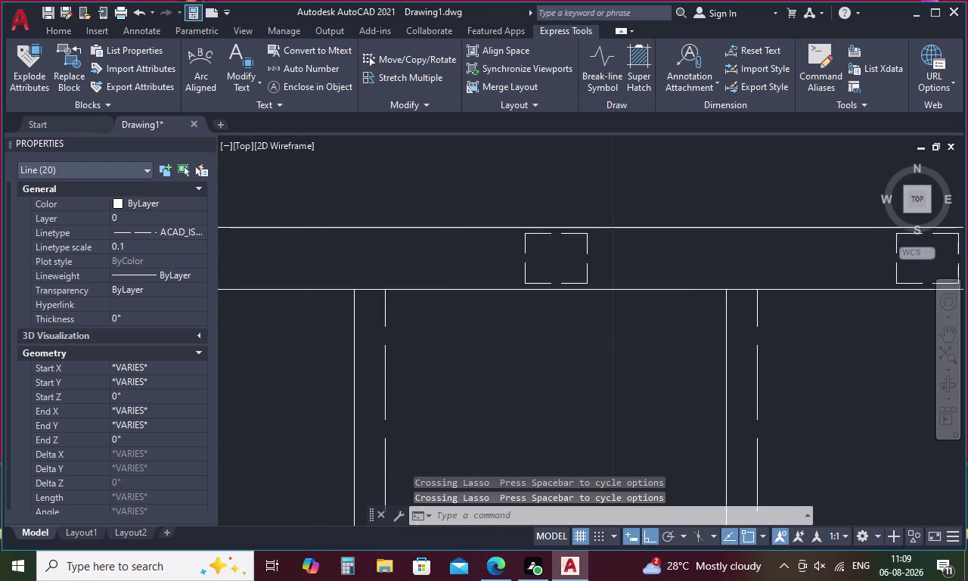
scroll(up, 3)
drag(537, 255, 500, 262)
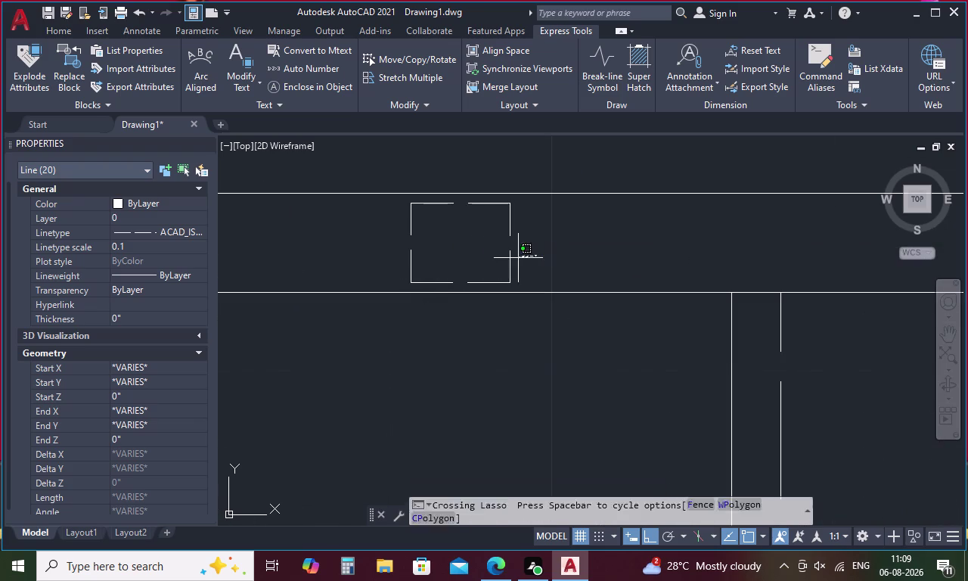
drag(500, 261, 389, 216)
drag(497, 198, 432, 288)
scroll(down, 3)
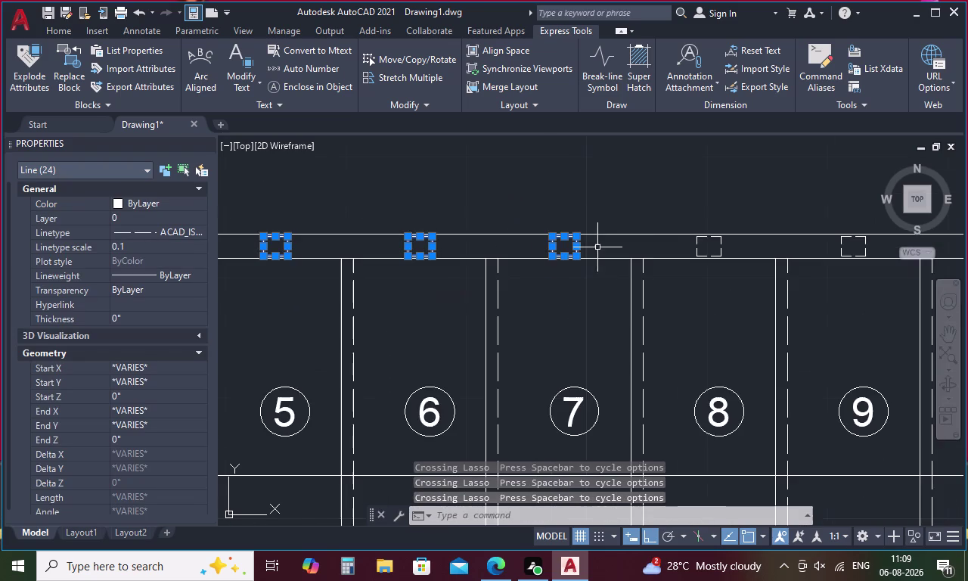
Select the side, top and bottom lines of two more square outlines.
middle_drag(675, 246, 484, 277)
scroll(up, 3)
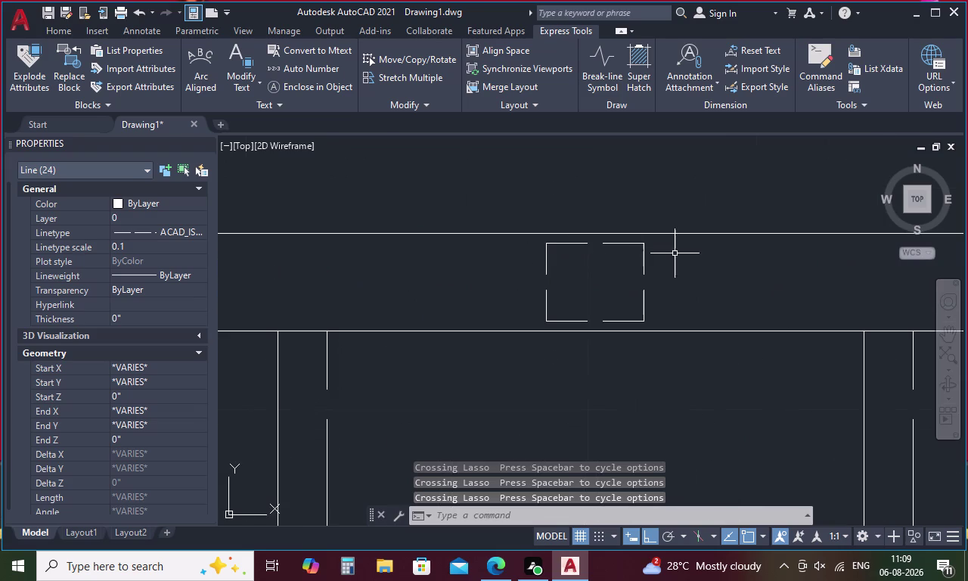
drag(682, 293, 502, 252)
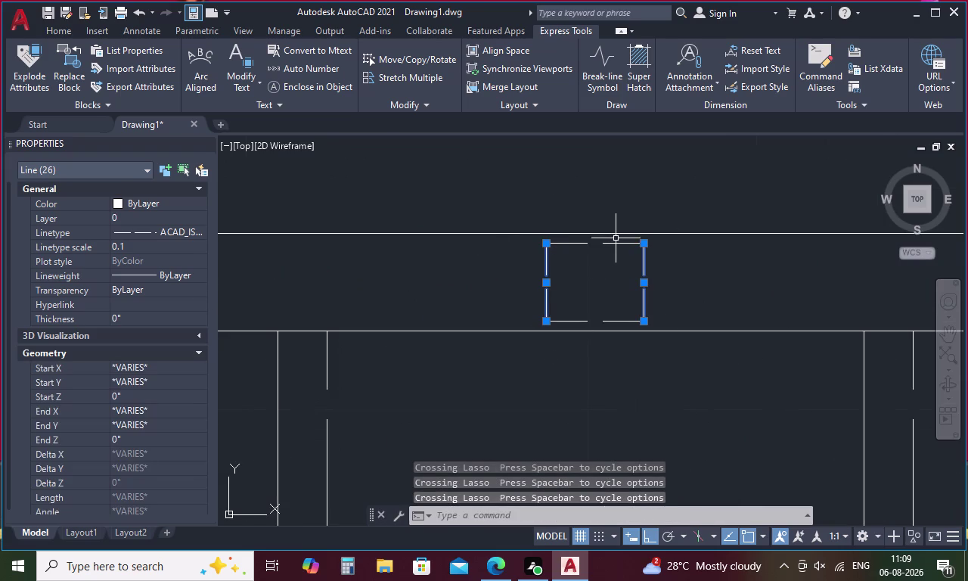
drag(617, 238, 576, 325)
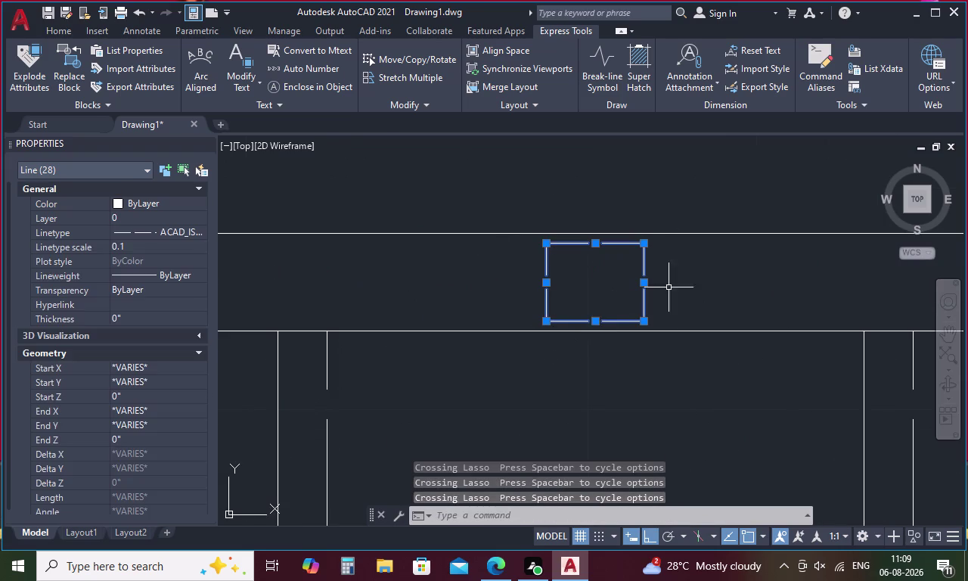
middle_drag(717, 266, 428, 298)
scroll(down, 3)
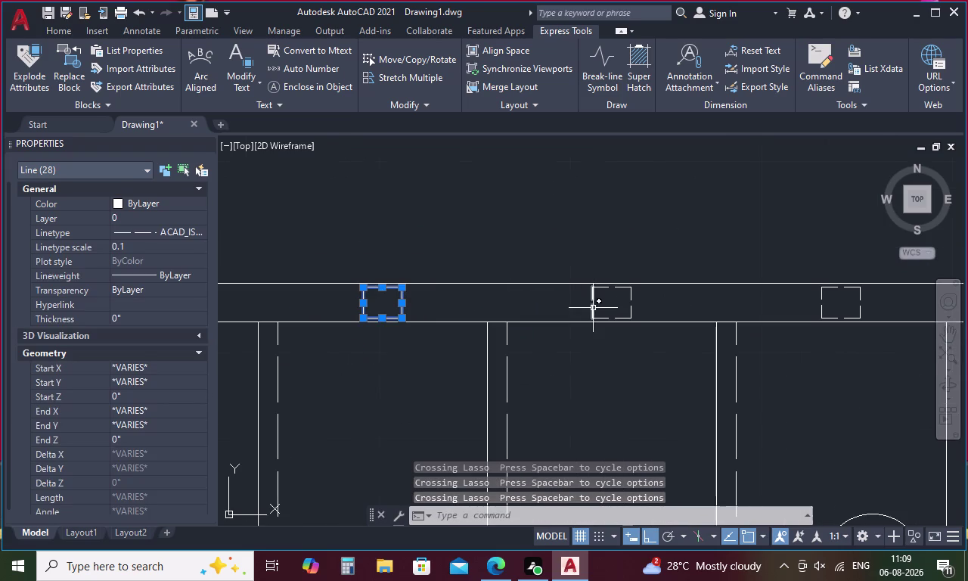
scroll(up, 3)
drag(708, 212, 623, 356)
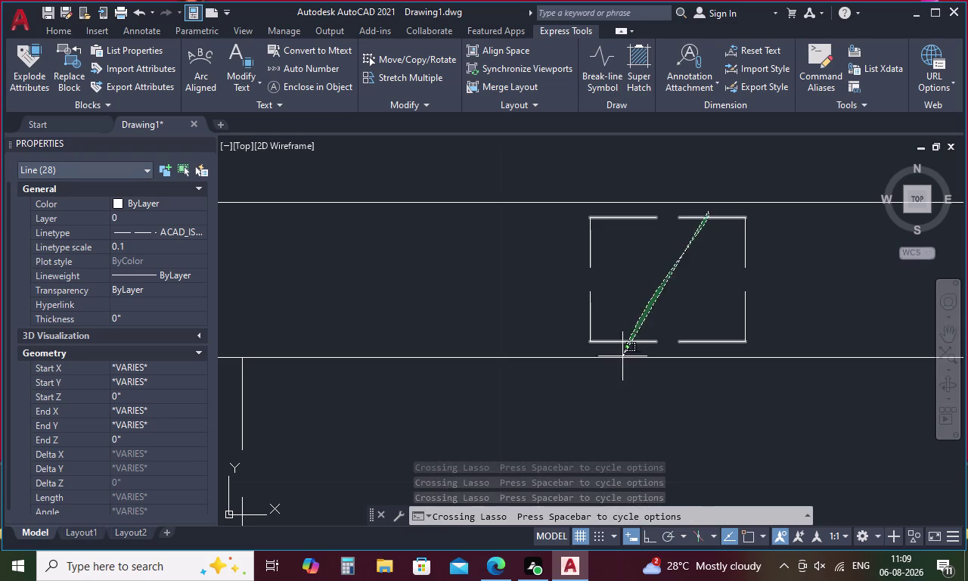
drag(624, 355, 619, 360)
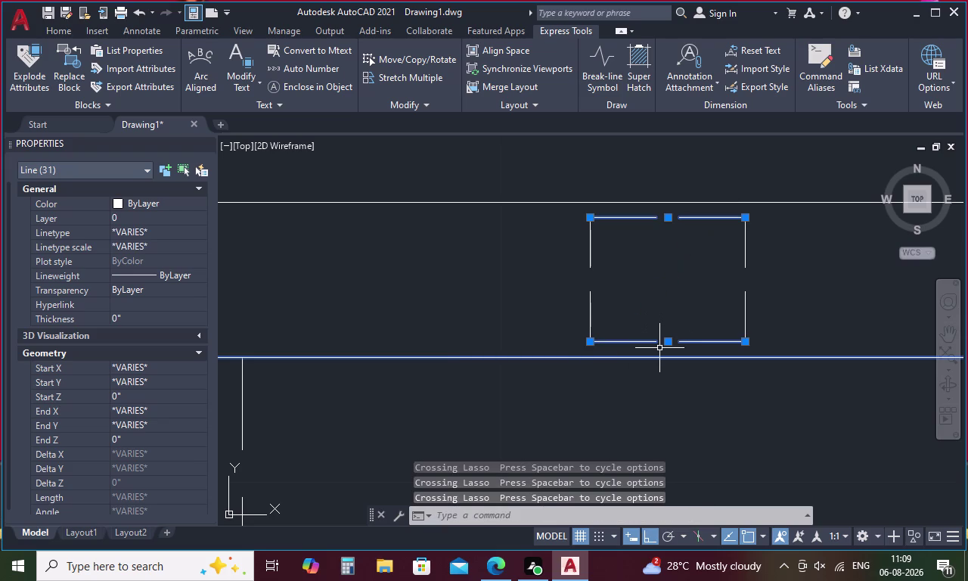
click(620, 357)
drag(775, 264, 530, 319)
scroll(down, 3)
Add the final square outline's lines, completing the 36-line selection.
middle_drag(787, 288, 297, 297)
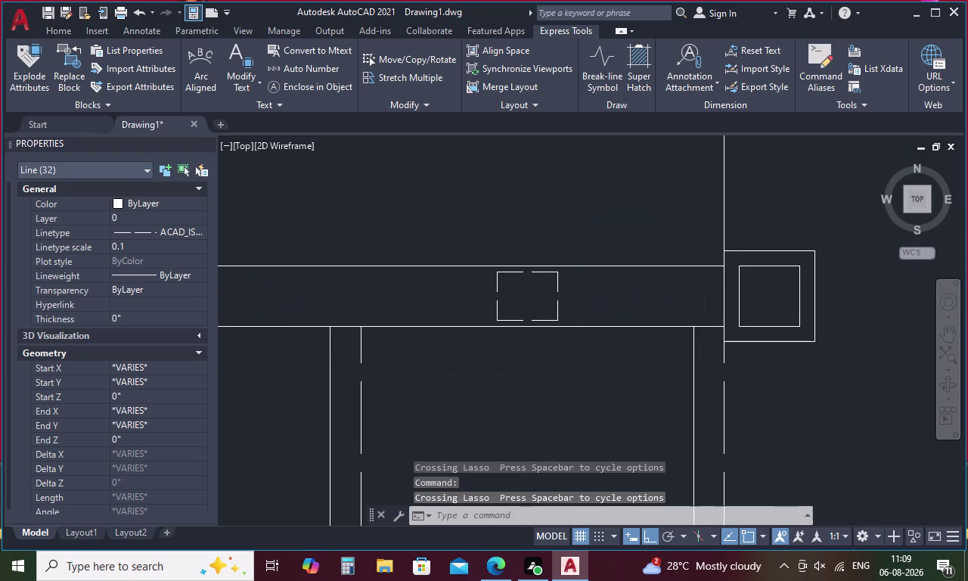
scroll(up, 3)
drag(739, 280, 450, 281)
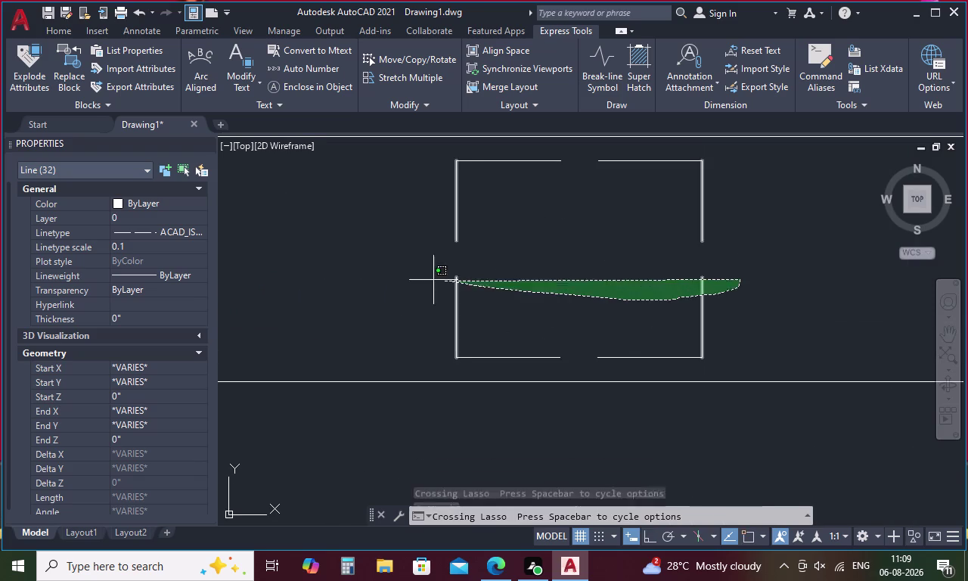
drag(450, 281, 361, 267)
drag(656, 149, 562, 300)
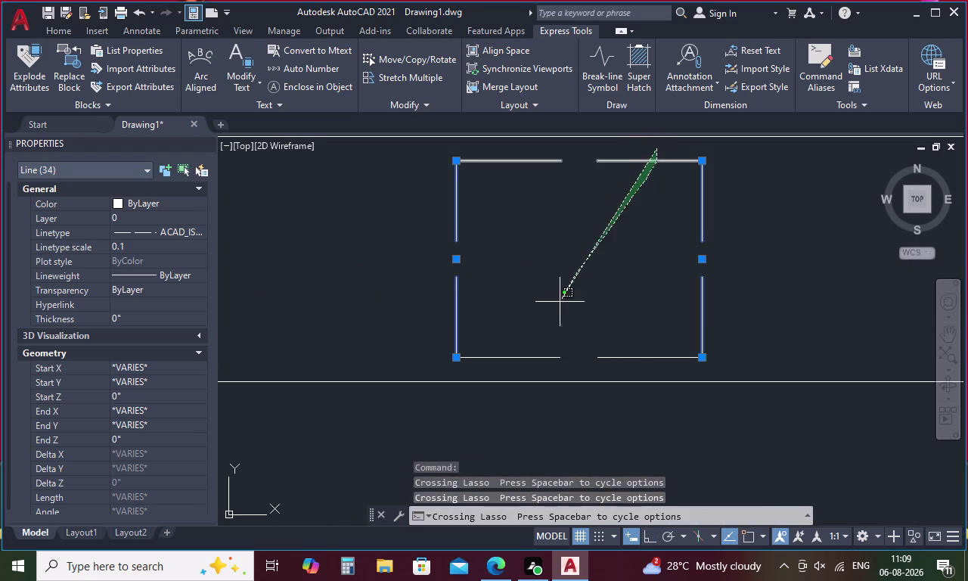
drag(561, 299, 521, 375)
scroll(down, 3)
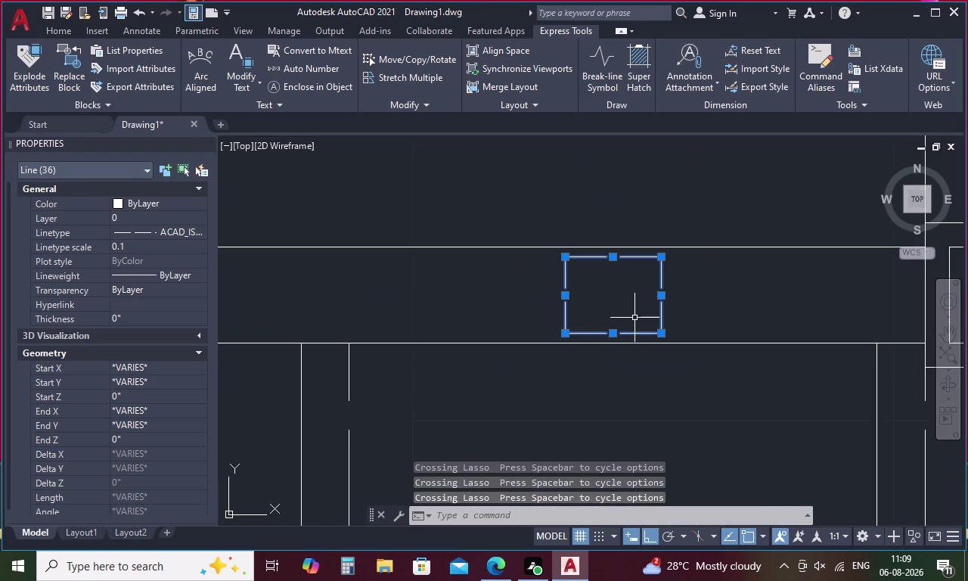
scroll(down, 3)
Mirror the 36 dashed post-square lines with MI onto the upper flight's edge, keeping originals.
right_click(640, 279)
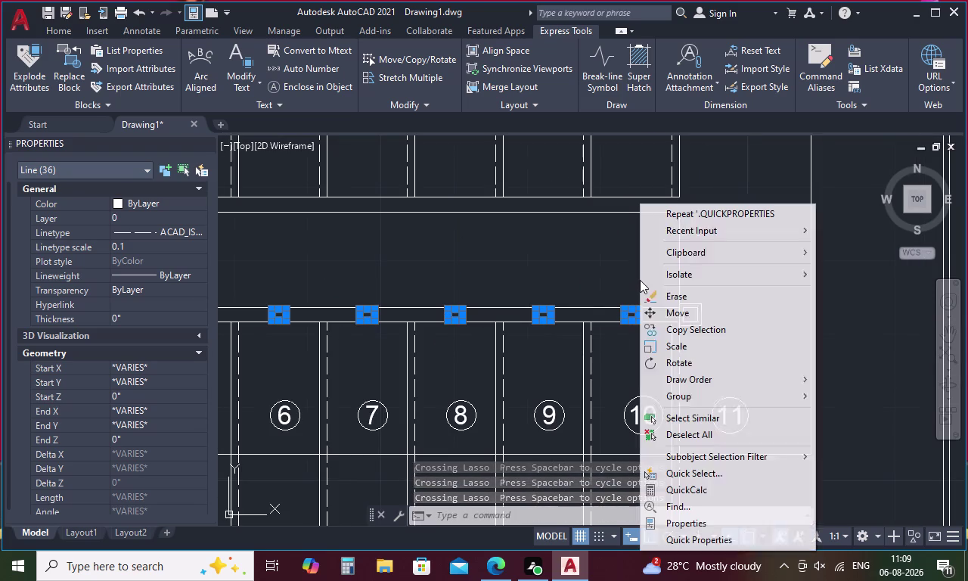
key(Escape)
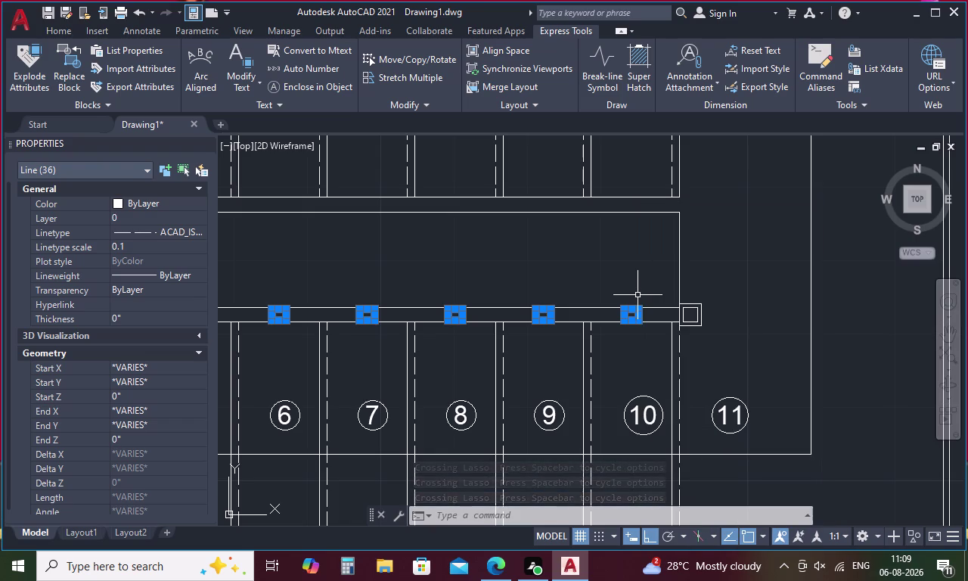
text(MI)
key(space)
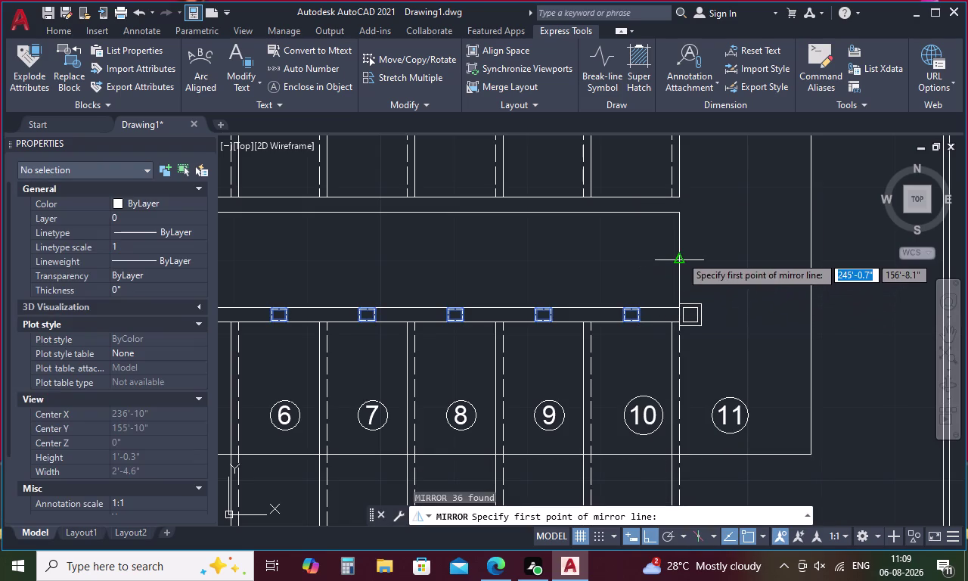
click(681, 256)
scroll(down, 3)
middle_drag(478, 278, 529, 285)
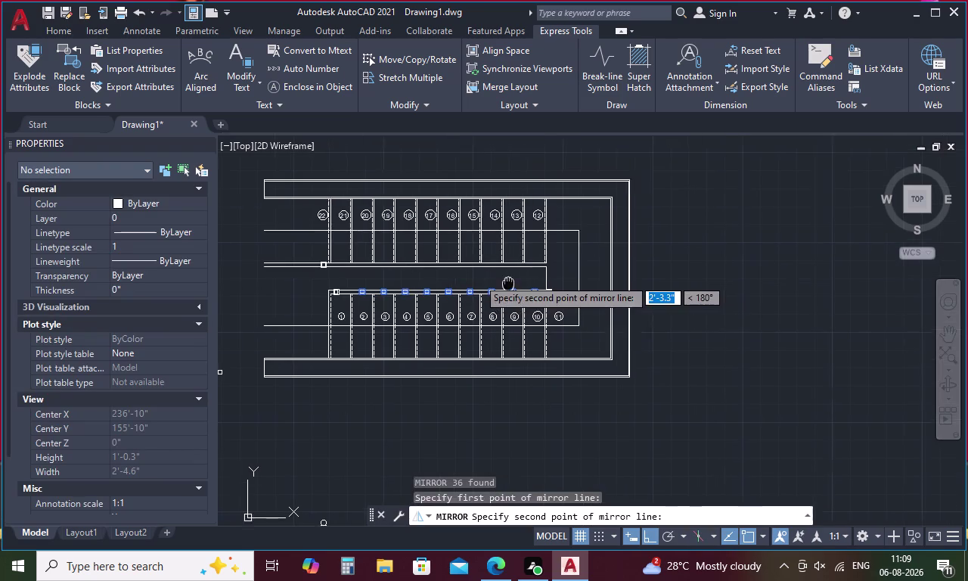
middle_drag(529, 285, 616, 289)
click(376, 288)
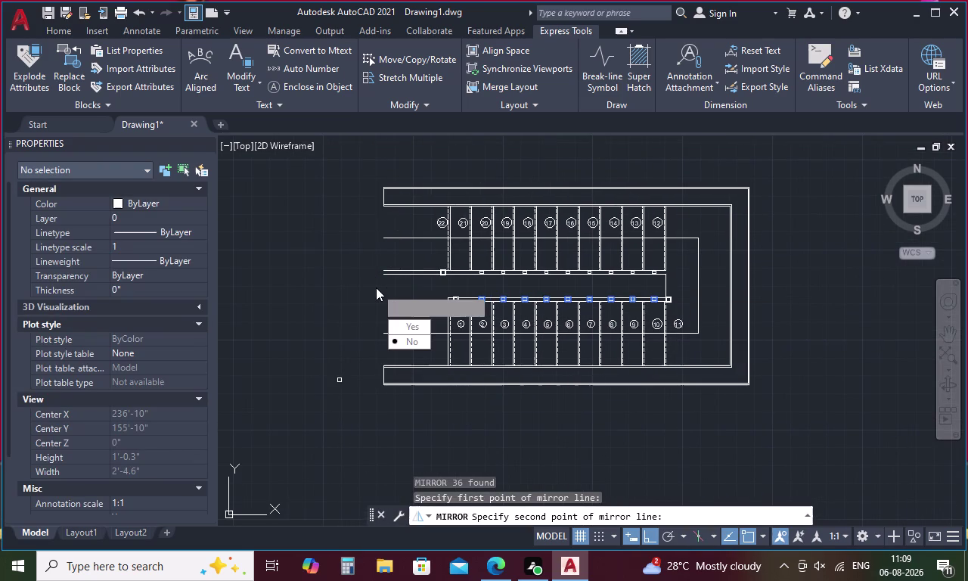
drag(398, 336, 376, 288)
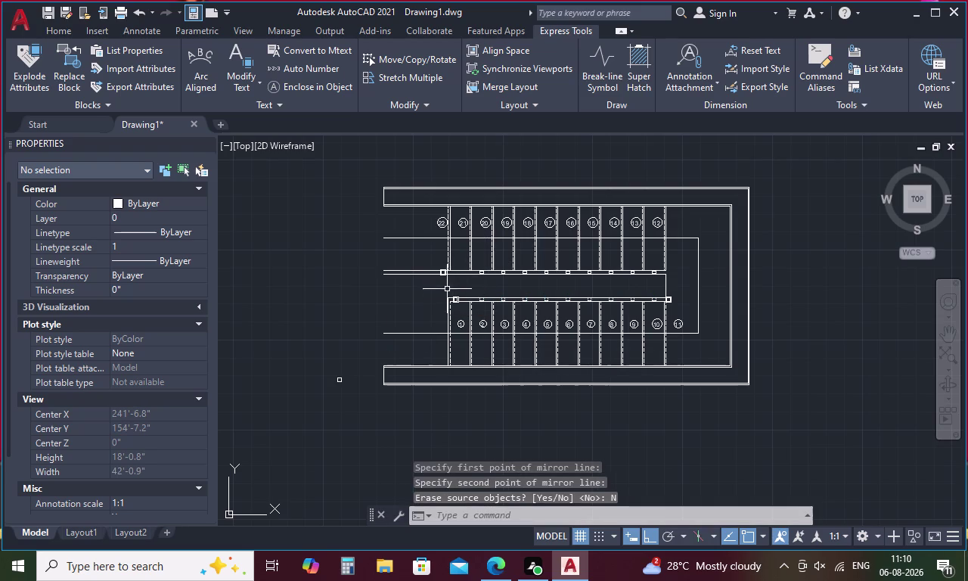
scroll(up, 3)
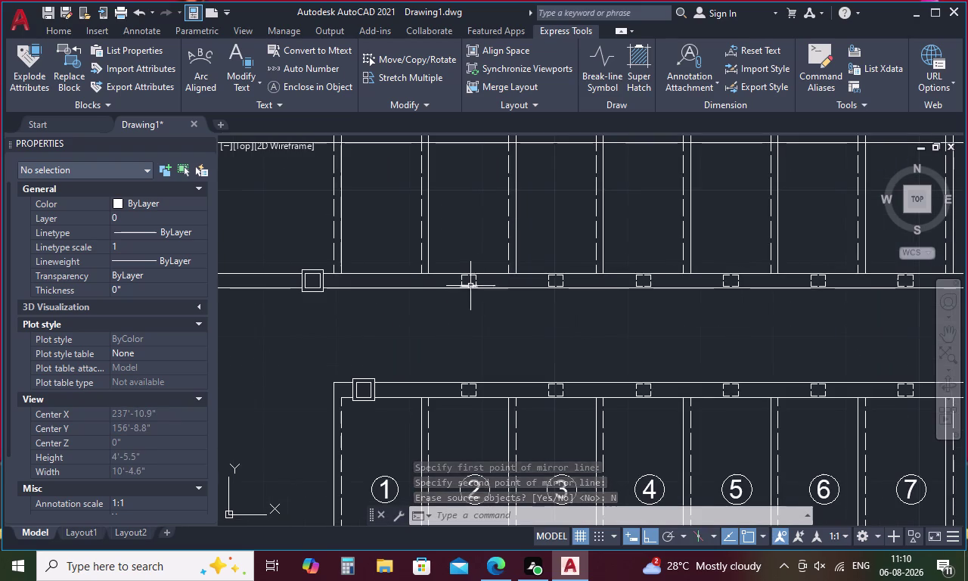
Draw a line along the landing edge after picking a post square's lines.
scroll(up, 3)
drag(498, 269, 435, 268)
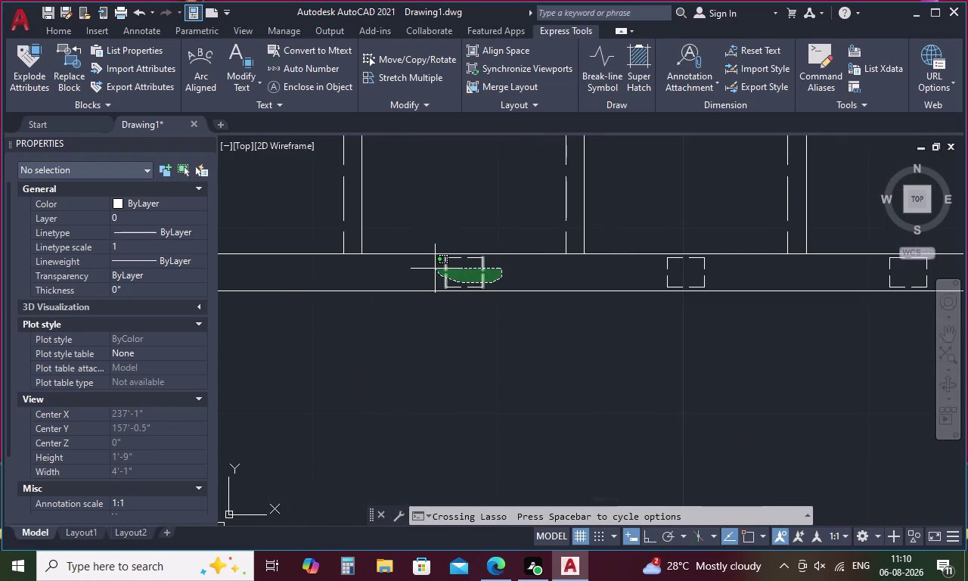
drag(435, 268, 435, 259)
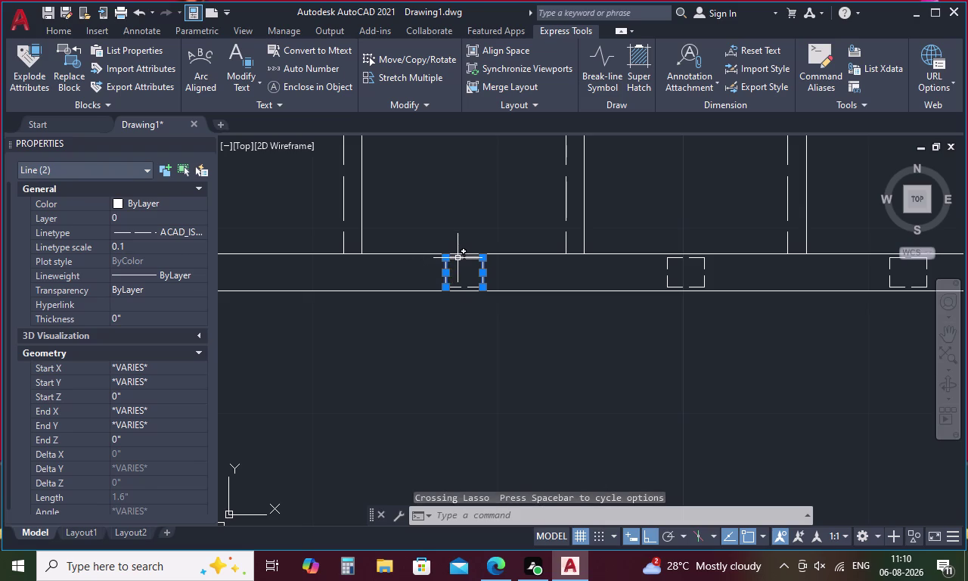
click(457, 258)
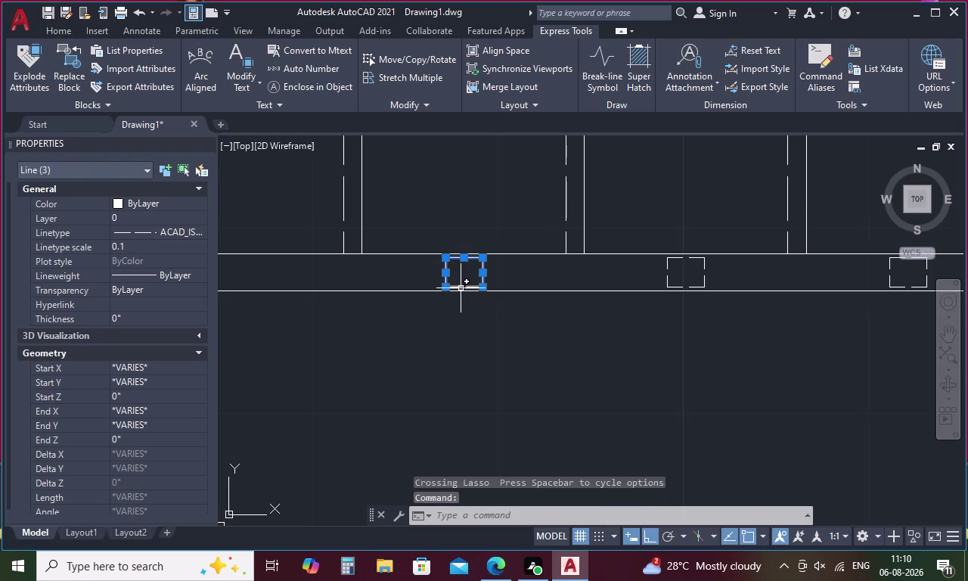
click(461, 288)
key(Escape)
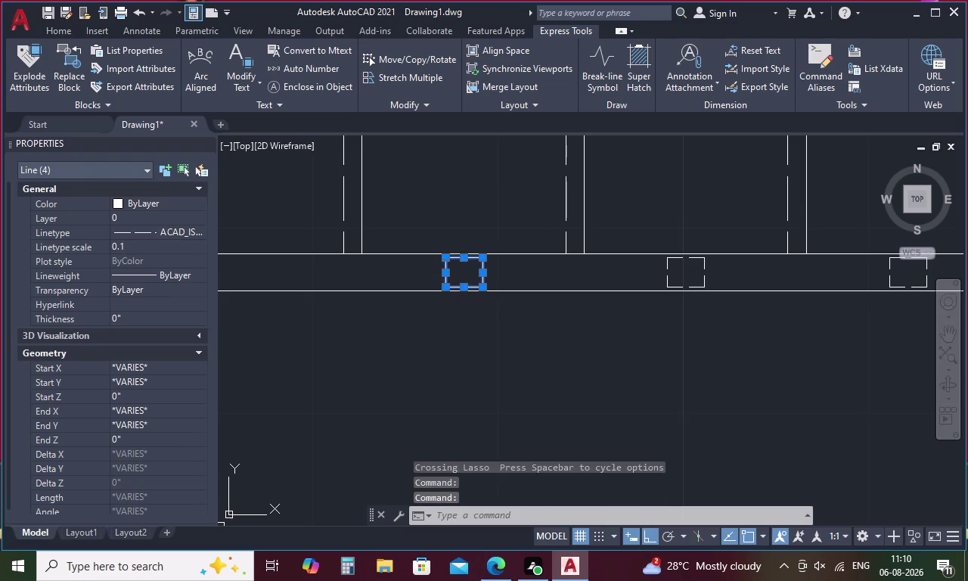
key(l)
key(space)
middle_drag(336, 267, 430, 270)
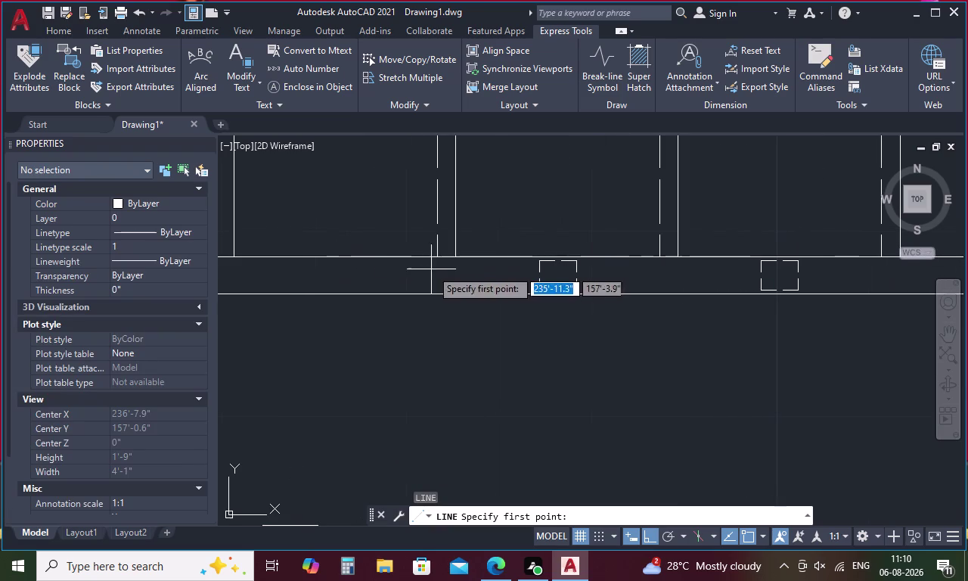
click(434, 255)
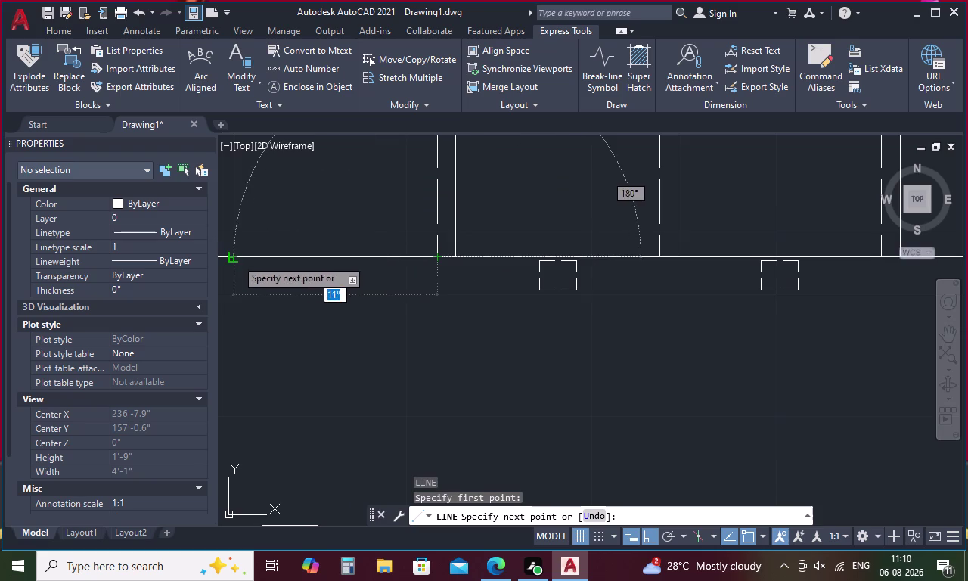
click(236, 259)
key(space)
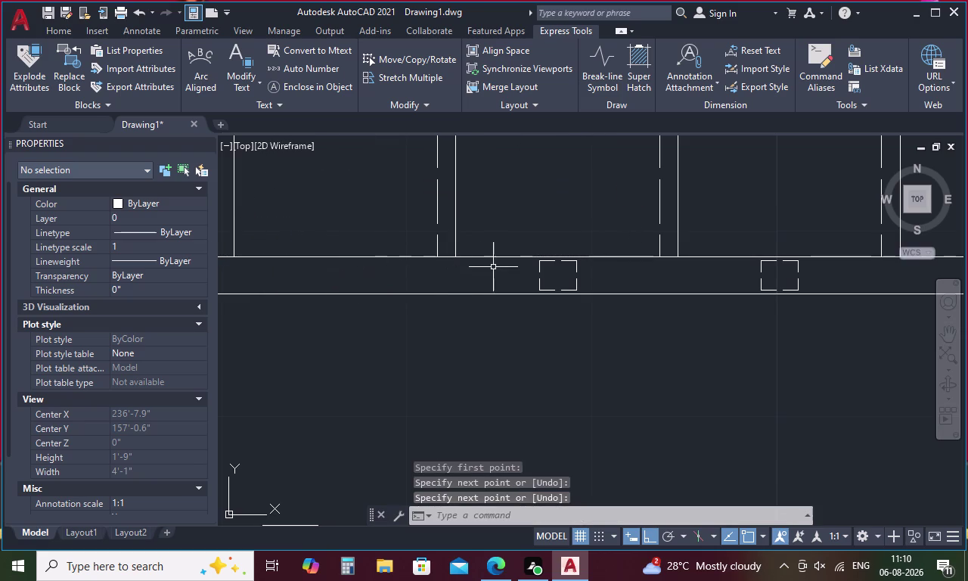
Draw a second edge line from the next intersection to the post's side.
key(space)
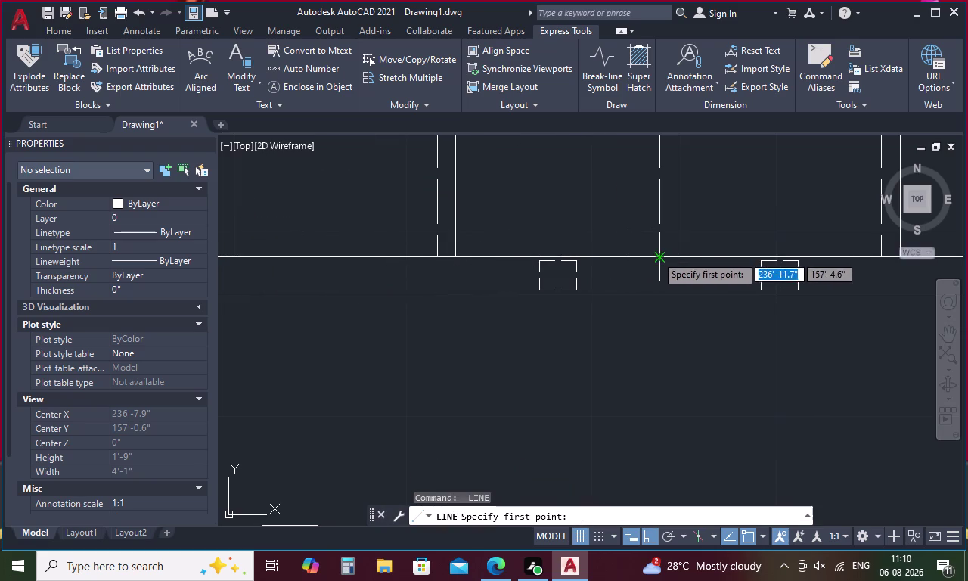
click(661, 257)
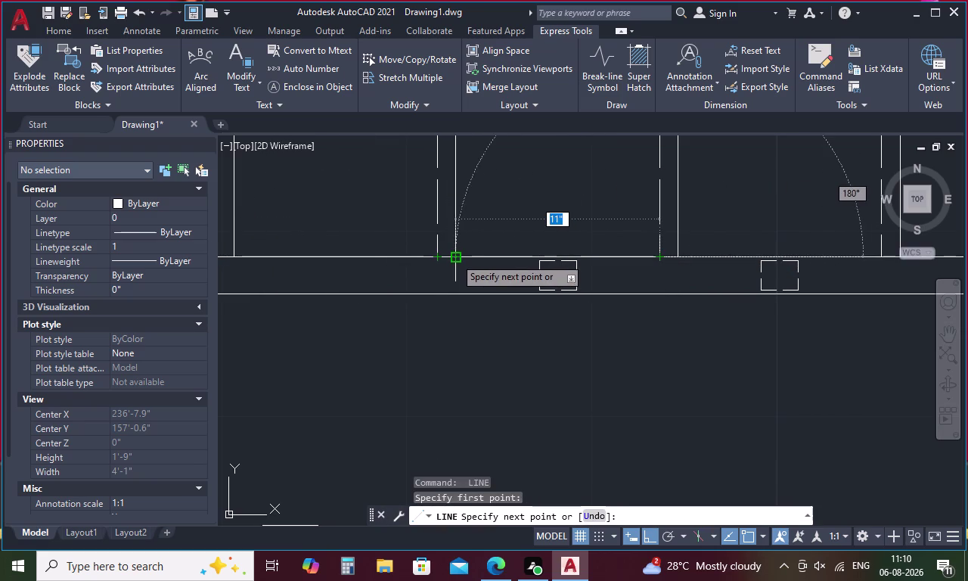
click(455, 257)
key(space)
Copy the small bracket mark's lines to a new spot further left.
drag(595, 277, 537, 282)
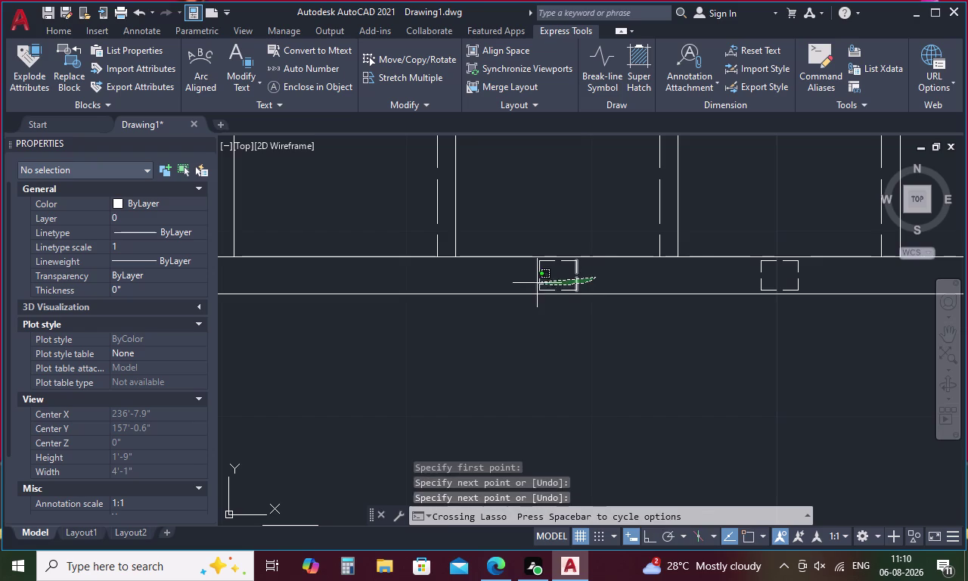
drag(536, 283, 527, 268)
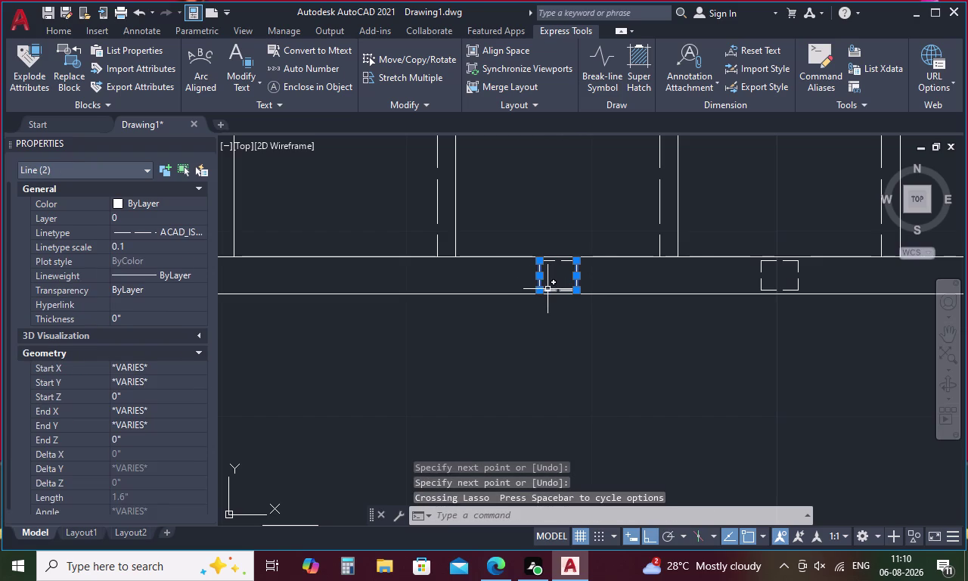
click(547, 289)
click(551, 261)
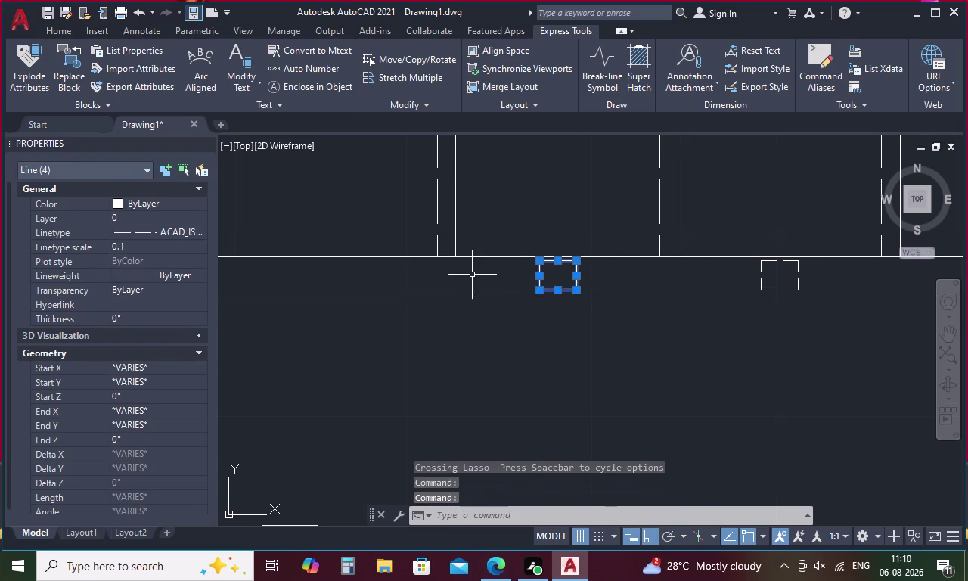
right_click(472, 275)
click(518, 326)
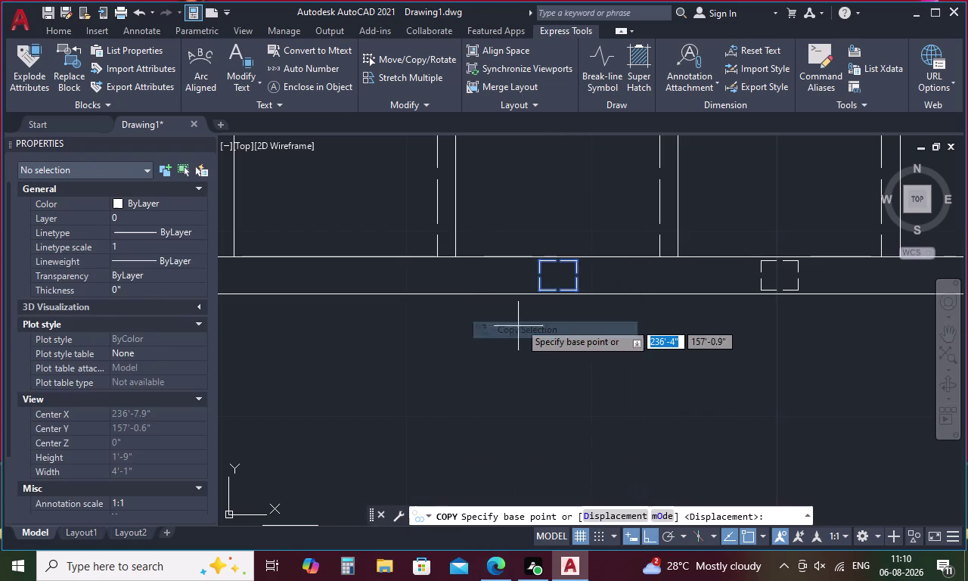
click(558, 257)
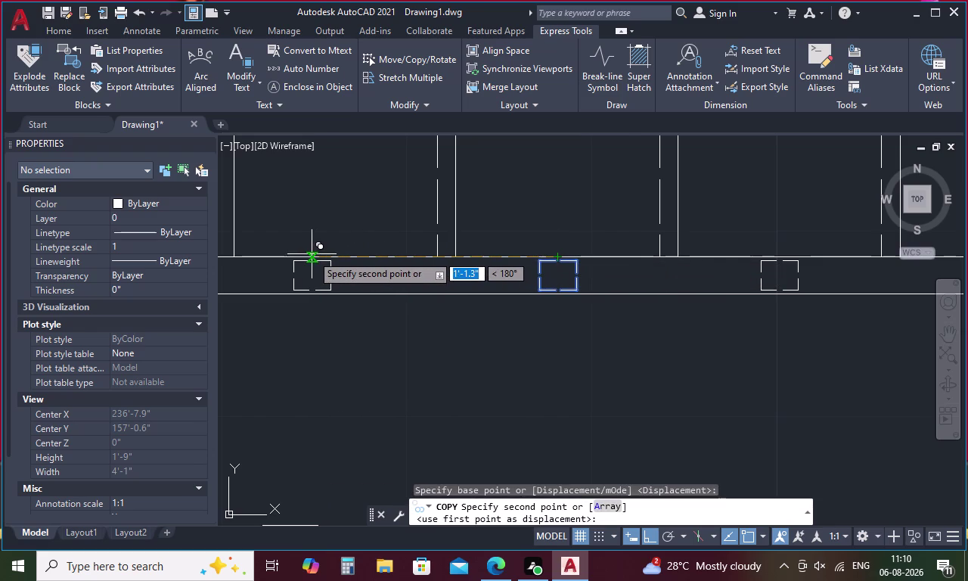
click(333, 258)
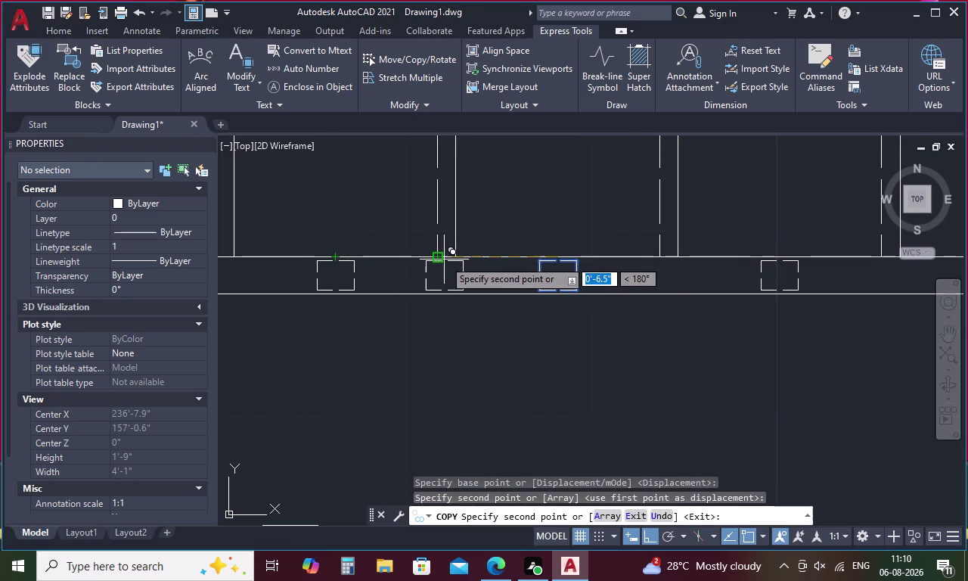
key(Escape)
Erase two overlapping segments of the upper edge line.
click(387, 256)
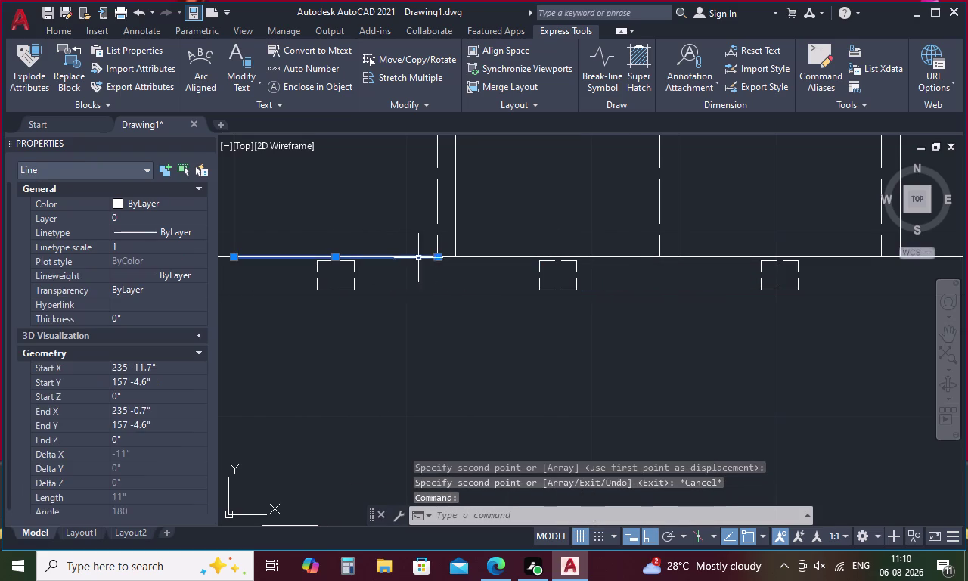
click(498, 257)
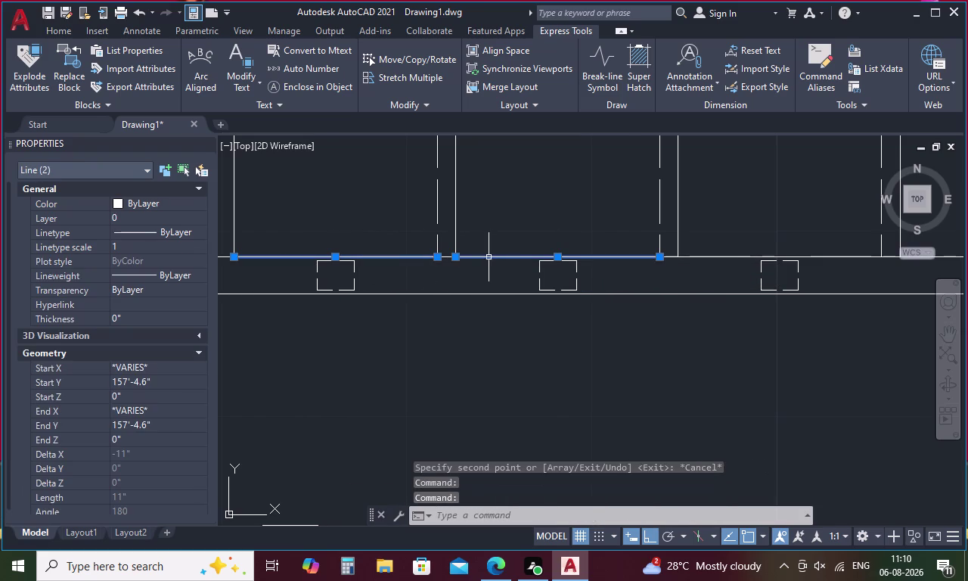
key(Delete)
scroll(down, 3)
scroll(down, 3)
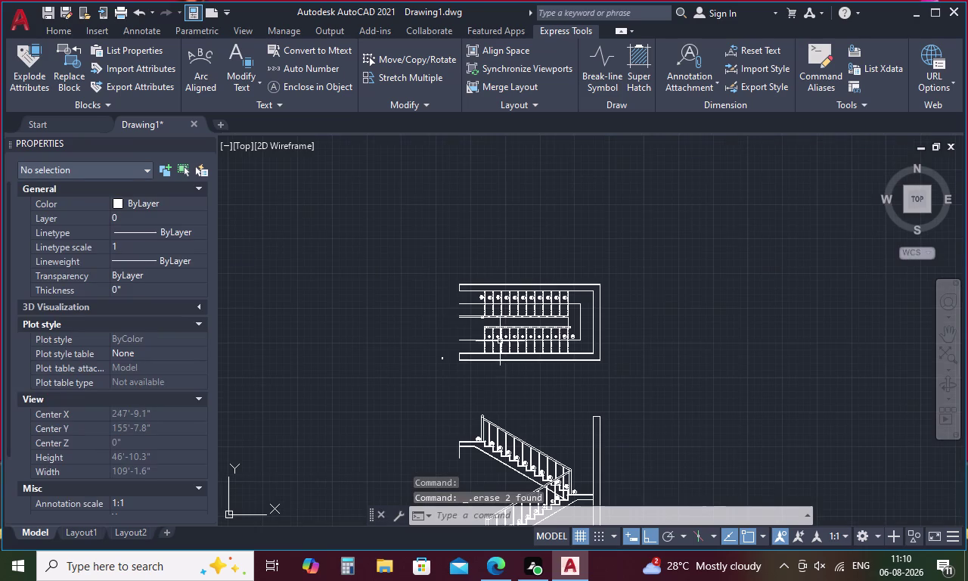
middle_drag(507, 405, 471, 279)
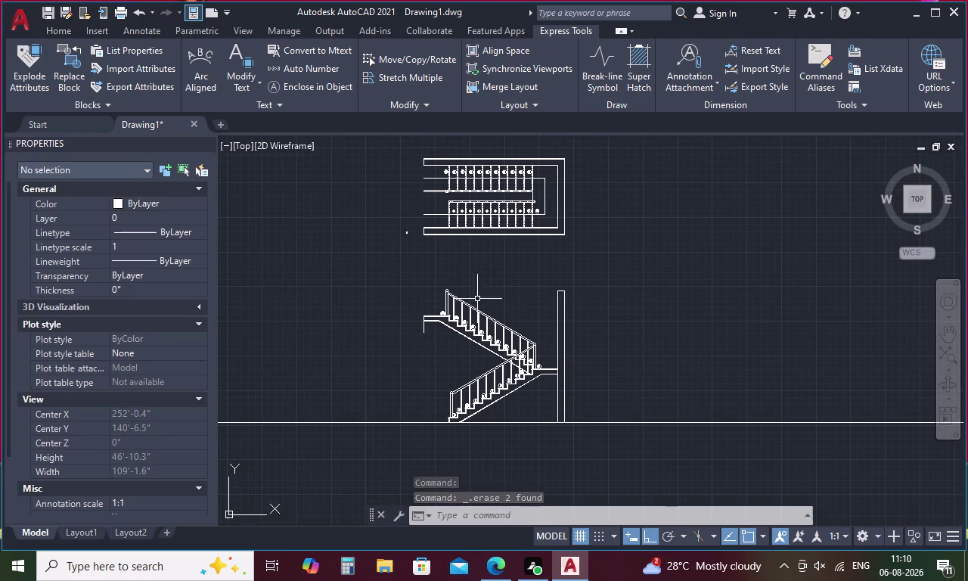
scroll(up, 3)
scroll(up, 3)
scroll(down, 3)
middle_drag(666, 425, 606, 314)
scroll(up, 3)
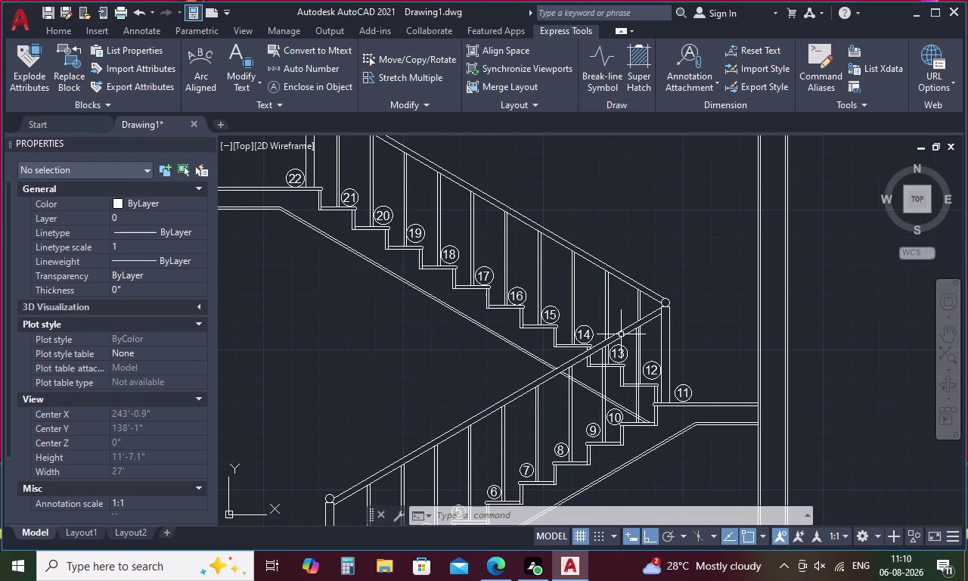
middle_drag(635, 439, 744, 239)
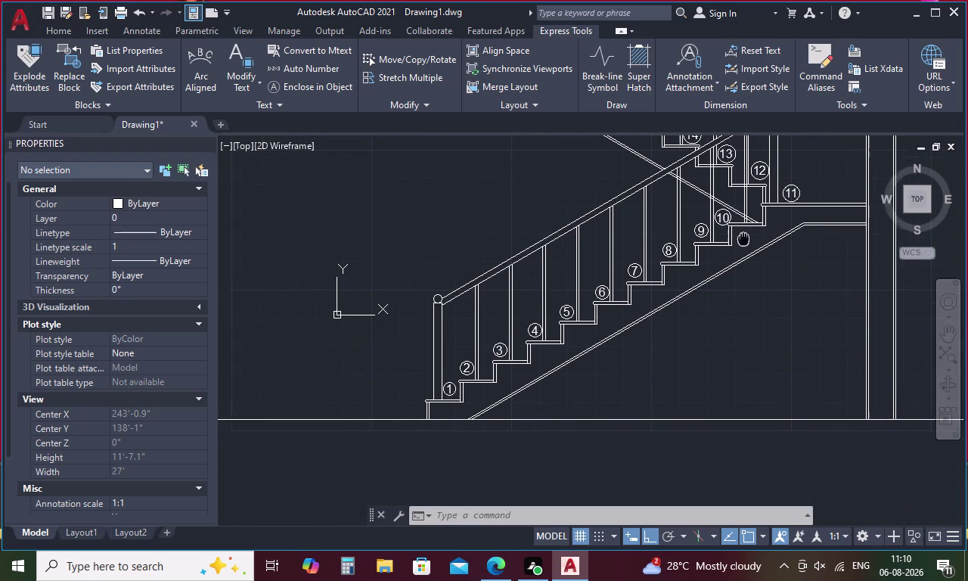
middle_drag(744, 239, 775, 216)
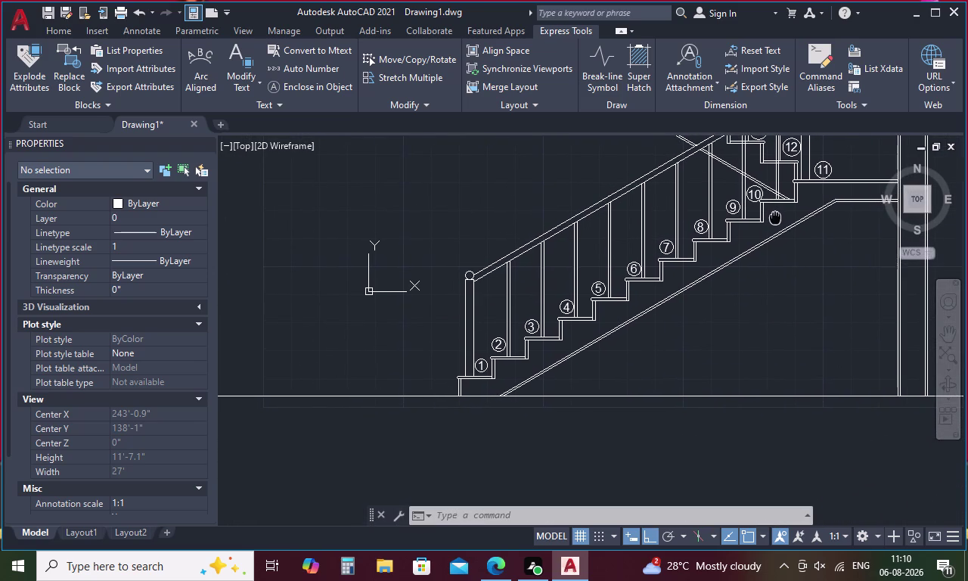
middle_drag(775, 217, 585, 315)
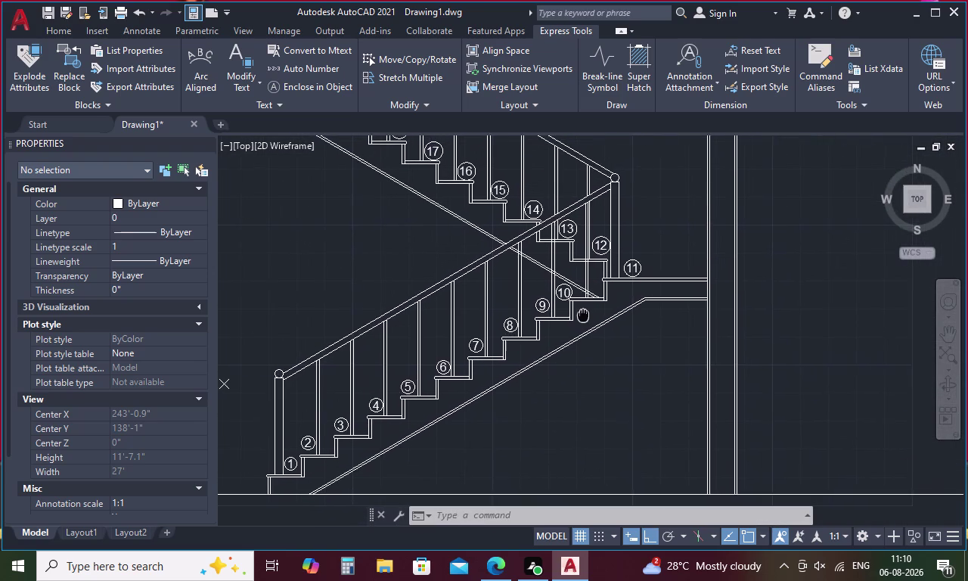
middle_drag(584, 315, 554, 341)
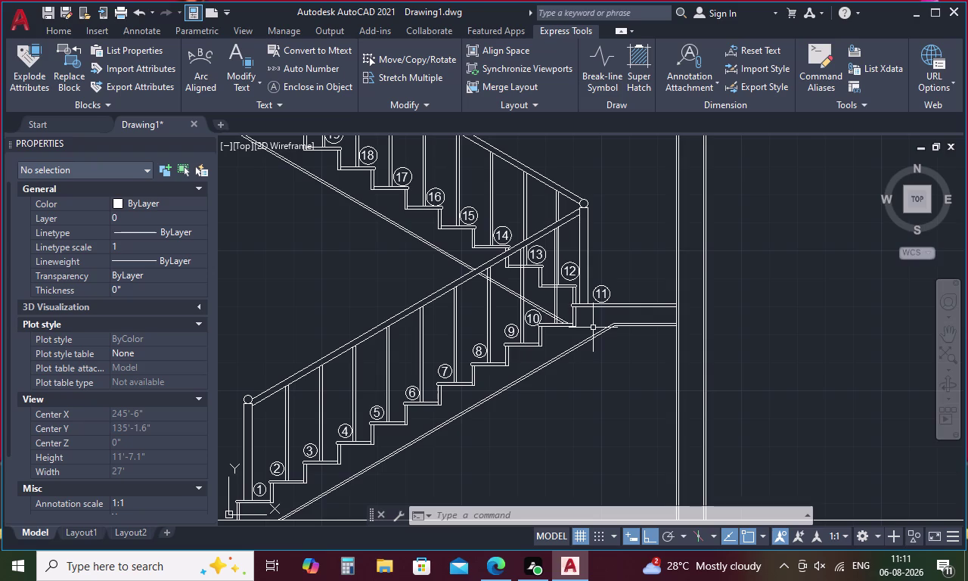
scroll(down, 3)
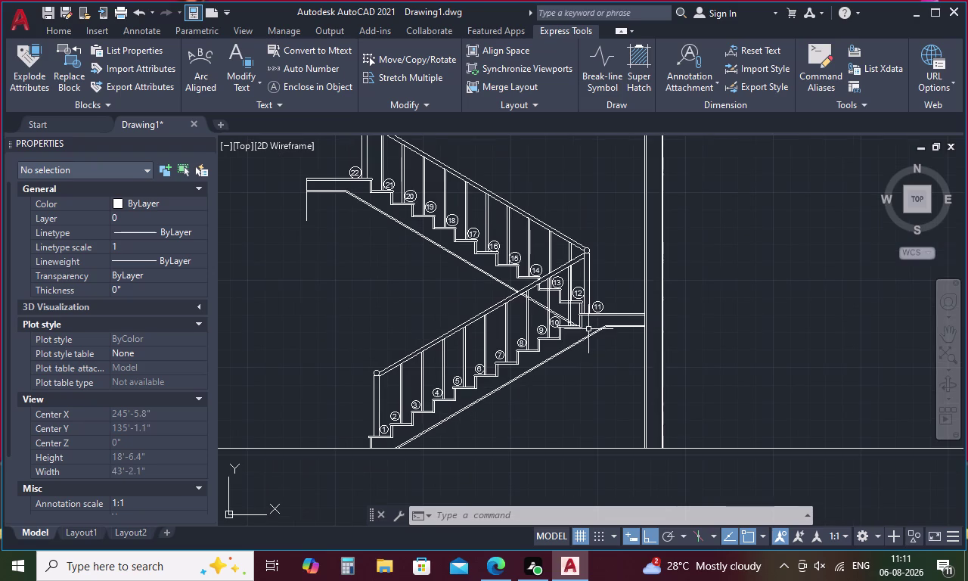
middle_drag(441, 269, 595, 314)
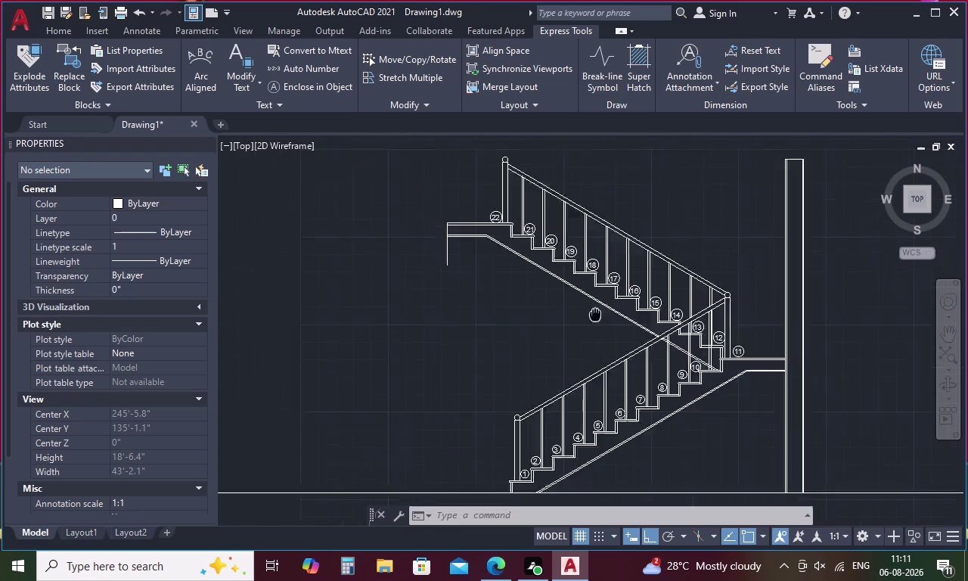
middle_drag(595, 314, 638, 314)
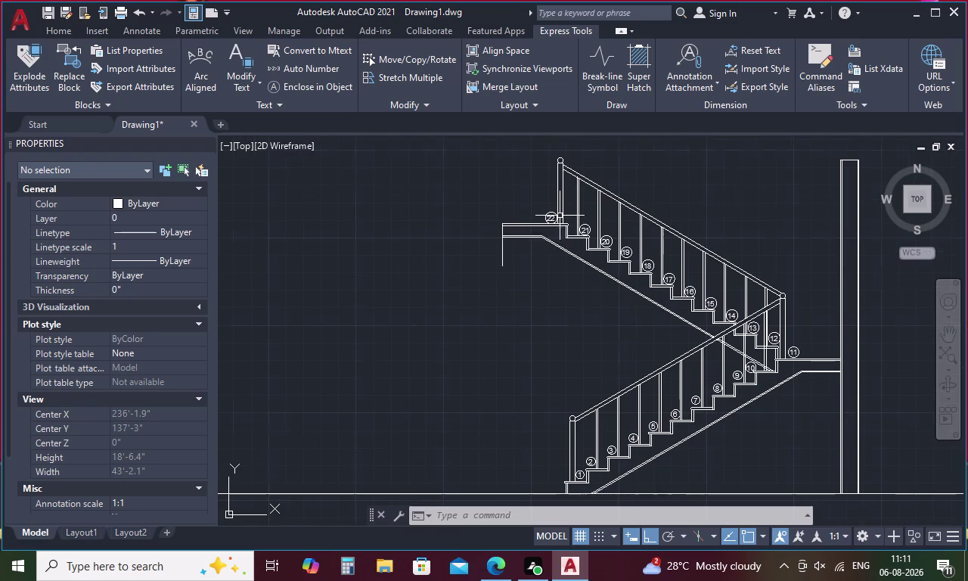
scroll(up, 3)
scroll(down, 3)
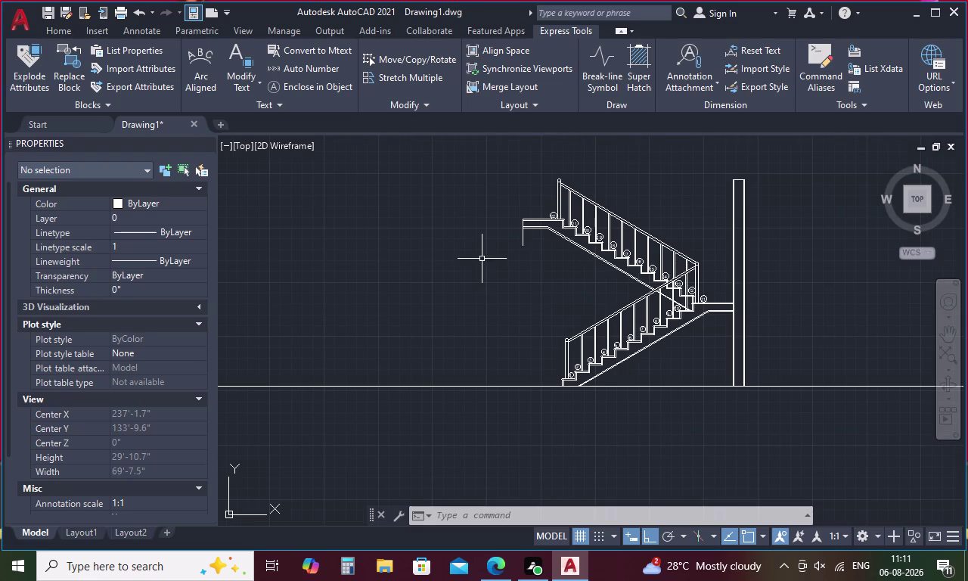
Trim the short line hanging below the landing.
key(t)
text(R)
key(space)
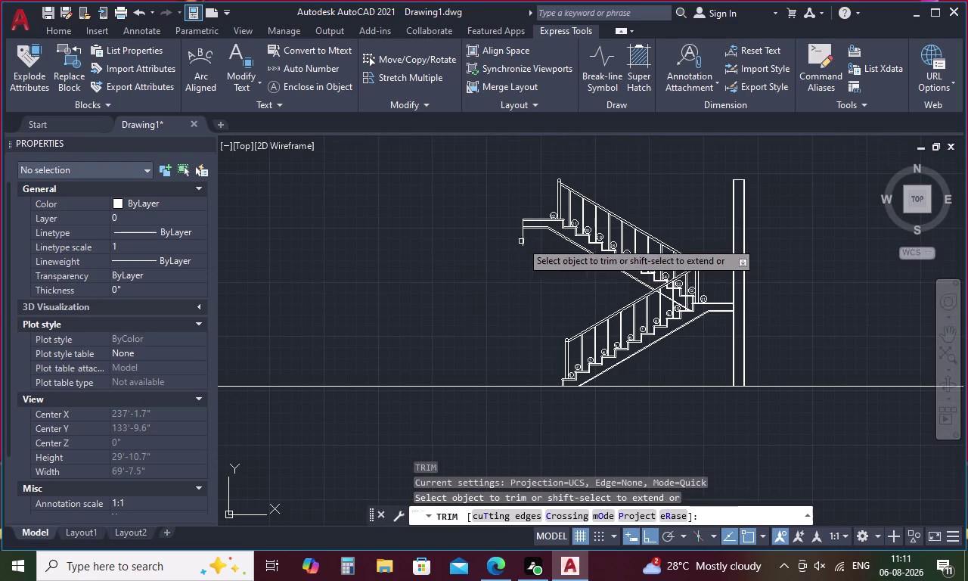
click(524, 236)
key(Escape)
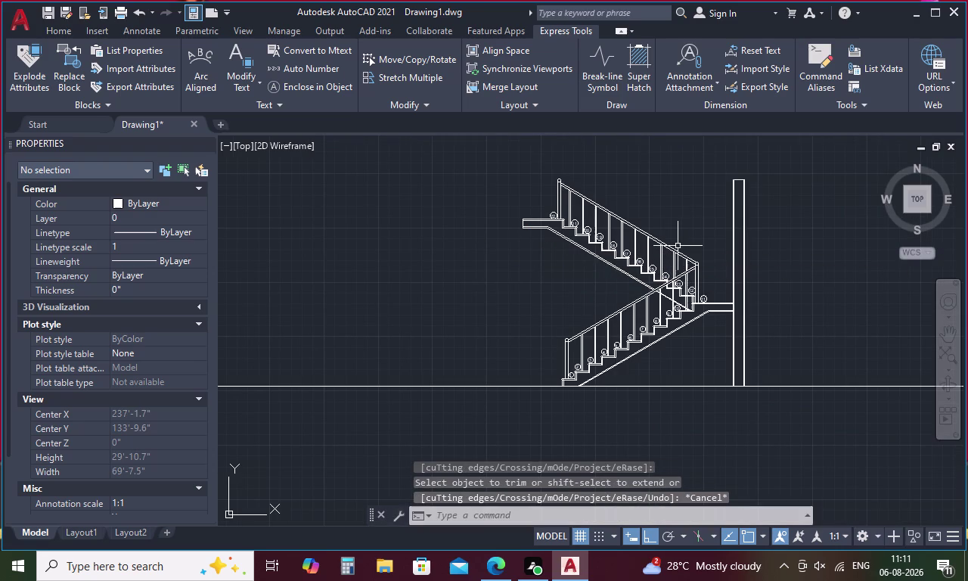
Hatch the plan's surrounding wall and the elevation's tall side wall with ANSI32.
text(H)
key(space)
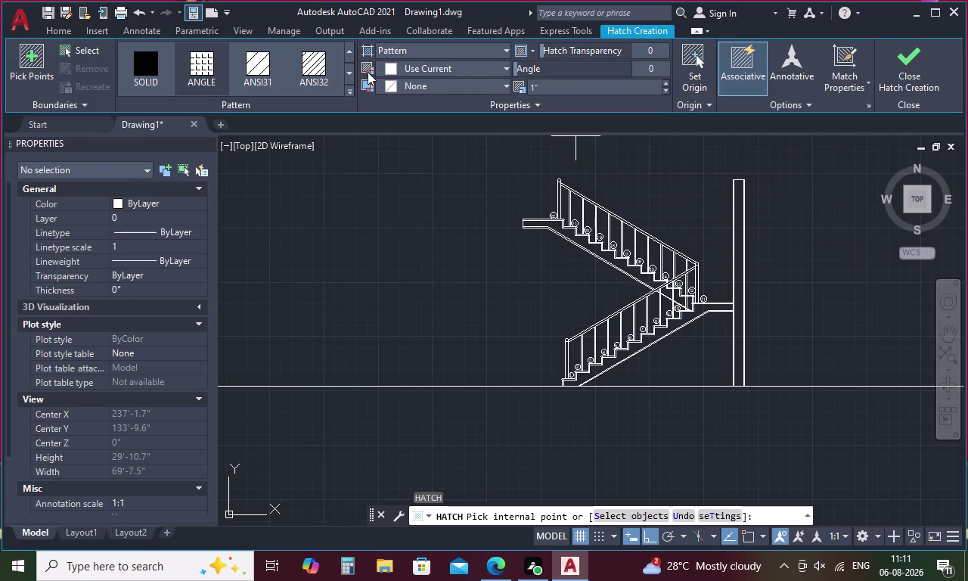
click(320, 60)
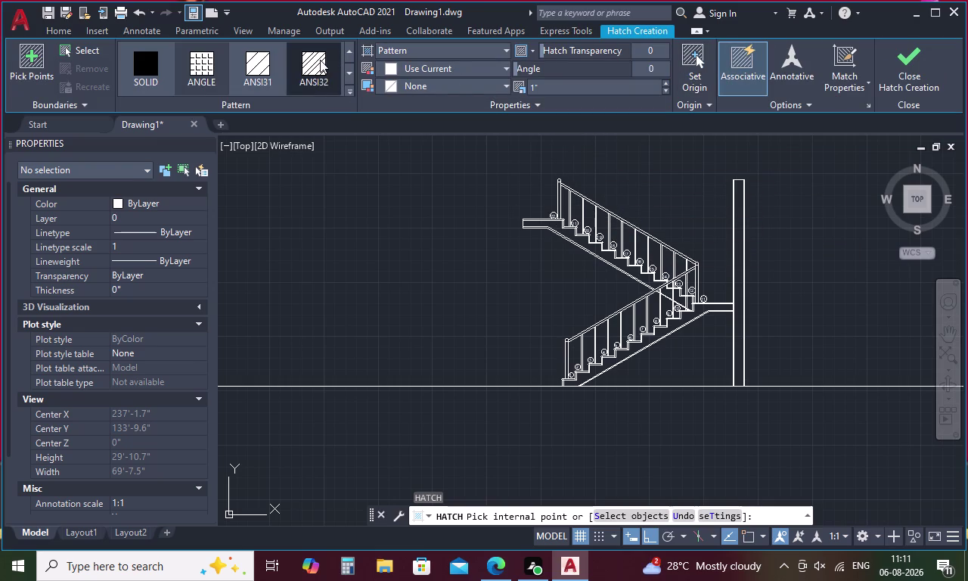
middle_drag(462, 189, 480, 413)
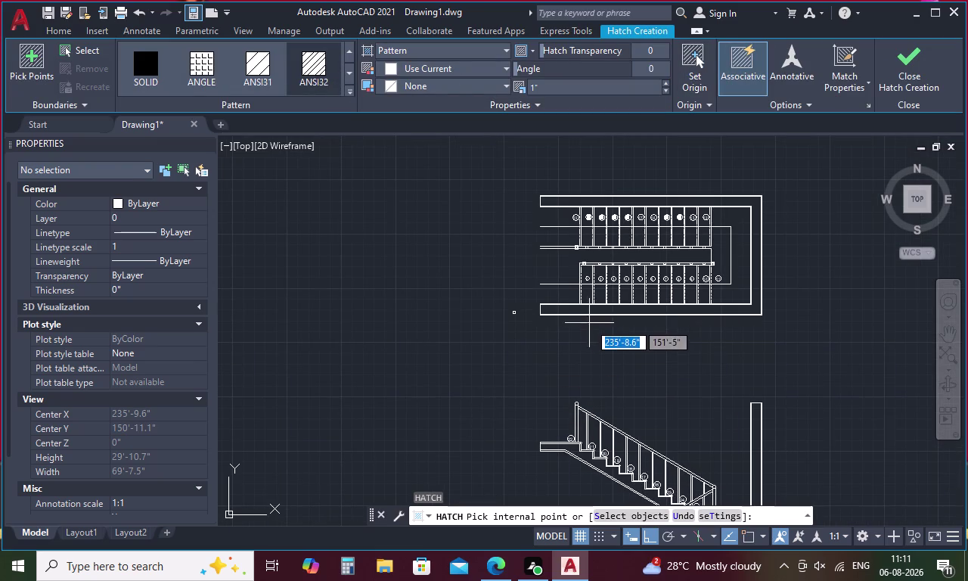
click(590, 310)
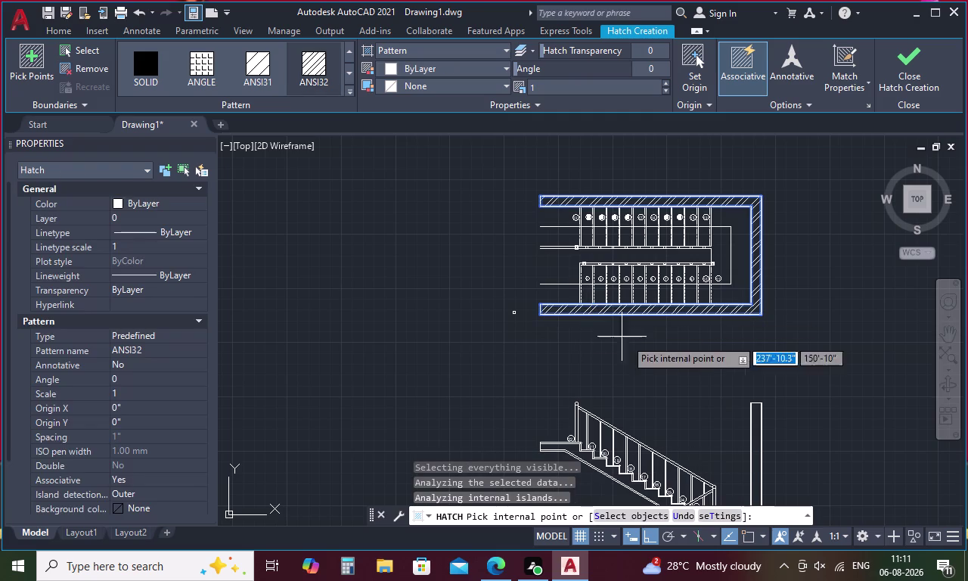
middle_drag(652, 350, 520, 188)
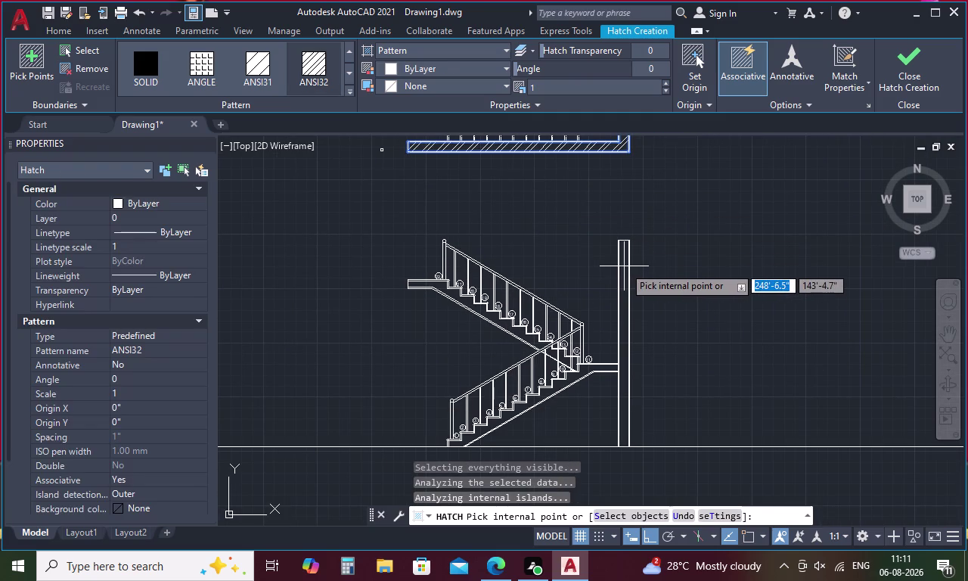
click(624, 266)
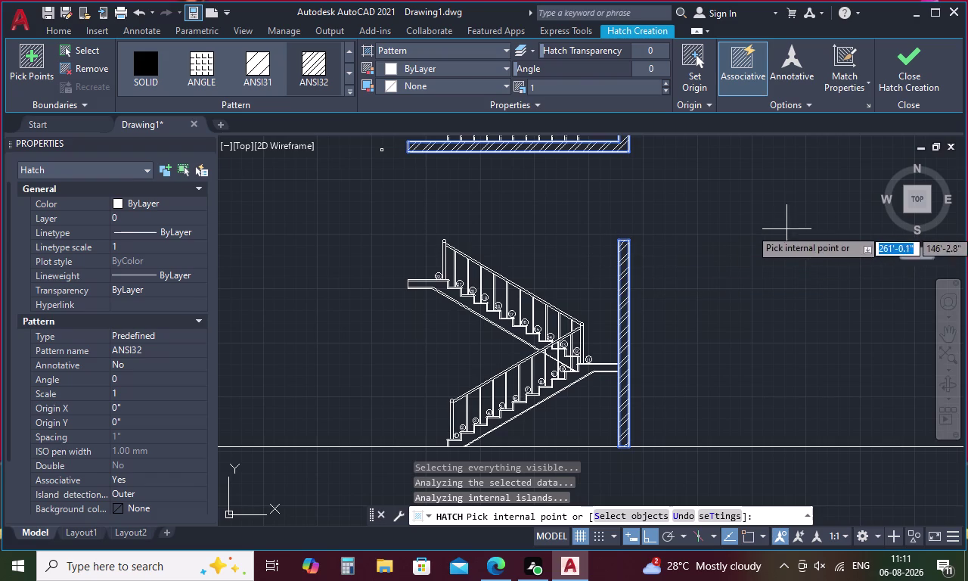
click(901, 86)
key(space)
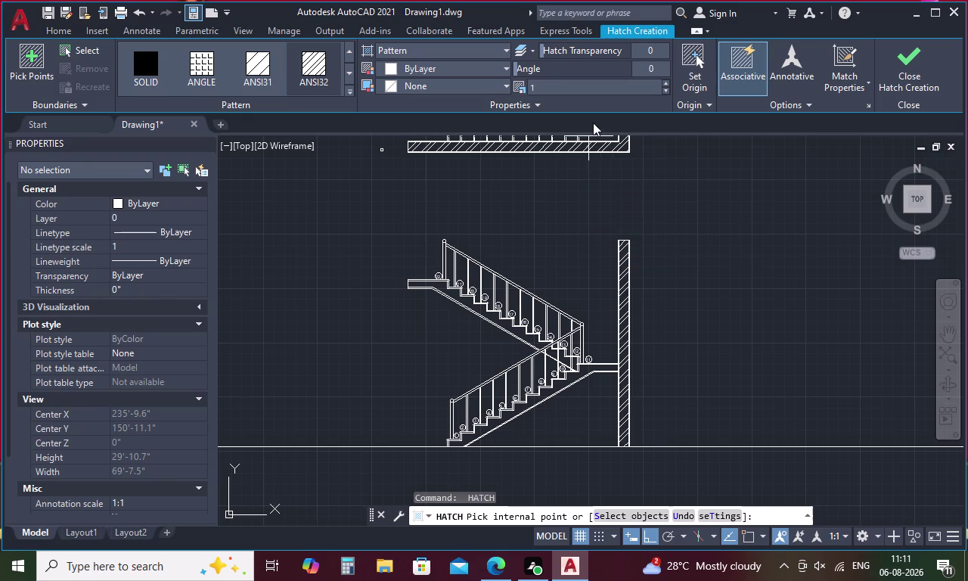
click(350, 88)
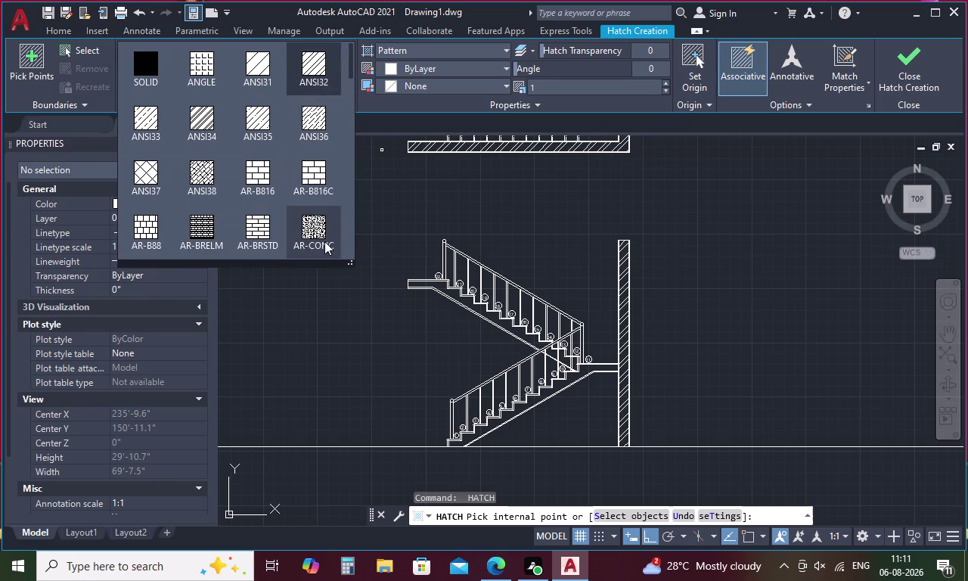
Choose AR-CONC and pick points inside the landing and waist slab areas.
click(313, 228)
scroll(up, 3)
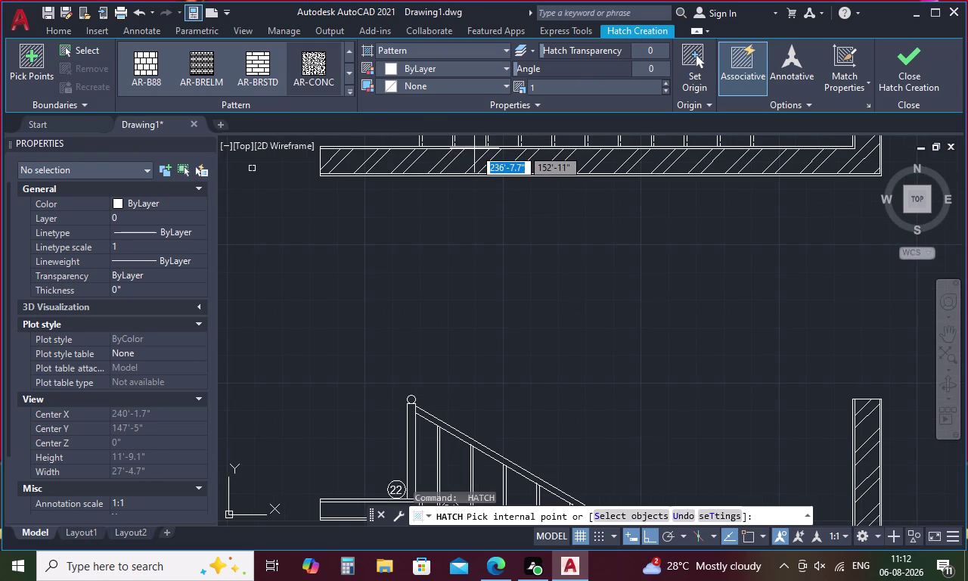
click(474, 148)
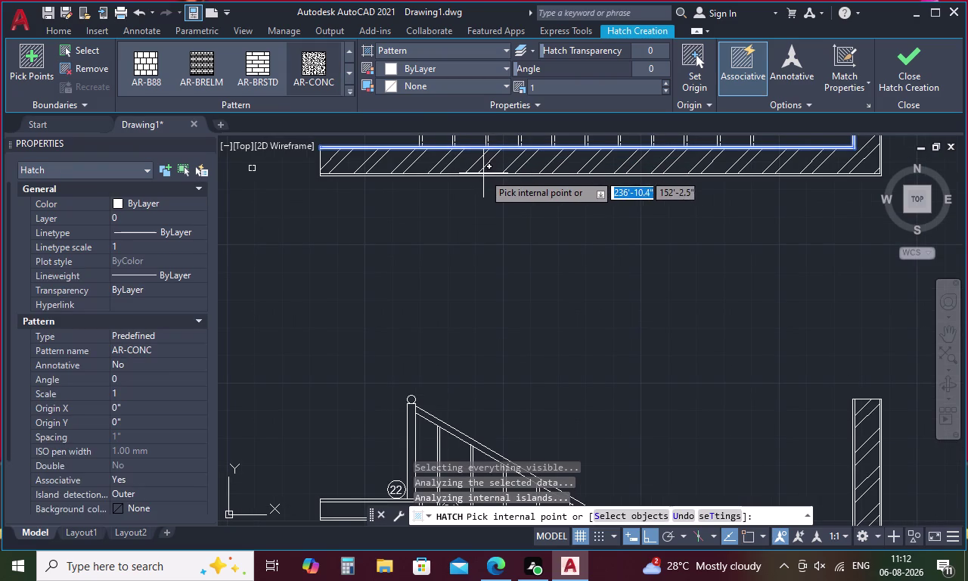
click(484, 175)
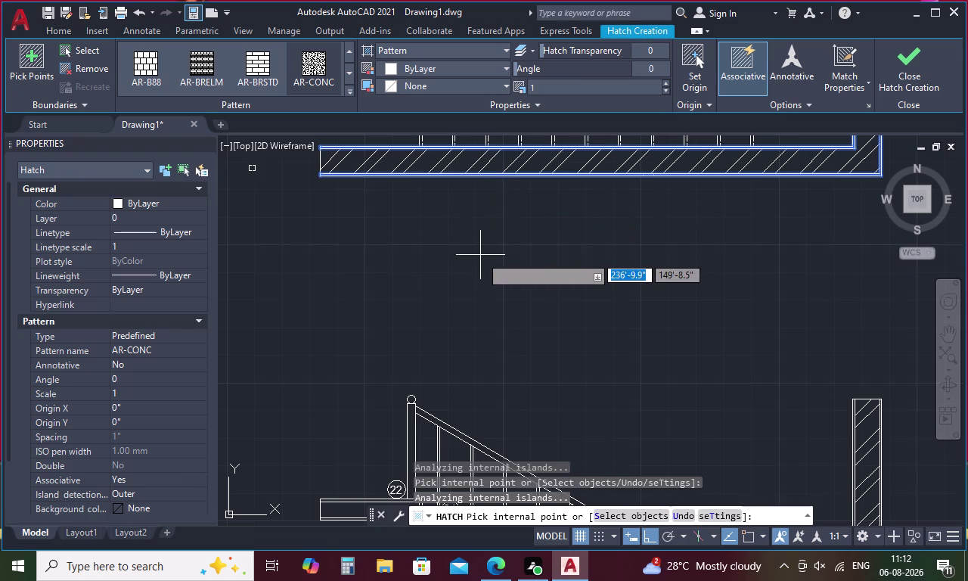
scroll(down, 3)
scroll(up, 3)
scroll(up, 3)
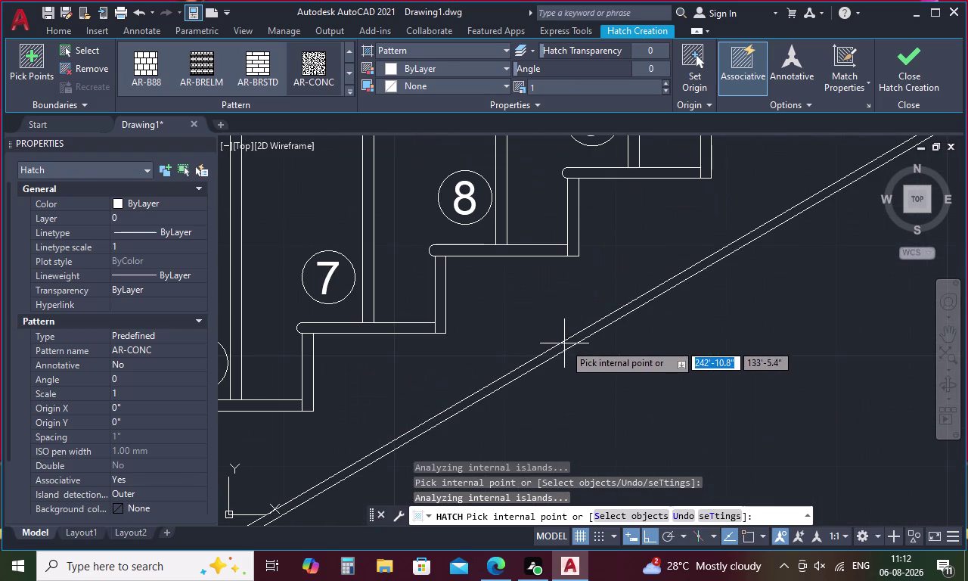
click(567, 344)
scroll(down, 3)
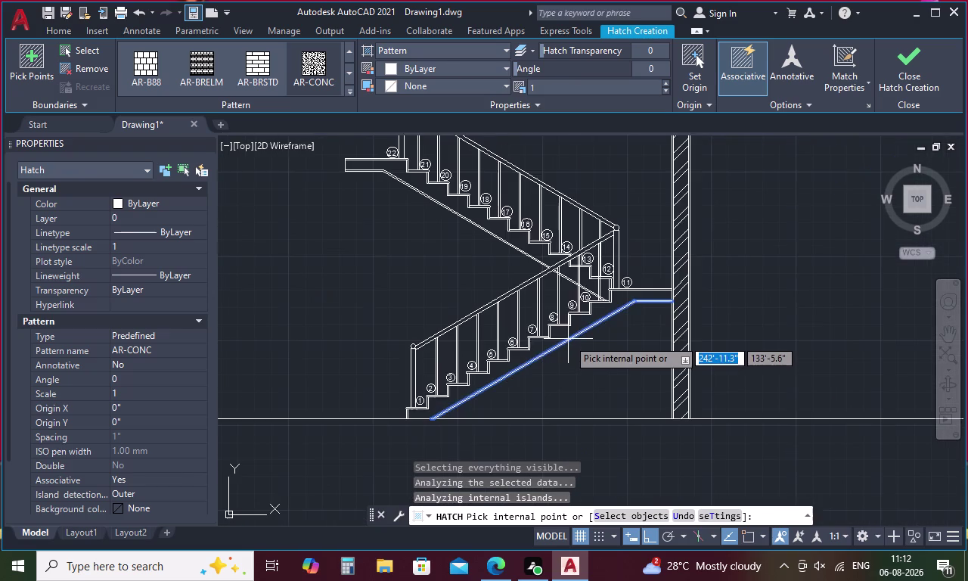
scroll(up, 3)
click(666, 269)
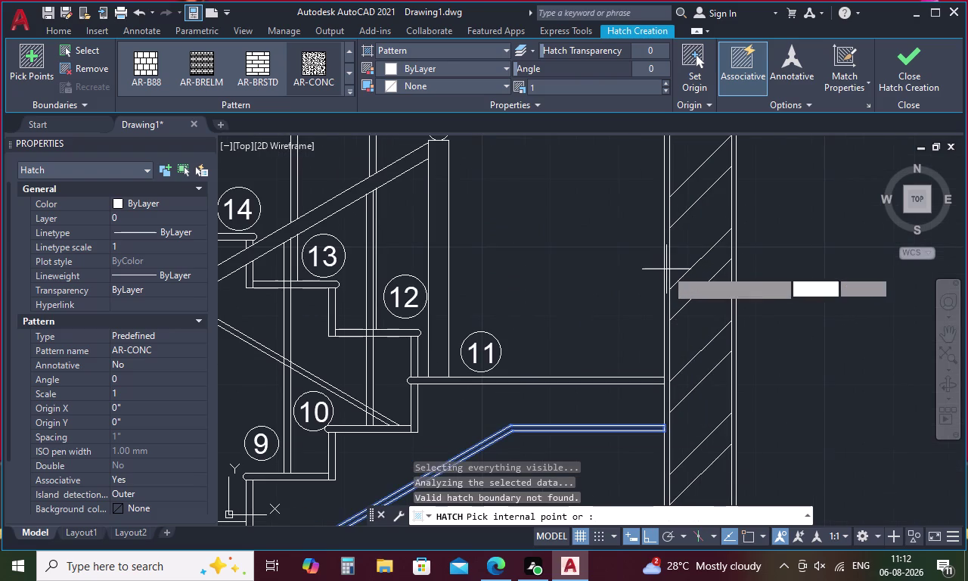
click(666, 270)
scroll(down, 3)
click(666, 270)
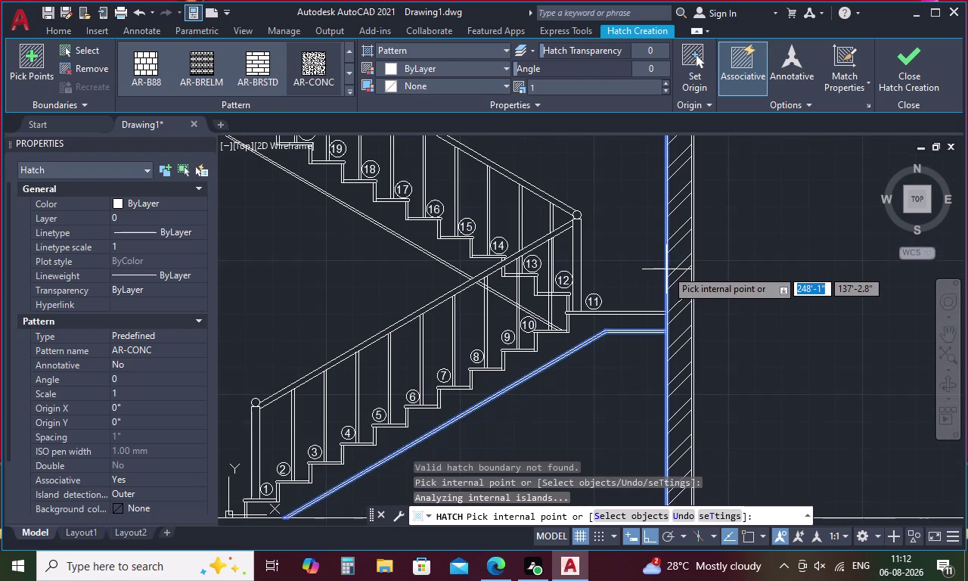
click(693, 266)
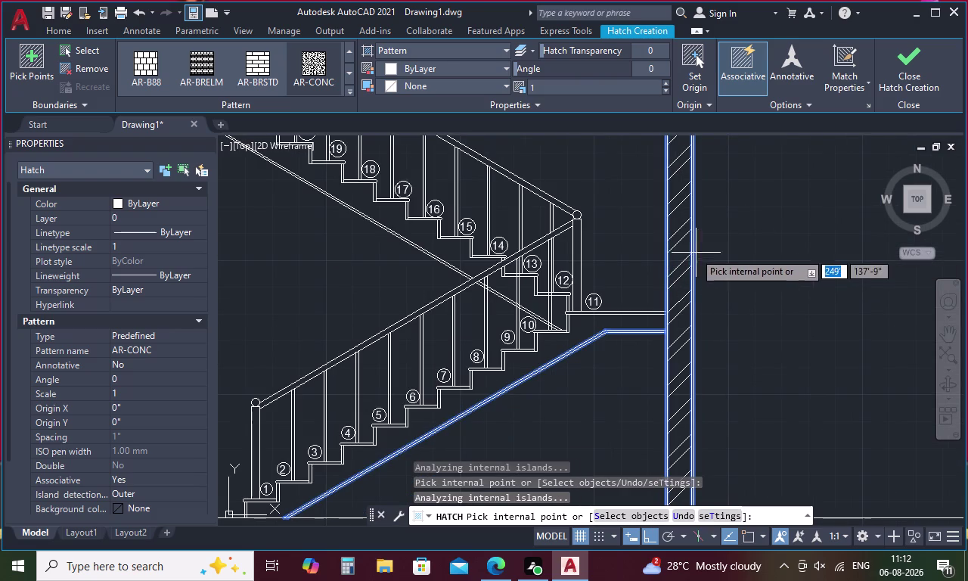
Set the concrete hatch scale to .01 and end the hatch command.
click(553, 82)
key(BackSpace)
key(BackSpace)
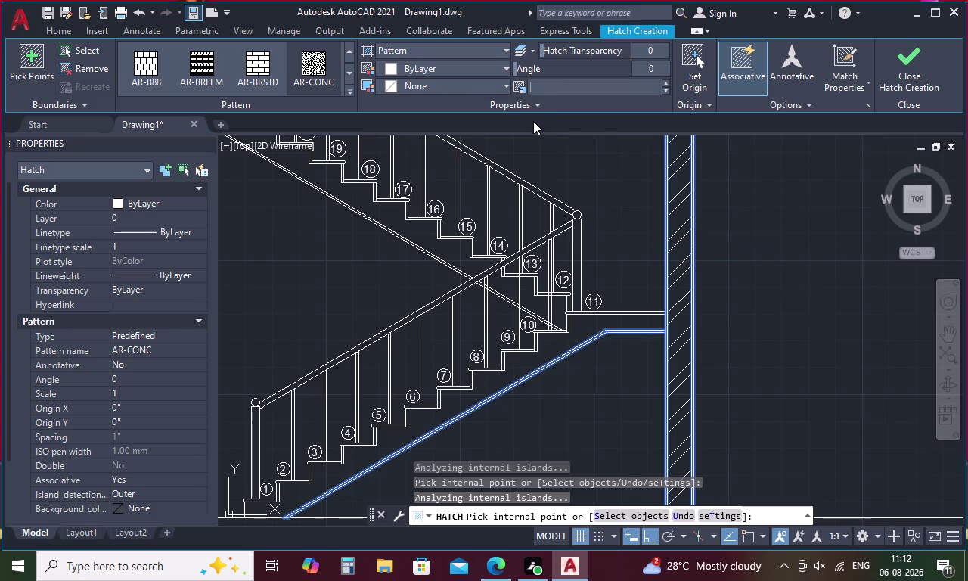
key(period)
key(0)
key(1)
key(Return)
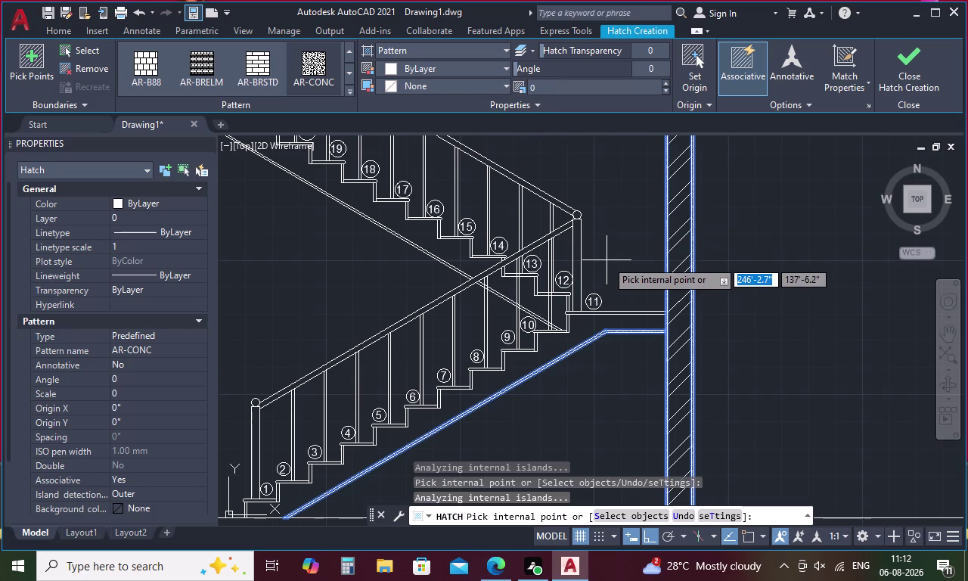
key(Escape)
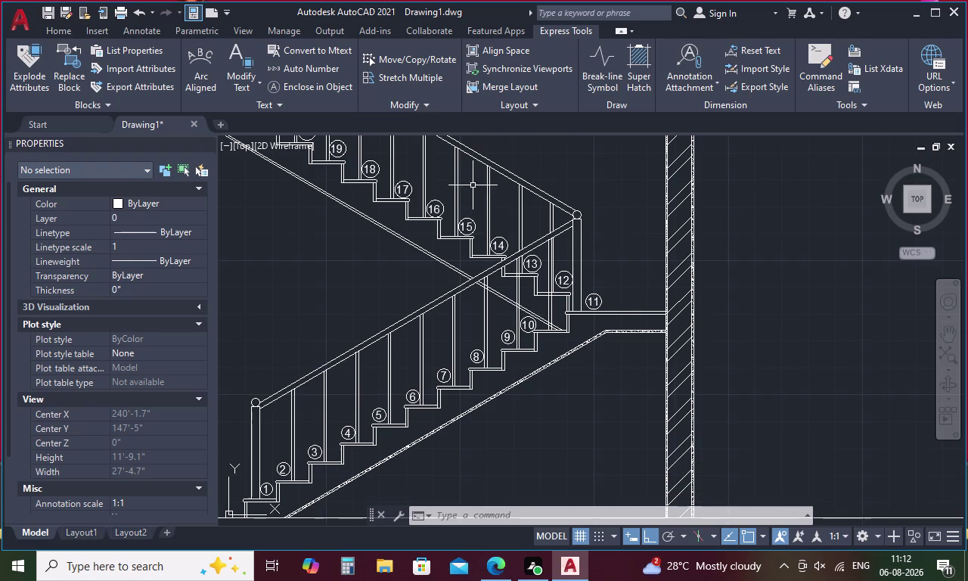
Restart HATCH and pick JIS_RC_30 from the expanded pattern gallery.
text(H)
key(space)
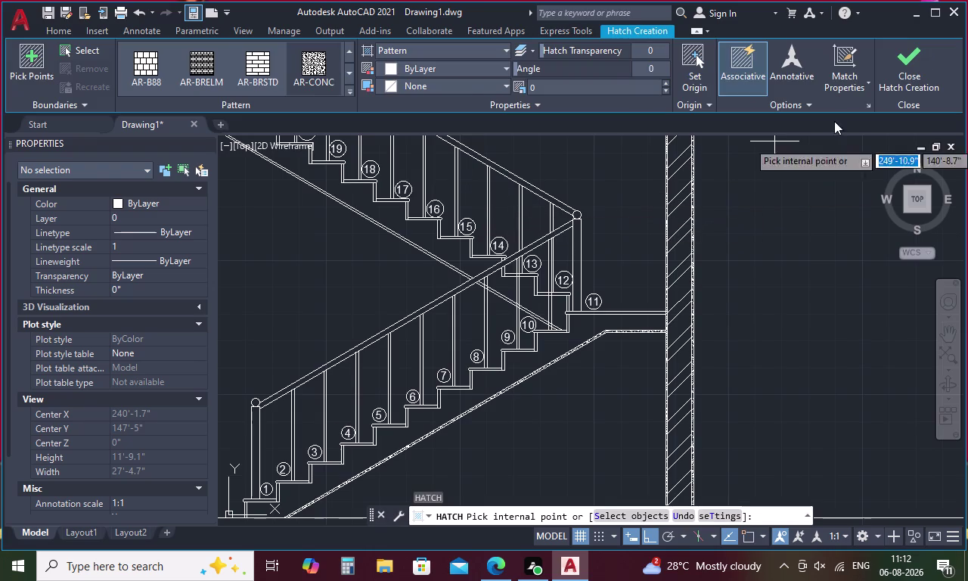
click(916, 75)
key(h)
key(space)
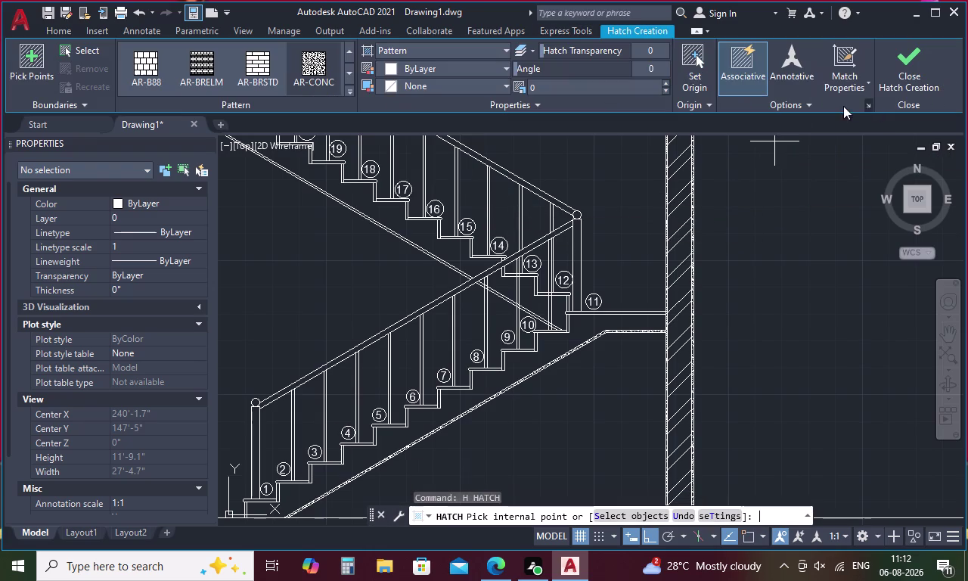
click(348, 89)
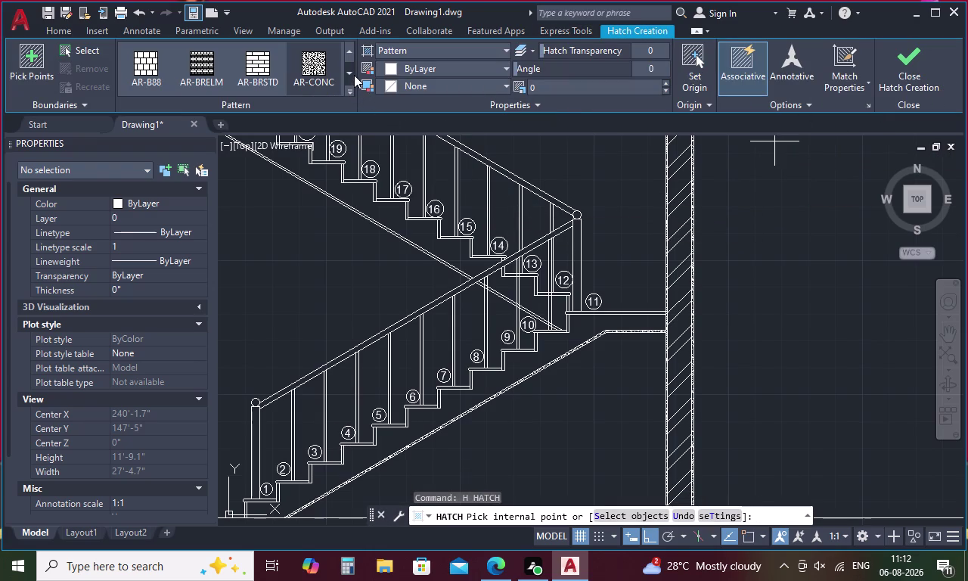
click(346, 92)
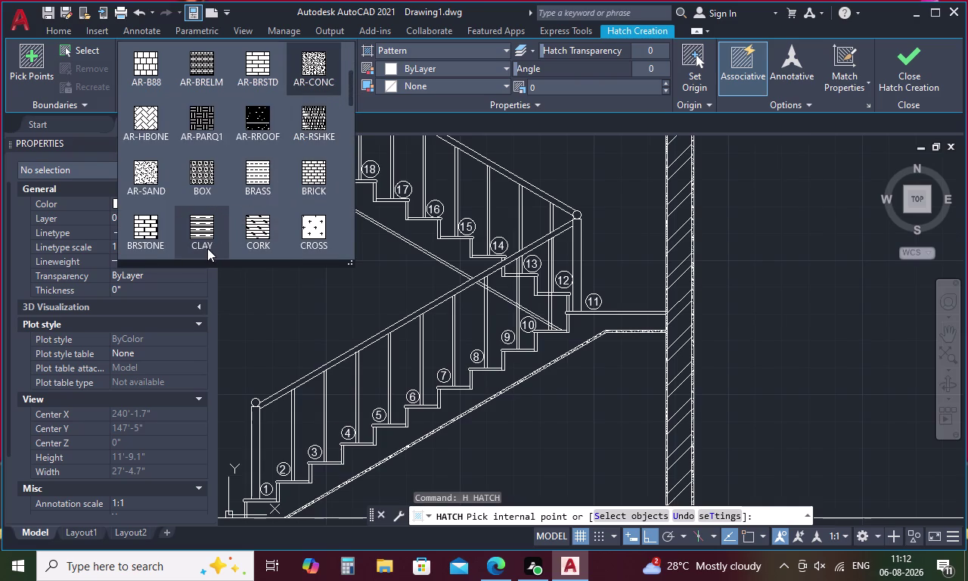
middle_drag(207, 248, 286, 262)
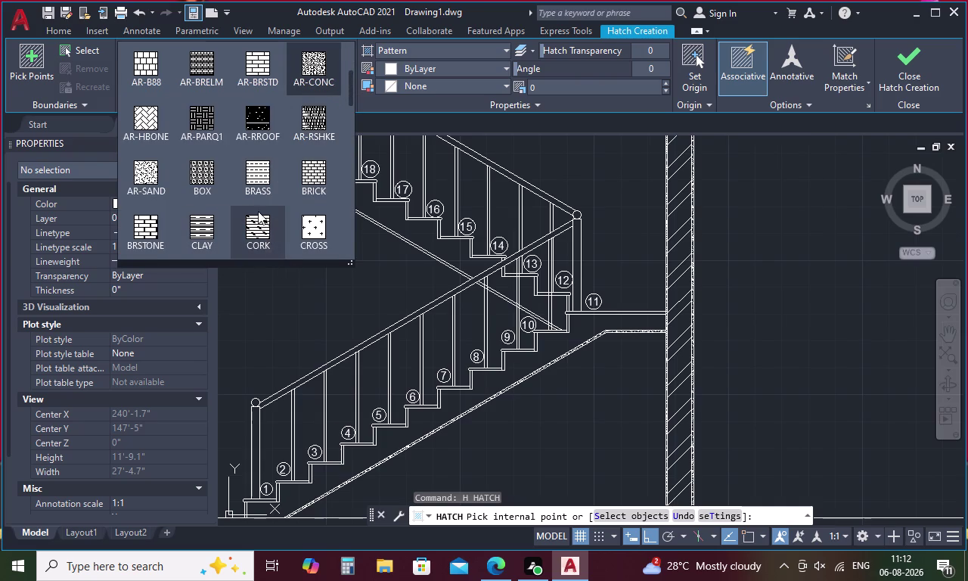
scroll(down, 3)
scroll(down, 3)
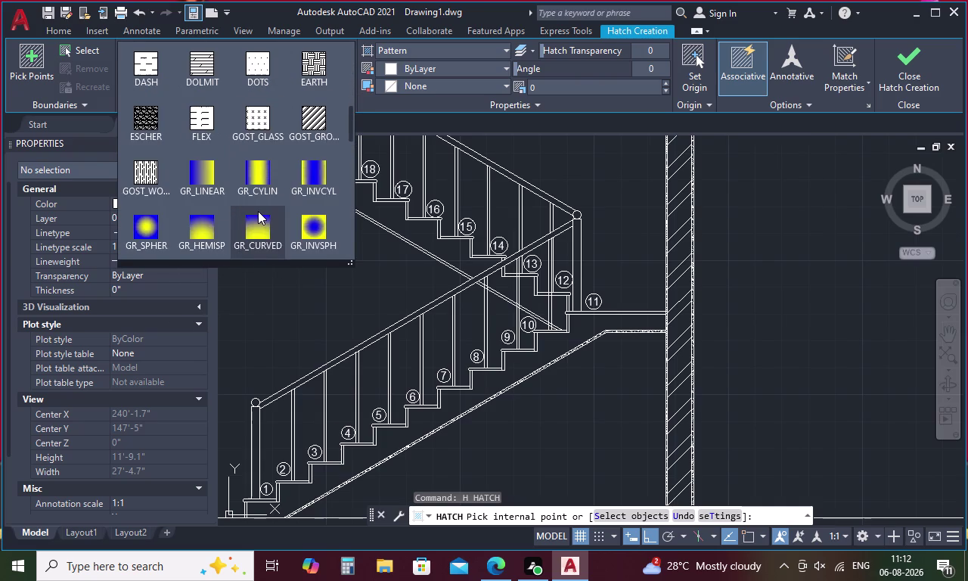
scroll(down, 3)
scroll(down, 3)
scroll(down, 3)
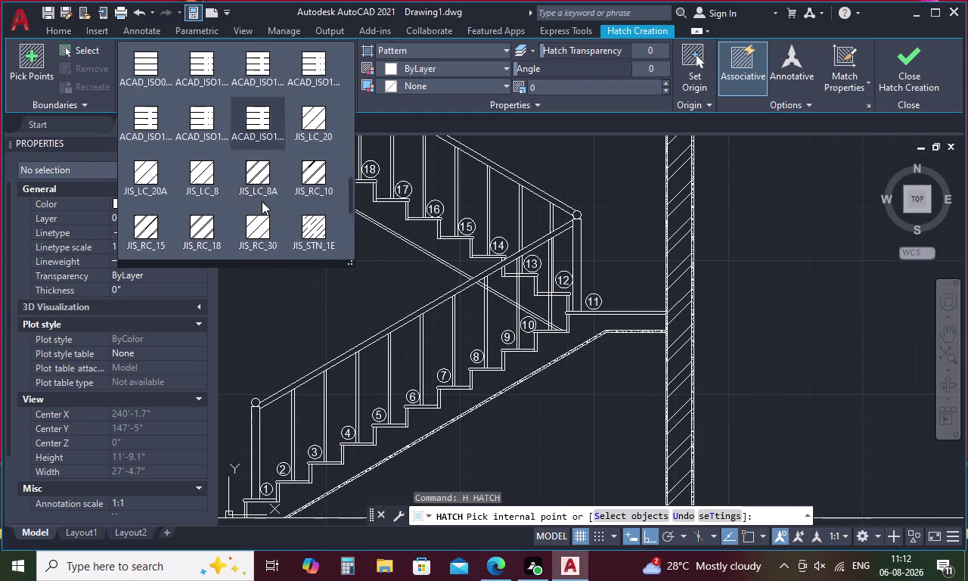
scroll(down, 3)
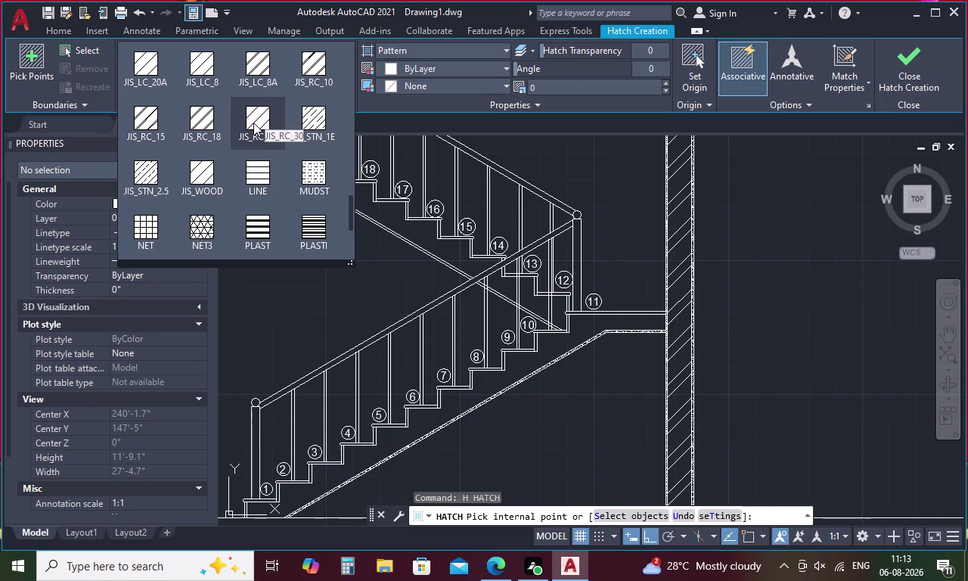
click(253, 122)
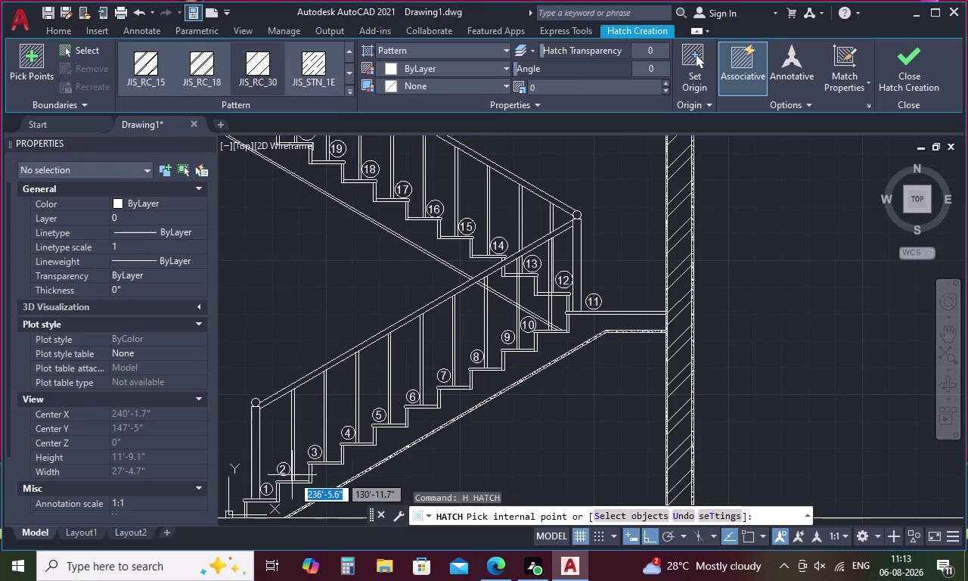
Pick inside the step outlines and risers from step 1 up to step 7.
middle_drag(292, 478, 309, 355)
scroll(up, 3)
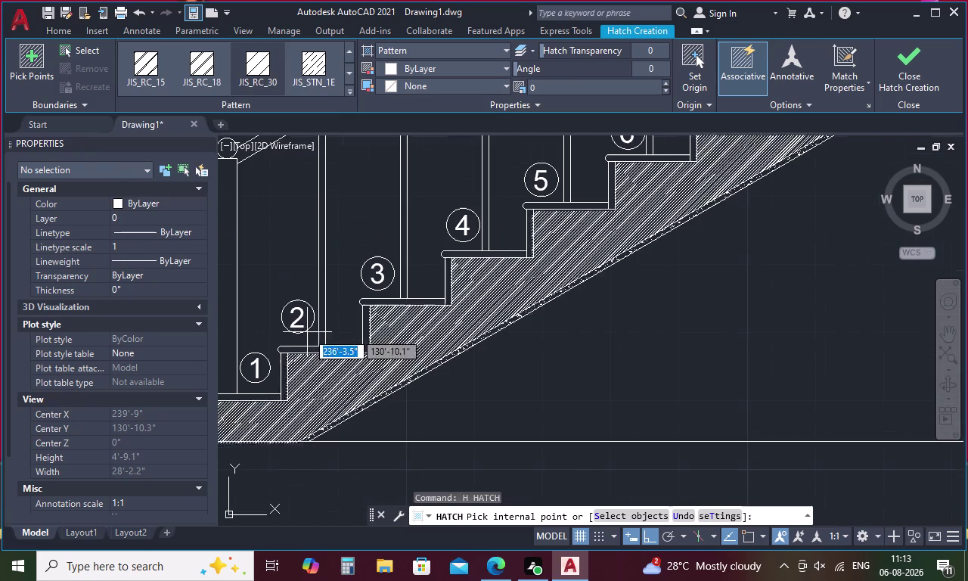
click(301, 350)
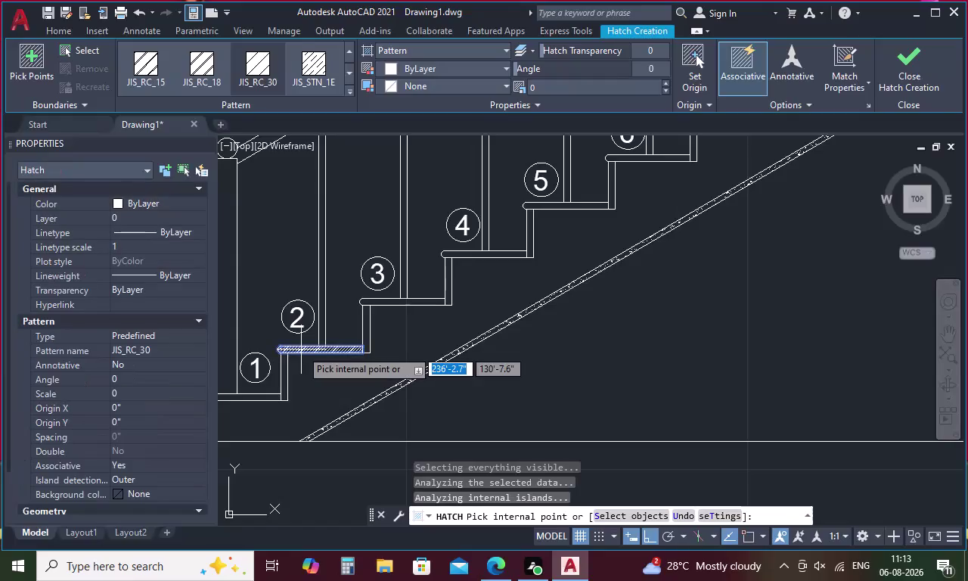
click(285, 378)
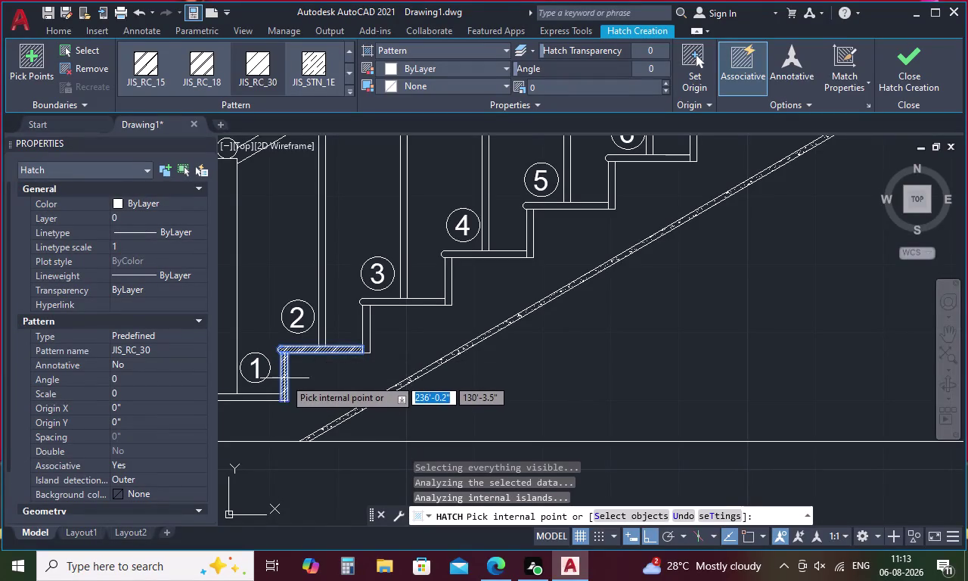
click(258, 397)
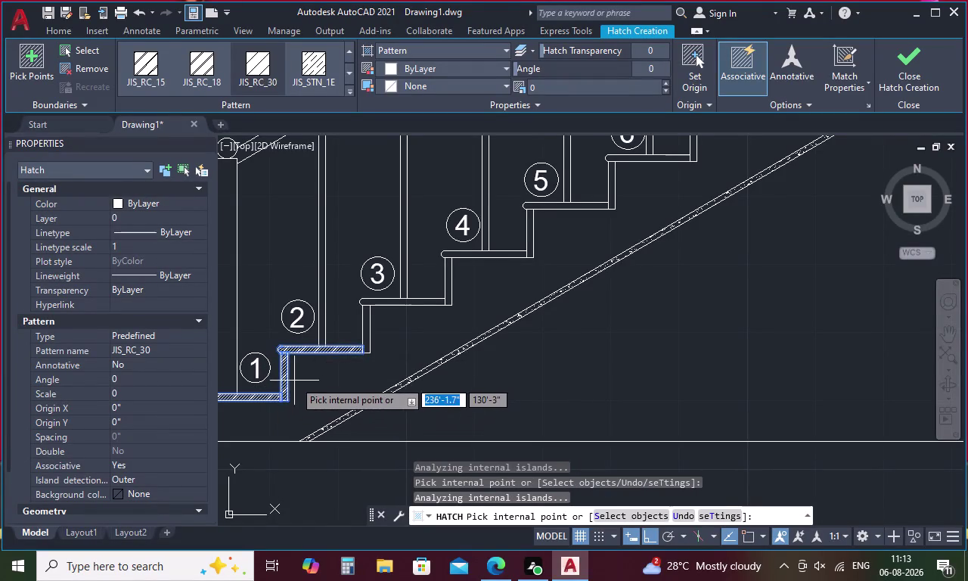
middle_drag(295, 380, 505, 295)
click(413, 343)
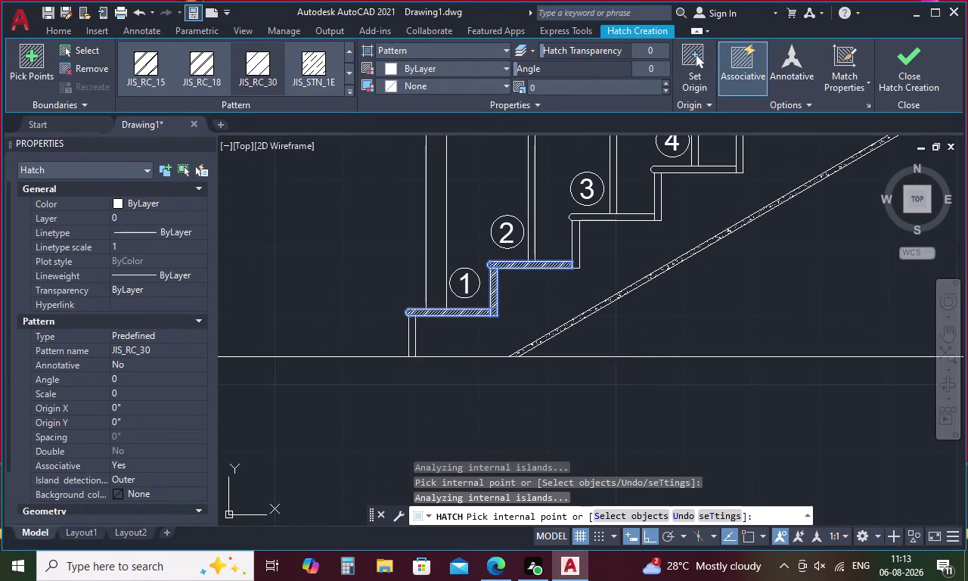
middle_drag(459, 329, 270, 390)
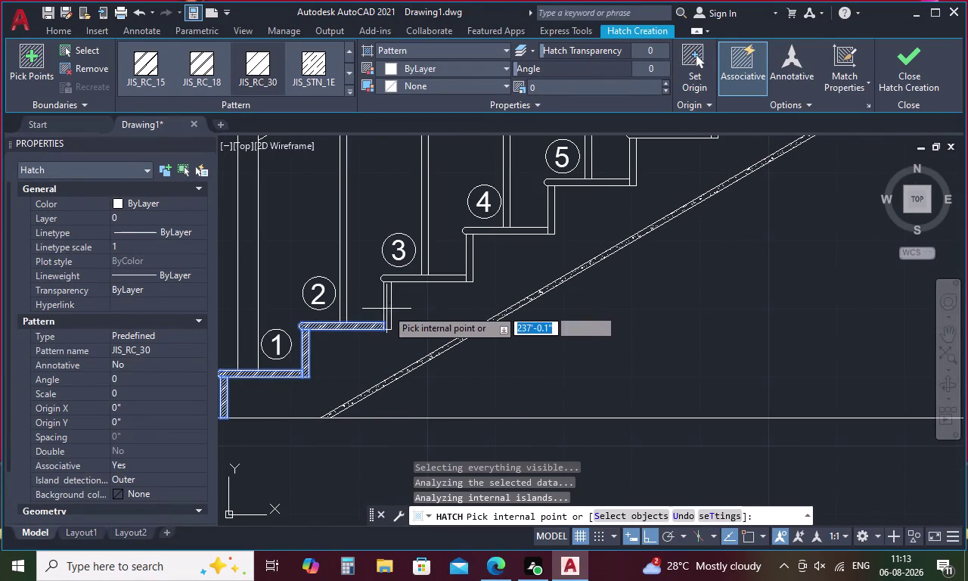
click(386, 309)
click(413, 279)
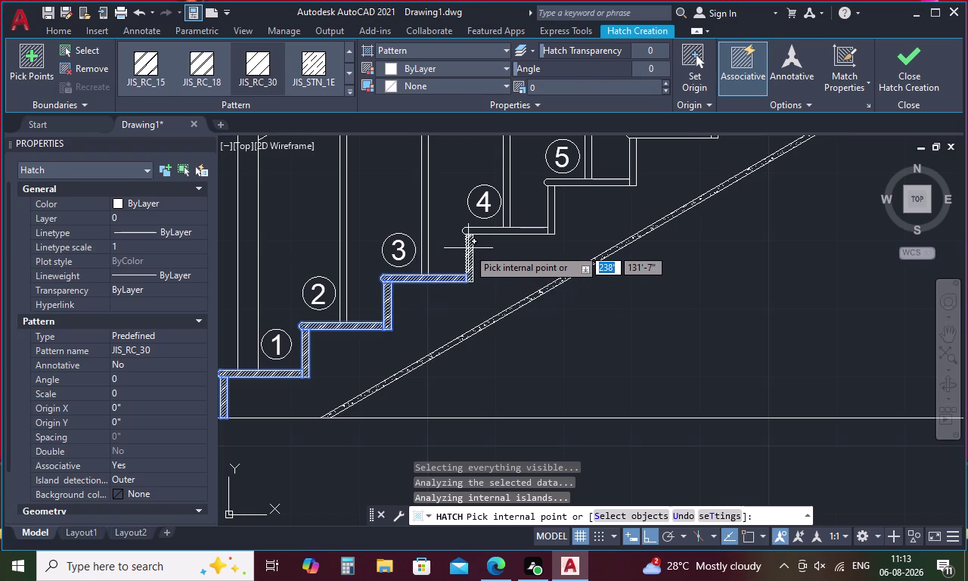
click(468, 248)
click(482, 230)
middle_drag(512, 241, 452, 285)
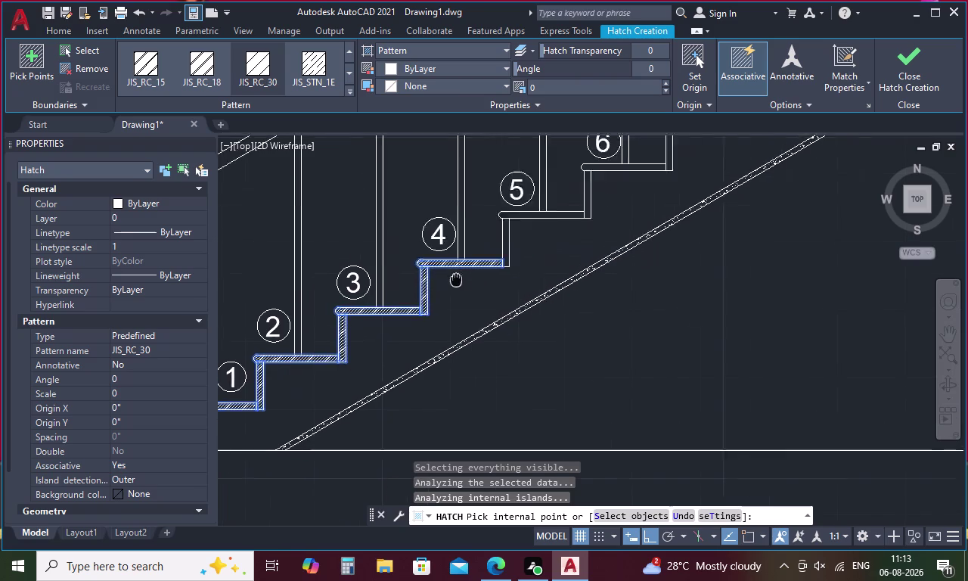
middle_drag(451, 284, 378, 329)
click(416, 299)
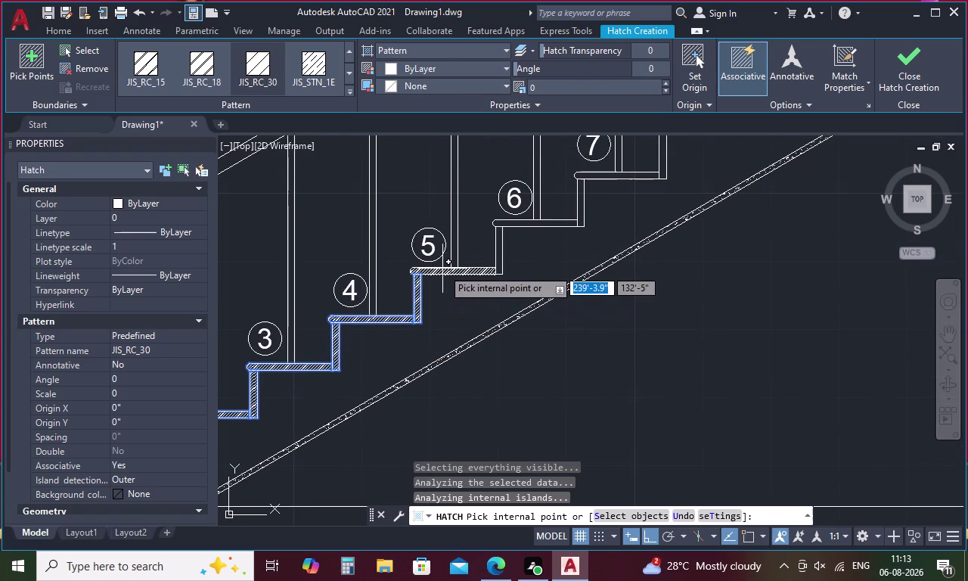
click(442, 268)
click(498, 255)
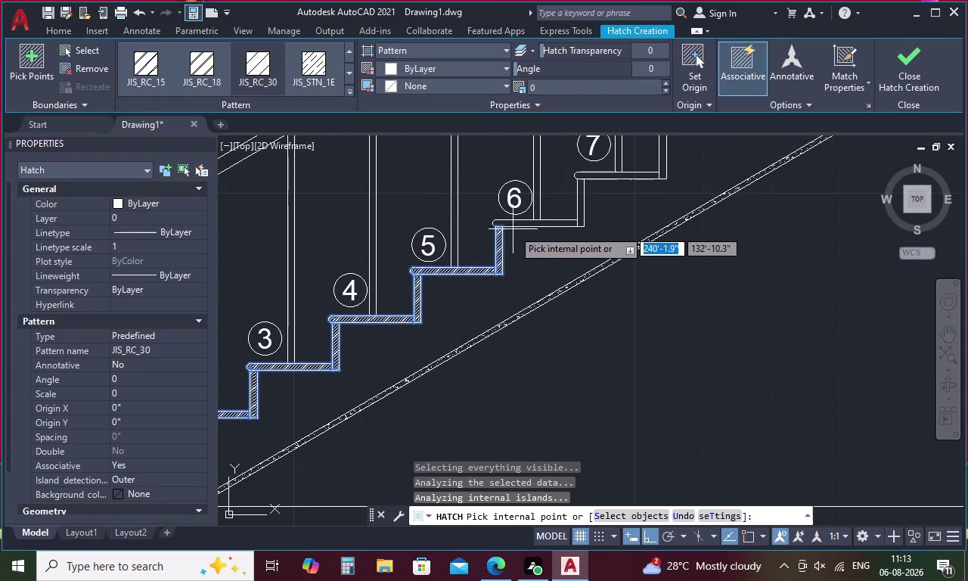
click(518, 223)
middle_drag(523, 223, 360, 324)
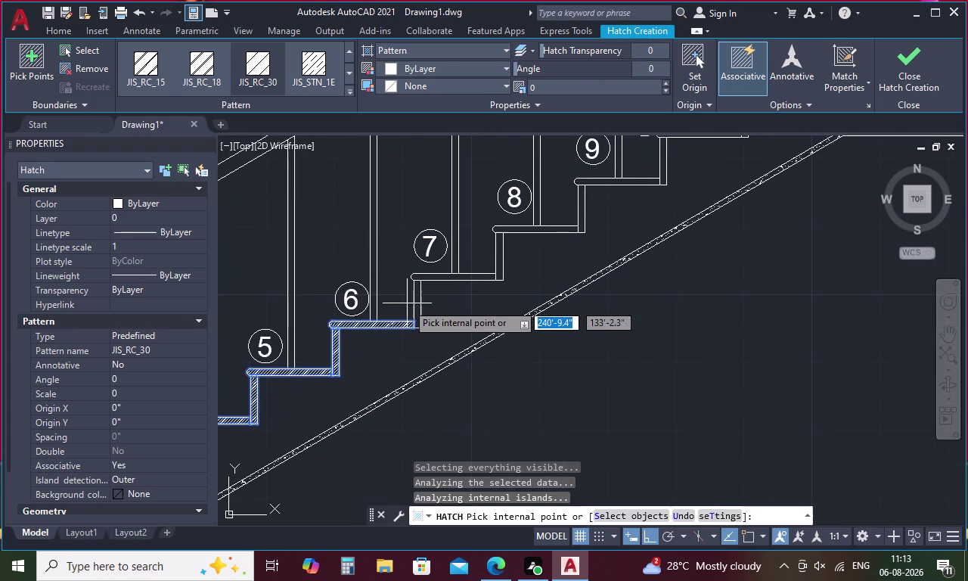
click(417, 295)
click(445, 276)
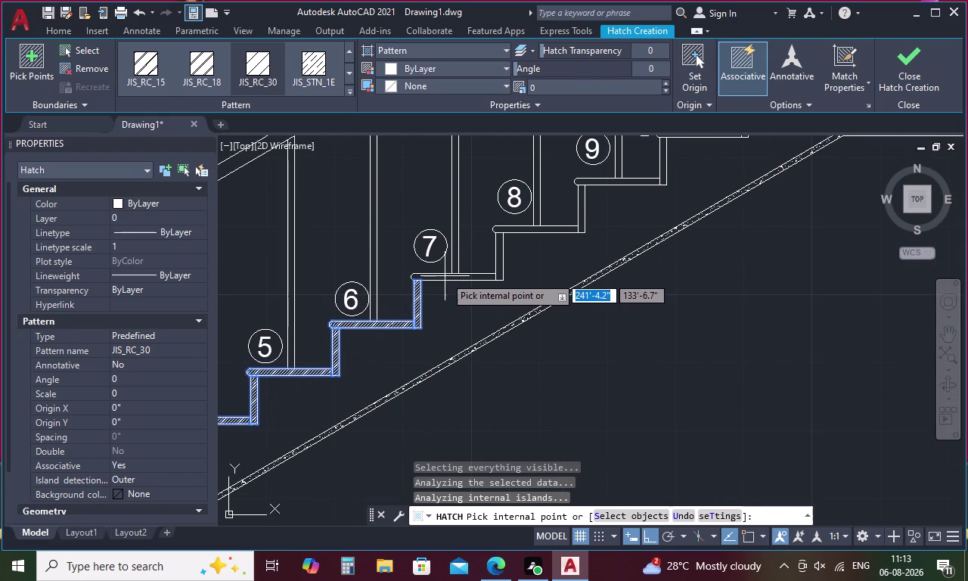
middle_drag(453, 271, 321, 356)
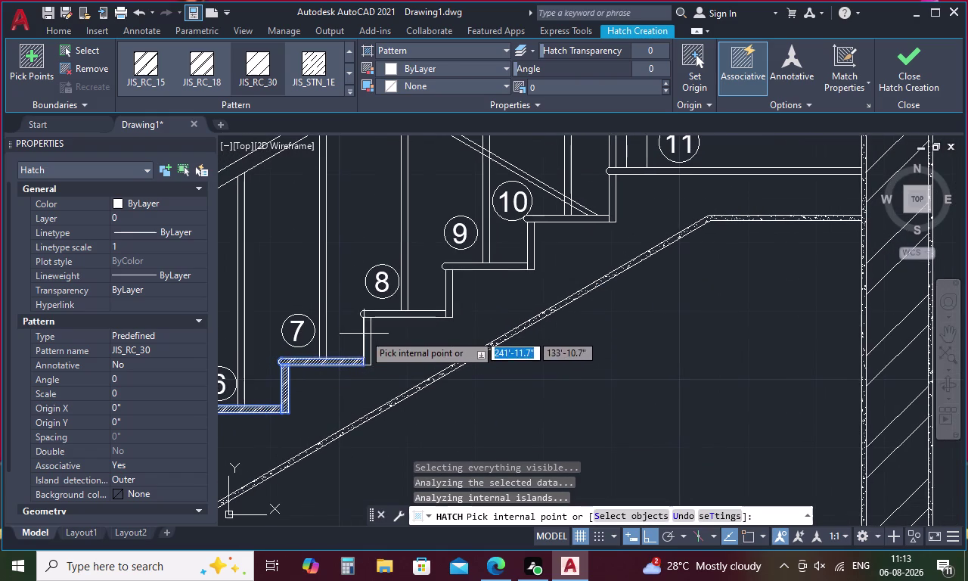
click(369, 331)
click(393, 313)
middle_drag(423, 302, 355, 361)
Dismiss the pick-point error, then add steps 8 through 13 to the hatch.
click(385, 353)
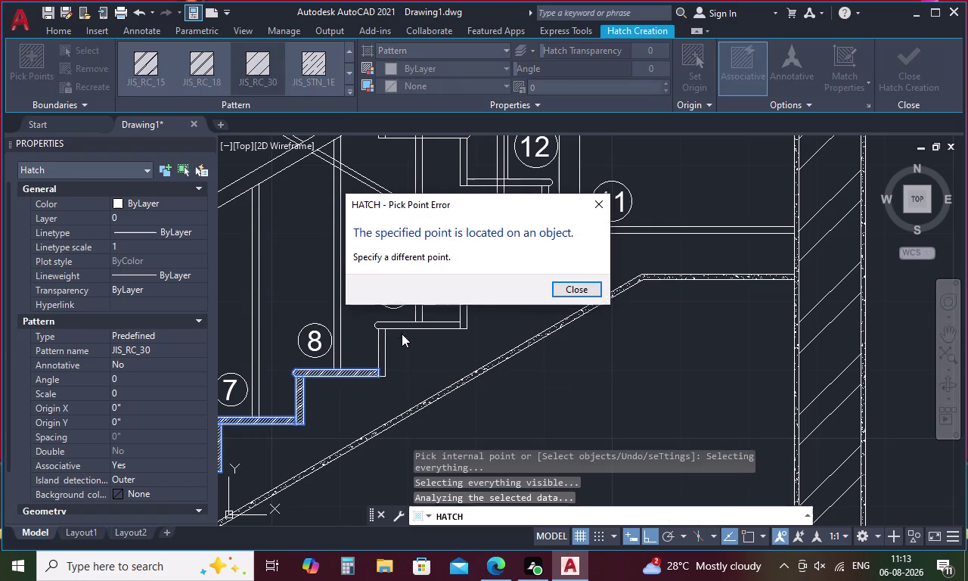
click(563, 288)
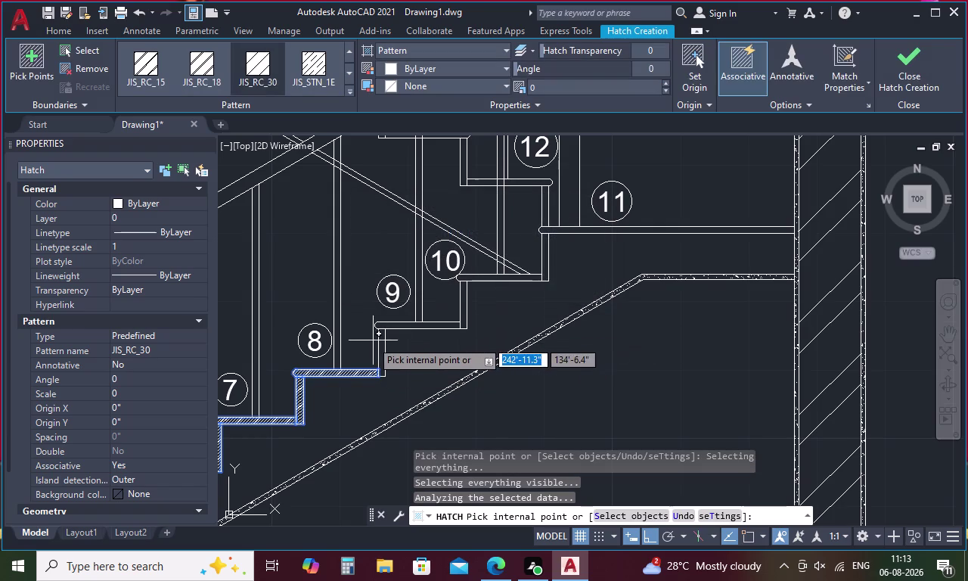
click(383, 348)
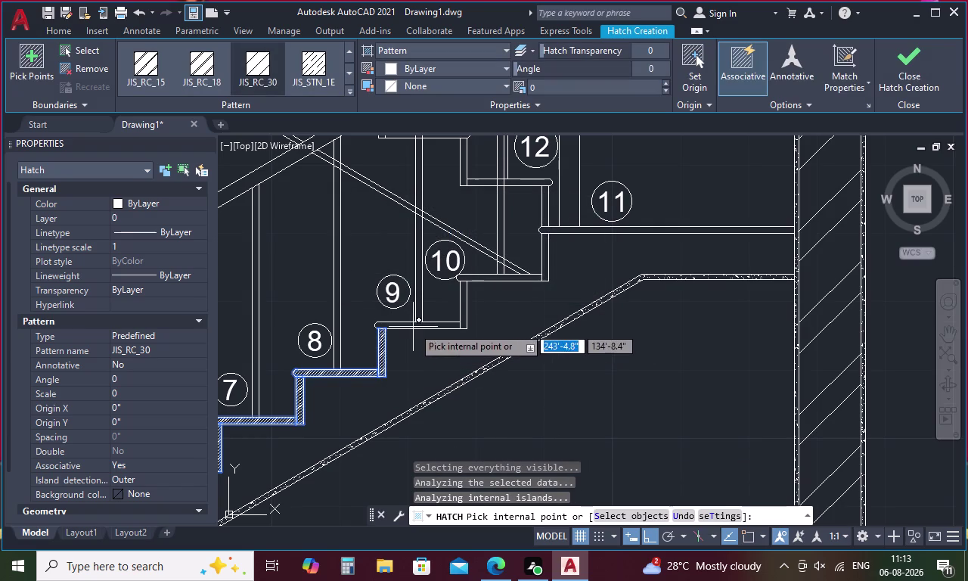
click(413, 327)
click(465, 302)
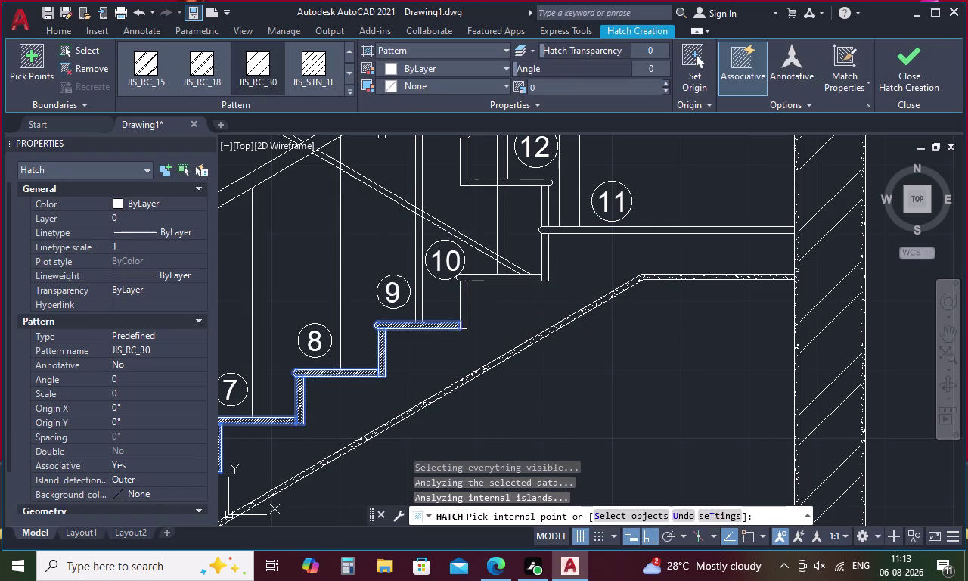
click(486, 280)
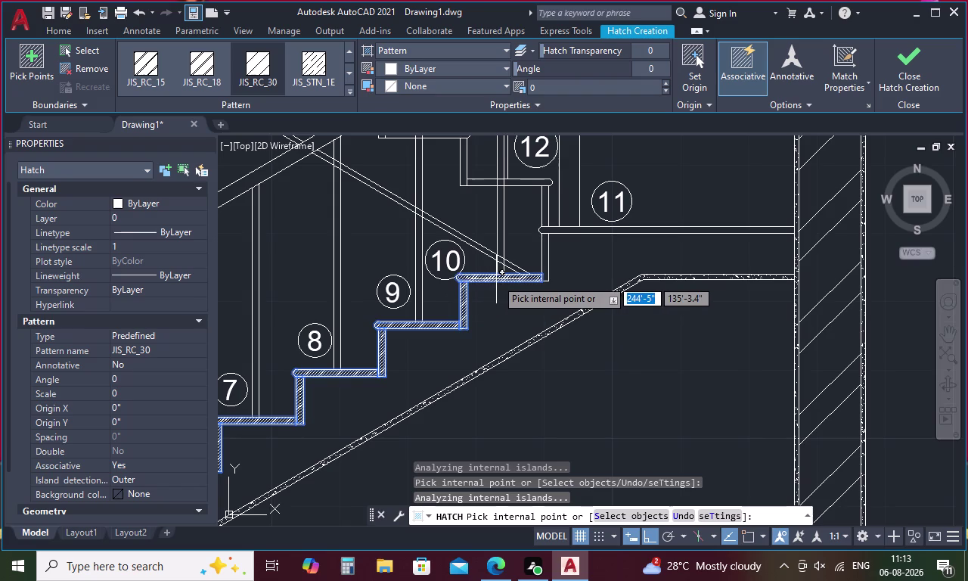
click(545, 255)
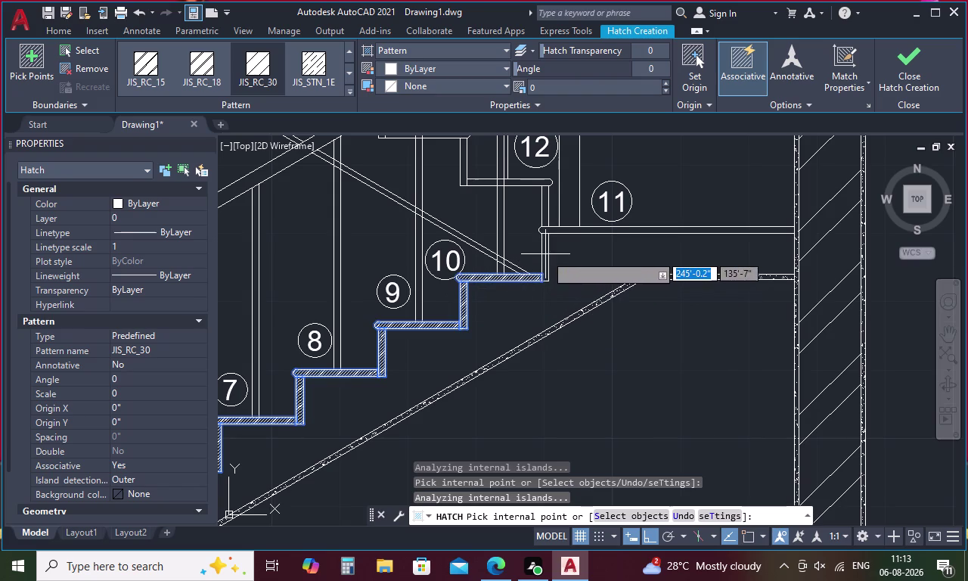
click(562, 230)
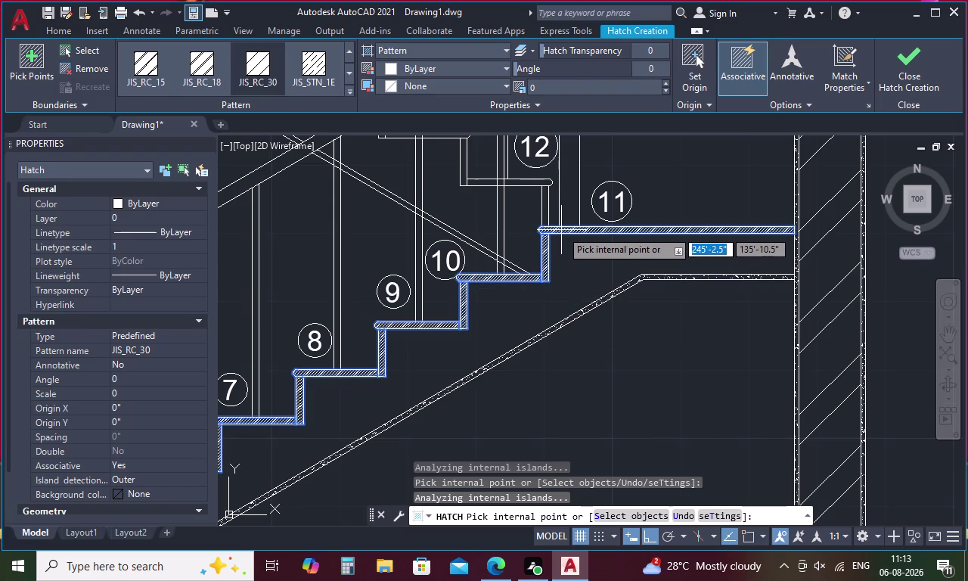
scroll(down, 3)
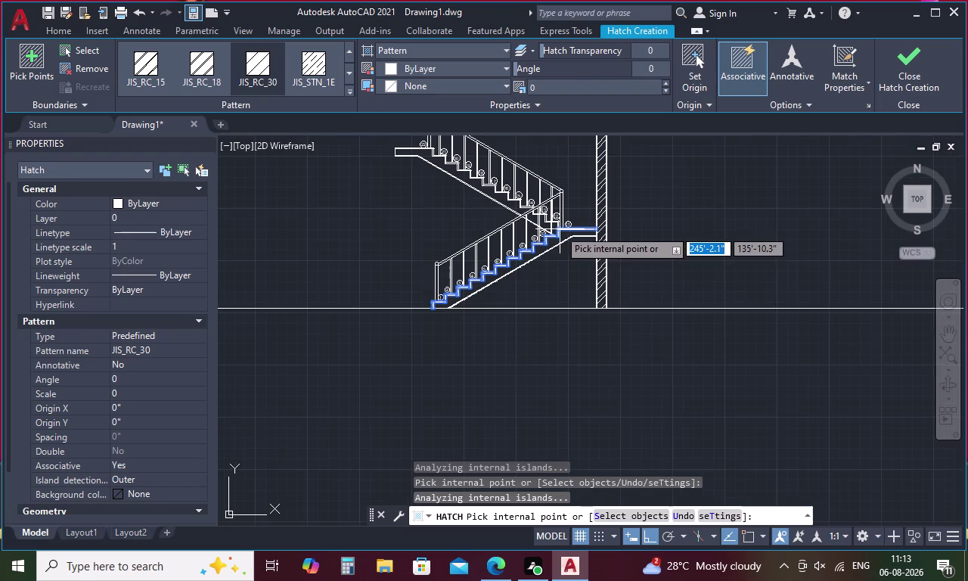
middle_drag(541, 226, 559, 304)
scroll(up, 3)
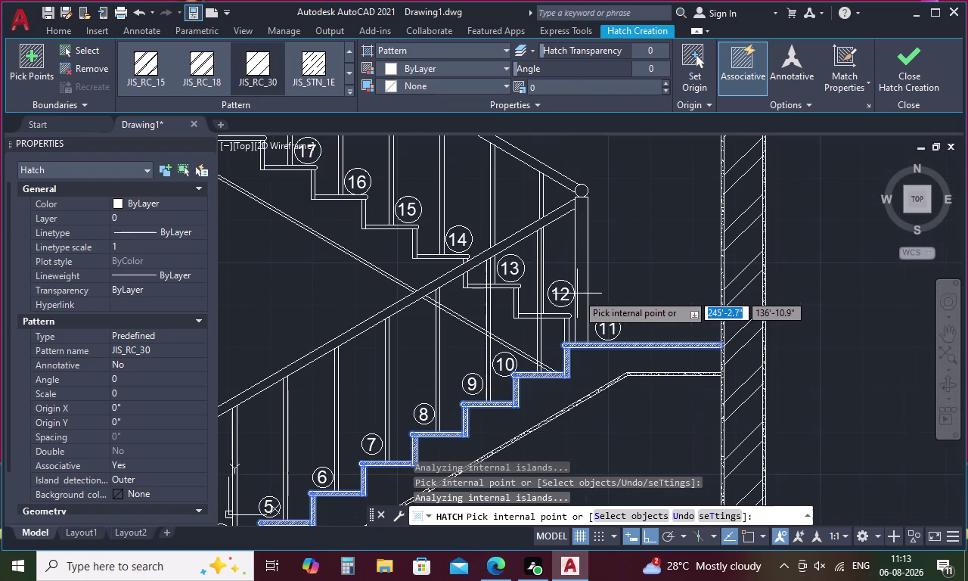
click(566, 329)
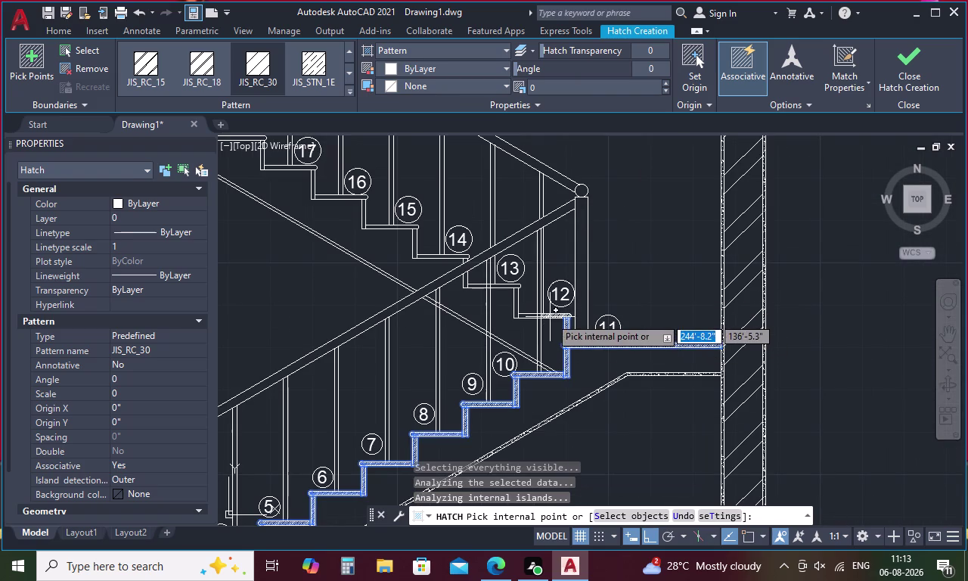
click(549, 317)
click(531, 315)
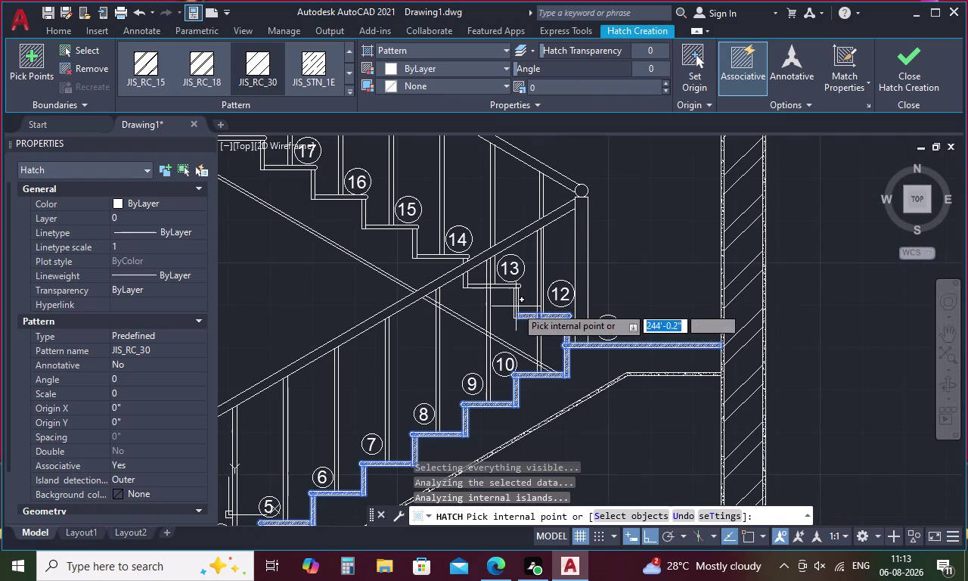
click(516, 301)
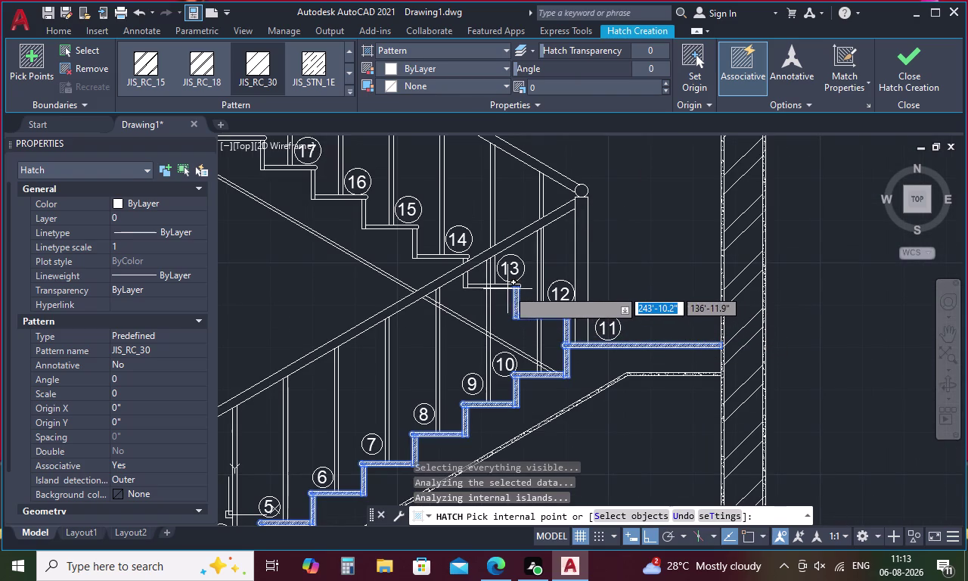
click(507, 287)
click(470, 285)
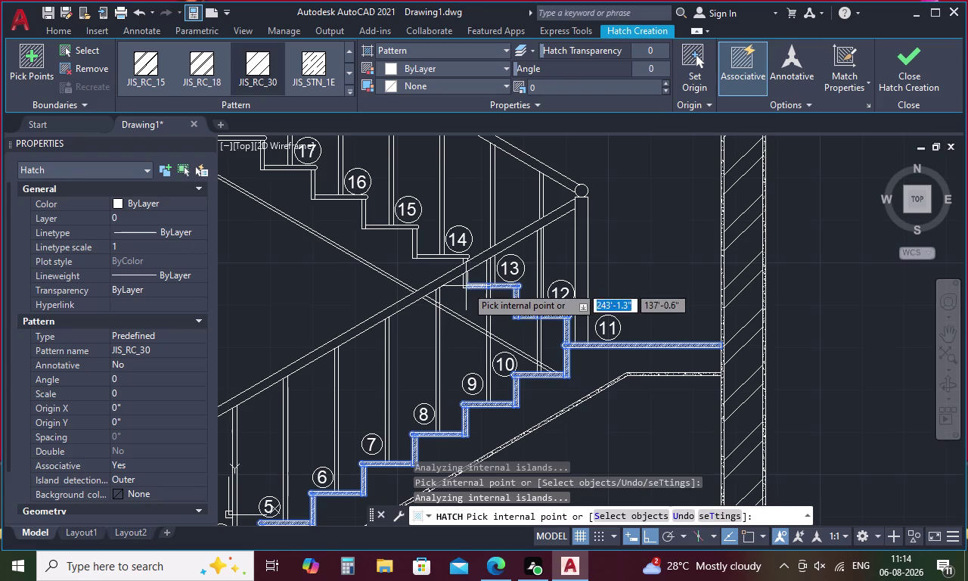
Add the risers and treads of steps 14 through 22, including the landing.
scroll(up, 3)
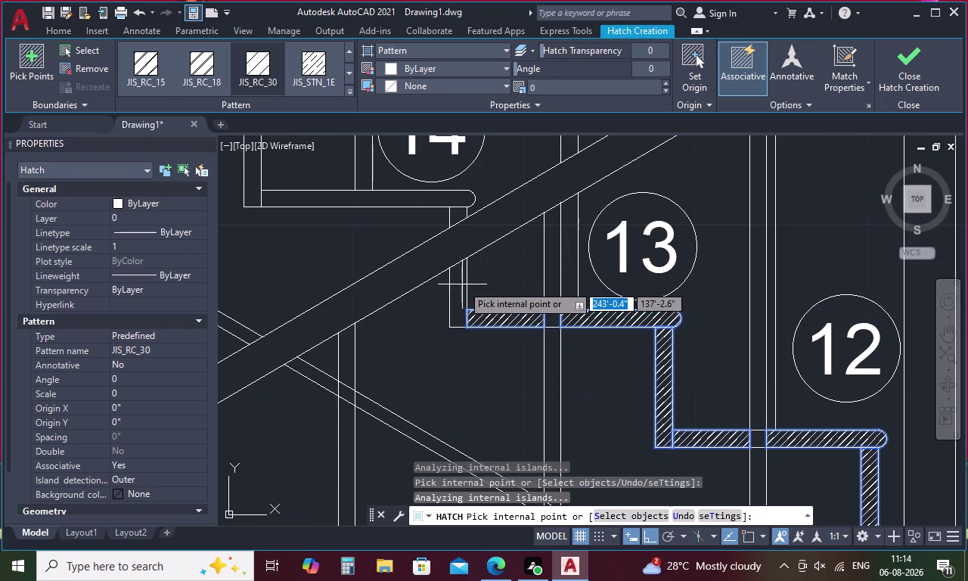
click(462, 289)
click(451, 213)
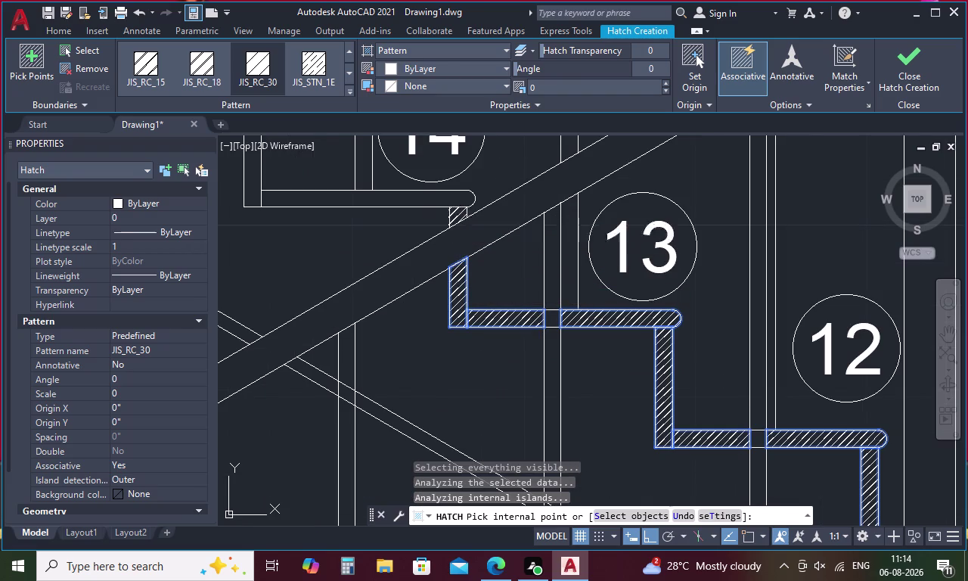
click(450, 202)
middle_drag(443, 200, 593, 311)
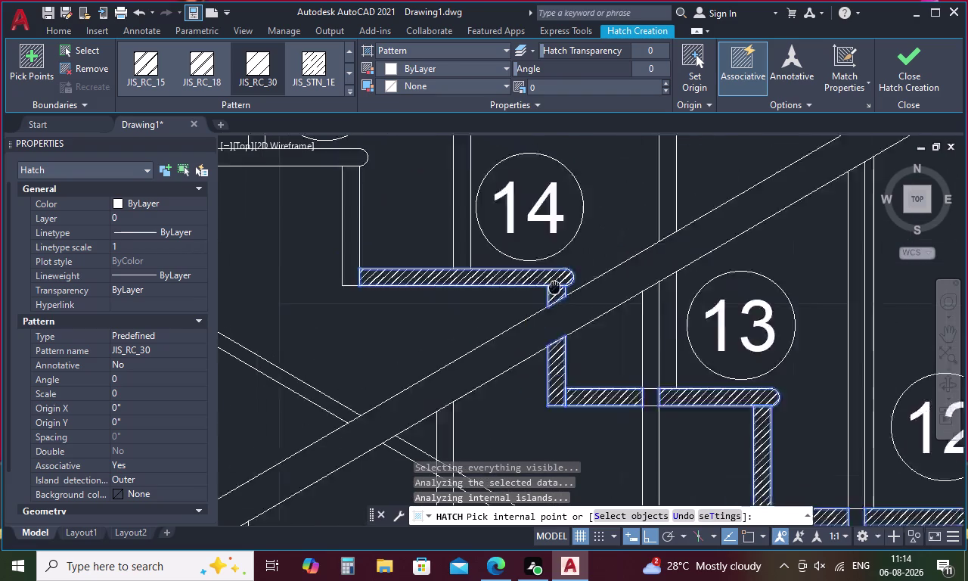
middle_drag(593, 311, 626, 339)
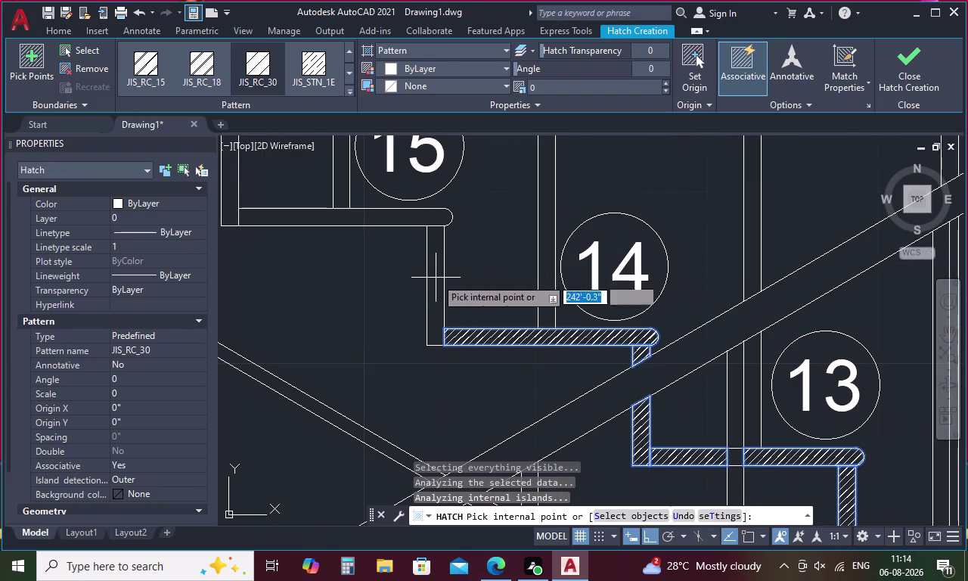
click(432, 283)
middle_drag(439, 276, 565, 351)
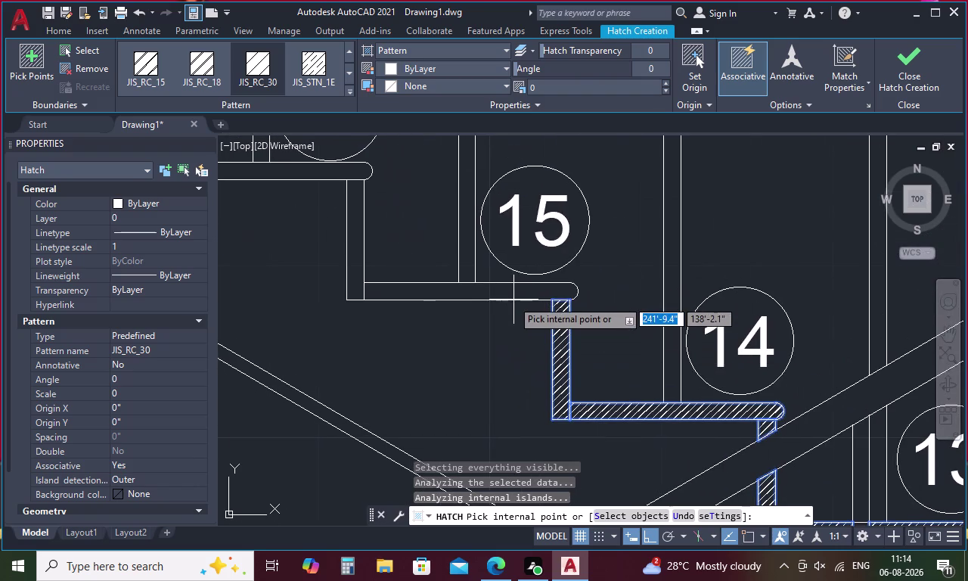
click(498, 288)
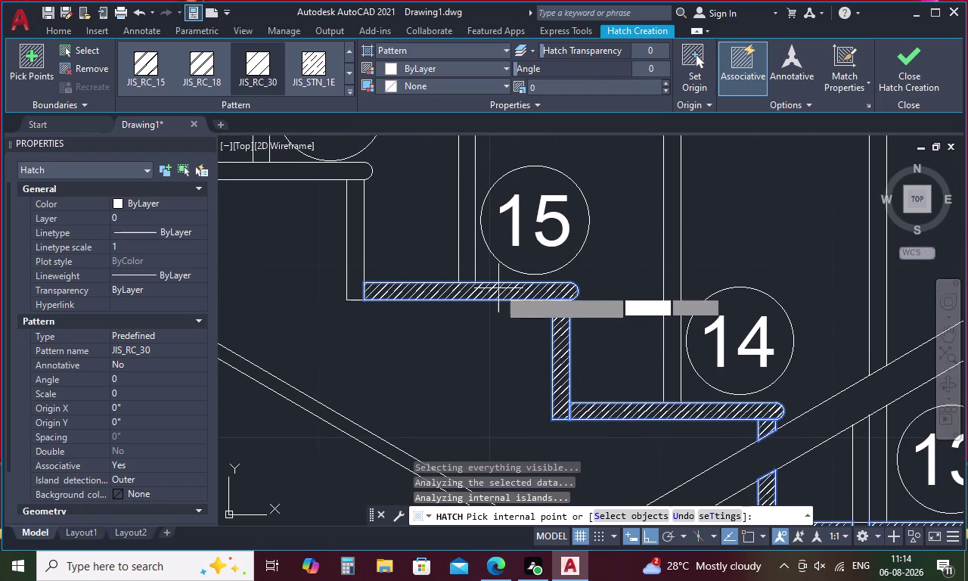
middle_drag(498, 288, 661, 369)
click(511, 321)
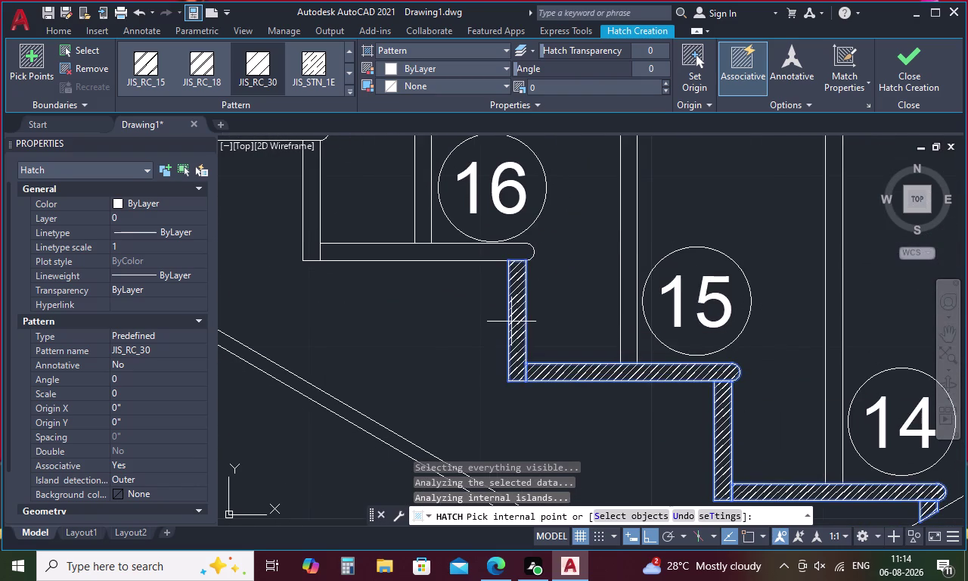
middle_drag(521, 329, 658, 428)
click(568, 350)
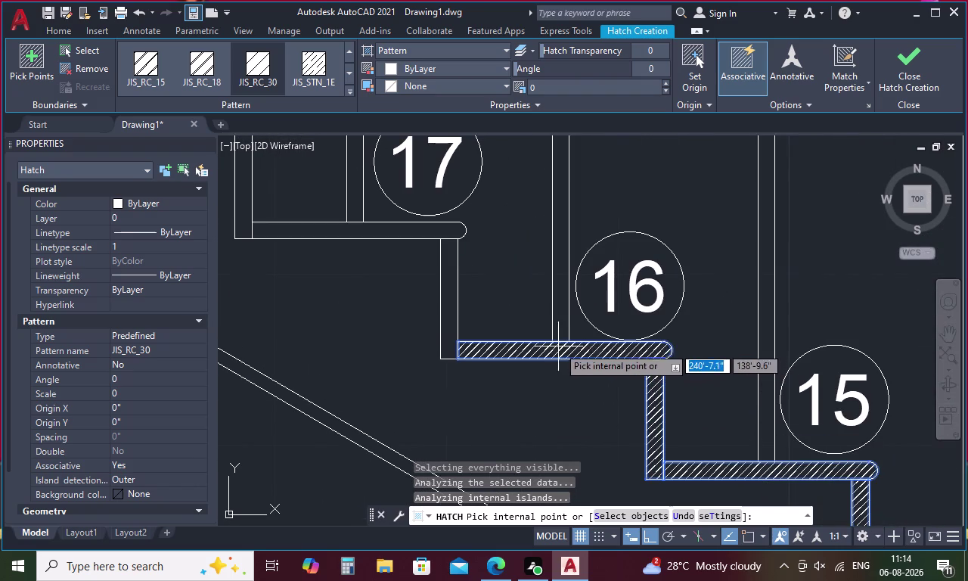
click(443, 315)
middle_drag(447, 316, 693, 449)
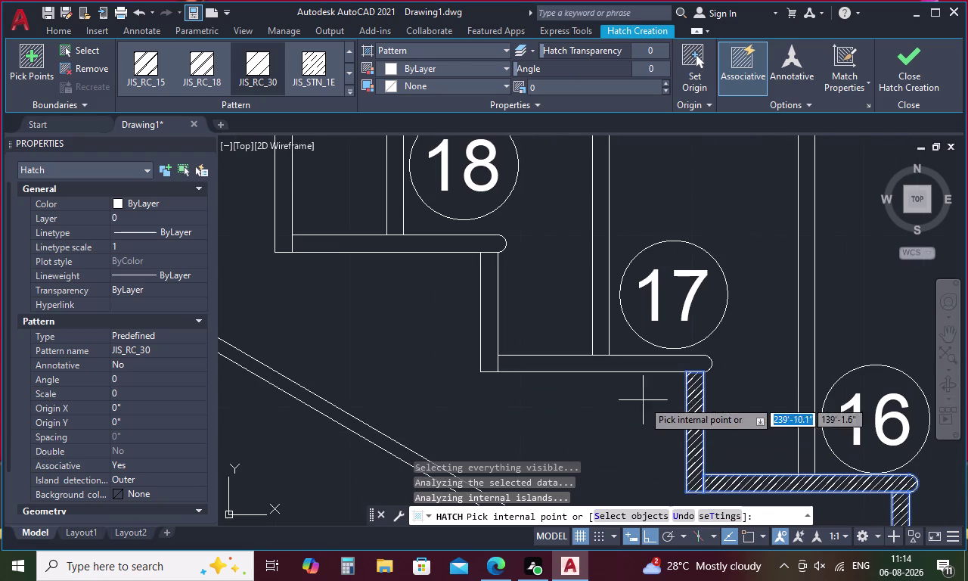
click(583, 365)
click(482, 338)
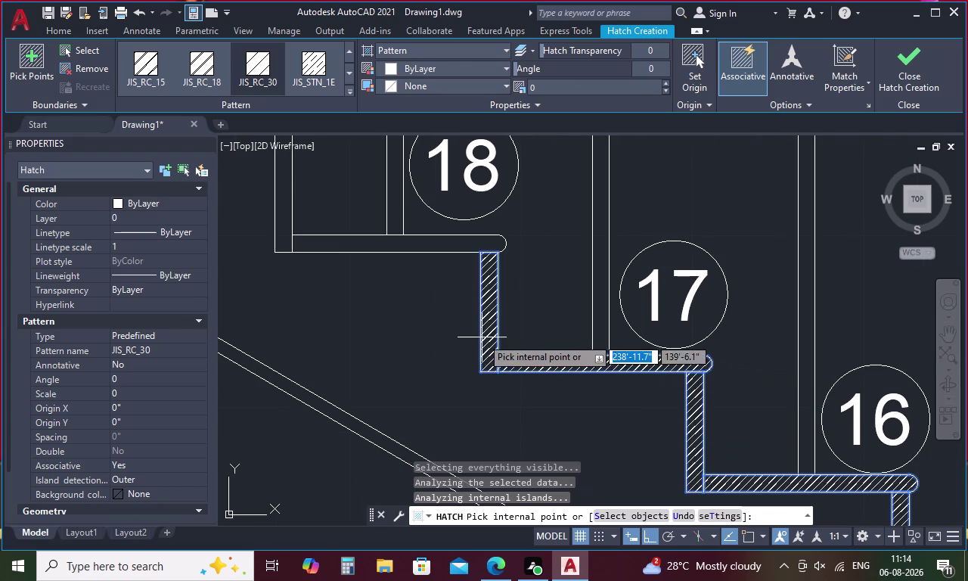
middle_drag(483, 333, 702, 433)
click(587, 345)
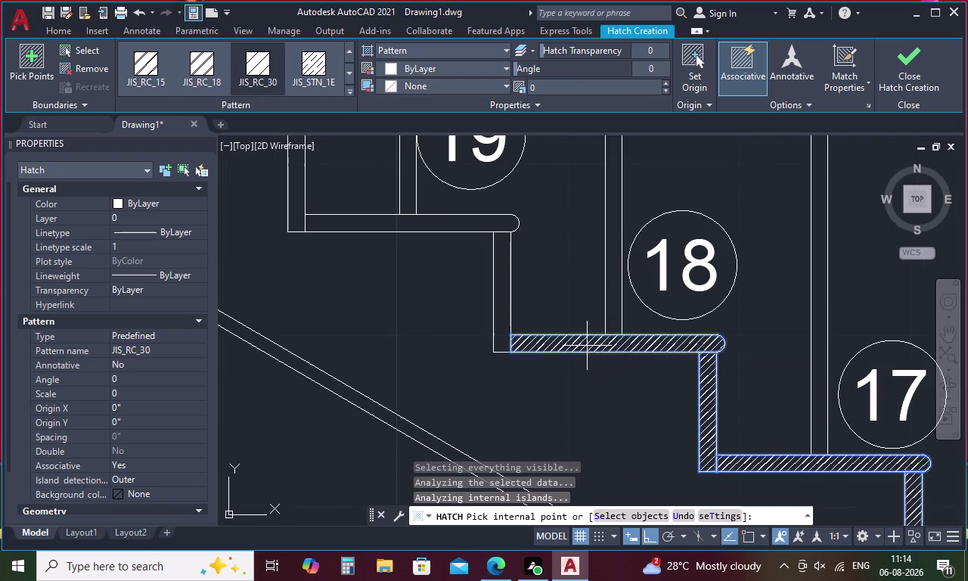
click(507, 316)
middle_drag(507, 316, 686, 426)
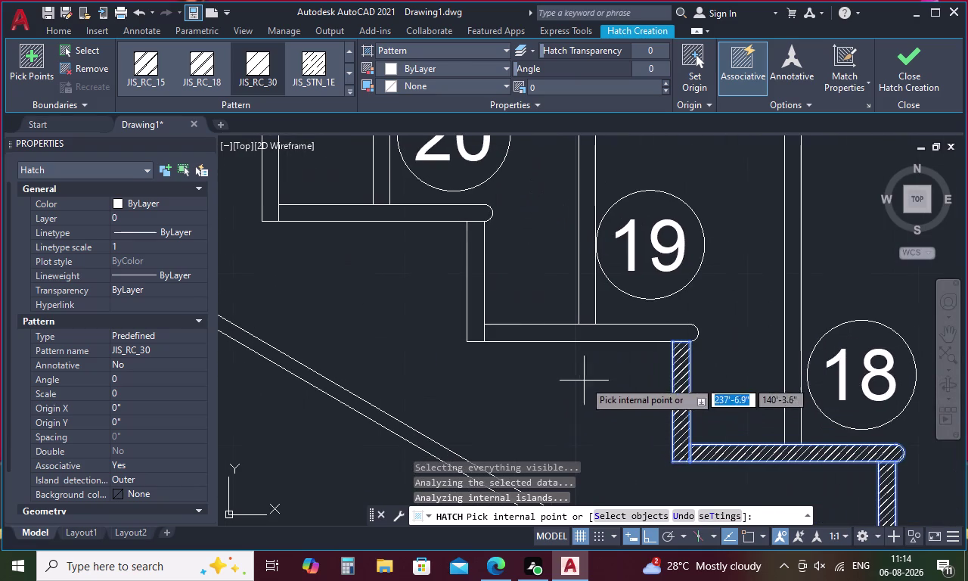
click(547, 334)
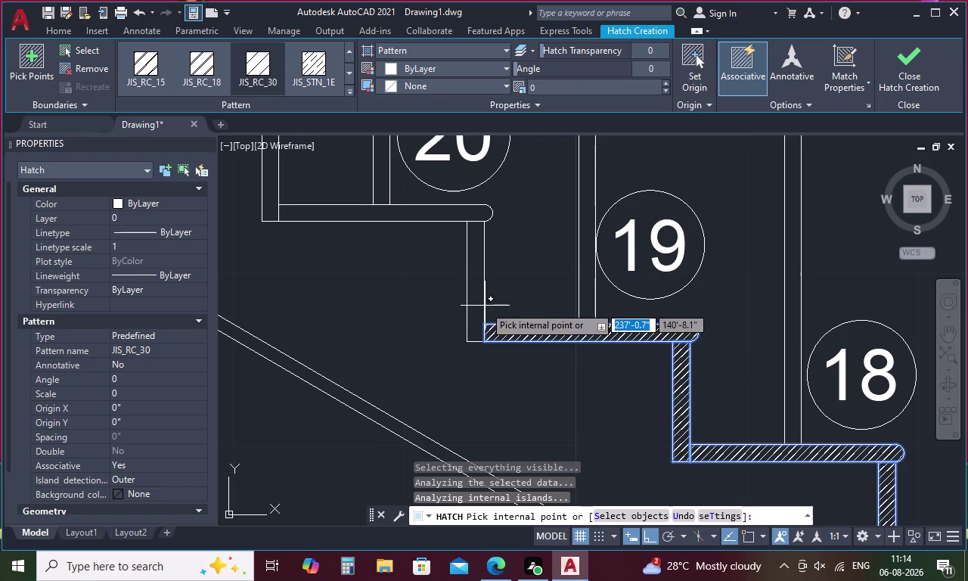
click(478, 302)
middle_drag(478, 302, 713, 444)
click(631, 352)
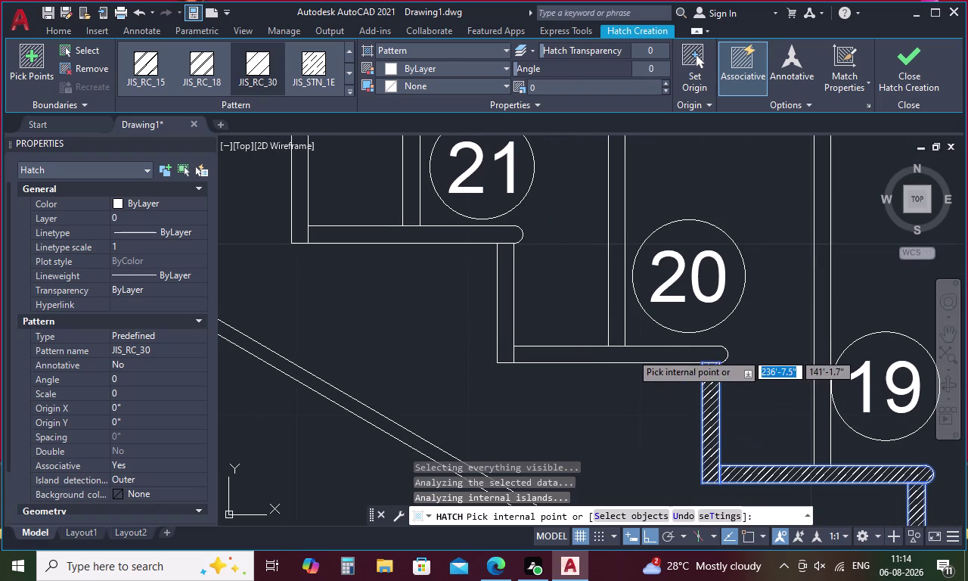
click(503, 334)
middle_drag(503, 334, 632, 412)
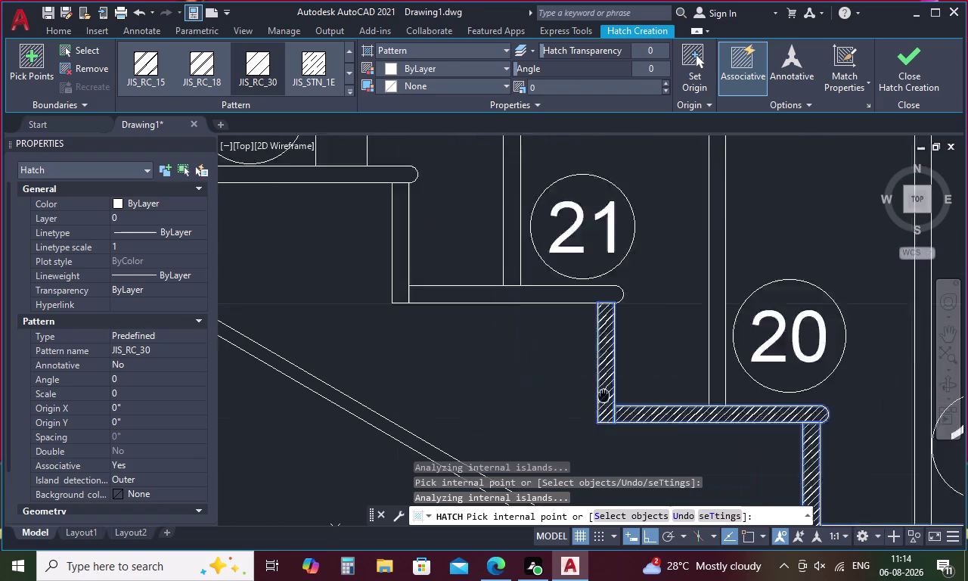
middle_drag(632, 412, 703, 441)
click(606, 347)
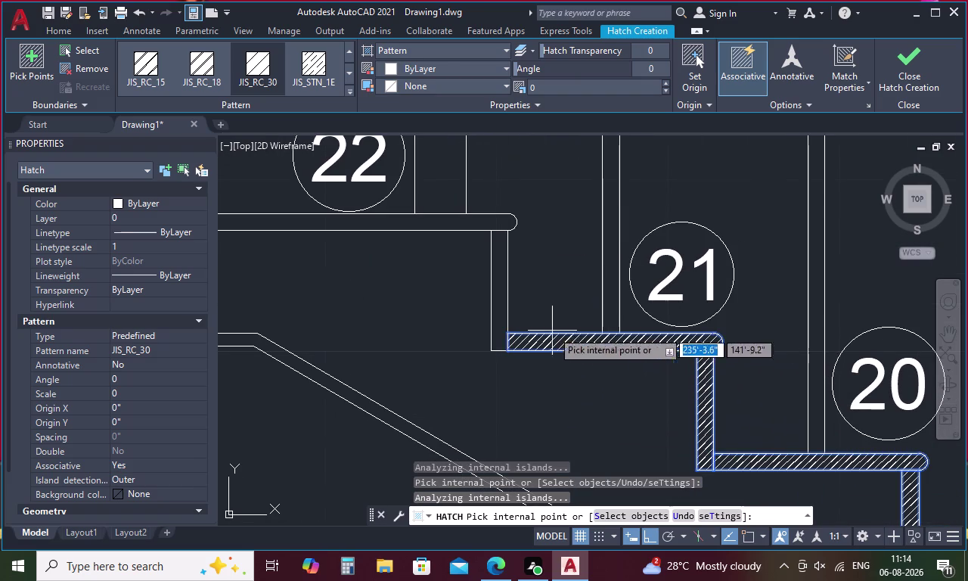
click(496, 314)
middle_drag(499, 310, 720, 421)
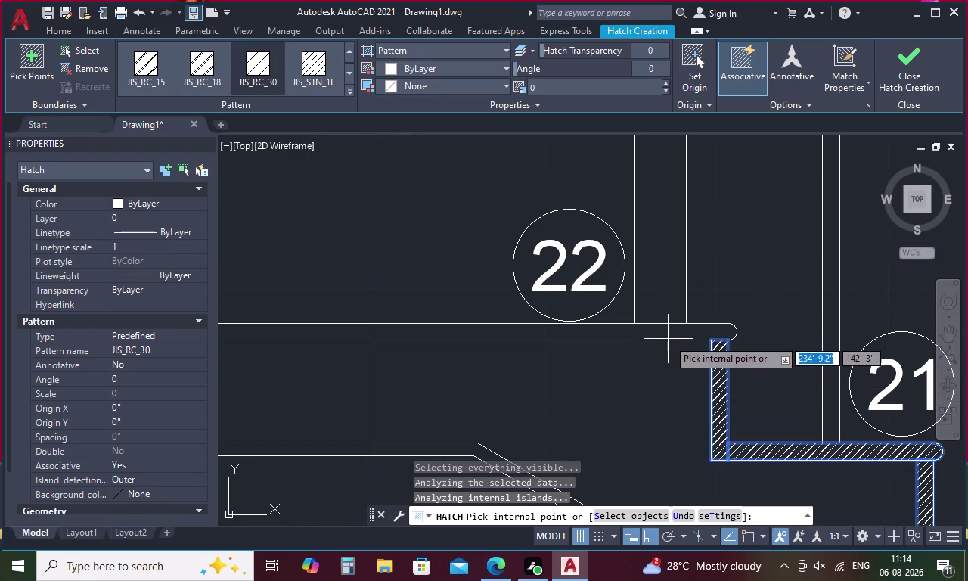
click(664, 332)
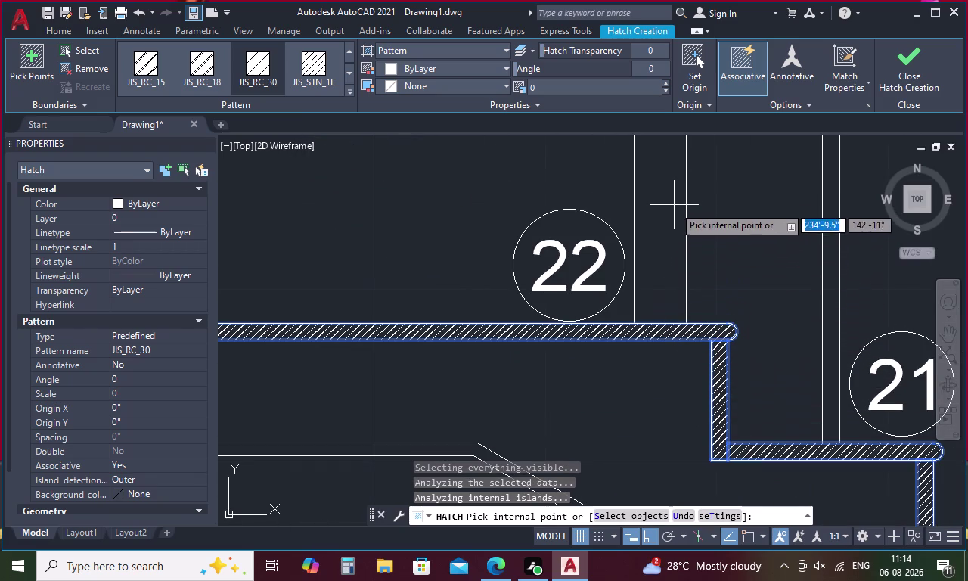
scroll(down, 3)
middle_drag(746, 337, 482, 188)
middle_drag(519, 200, 605, 263)
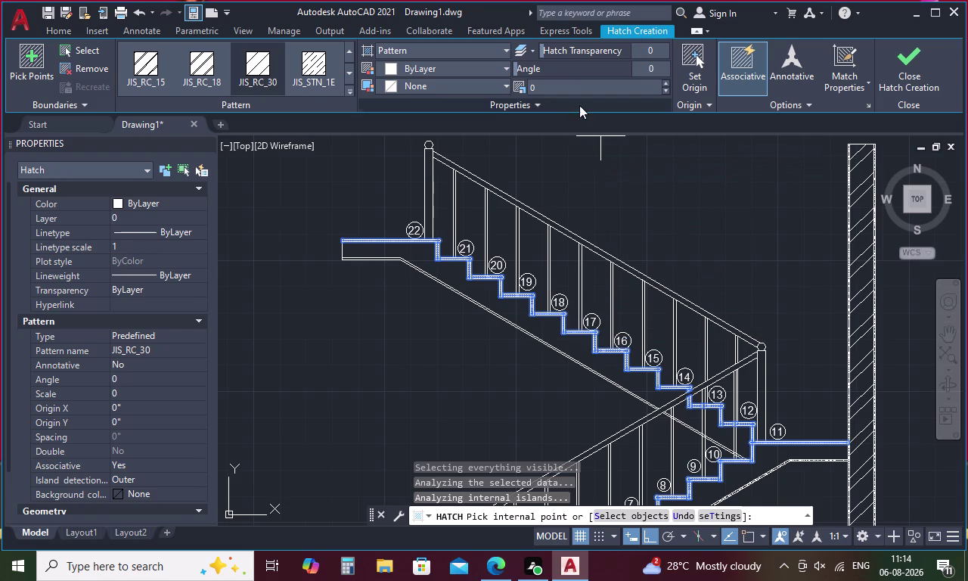
Change the JIS_RC_30 hatch scale to 1, then reduce it to 0.1.
click(571, 91)
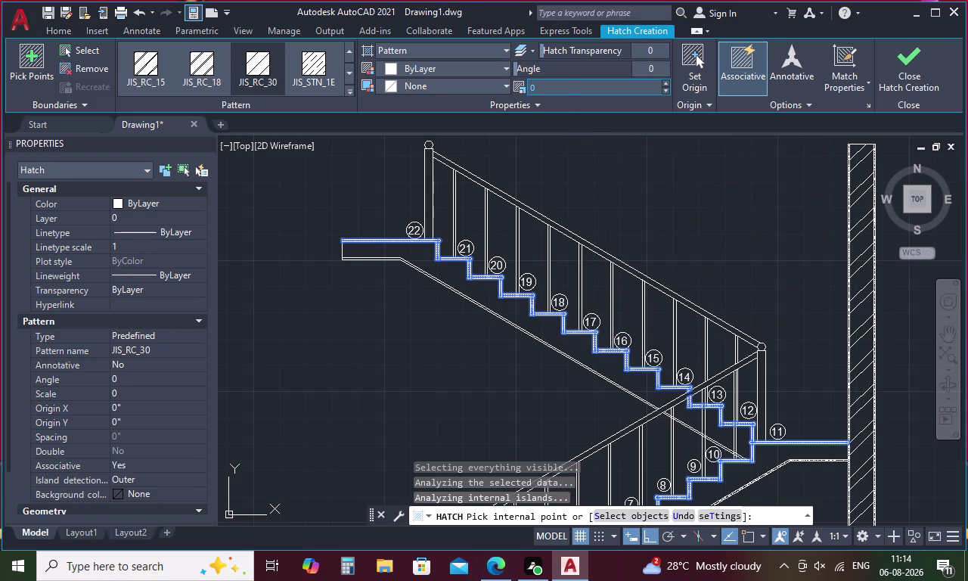
key(BackSpace)
key(BackSpace)
key(BackSpace)
key(1)
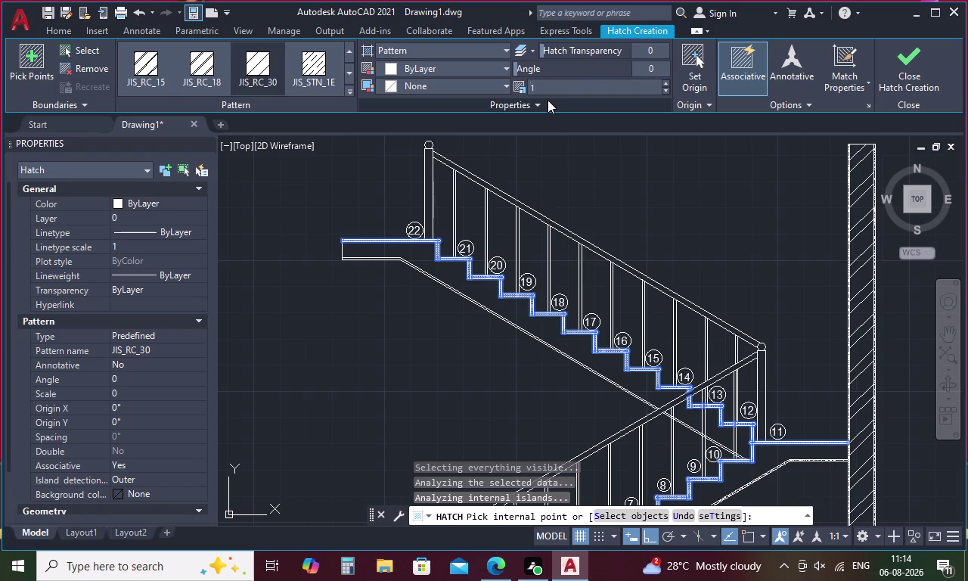
key(Return)
scroll(up, 3)
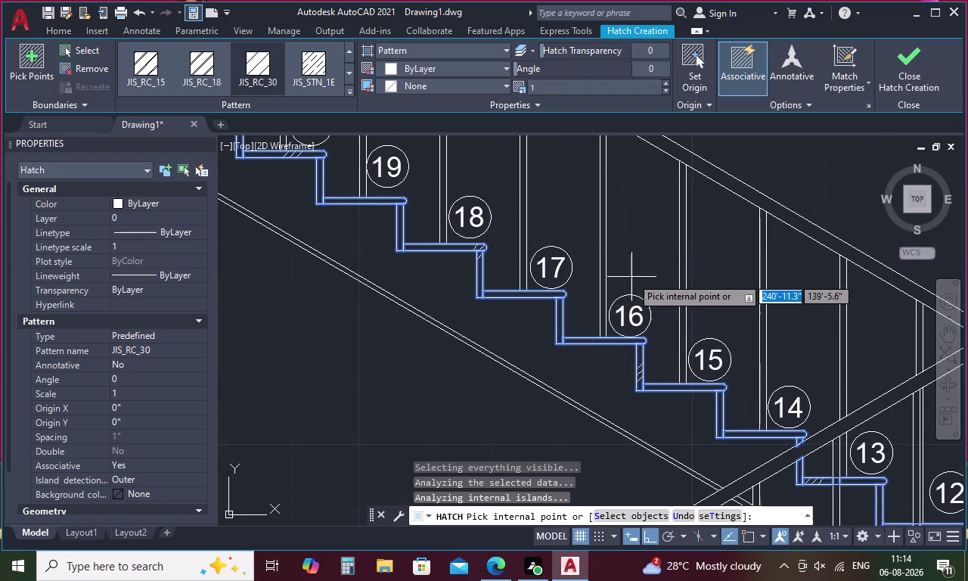
click(552, 87)
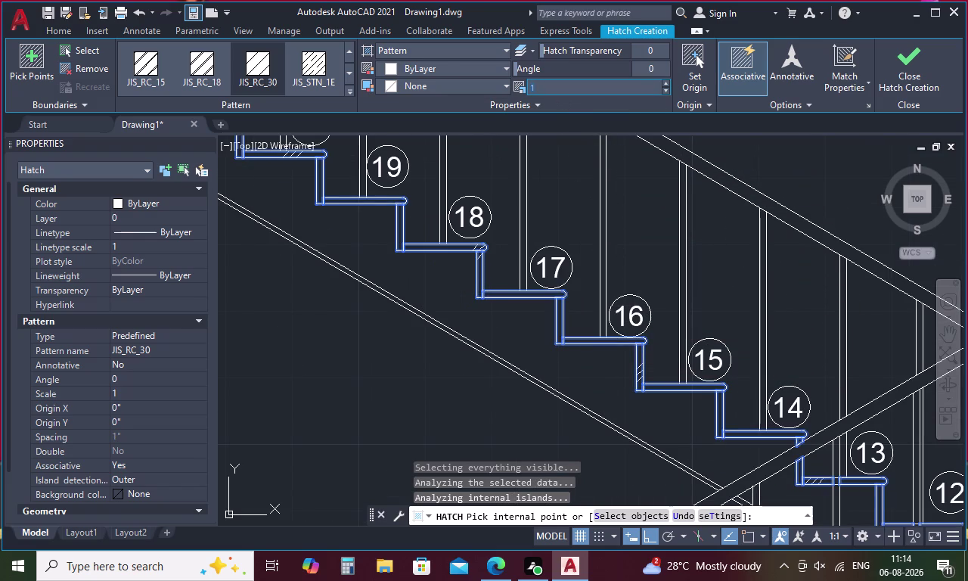
key(BackSpace)
key(0)
key(Return)
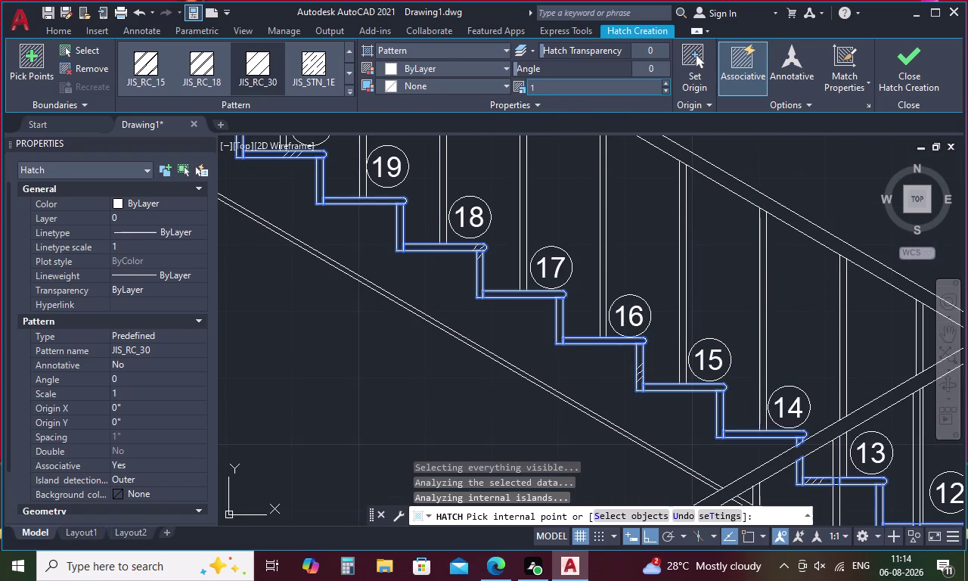
click(541, 92)
key(BackSpace)
key(0)
key(Return)
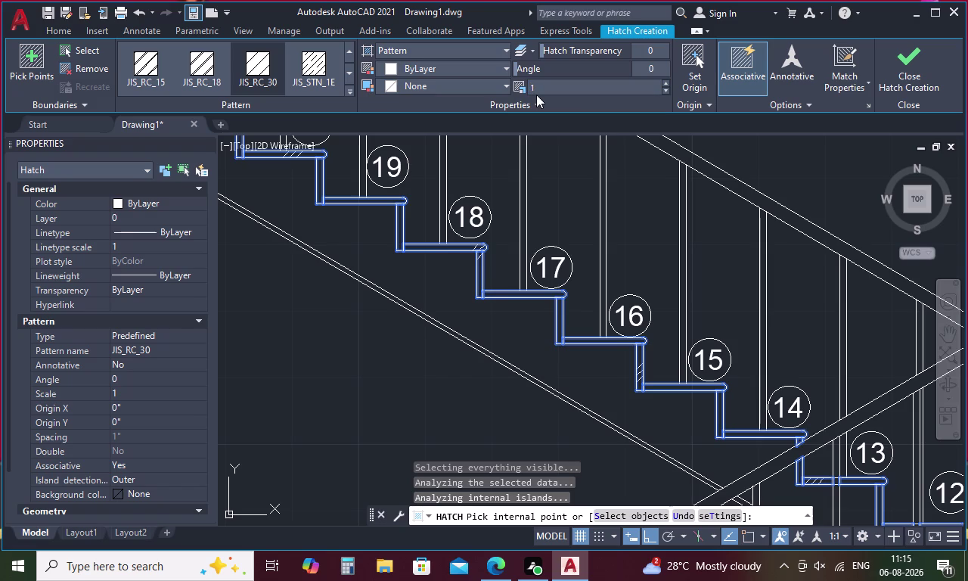
click(541, 90)
key(BackSpace)
key(0)
key(Return)
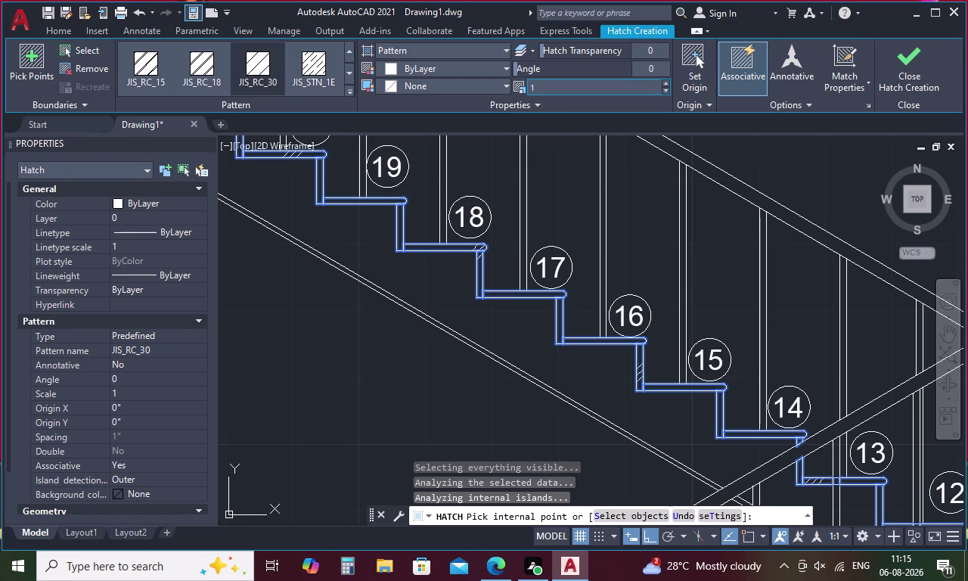
click(539, 91)
key(BackSpace)
key(0)
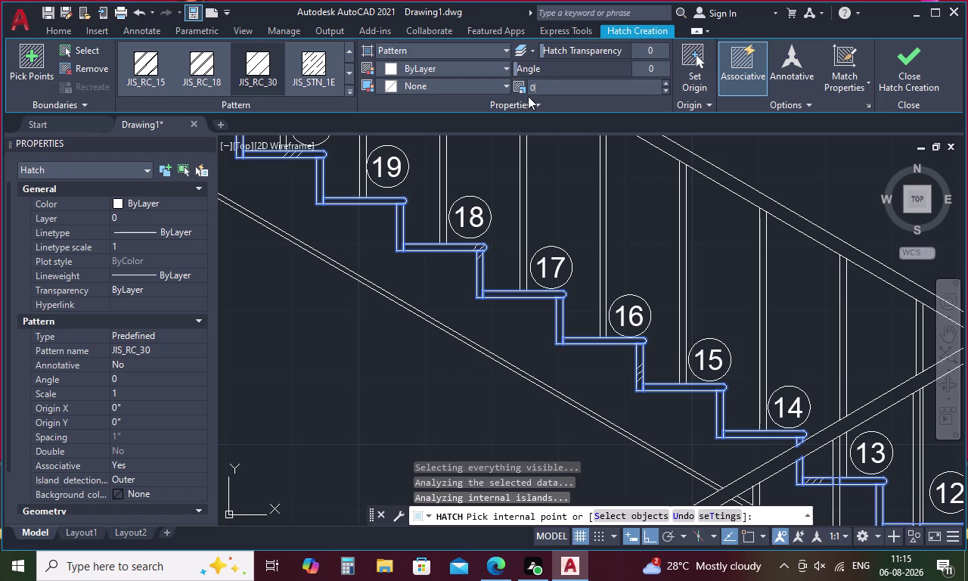
text(.1)
key(Return)
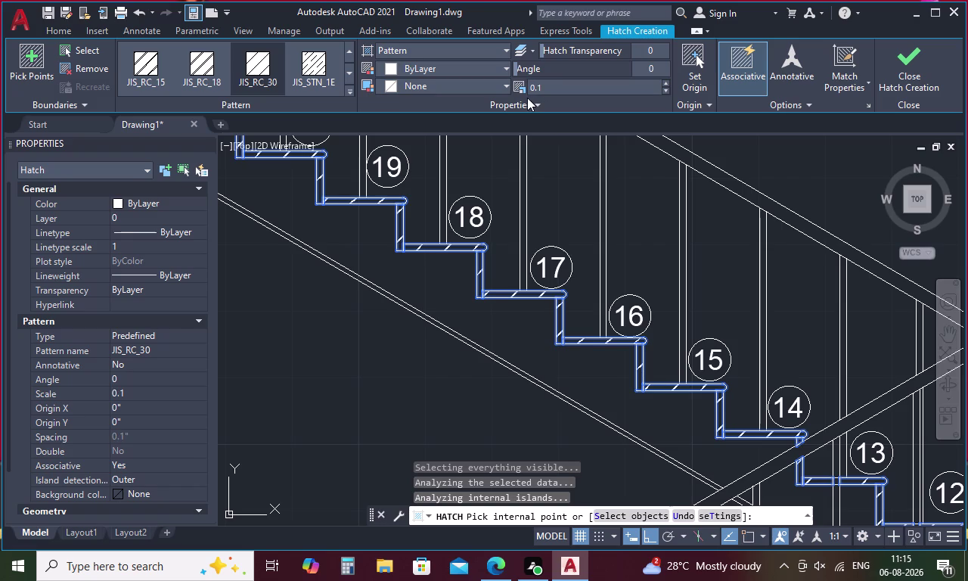
Try hatch scales 0.01 and 0.05, settling on 0.01.
click(545, 89)
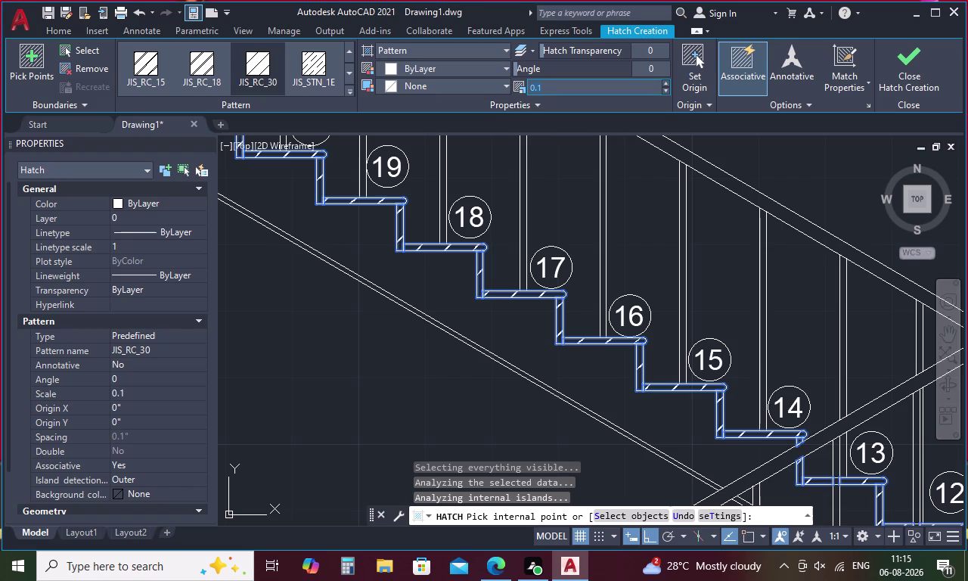
key(BackSpace)
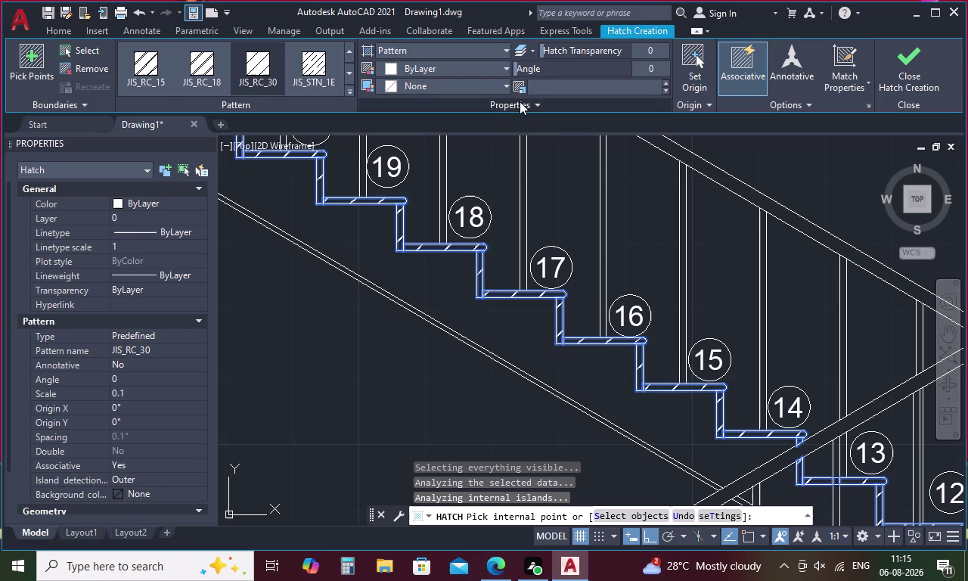
key(0)
key(period)
key(0)
key(1)
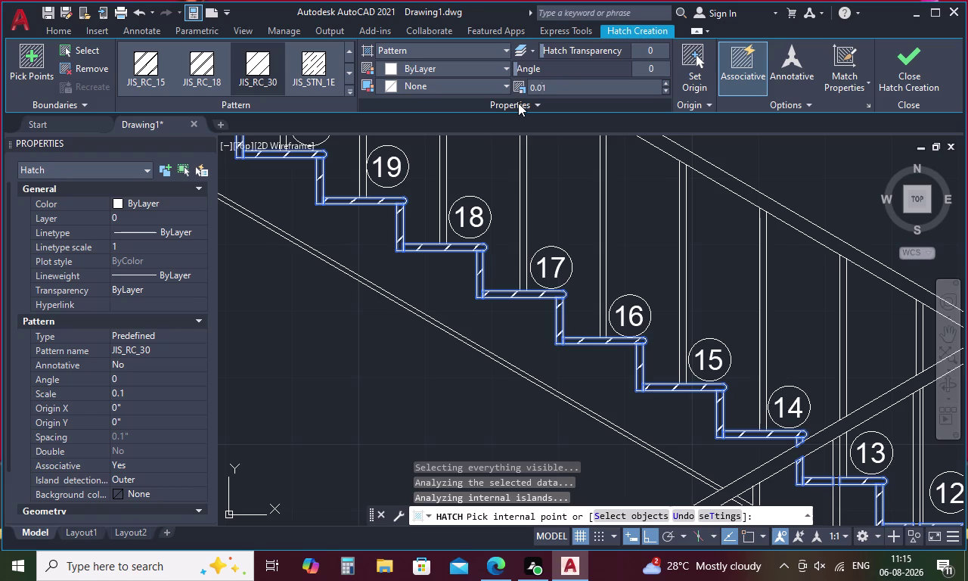
key(Return)
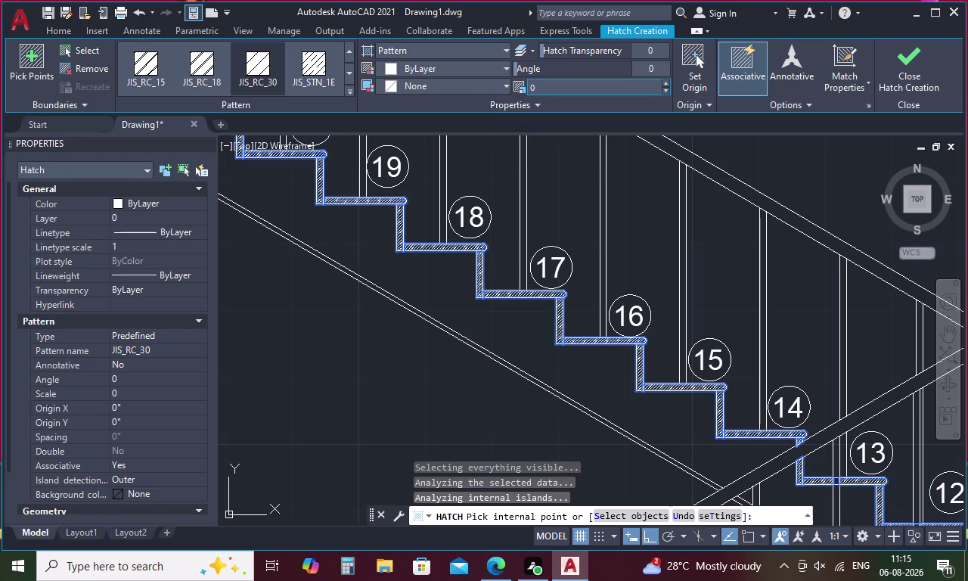
click(546, 85)
key(0)
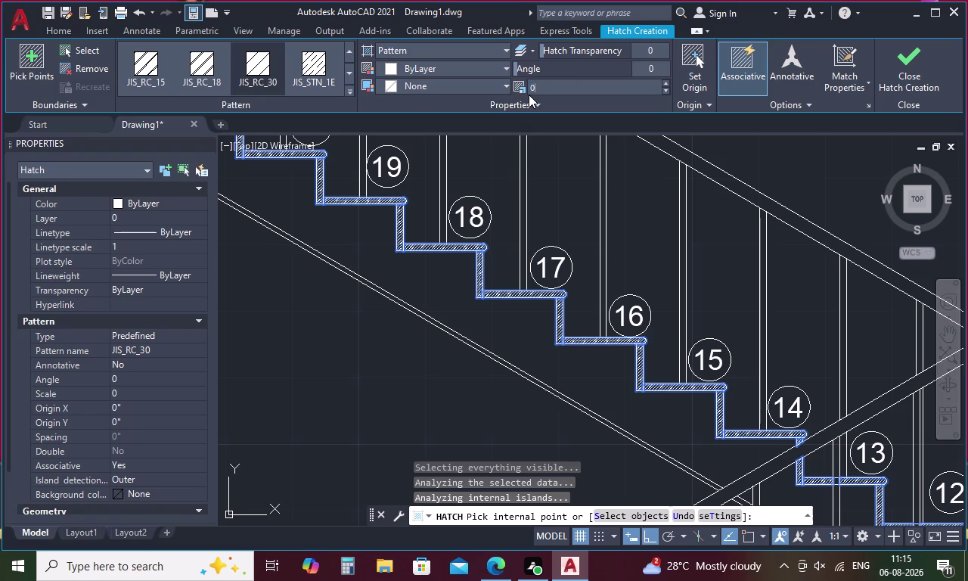
click(538, 89)
key(period)
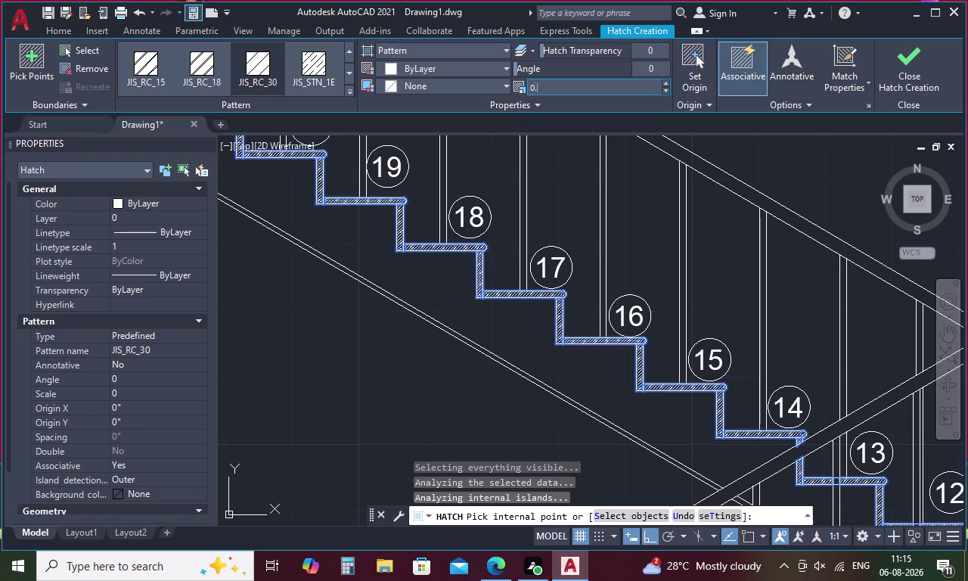
key(0)
key(5)
key(Return)
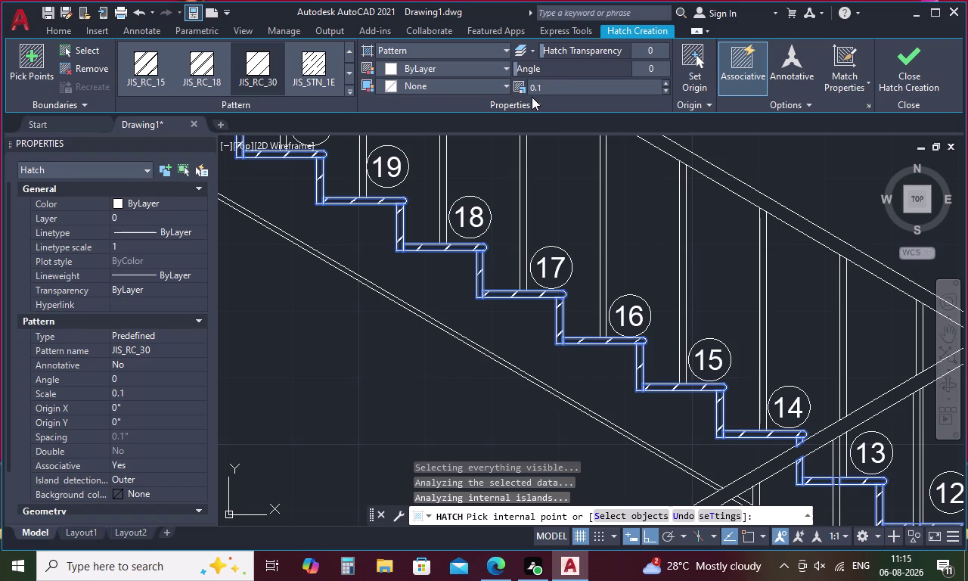
click(549, 87)
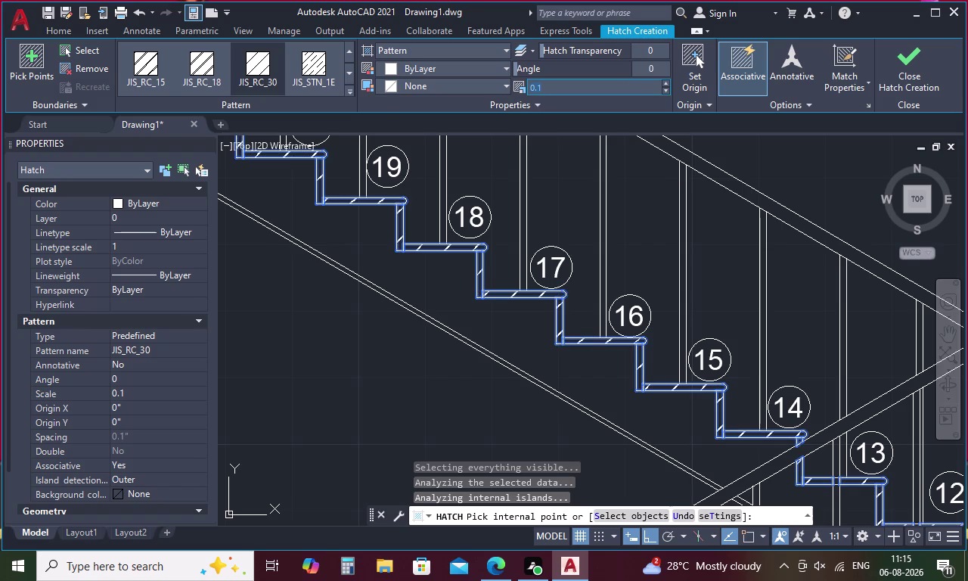
key(BackSpace)
key(0)
key(period)
key(0)
key(1)
key(Return)
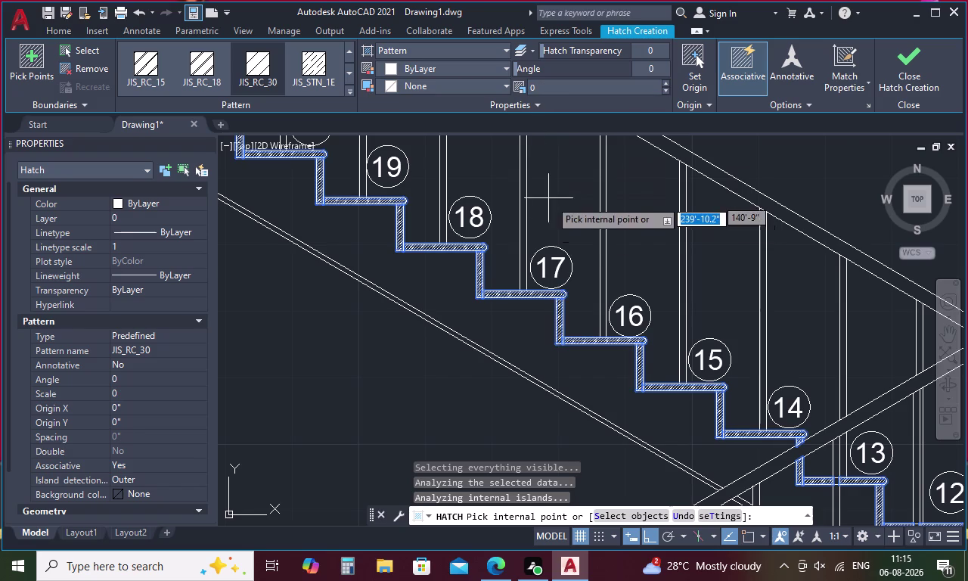
Pick one more area and close Hatch Creation to commit the hatch.
scroll(down, 3)
click(462, 332)
click(462, 332)
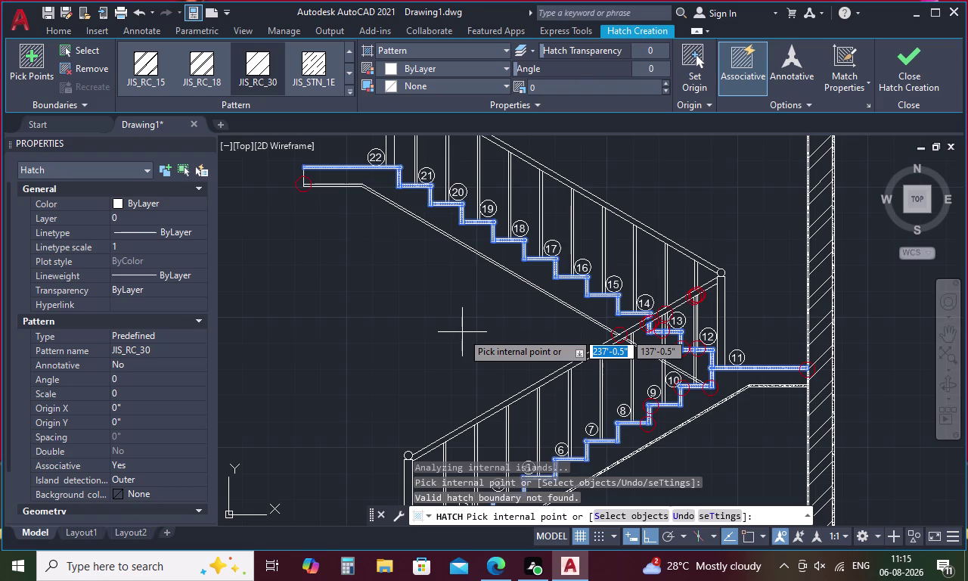
click(906, 58)
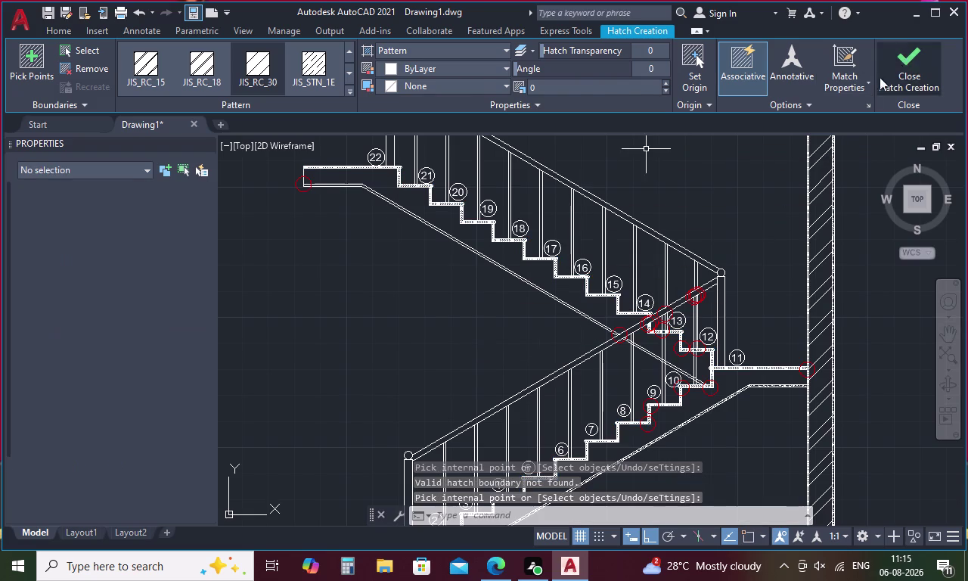
Cancel the restarted HATCH with Esc and pan to the landing beside step 11.
key(h)
key(space)
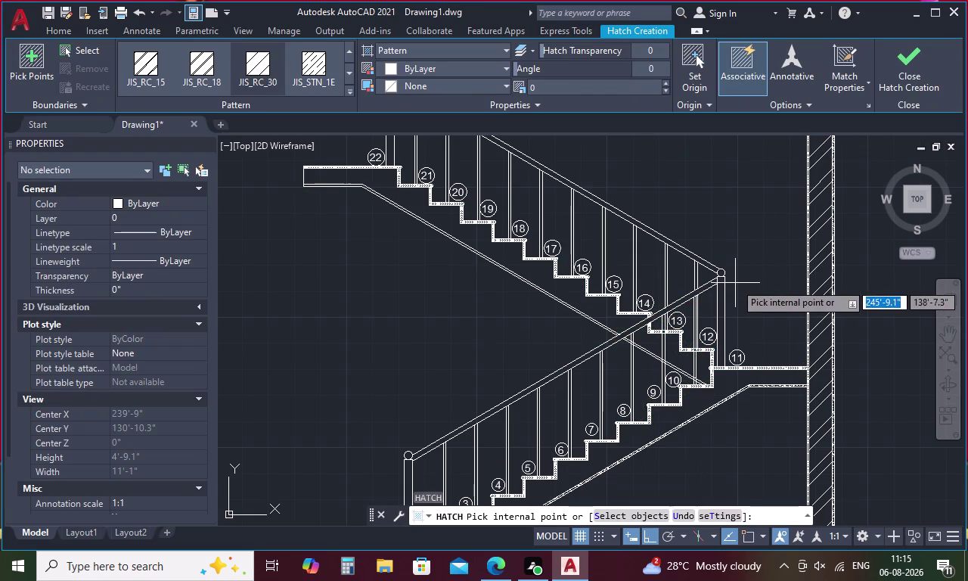
key(Escape)
scroll(up, 3)
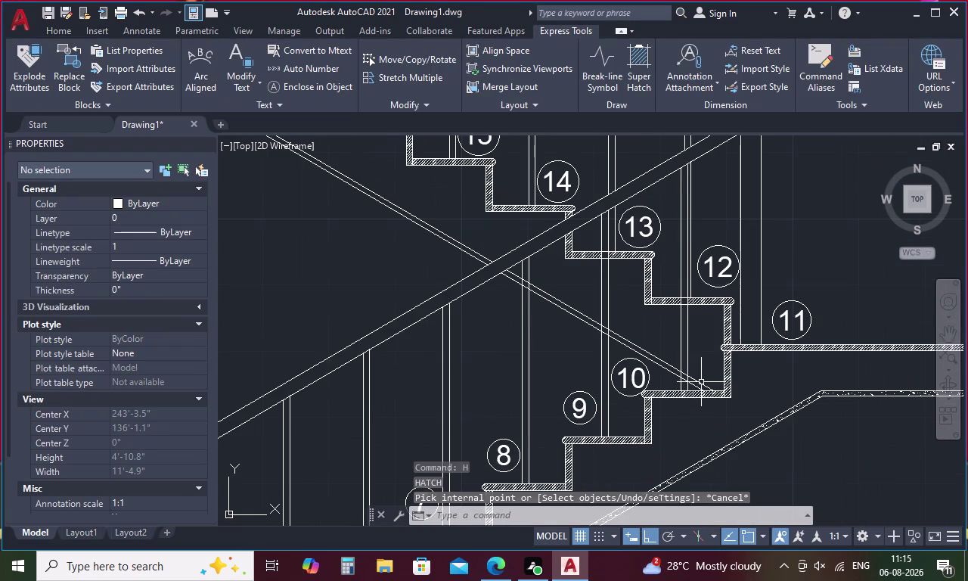
middle_drag(801, 353, 458, 368)
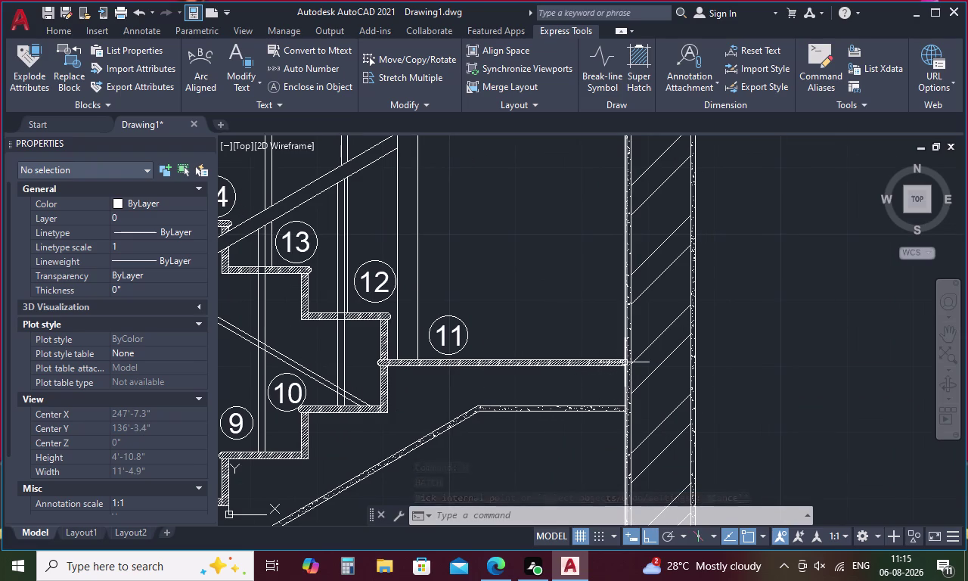
Draw a small rectangular landing end extending 6 units into the wall.
key(l)
key(space)
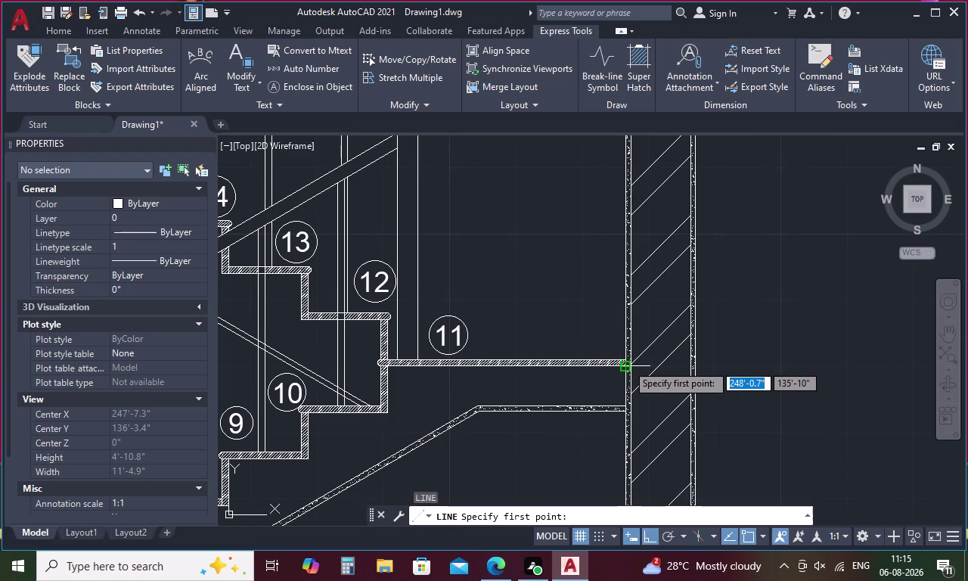
click(627, 364)
click(630, 368)
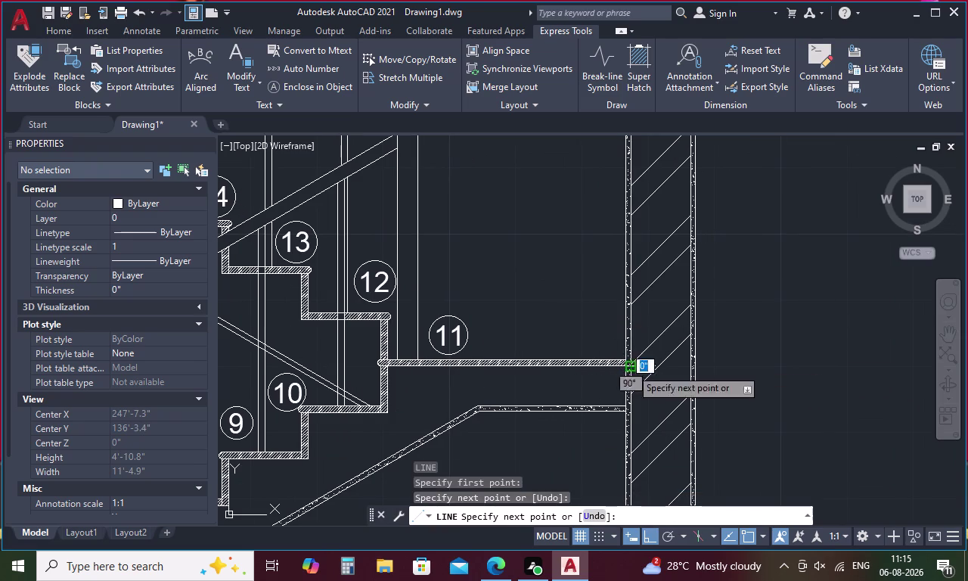
key(6)
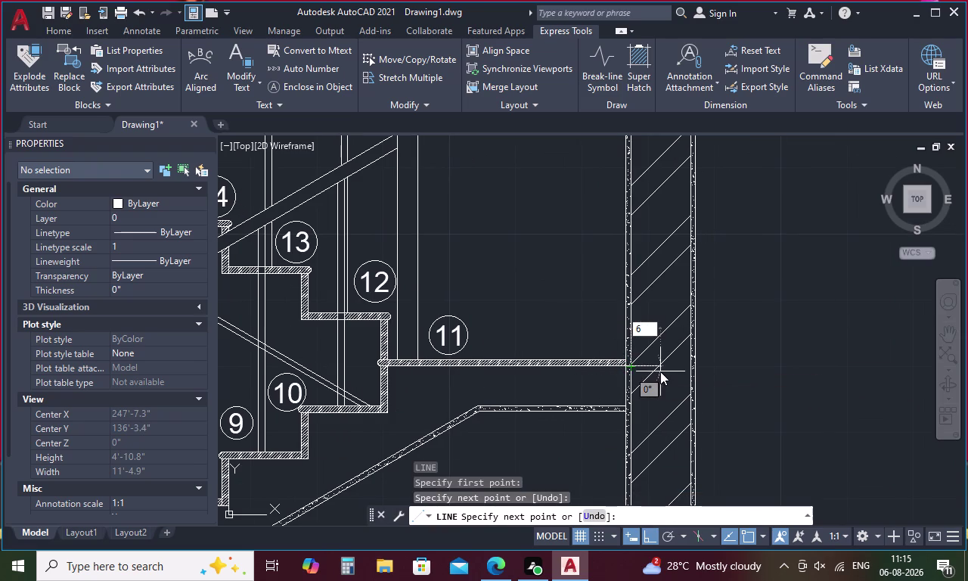
key(Return)
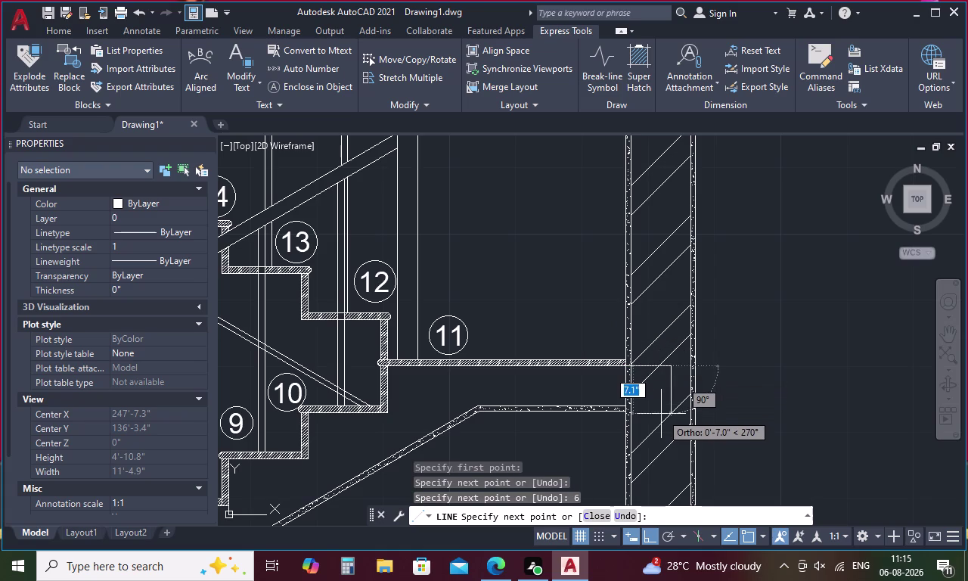
key(6)
key(Return)
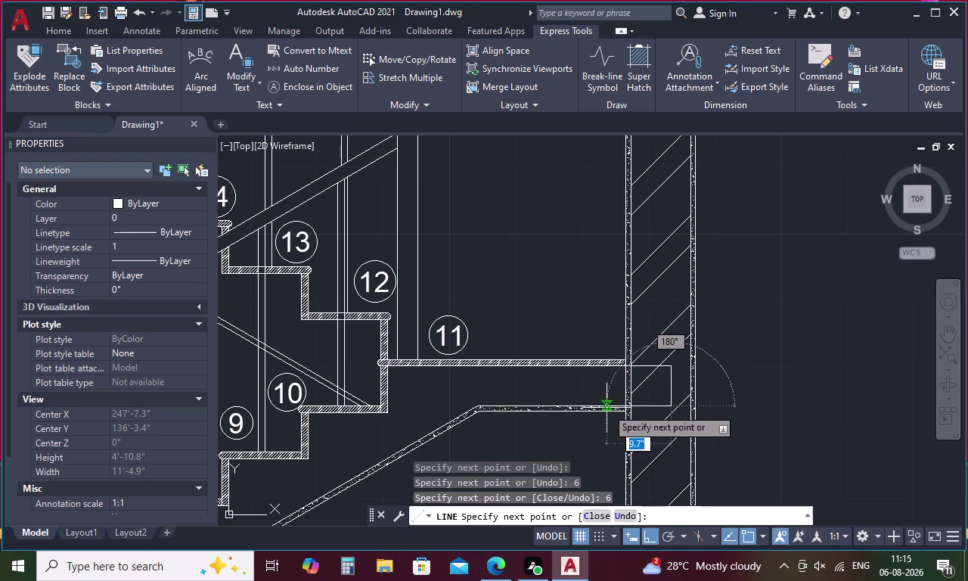
click(608, 408)
key(Escape)
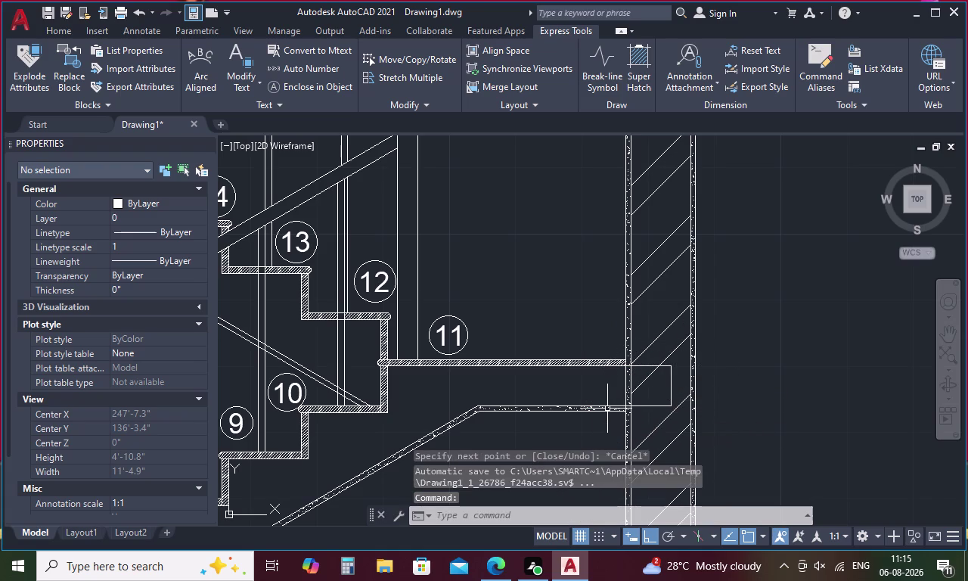
Trim away the wall lines crossing inside the new landing rectangle.
text(TR)
key(space)
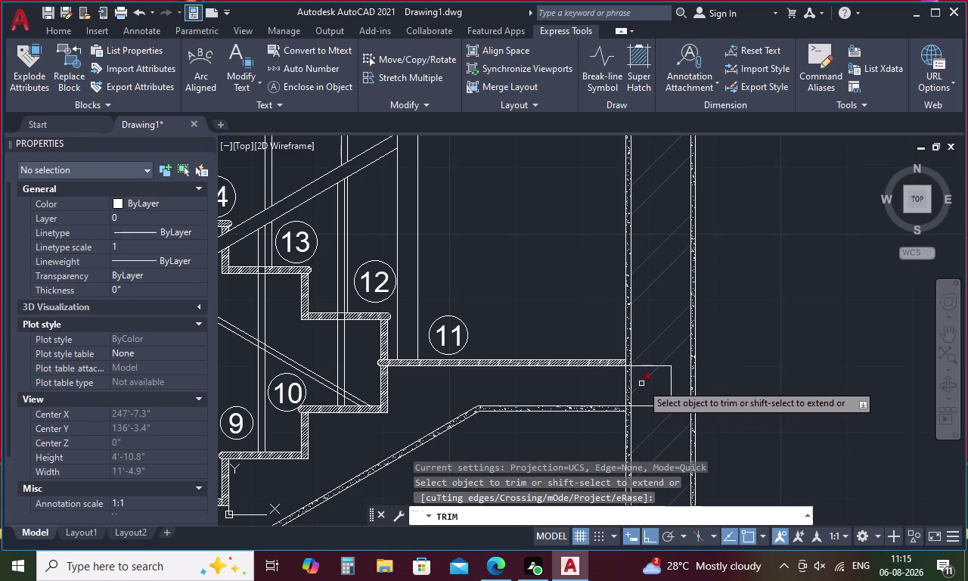
drag(642, 382, 623, 384)
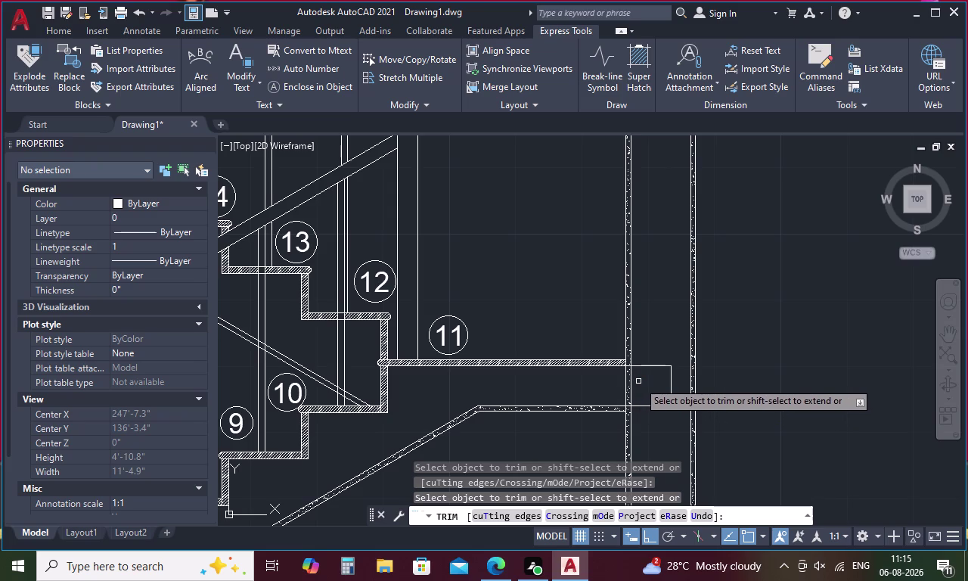
click(628, 383)
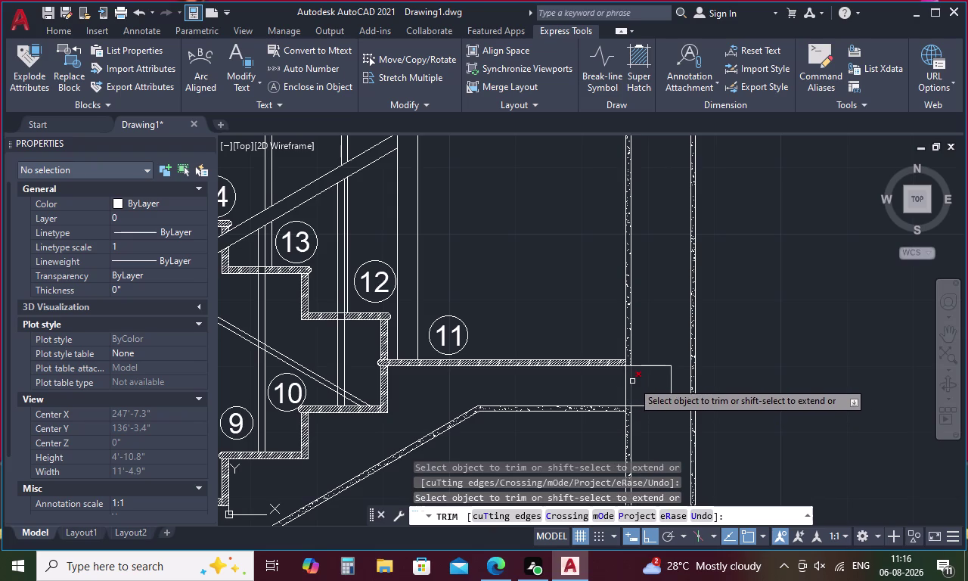
click(632, 382)
click(625, 386)
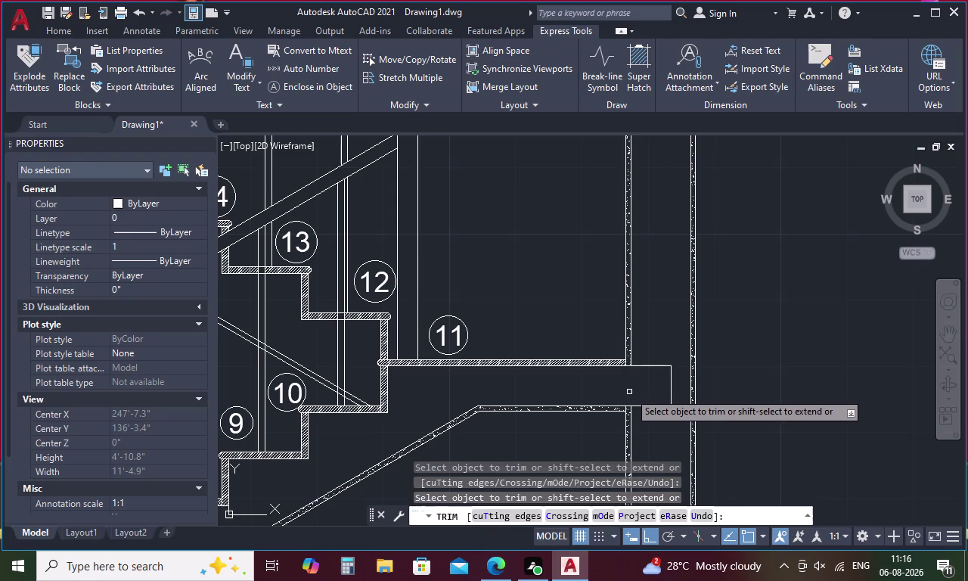
key(Escape)
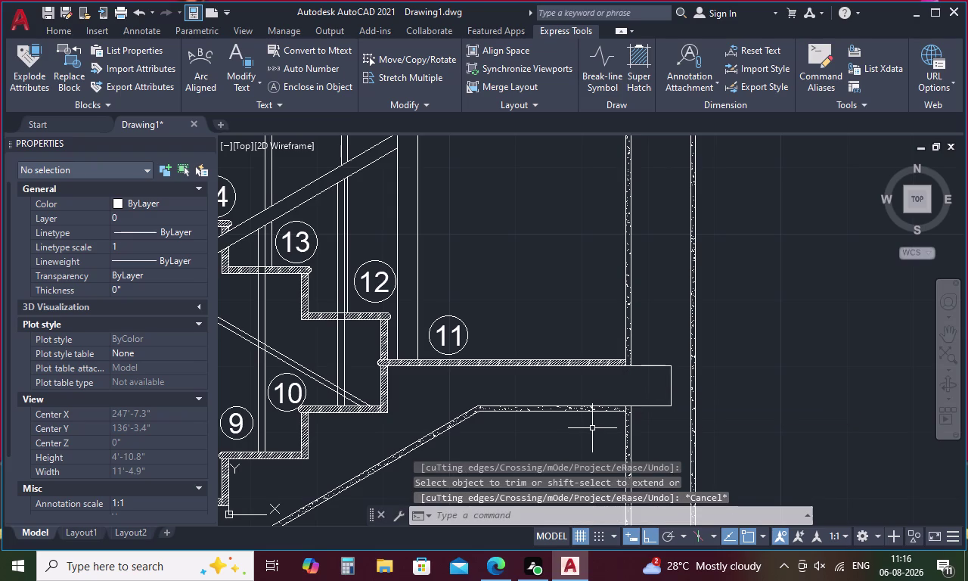
key(h)
key(space)
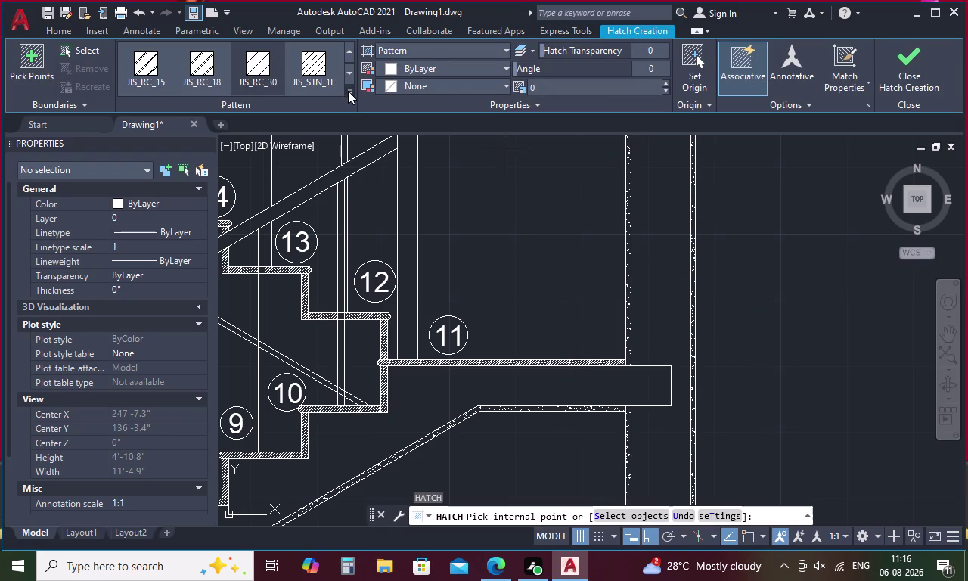
Fill the waist slab and landing with the AR-CONC concrete pattern.
click(348, 90)
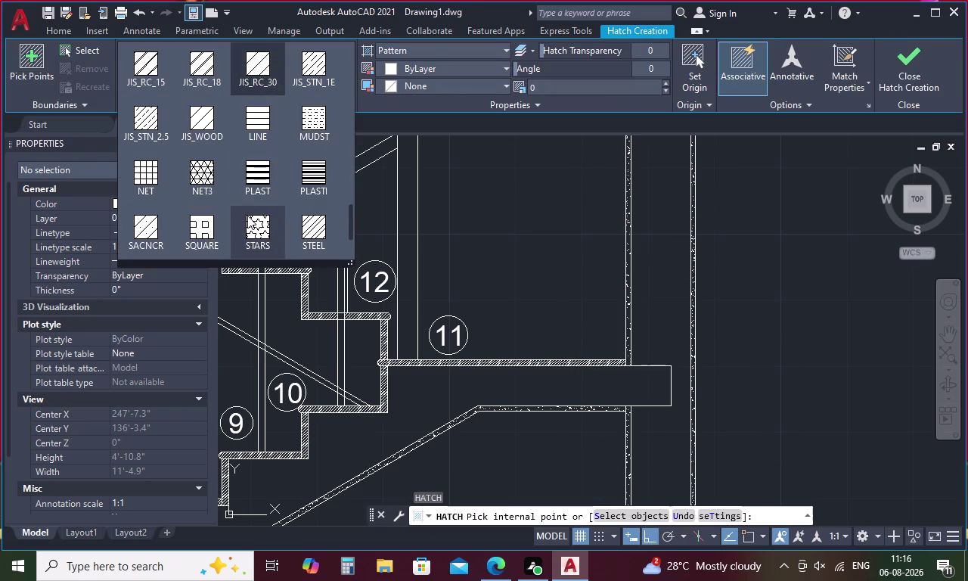
scroll(down, 3)
scroll(down, 3)
scroll(up, 3)
scroll(up, 3)
scroll(up, 3)
scroll(up, 3)
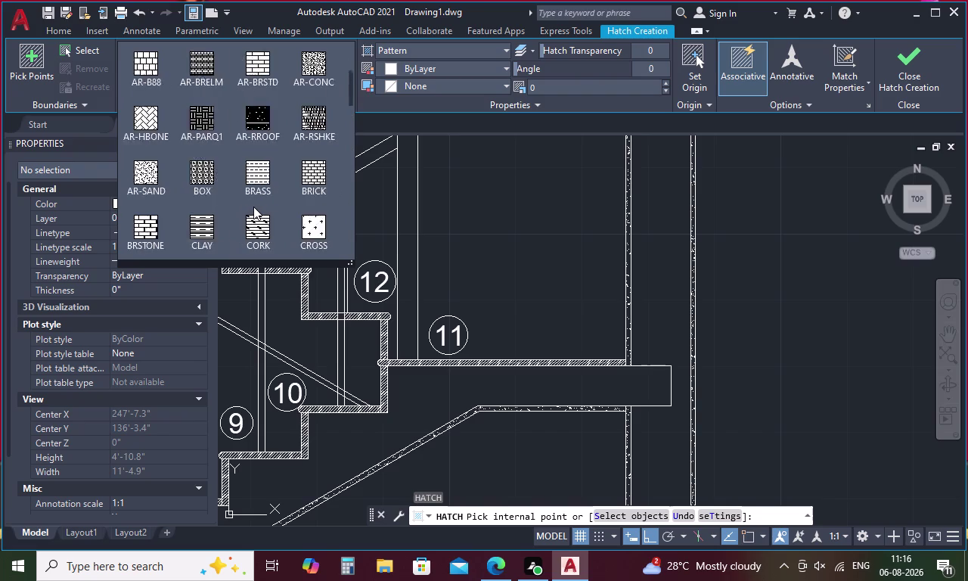
scroll(up, 3)
scroll(up, 3)
click(318, 220)
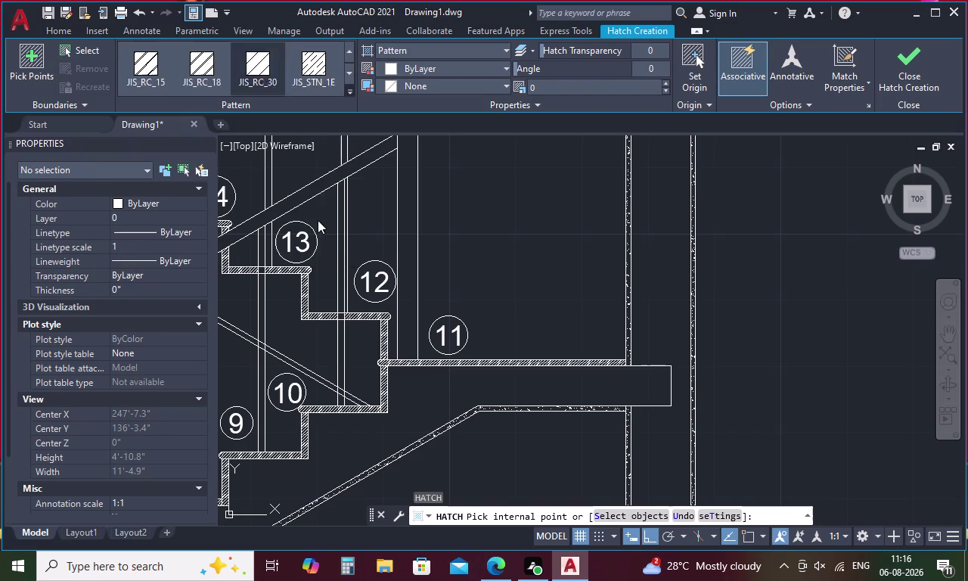
click(417, 400)
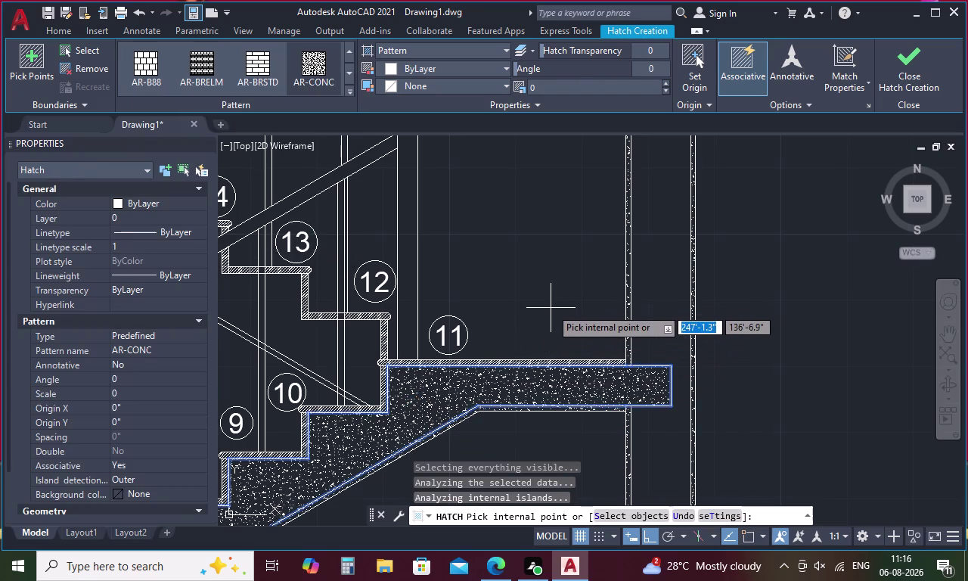
Select the new concrete hatch to edit its pattern scale.
click(910, 84)
scroll(down, 3)
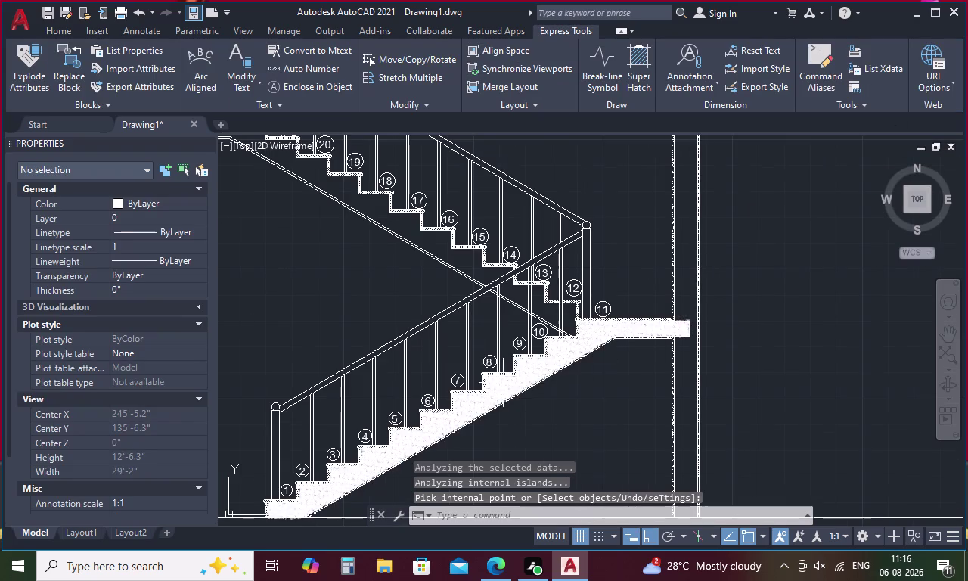
scroll(up, 3)
click(625, 365)
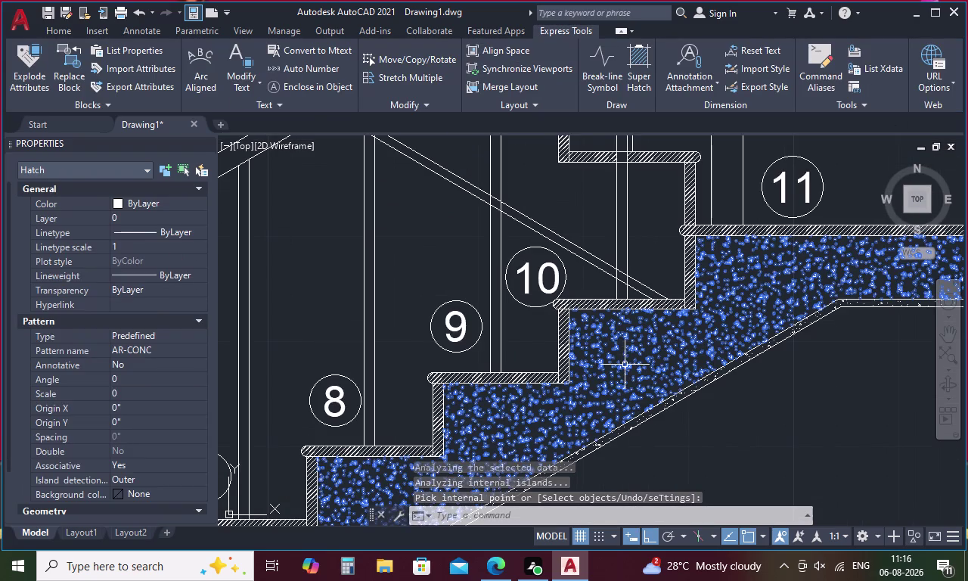
click(557, 87)
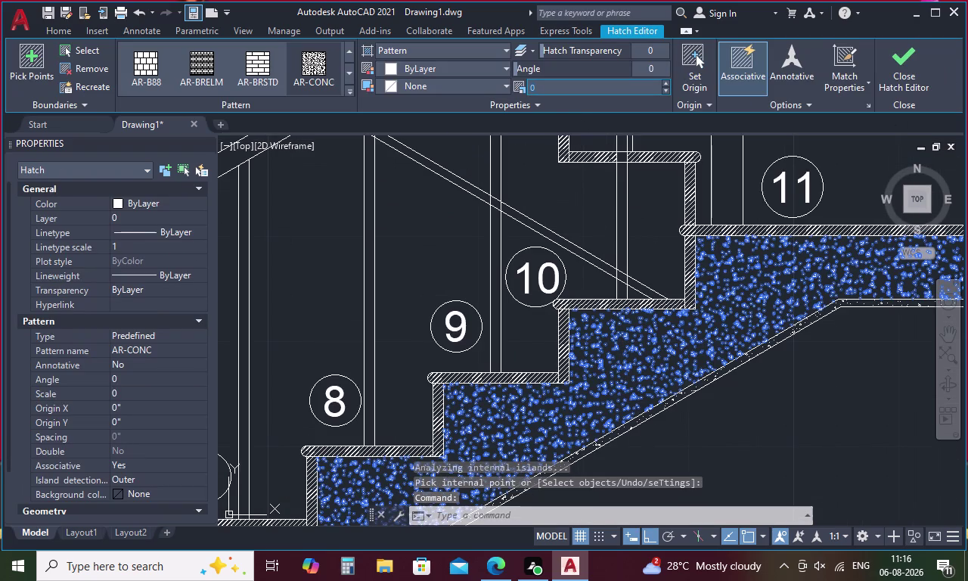
Try concrete hatch scales of 1 and then 0.5.
key(BackSpace)
key(1)
key(Return)
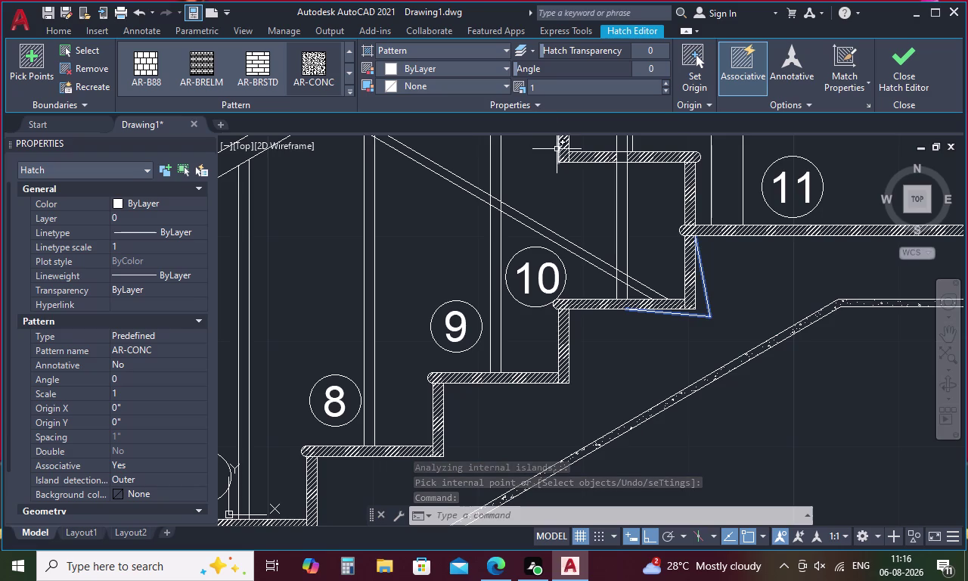
click(543, 85)
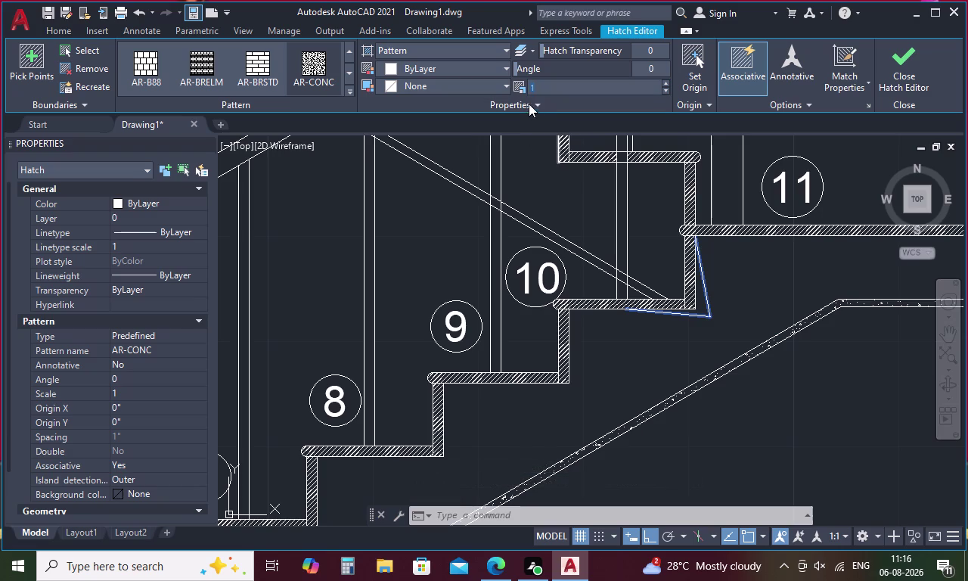
key(BackSpace)
text(0.)
key(5)
key(Return)
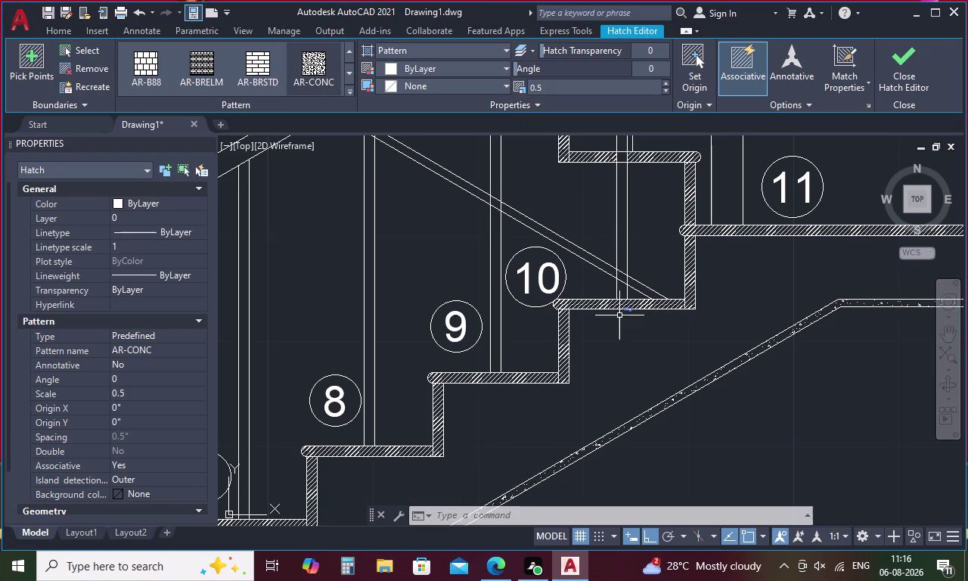
Reduce the concrete hatch scale to 0.1.
click(543, 84)
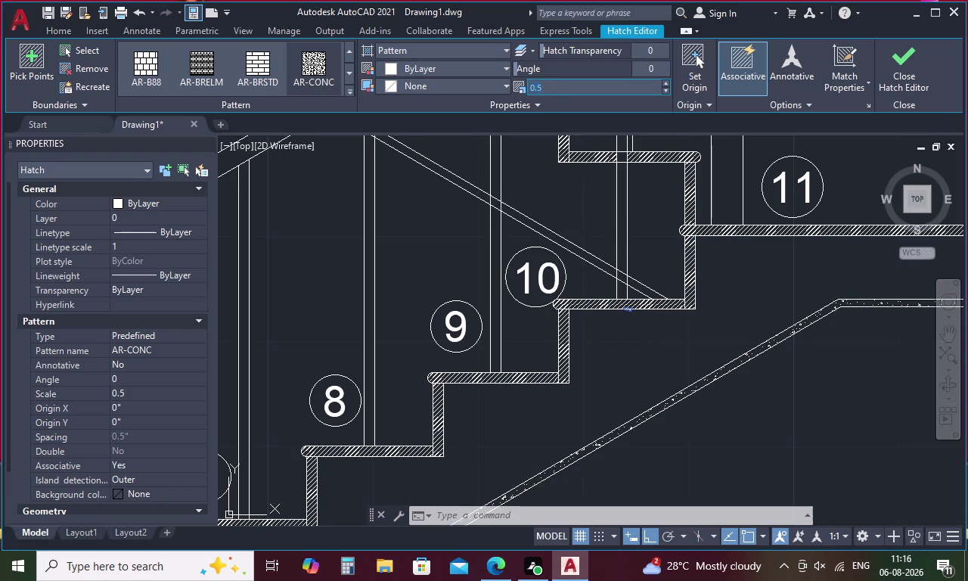
key(BackSpace)
key(BackSpace)
key(0)
text(.)
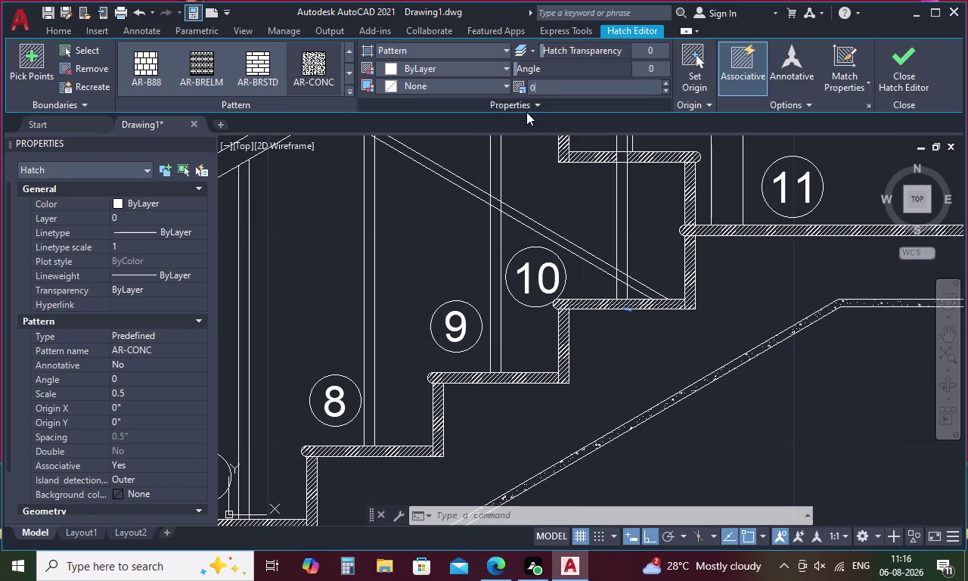
text(1)
key(Return)
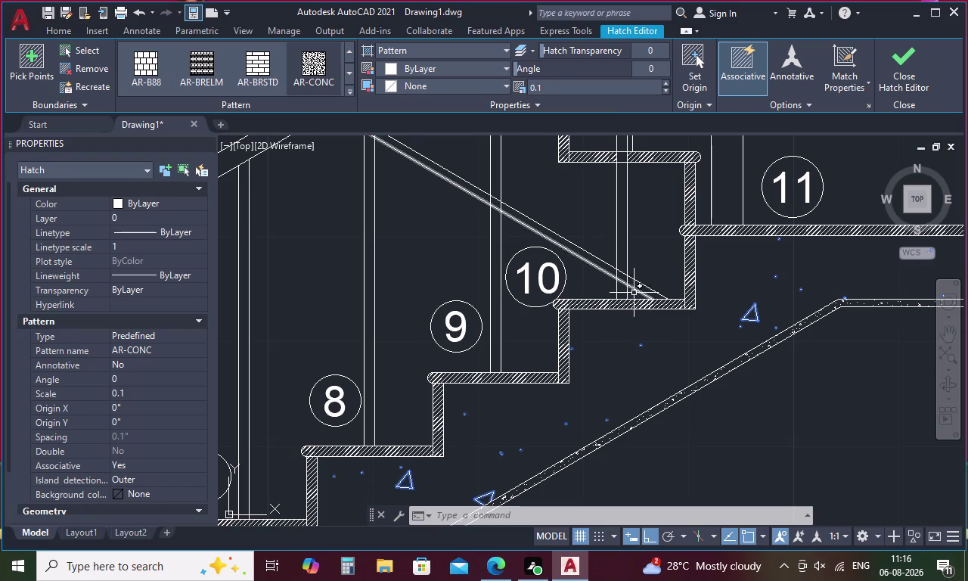
Re-enter the concrete hatch scale, then reselect the hatch and close the Hatch Editor.
click(548, 84)
key(BackSpace)
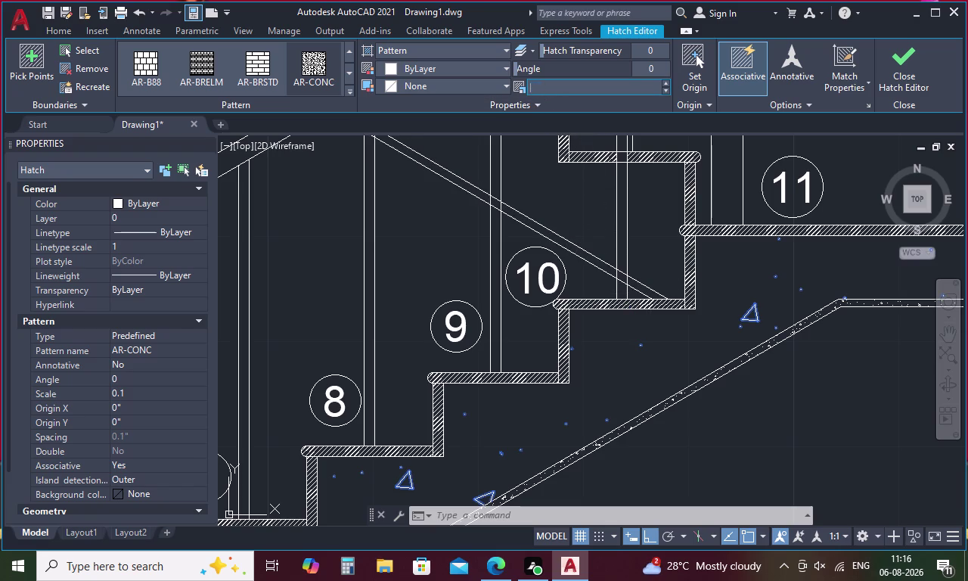
text(0.)
key(0)
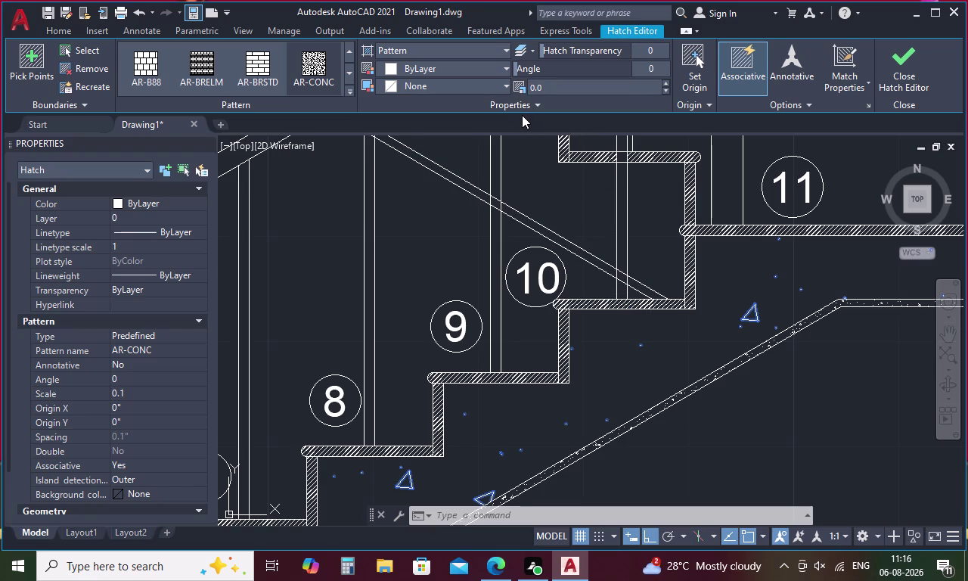
key(5)
key(Return)
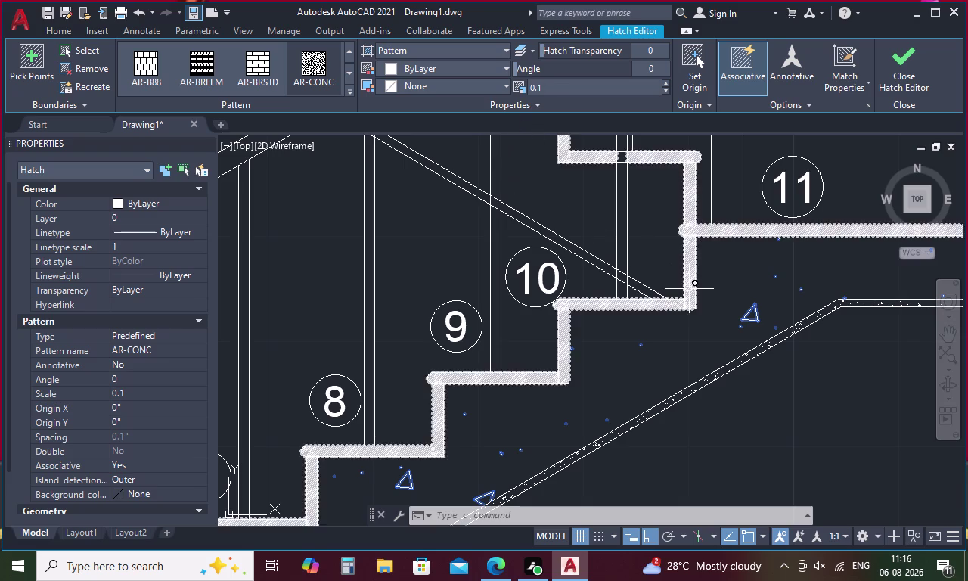
scroll(down, 3)
key(Escape)
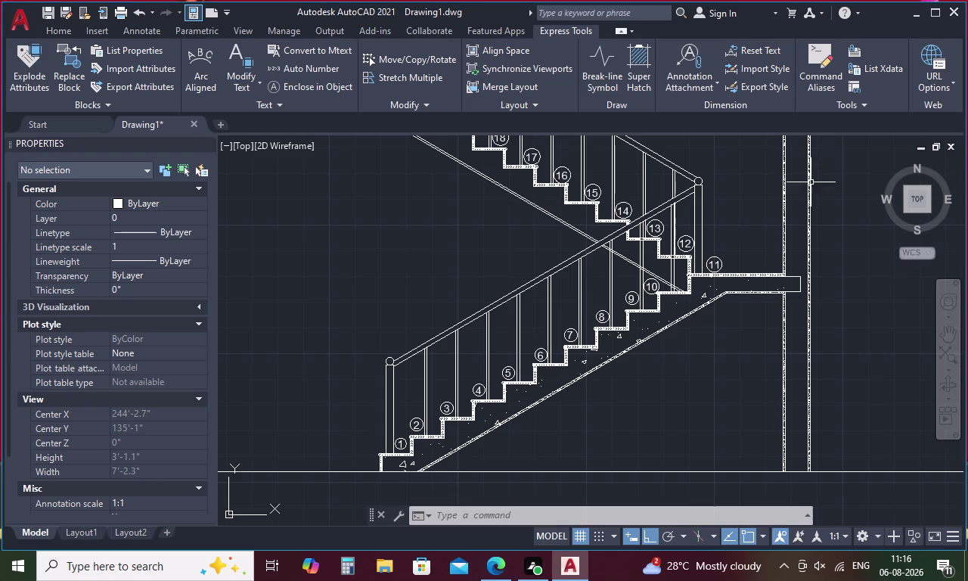
click(617, 336)
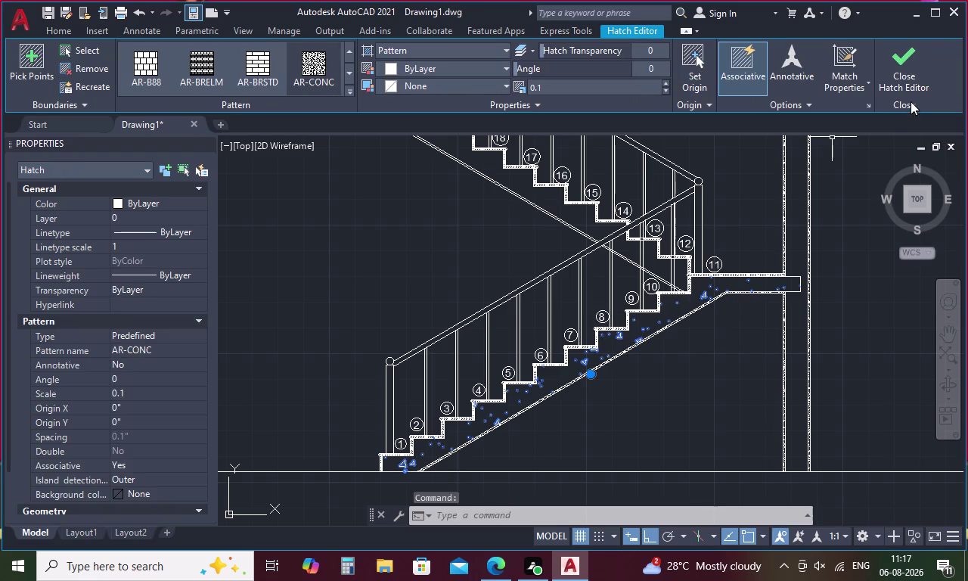
click(905, 88)
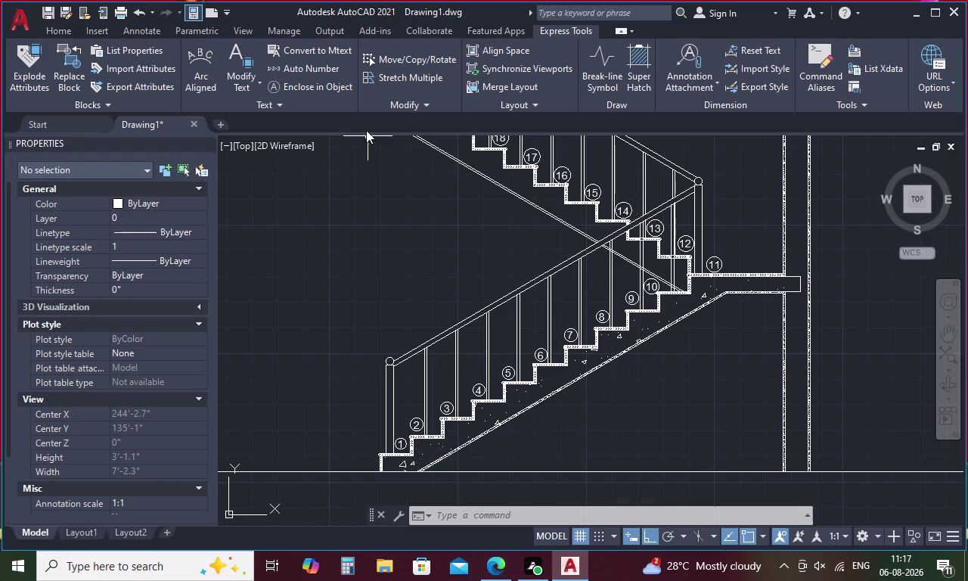
Hatch the lower and upper newel posts with the GOST_WOOD pattern.
text(H)
key(space)
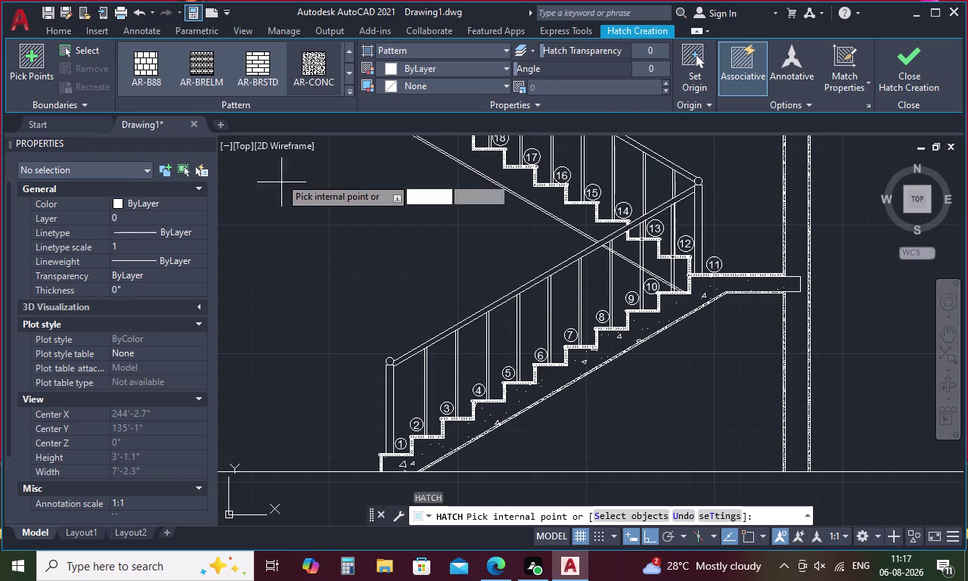
click(350, 88)
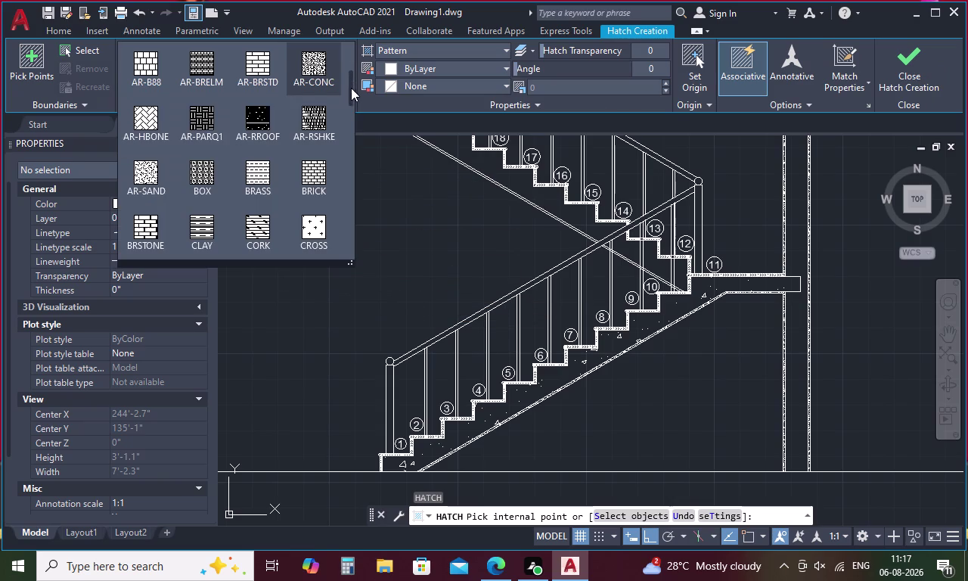
scroll(down, 3)
scroll(down, 3)
scroll(down, 3)
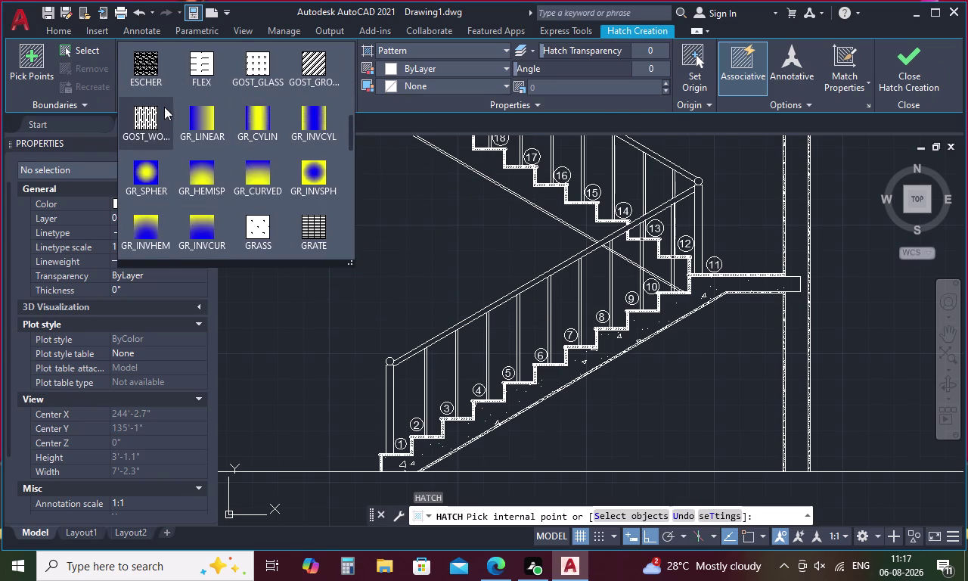
click(149, 108)
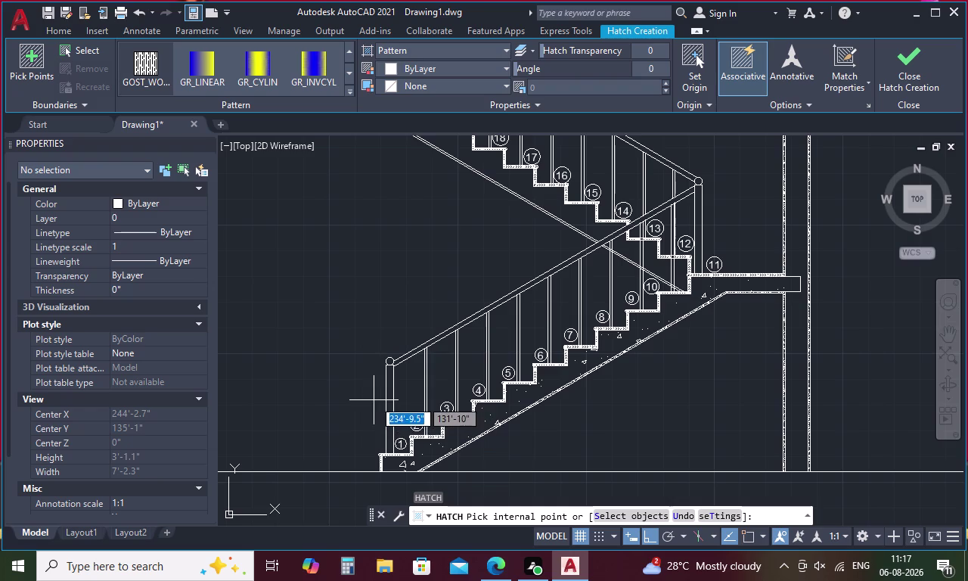
click(391, 392)
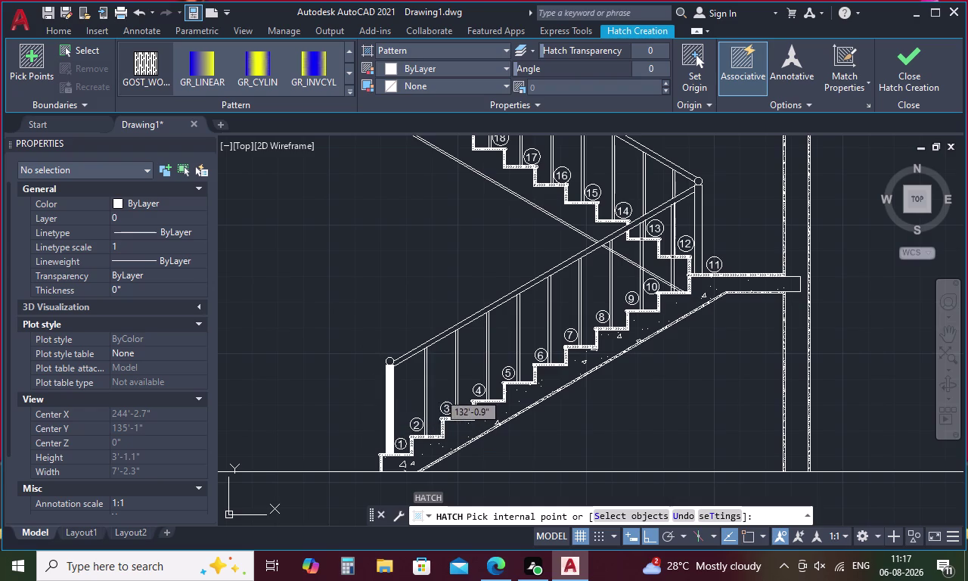
click(698, 223)
middle_drag(698, 222, 852, 395)
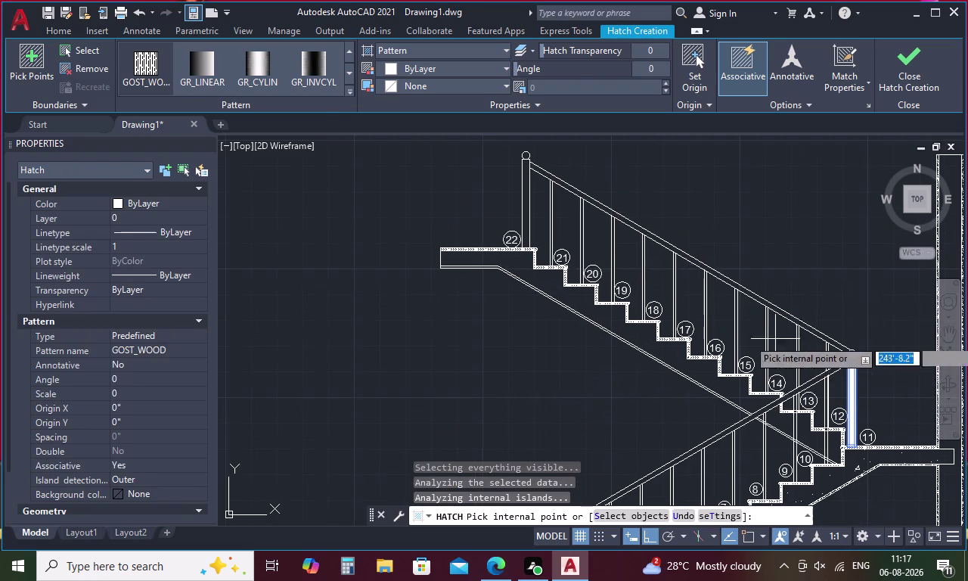
click(525, 193)
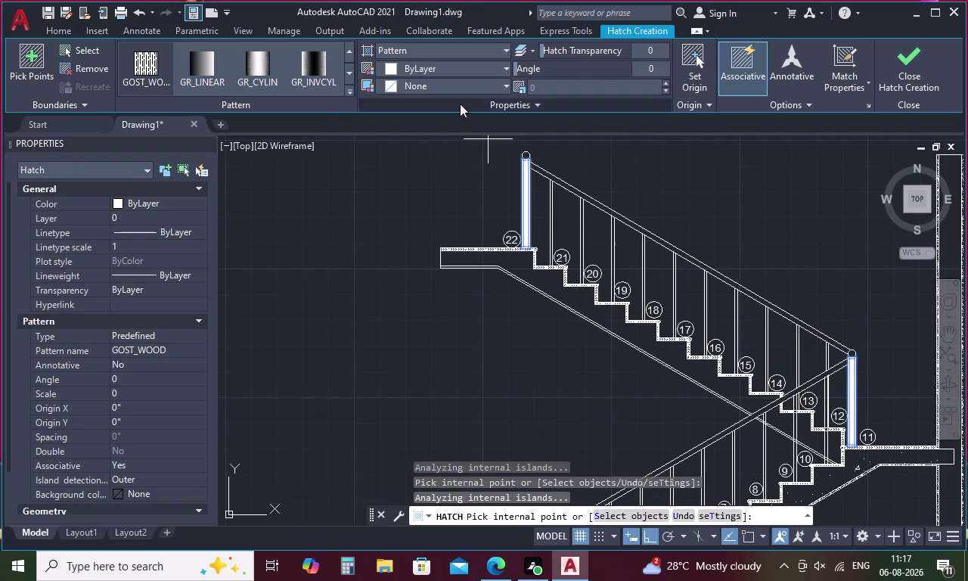
Try wood hatch scales of 1 and then 0.5.
click(555, 88)
key(BackSpace)
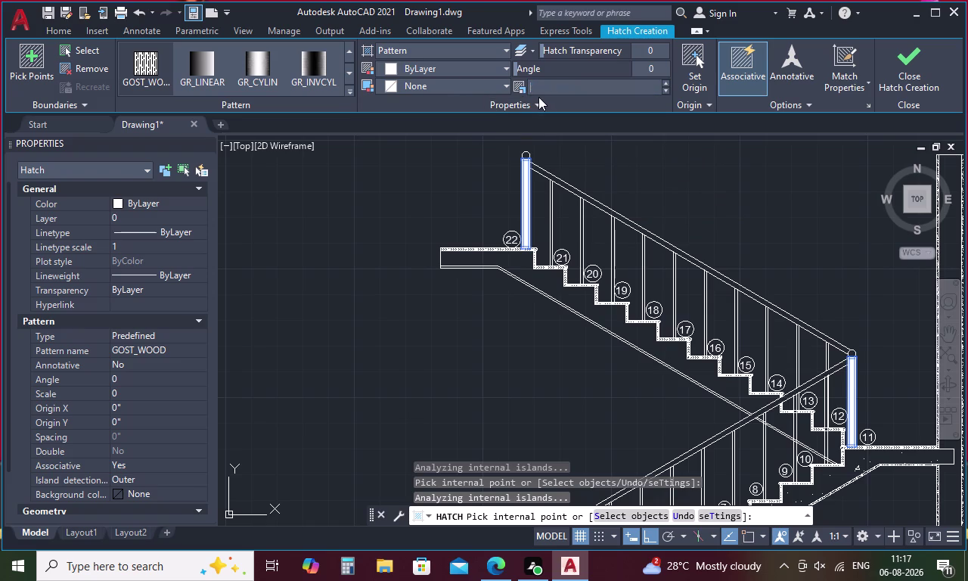
key(1)
key(Return)
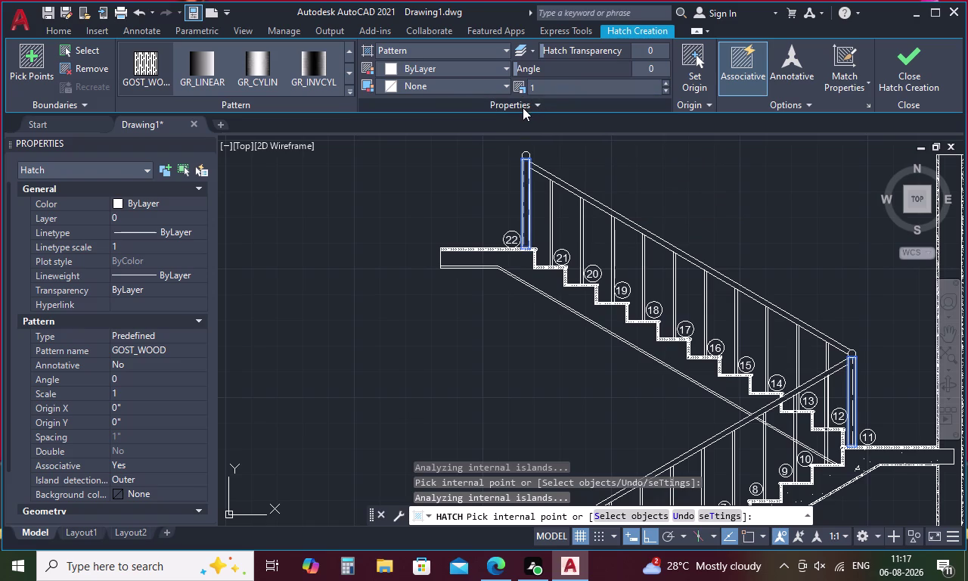
click(550, 88)
key(BackSpace)
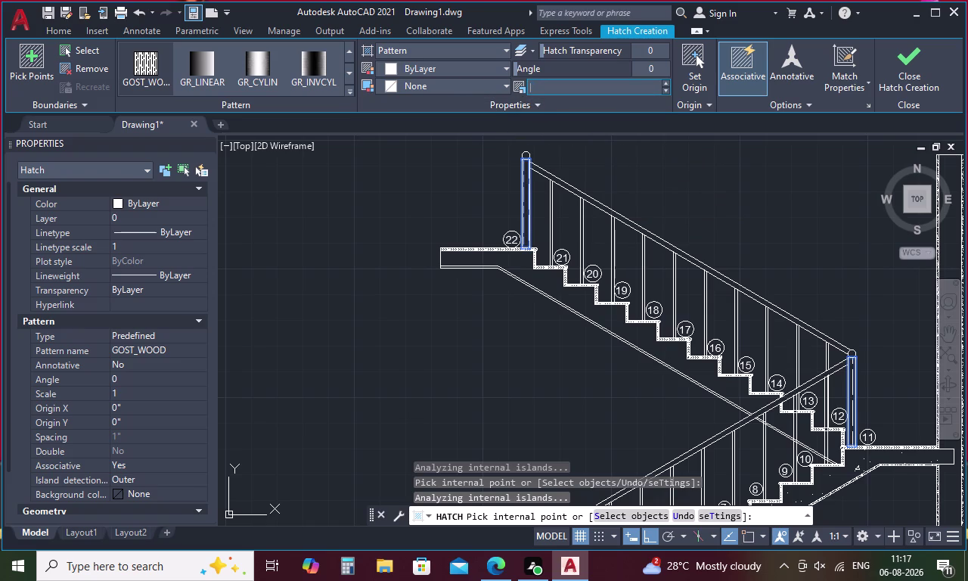
key(0)
text(.5)
key(Return)
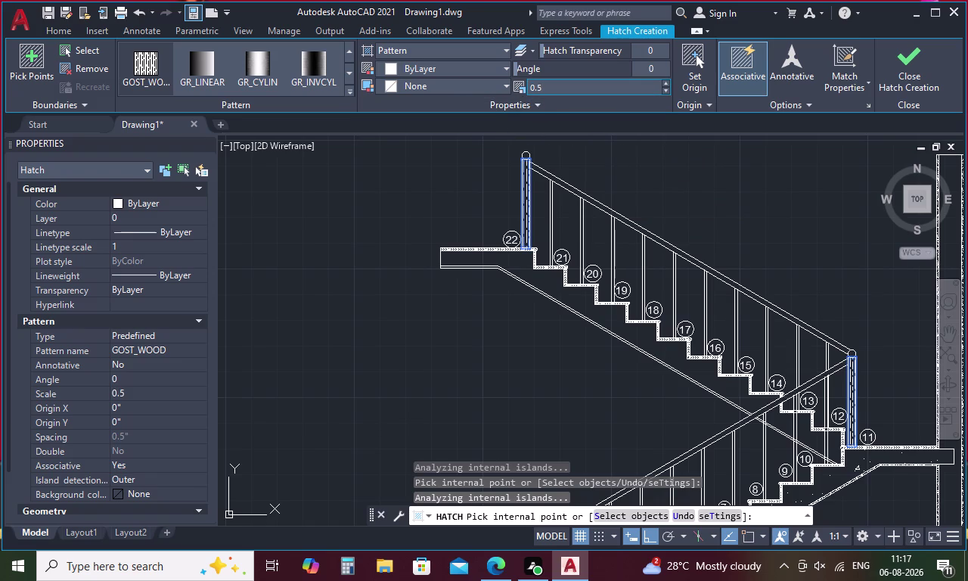
Try a 0.1 wood hatch scale, then settle on 0.3.
click(553, 90)
key(BackSpace)
key(0)
key(period)
key(1)
key(Return)
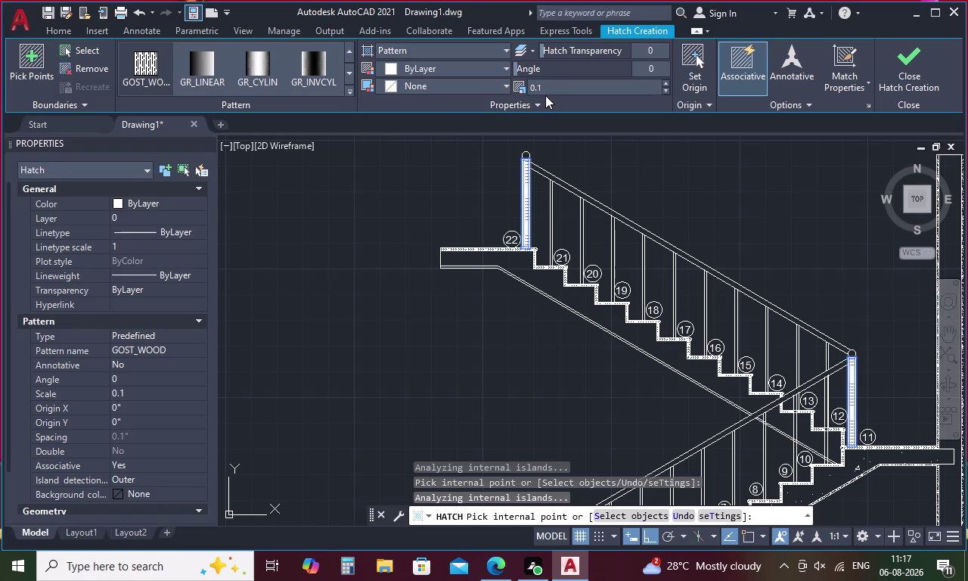
click(548, 88)
key(BackSpace)
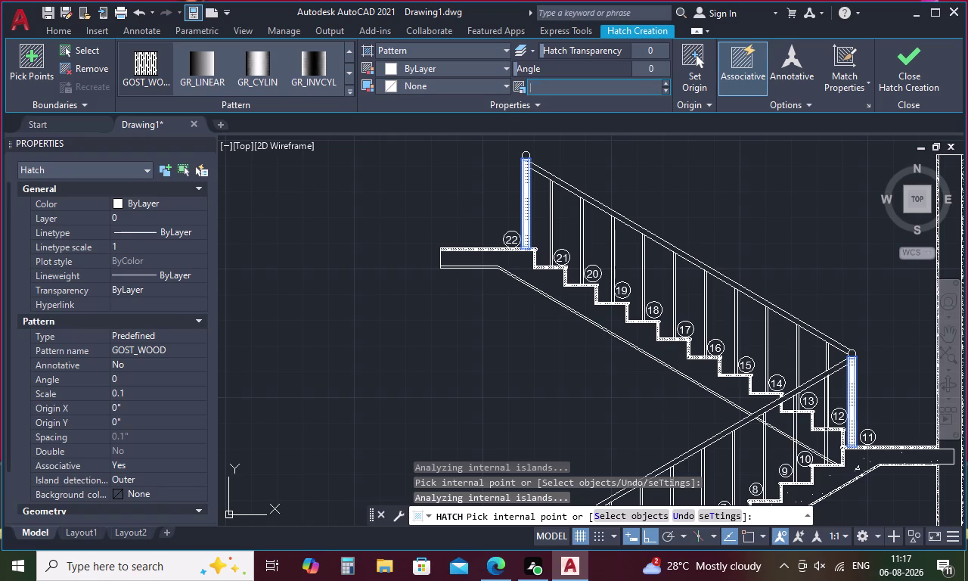
text(0.3)
key(Return)
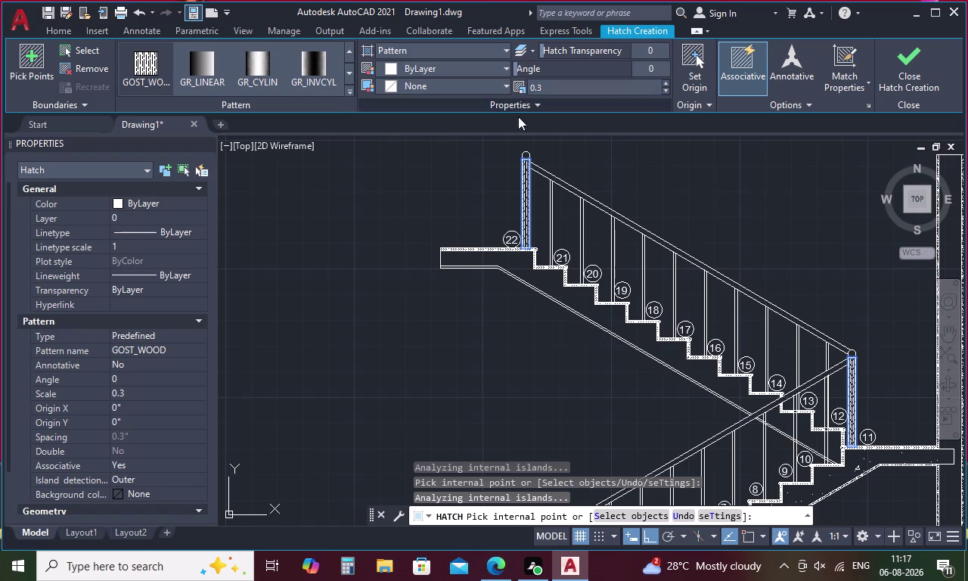